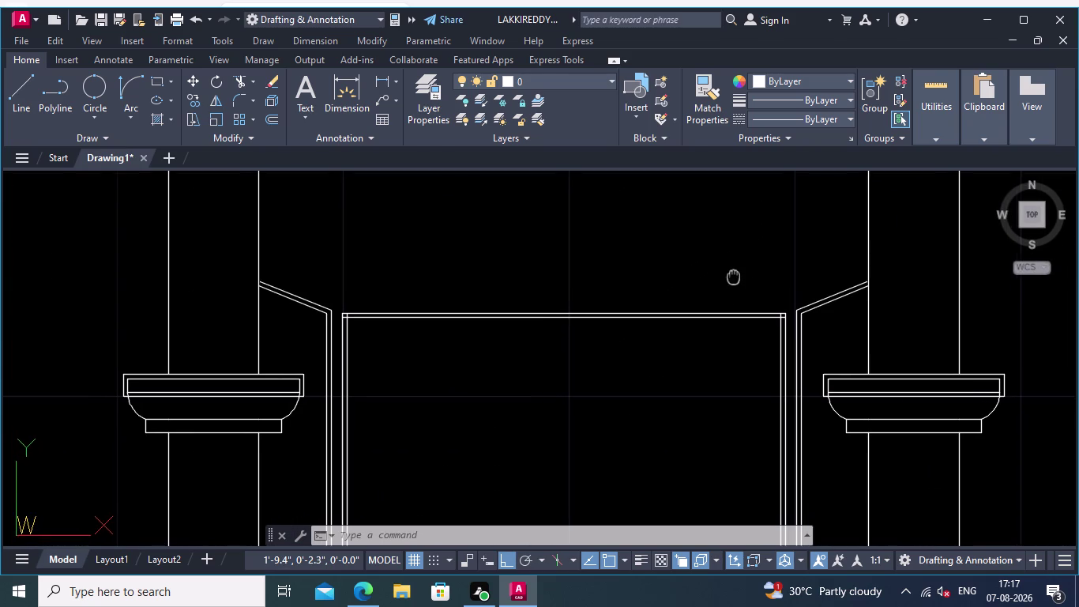
Try a start-end-direction arc between the door head's corners, then cancel it.
scroll(up, 3)
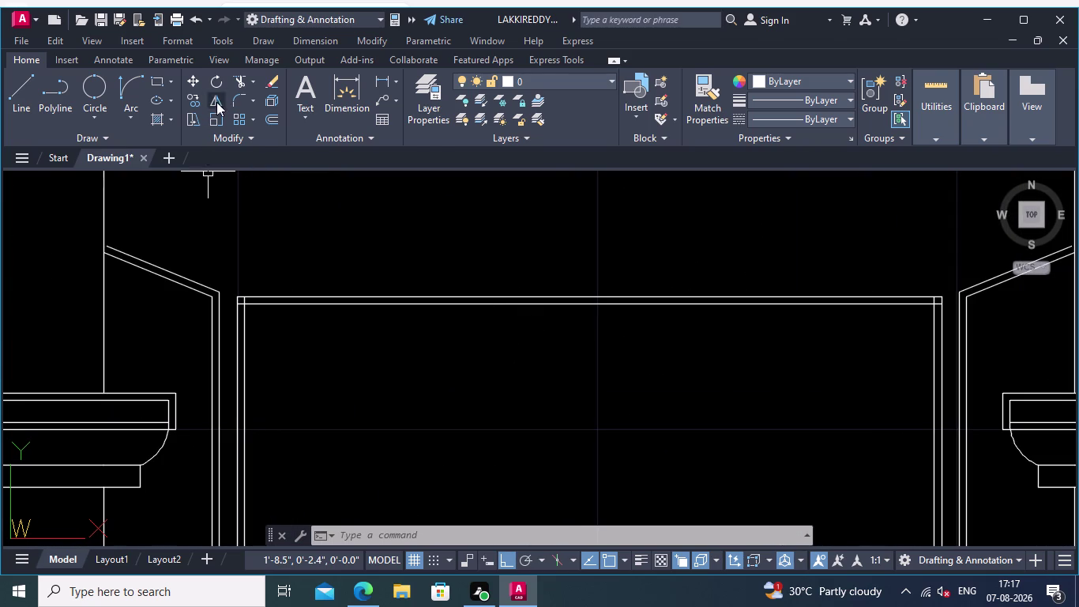
click(131, 119)
click(197, 306)
click(234, 297)
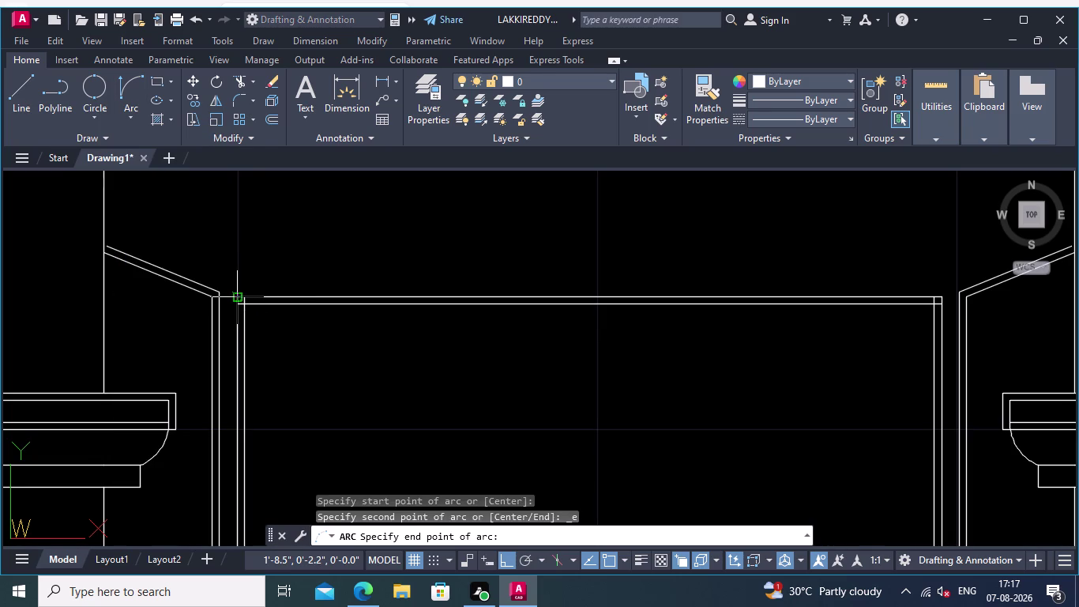
middle_drag(542, 272, 332, 288)
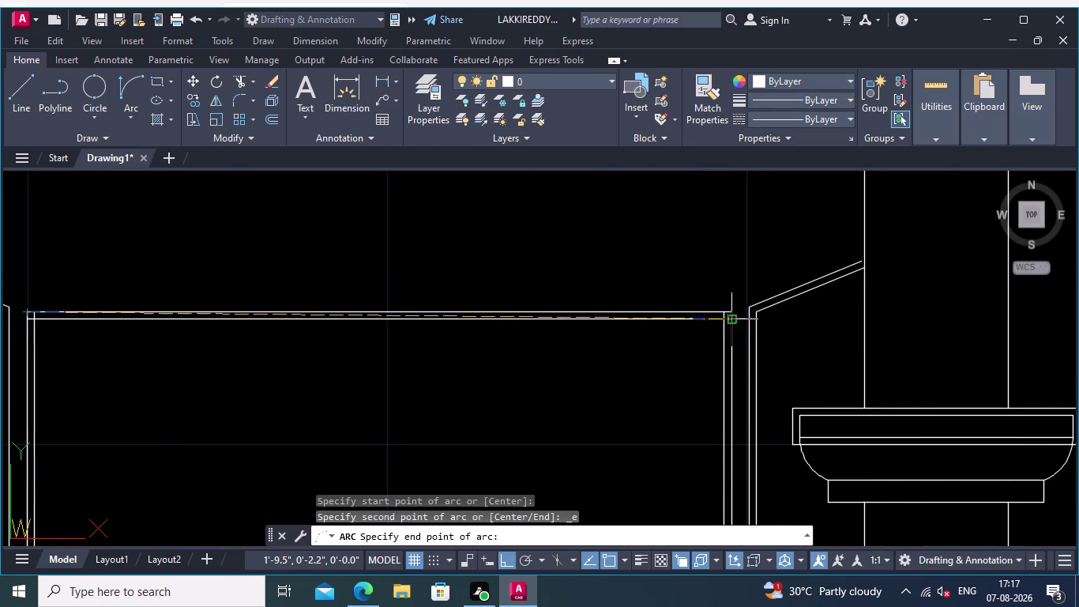
scroll(up, 3)
click(727, 316)
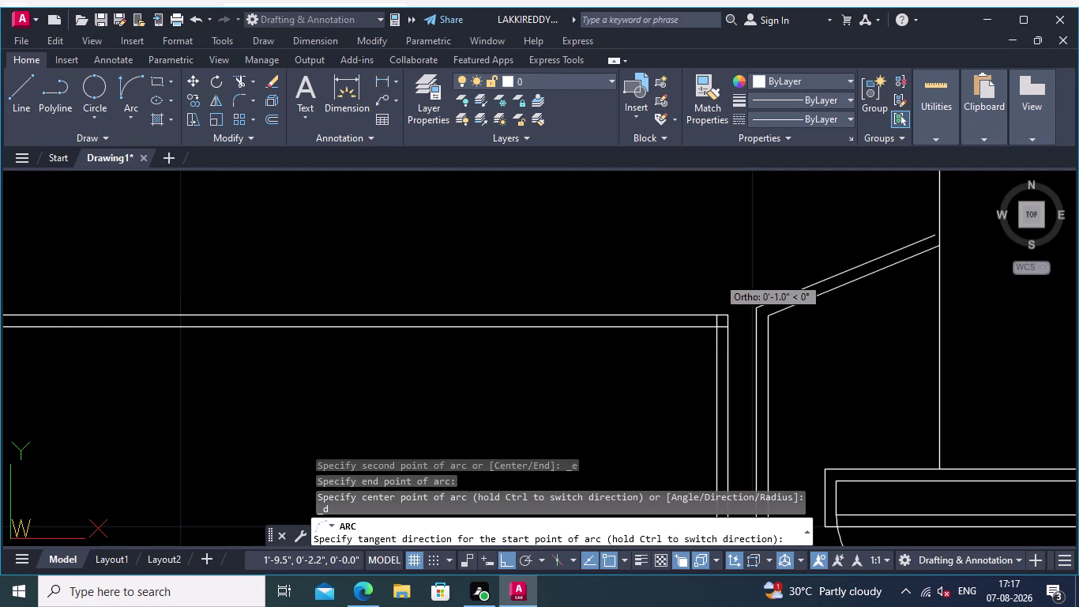
scroll(down, 3)
middle_drag(666, 289, 780, 281)
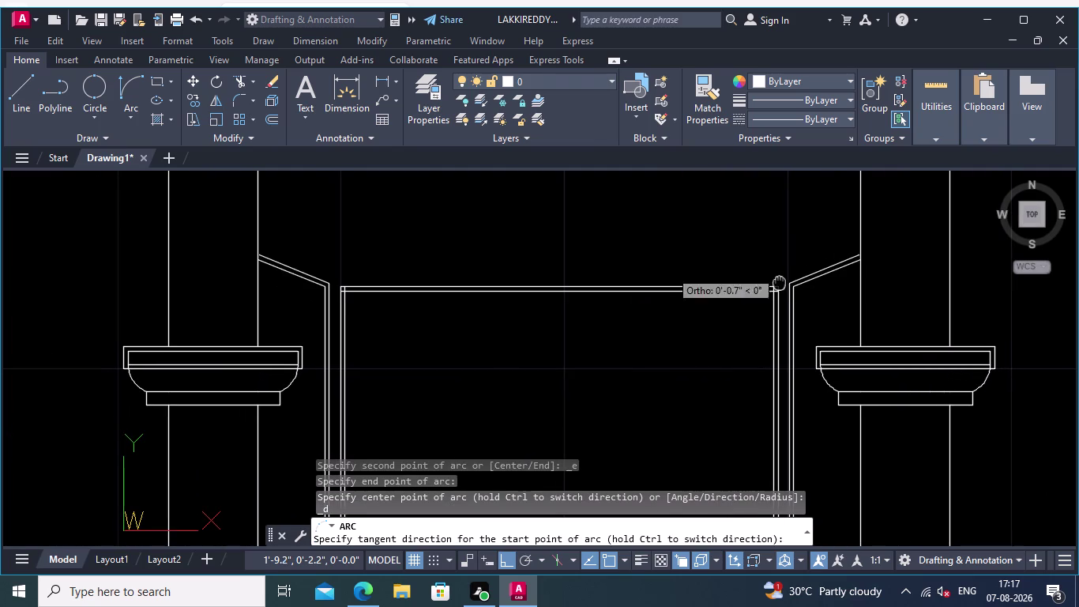
scroll(down, 3)
scroll(down, 3)
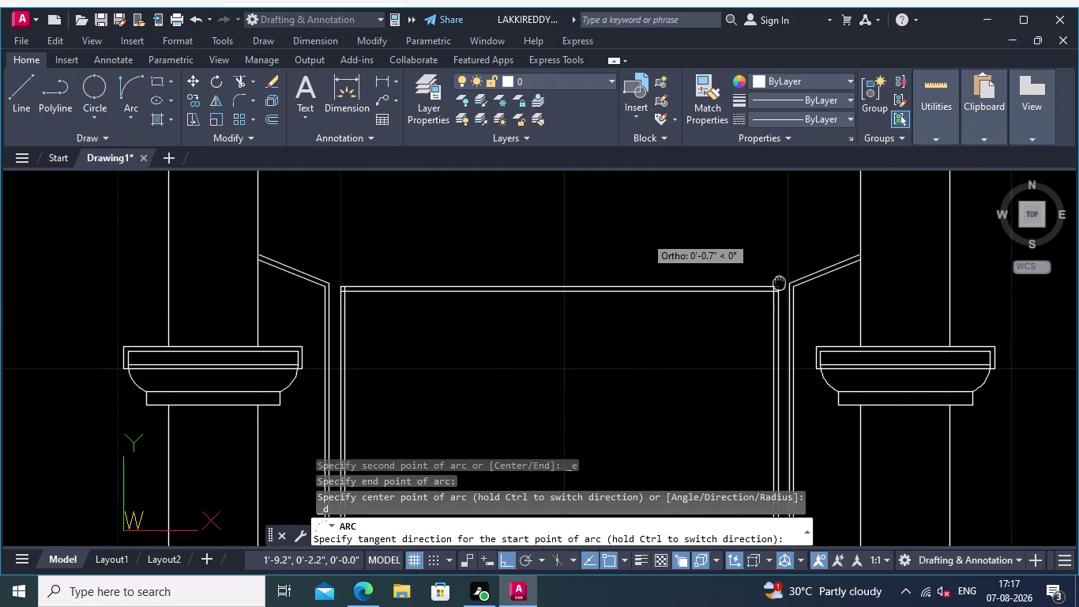
right_click(651, 237)
key(Escape)
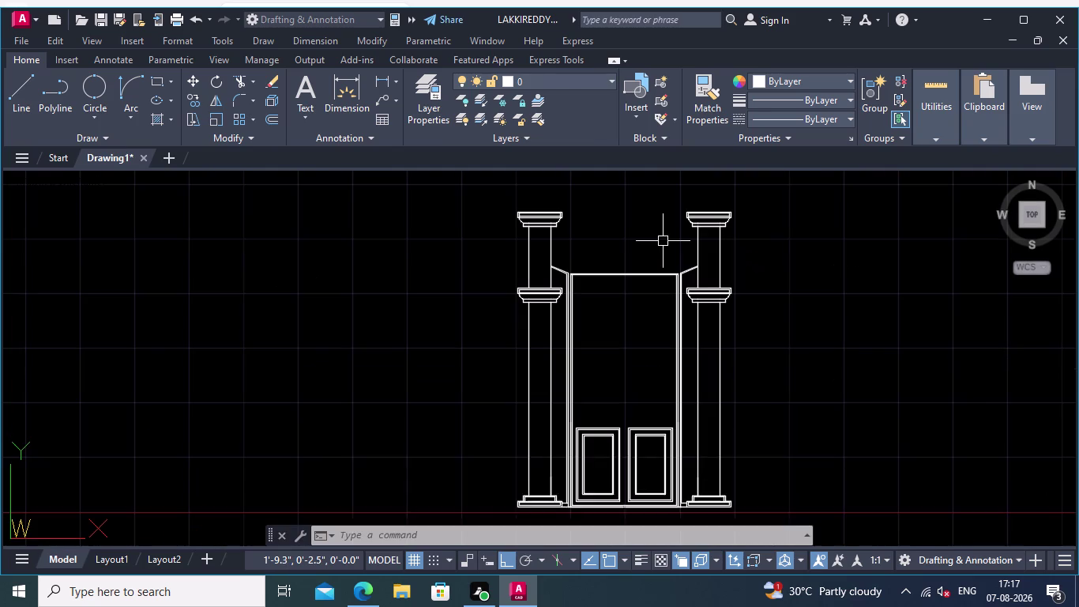
Start another arc over the door, placing its start at the door head's left corner.
scroll(up, 3)
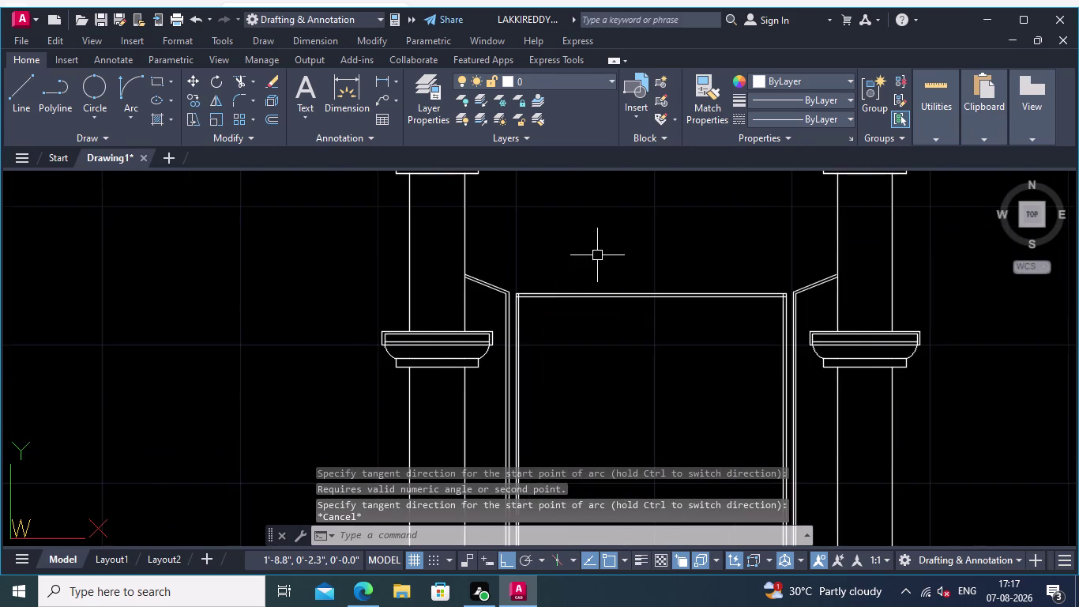
middle_drag(598, 256, 685, 244)
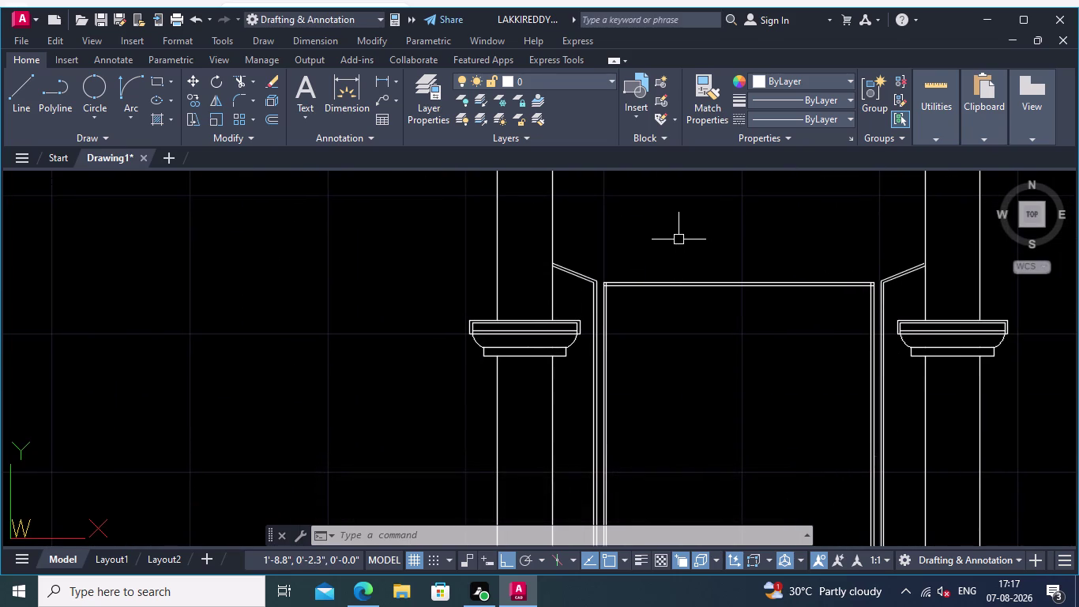
scroll(up, 3)
scroll(up, 3)
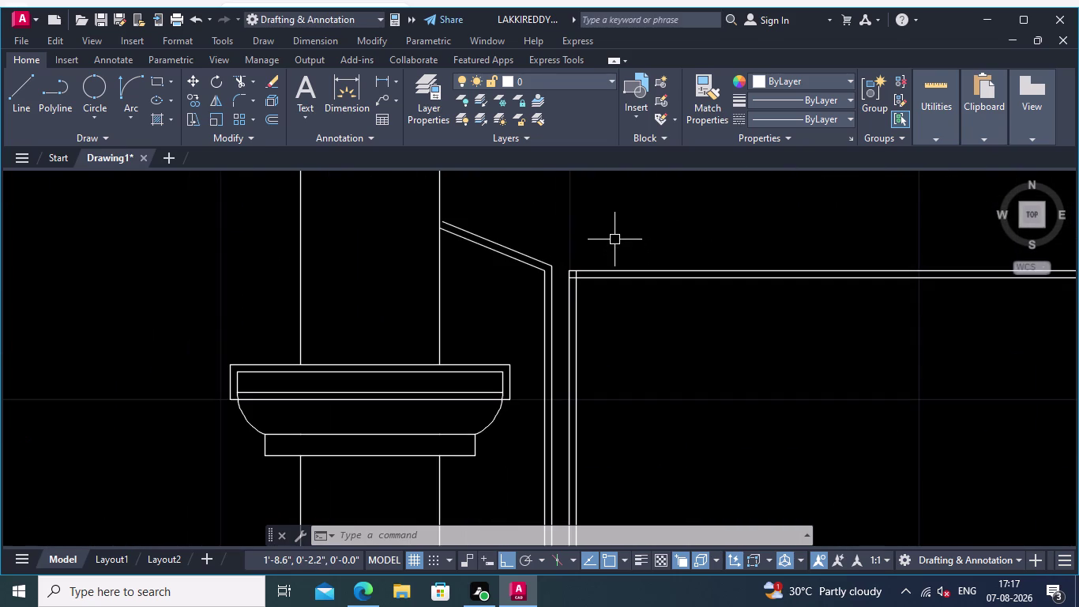
click(129, 114)
click(215, 308)
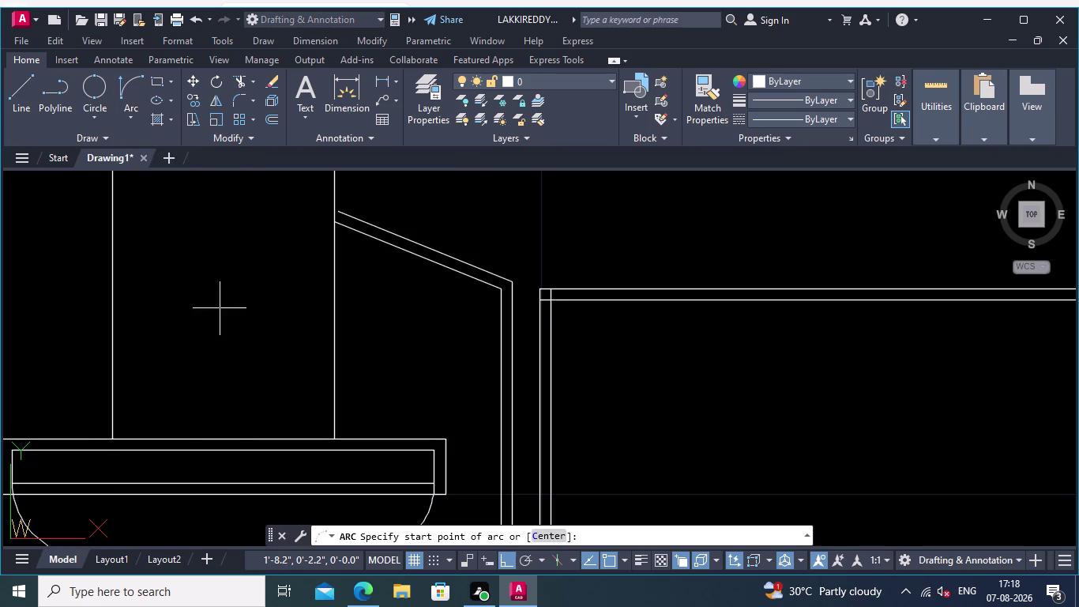
middle_drag(555, 319, 483, 318)
scroll(up, 3)
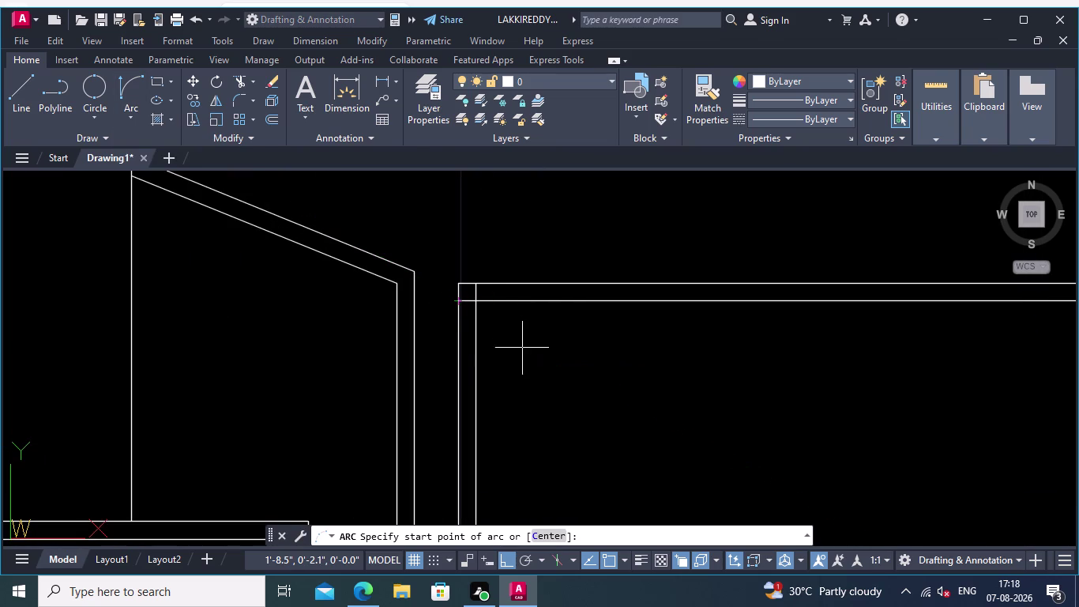
scroll(up, 3)
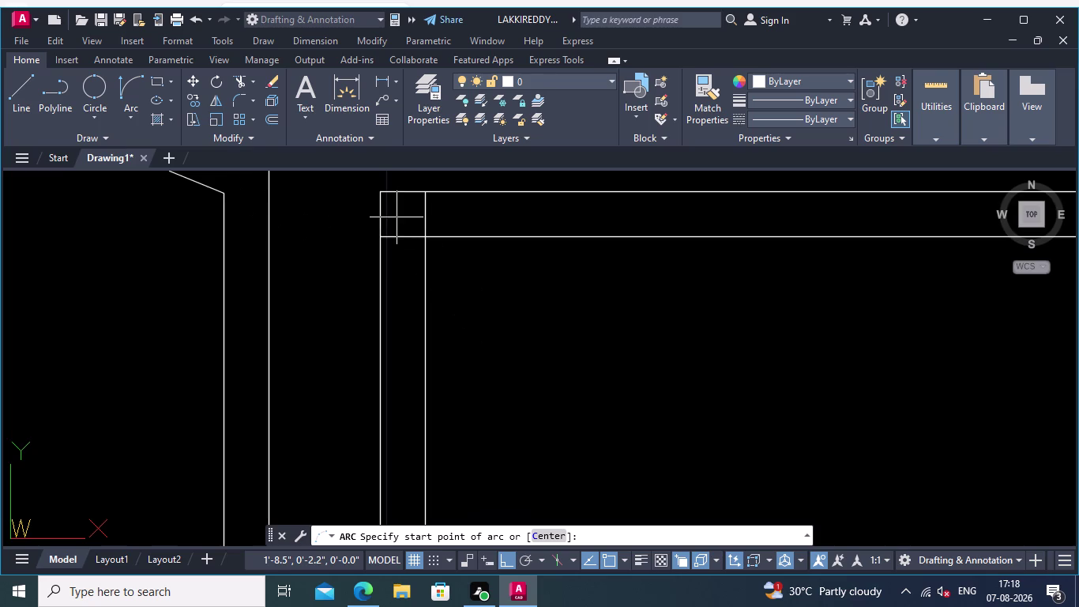
middle_drag(403, 265, 412, 357)
scroll(down, 3)
middle_drag(419, 236, 320, 251)
scroll(down, 3)
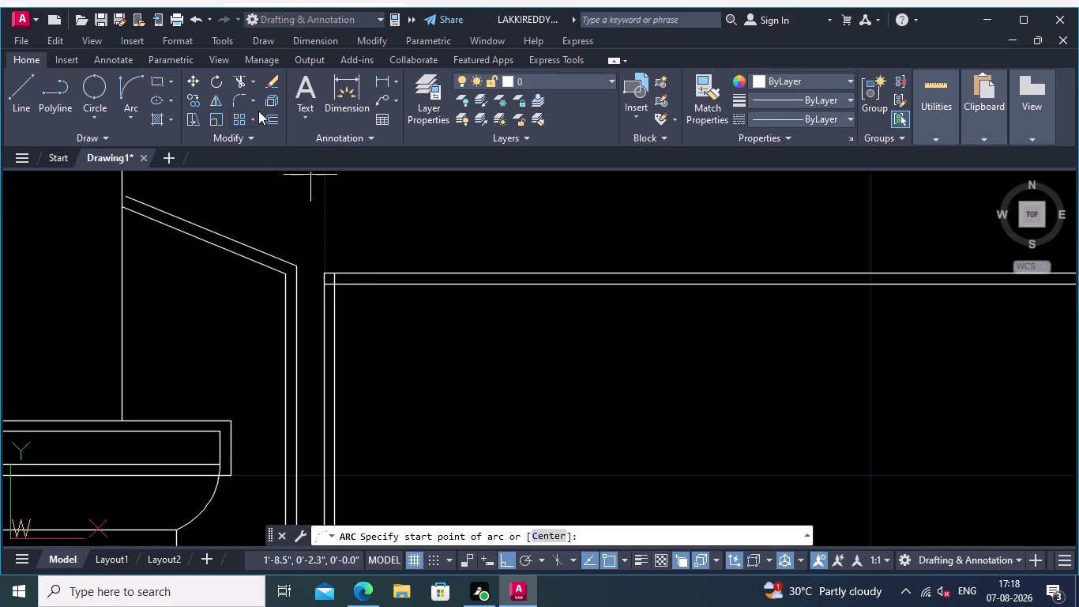
click(325, 272)
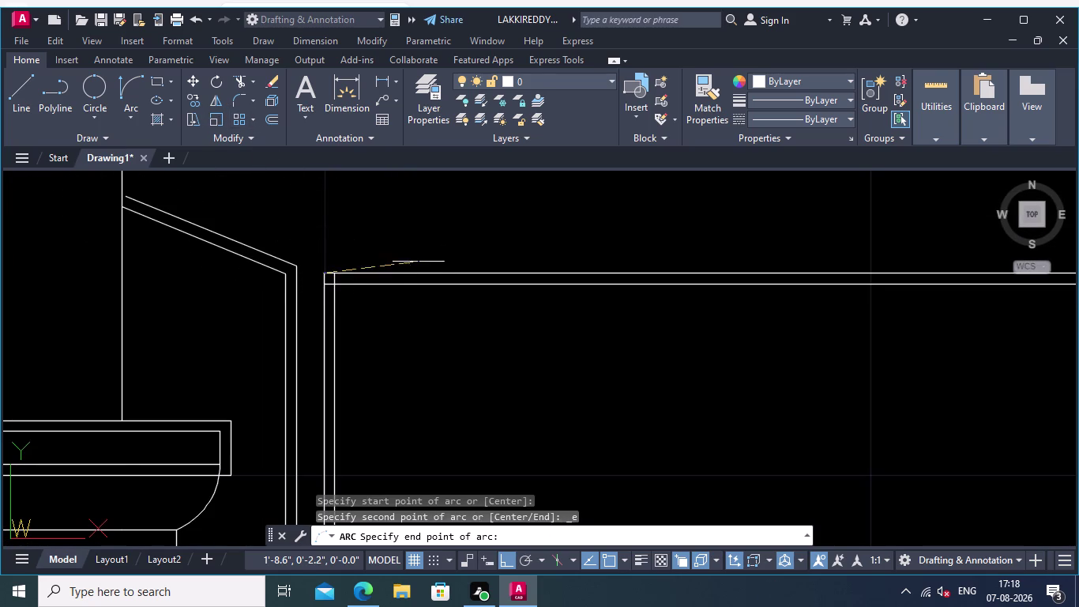
Set that arc's end at the door head's right corner, then cancel the unfinished arc.
middle_drag(437, 259, 246, 248)
scroll(down, 3)
middle_drag(609, 259, 198, 313)
scroll(up, 3)
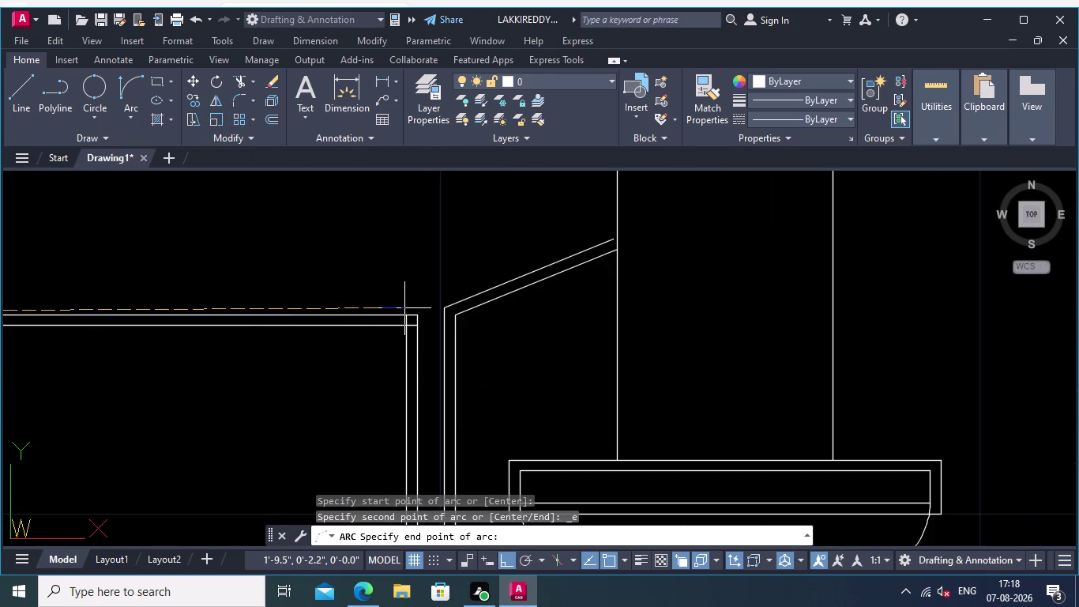
scroll(up, 3)
click(418, 318)
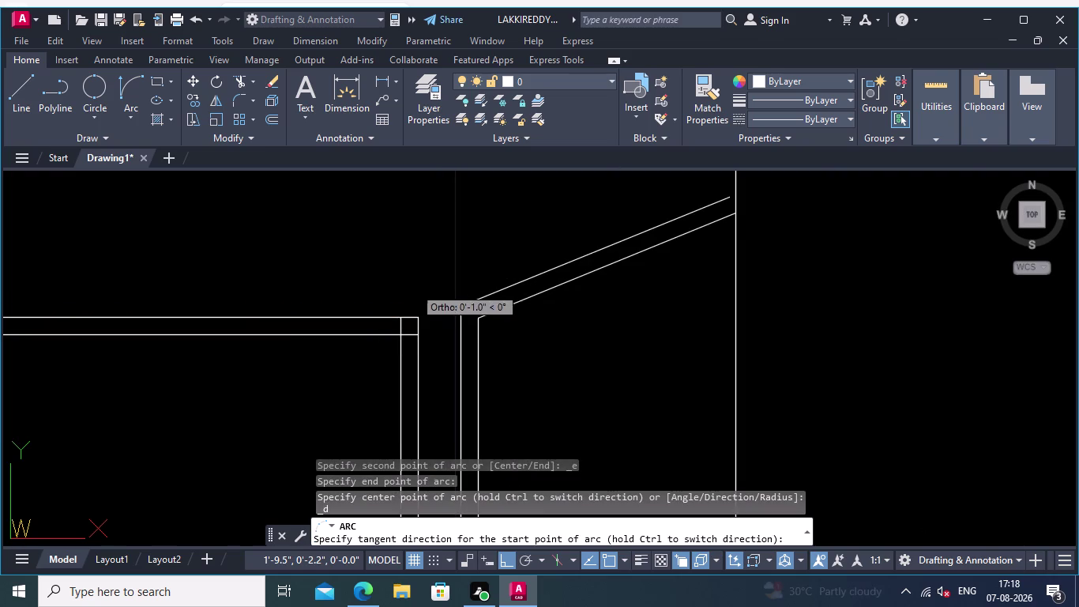
middle_drag(357, 290, 542, 240)
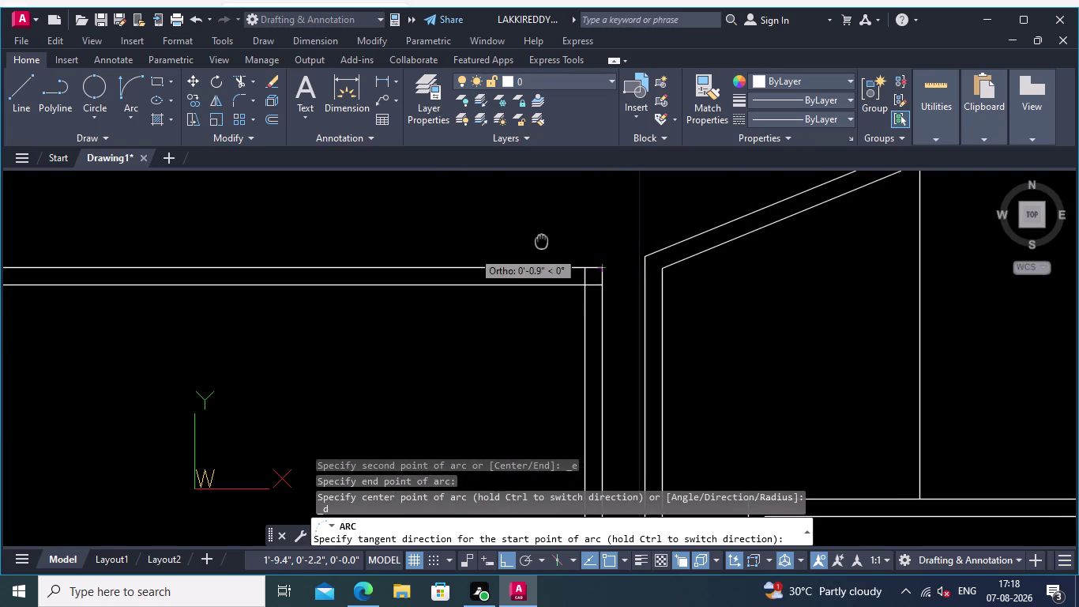
scroll(down, 3)
middle_drag(475, 254, 583, 241)
key(Escape)
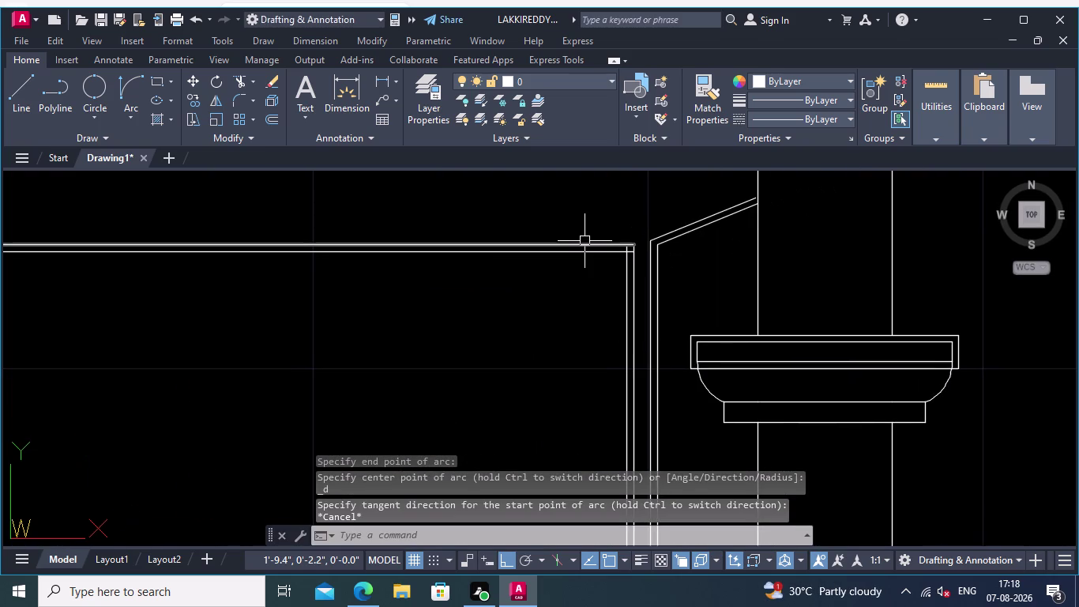
Begin a fillet, picking the door's left jamb line as the first edge.
scroll(down, 3)
middle_drag(496, 314, 591, 307)
scroll(up, 3)
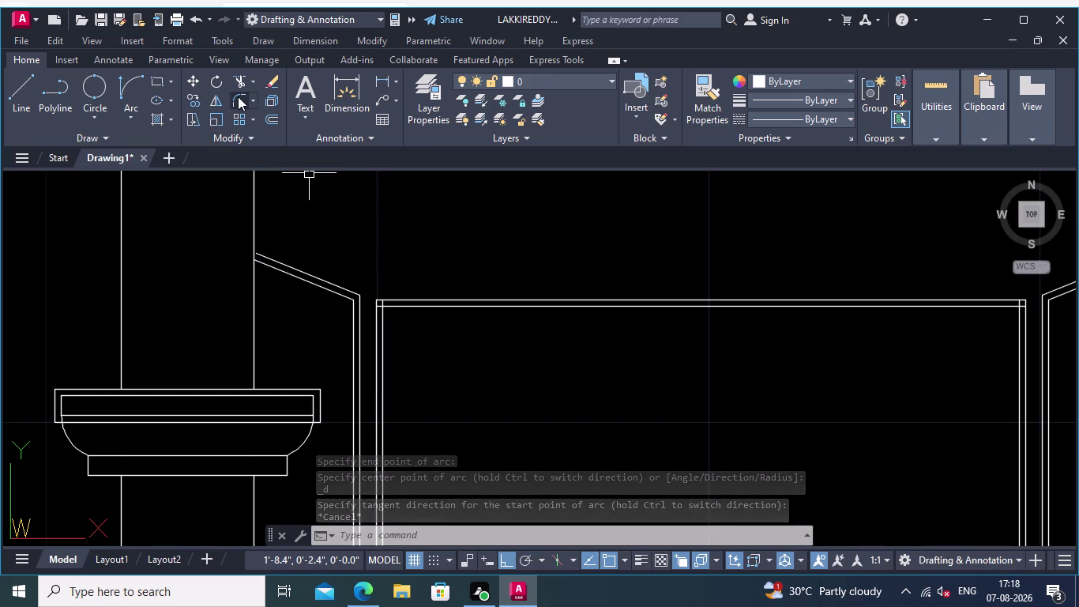
click(235, 92)
scroll(up, 3)
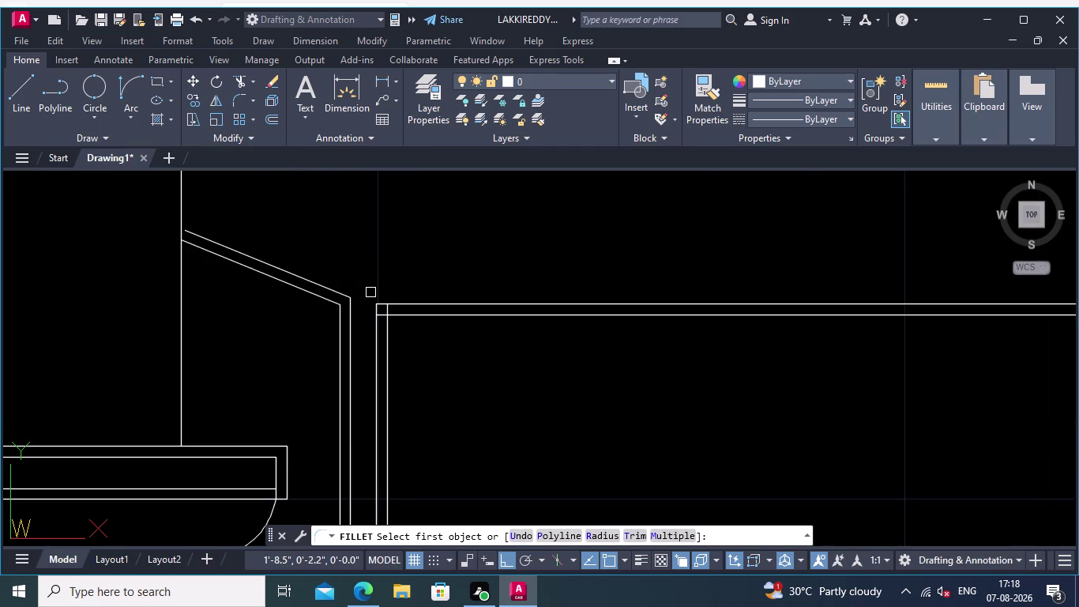
scroll(up, 3)
middle_click(370, 292)
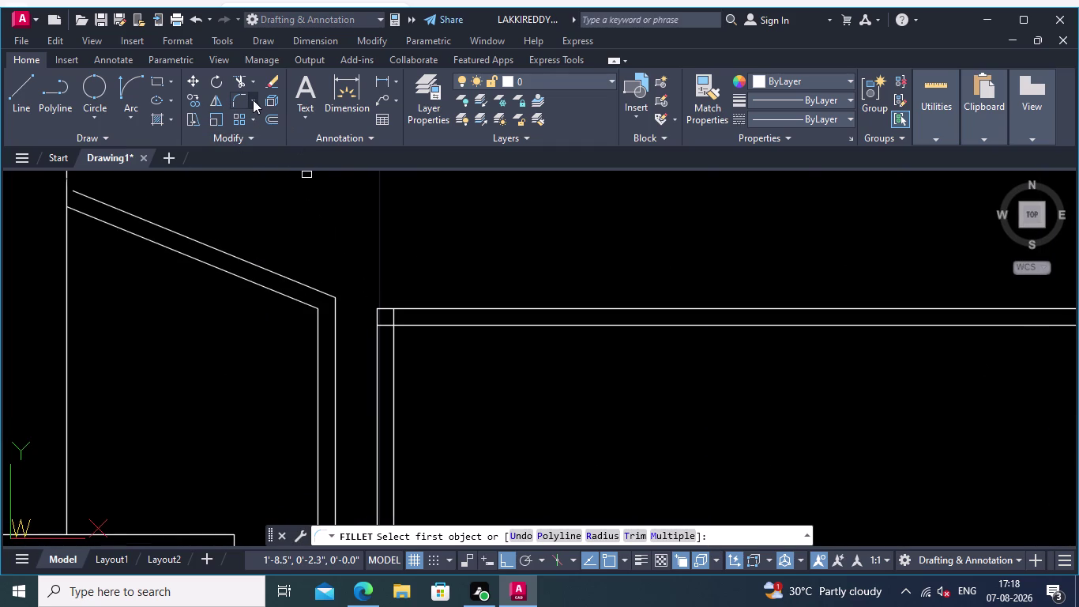
click(252, 96)
click(268, 122)
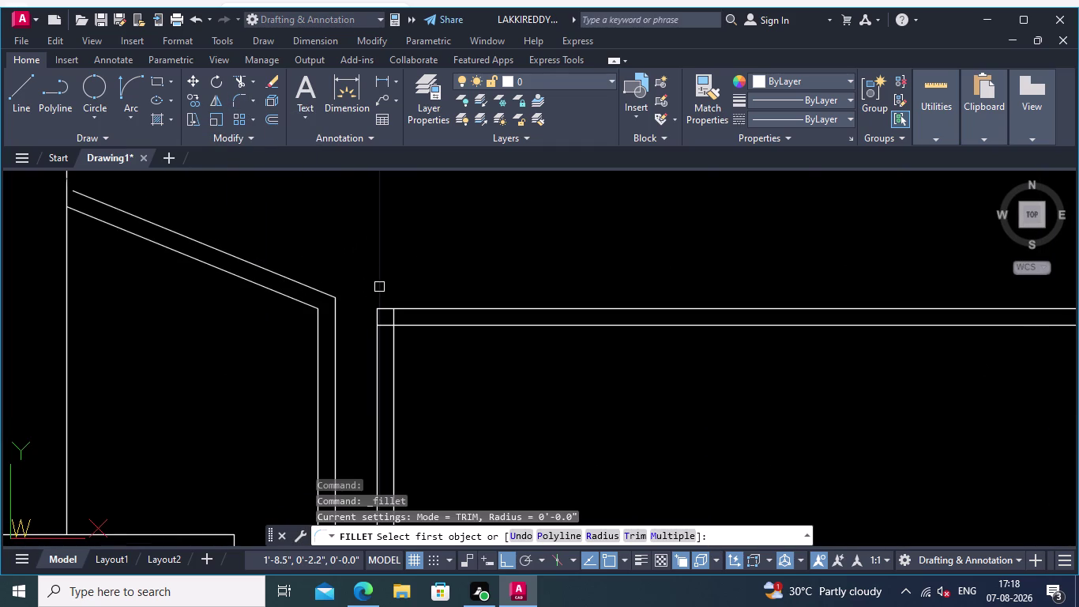
scroll(up, 3)
scroll(up, 3)
middle_drag(368, 269, 268, 223)
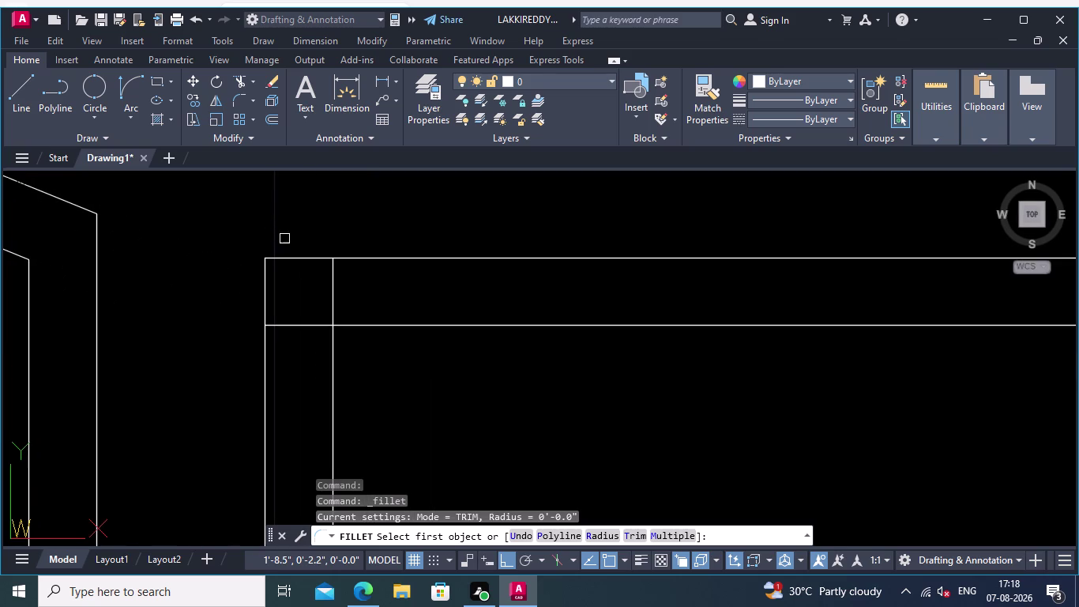
click(266, 281)
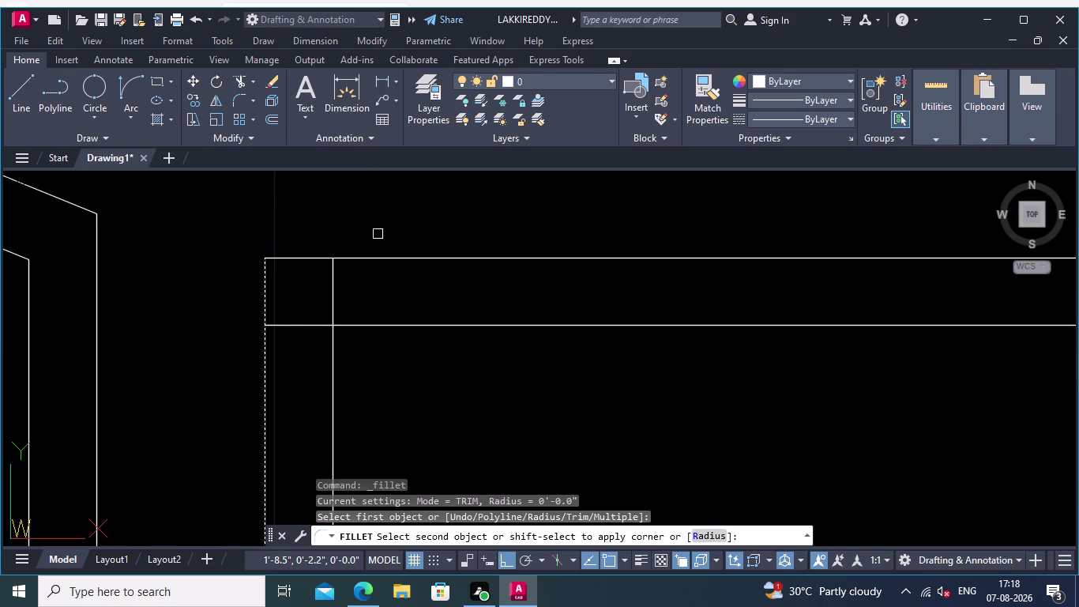
Complete the fillet by picking the second line at the door head's right corner.
middle_drag(378, 234, 238, 244)
scroll(down, 3)
middle_drag(507, 348, 109, 250)
scroll(down, 3)
middle_drag(568, 270, 530, 271)
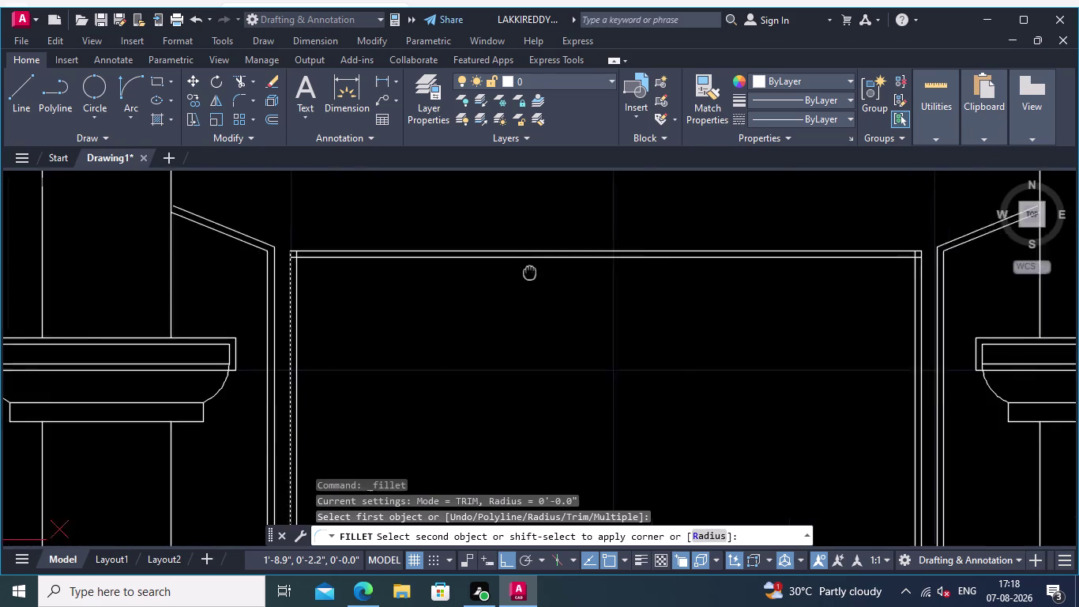
middle_drag(530, 271, 169, 294)
scroll(up, 3)
middle_drag(616, 275, 317, 320)
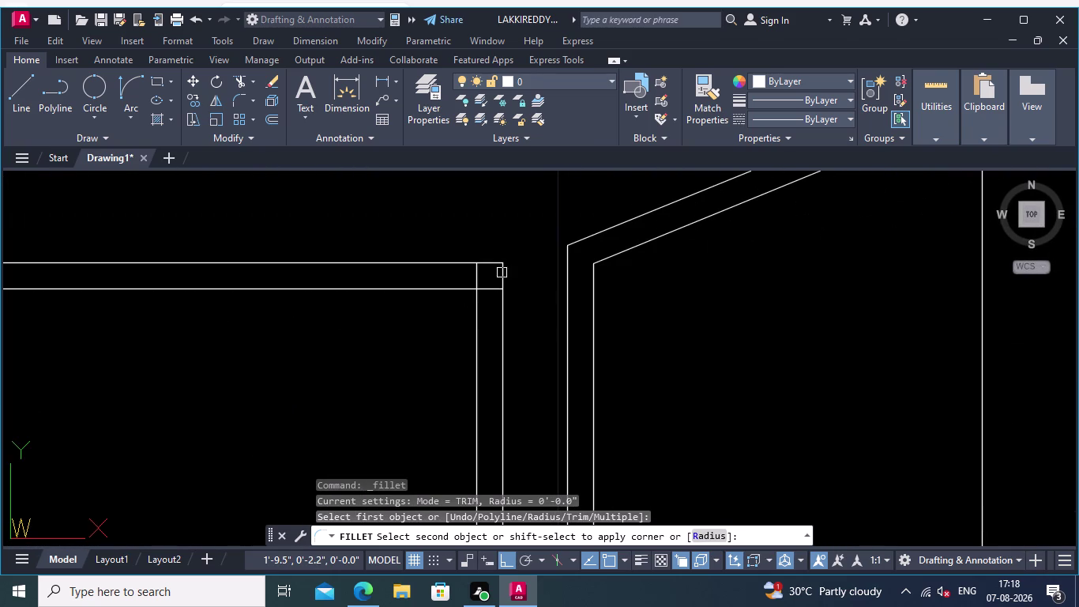
click(500, 276)
scroll(down, 3)
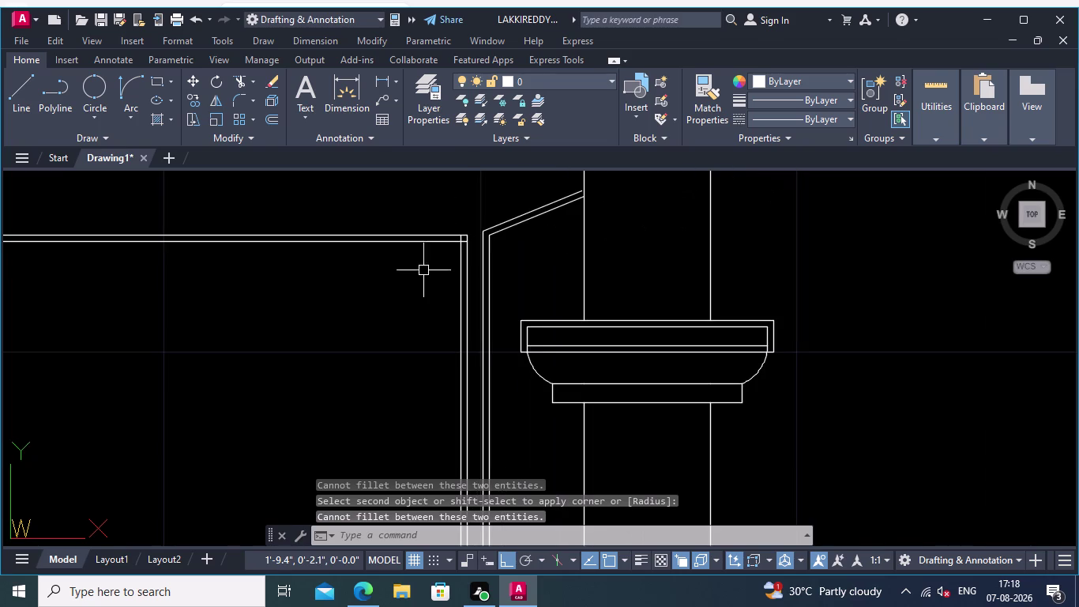
middle_drag(419, 291, 541, 299)
scroll(down, 3)
middle_drag(332, 299, 432, 301)
scroll(up, 3)
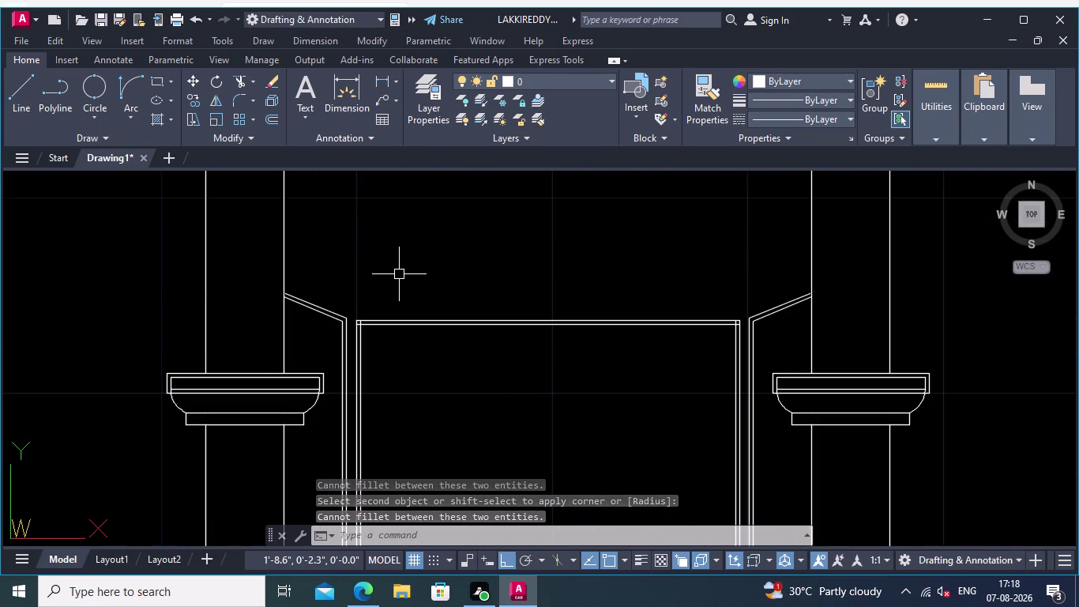
middle_drag(399, 274, 340, 240)
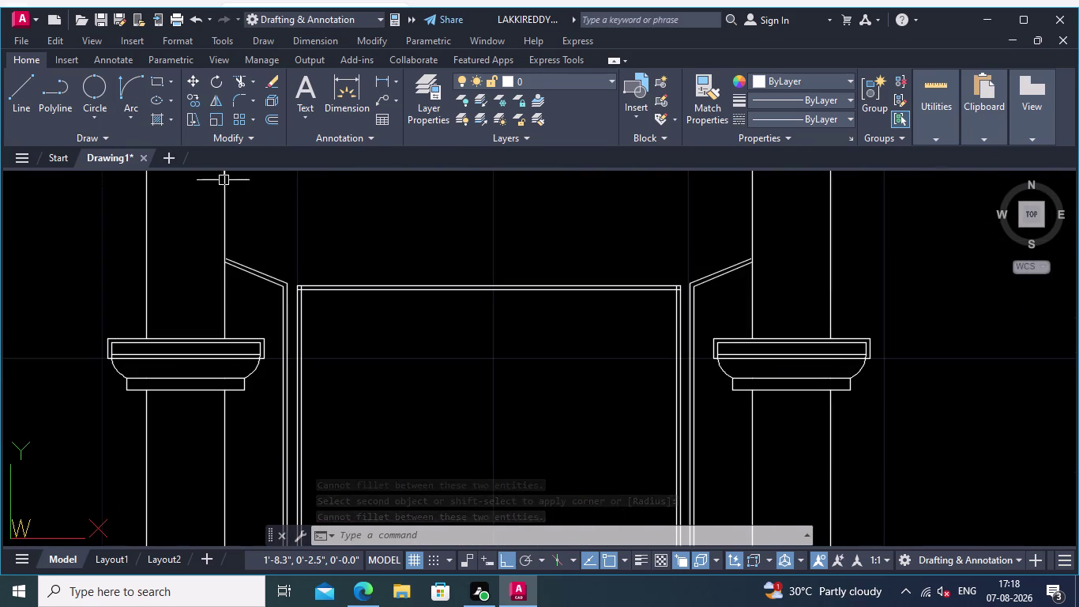
Draw a start-centre-end arc from the opening's upper-left corner to its upper-right corner.
click(130, 113)
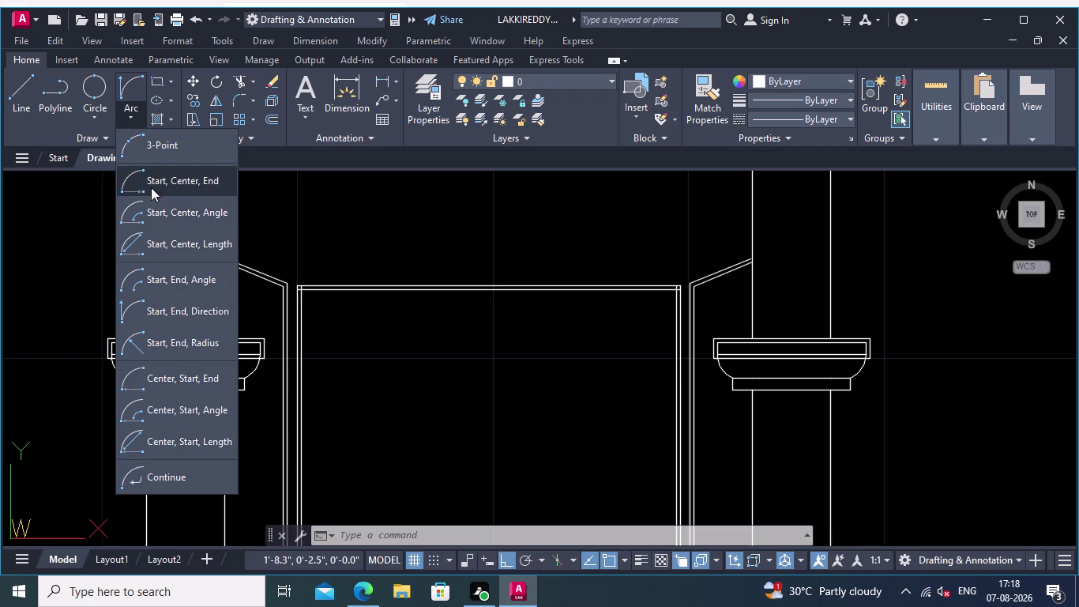
click(192, 175)
scroll(up, 3)
scroll(up, 3)
middle_drag(289, 294, 234, 376)
click(175, 297)
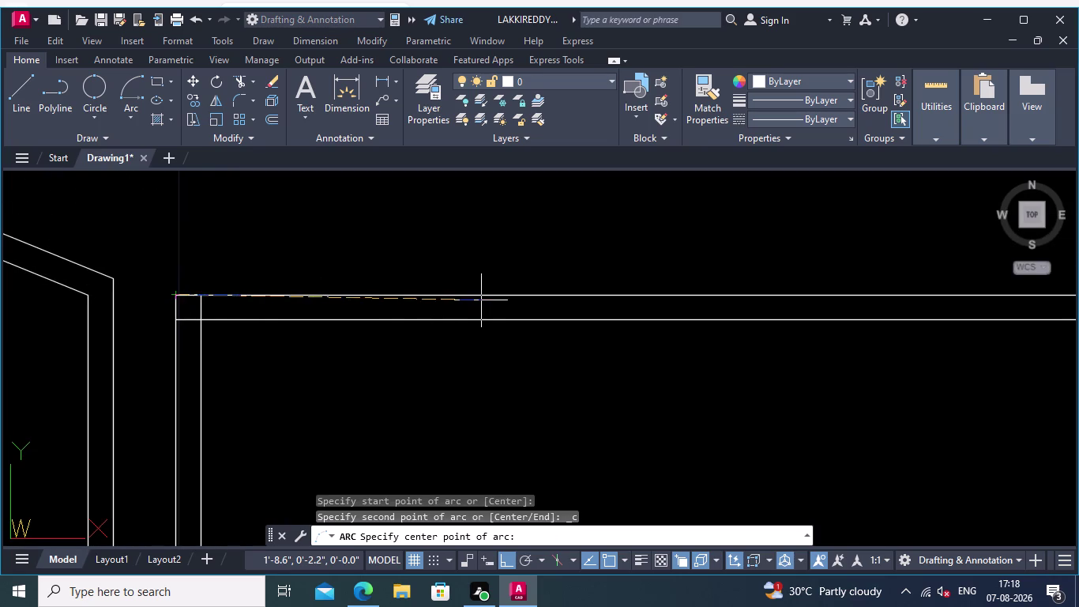
middle_drag(481, 301, 302, 298)
scroll(down, 3)
scroll(down, 3)
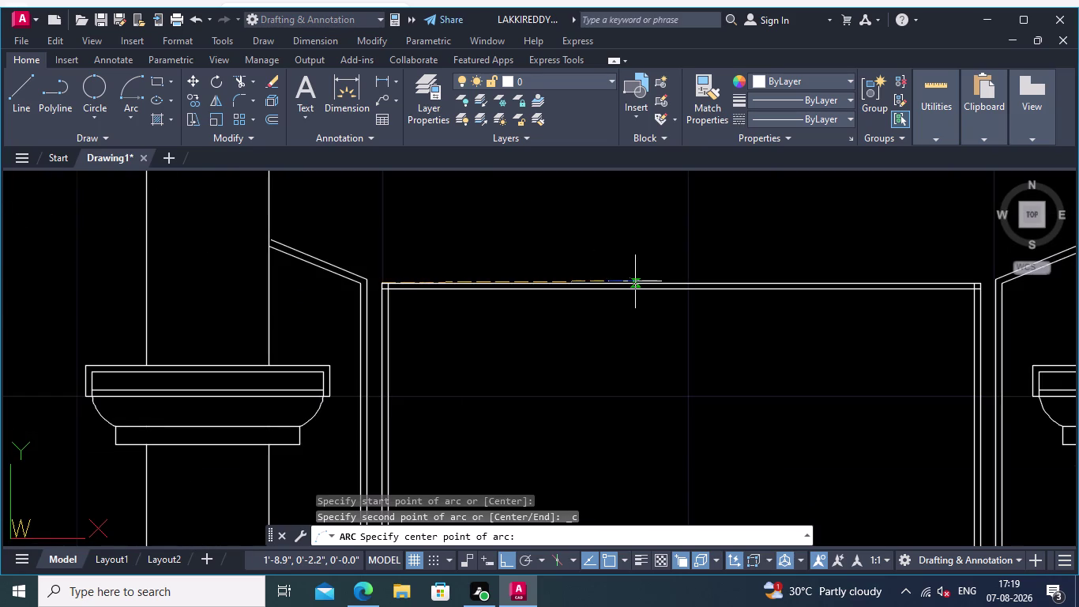
click(681, 284)
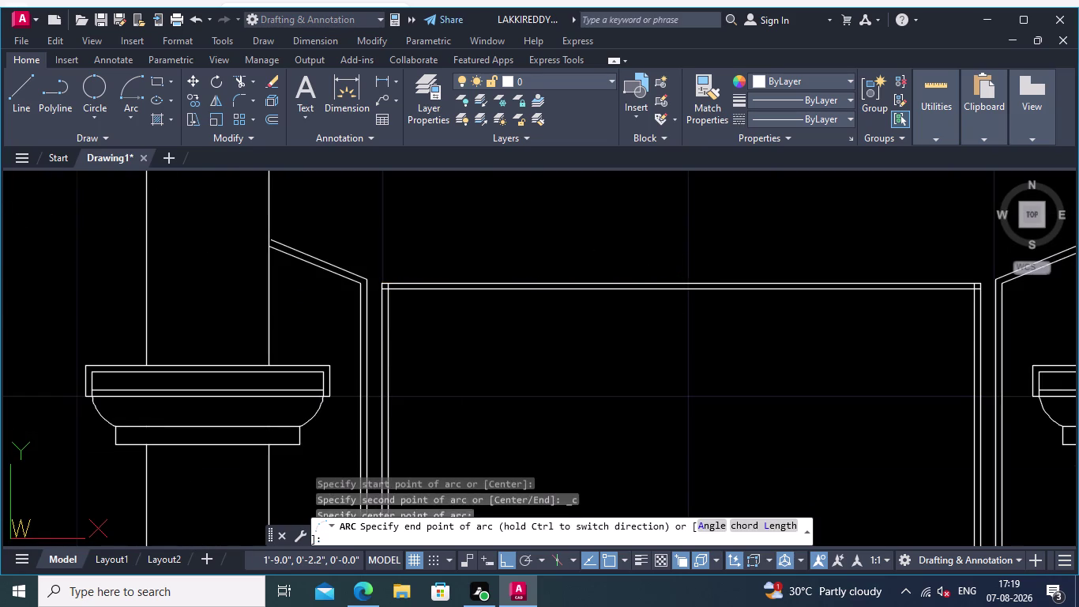
middle_drag(688, 283, 601, 290)
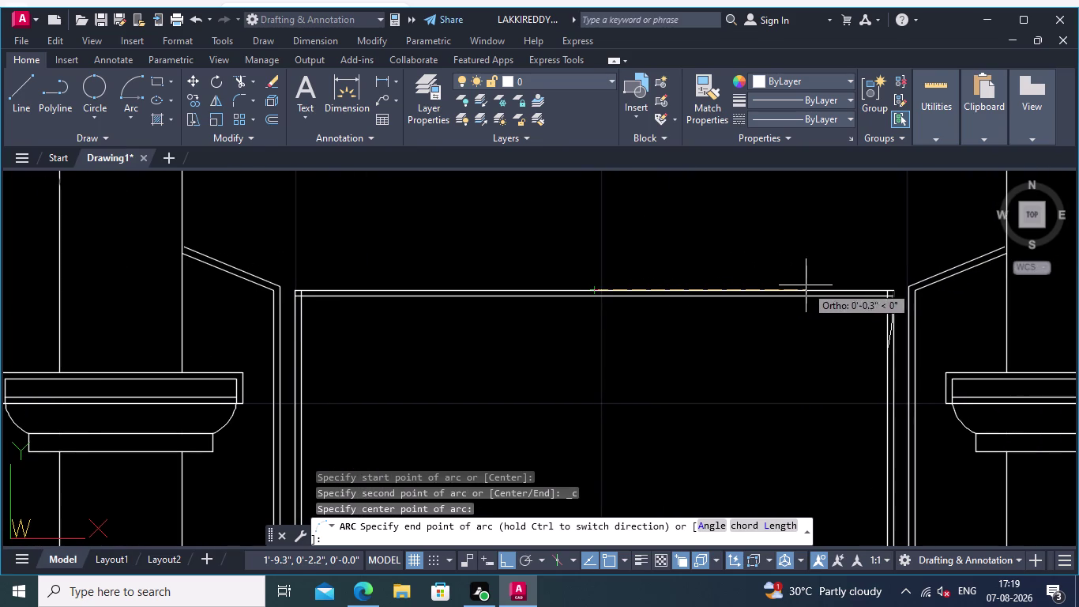
scroll(up, 3)
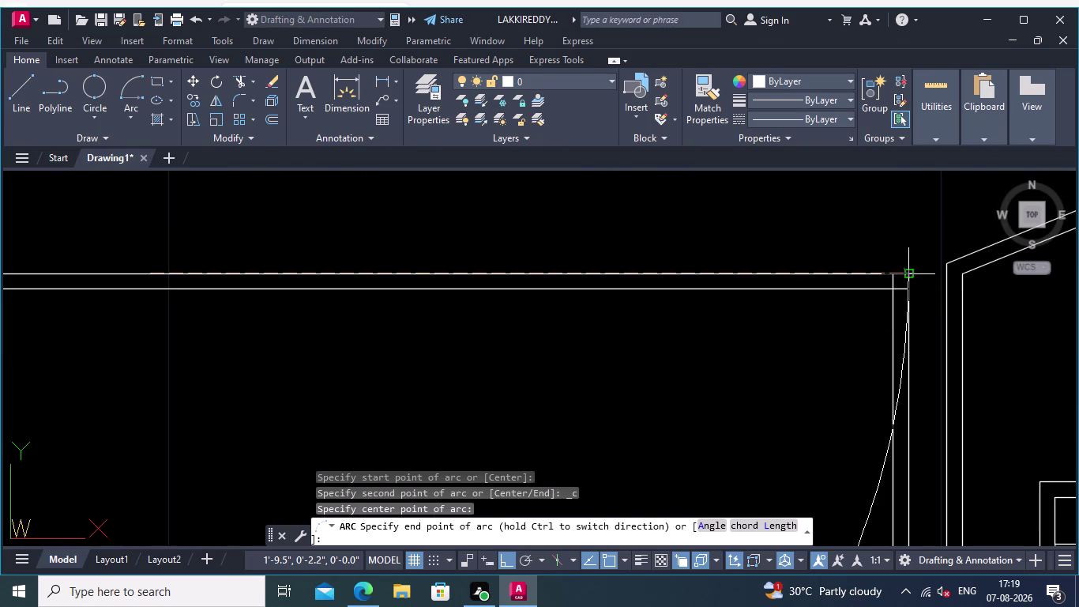
click(910, 275)
Delete the arc that bulged downward.
scroll(down, 3)
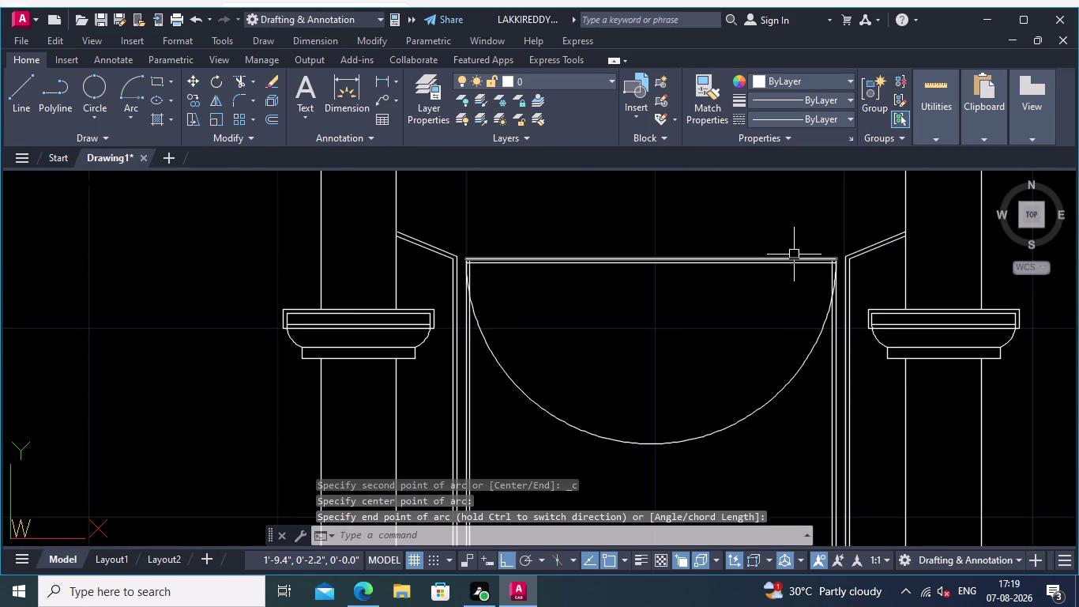
scroll(down, 3)
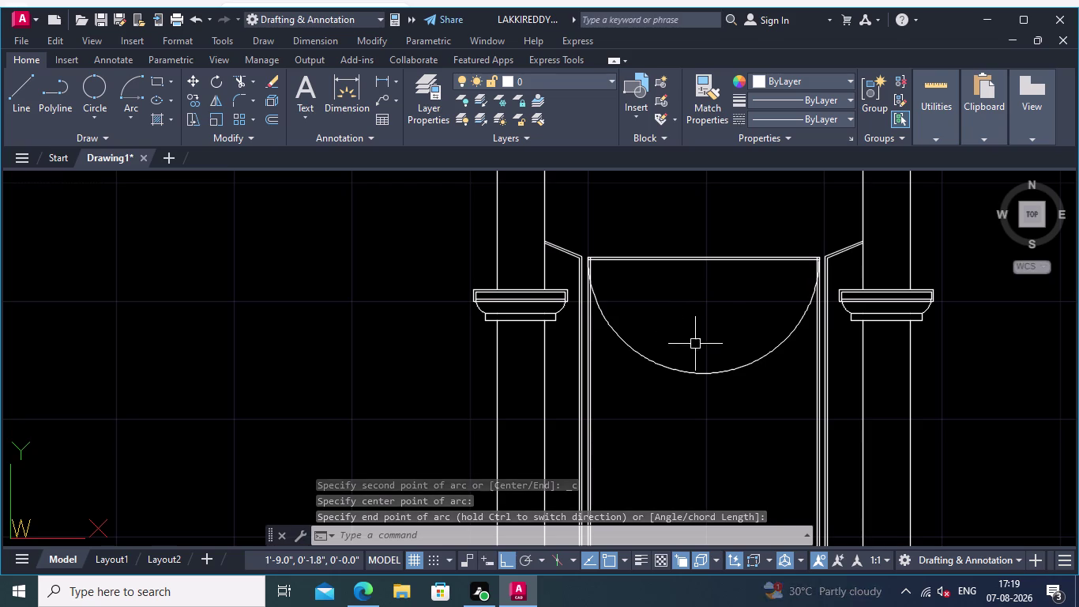
scroll(up, 3)
click(662, 373)
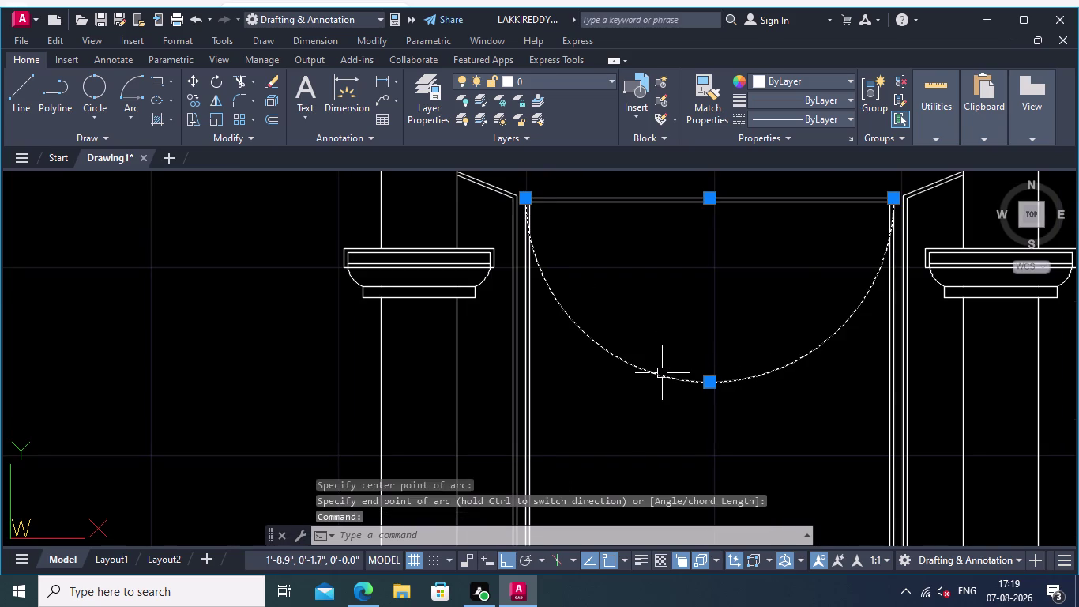
key(Delete)
Start a start-end-direction arc at the opening's upper-left corner.
middle_drag(636, 371, 654, 445)
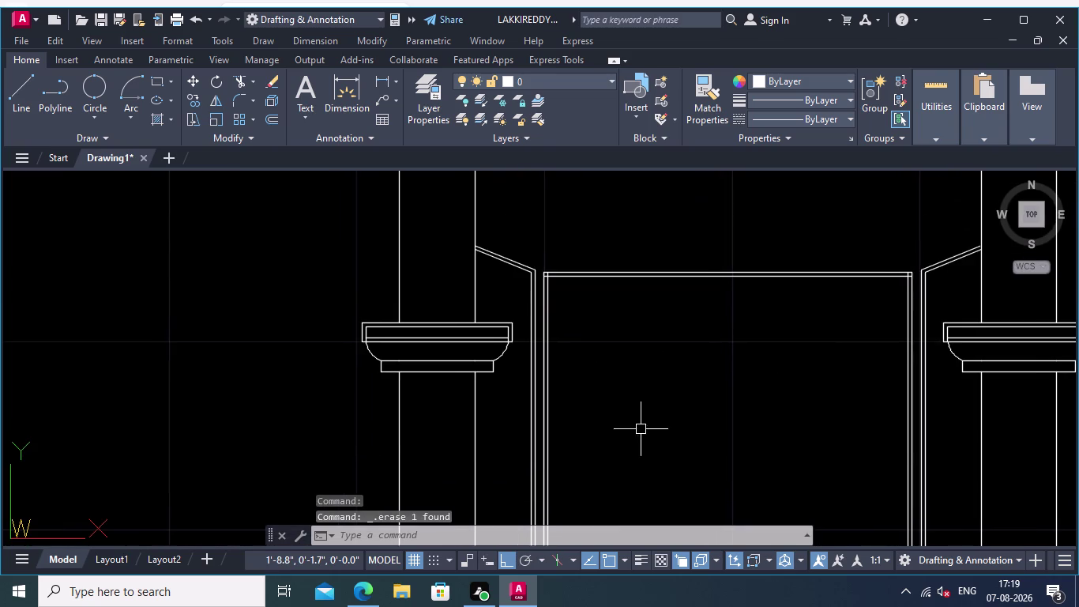
scroll(up, 3)
scroll(up, 3)
middle_drag(564, 313, 604, 396)
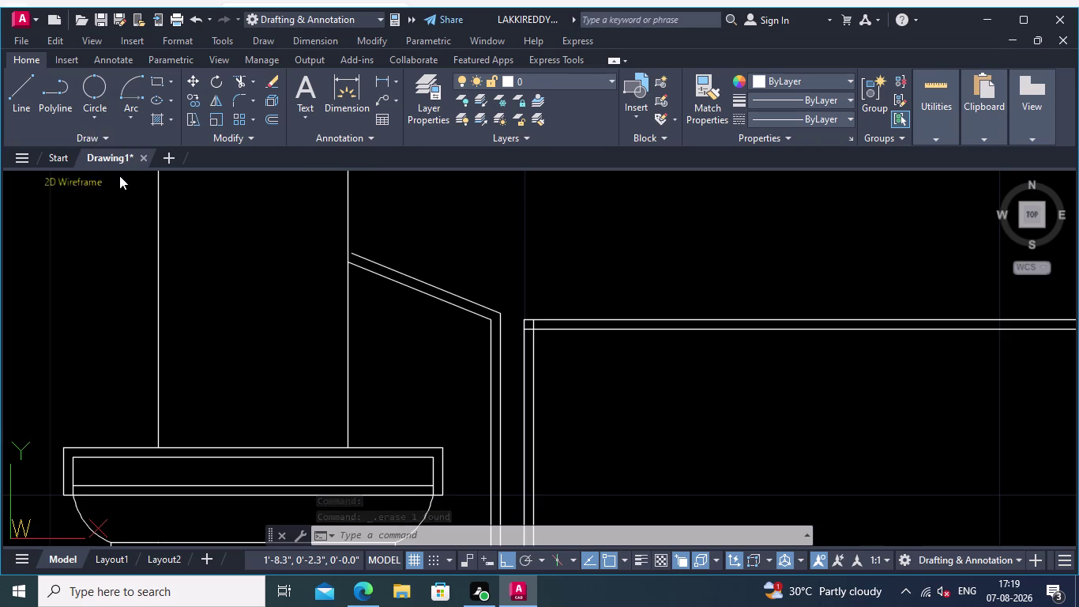
click(133, 117)
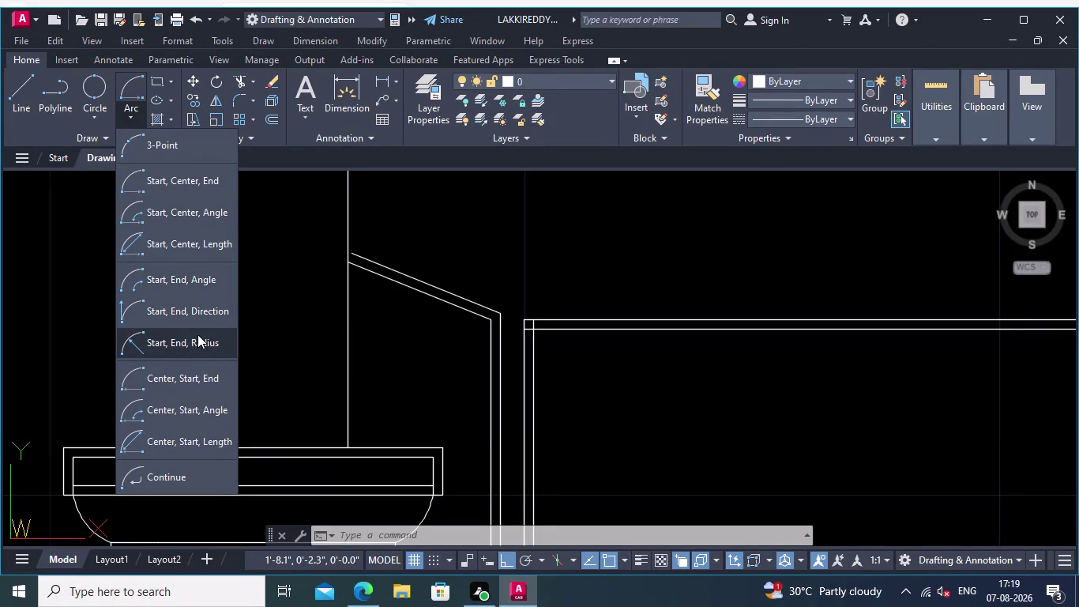
click(195, 308)
scroll(up, 3)
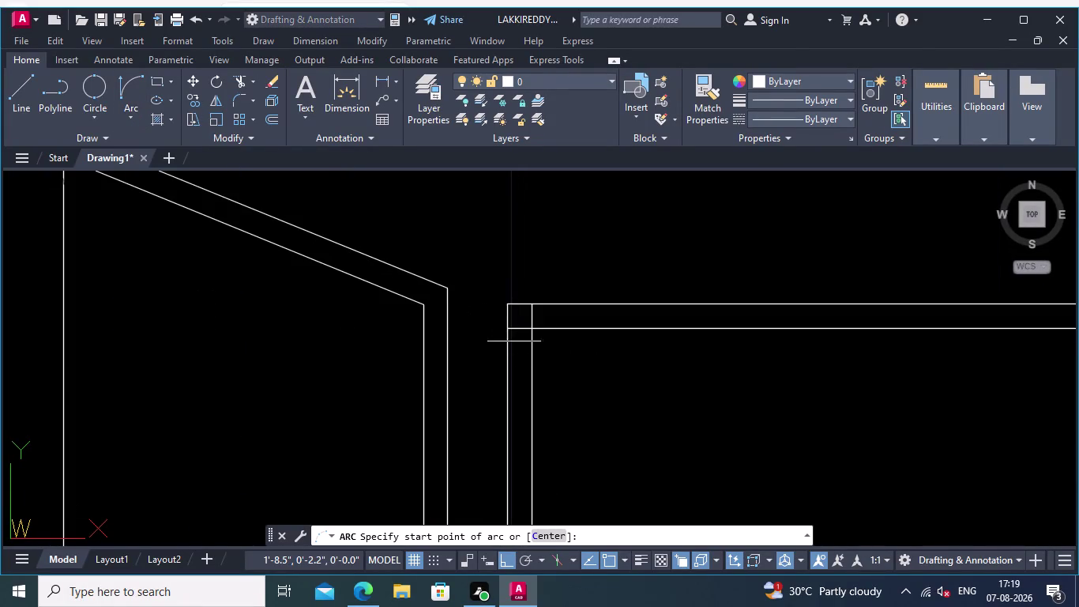
middle_drag(565, 381, 484, 368)
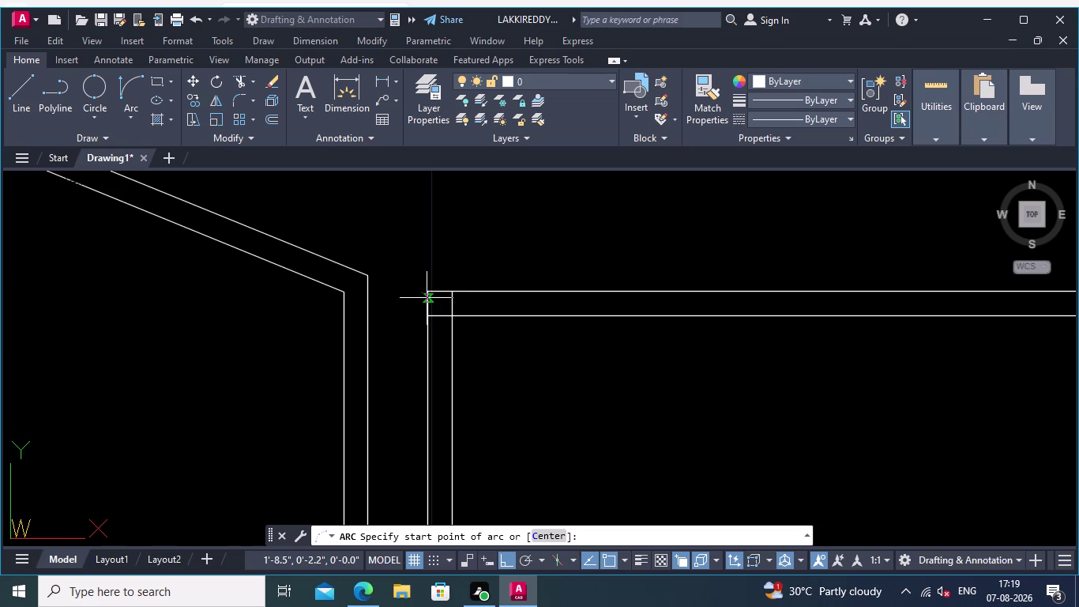
click(427, 294)
Set the arc's end at the opening's upper-right corner, then cancel the unfinished arc.
middle_drag(617, 360, 327, 356)
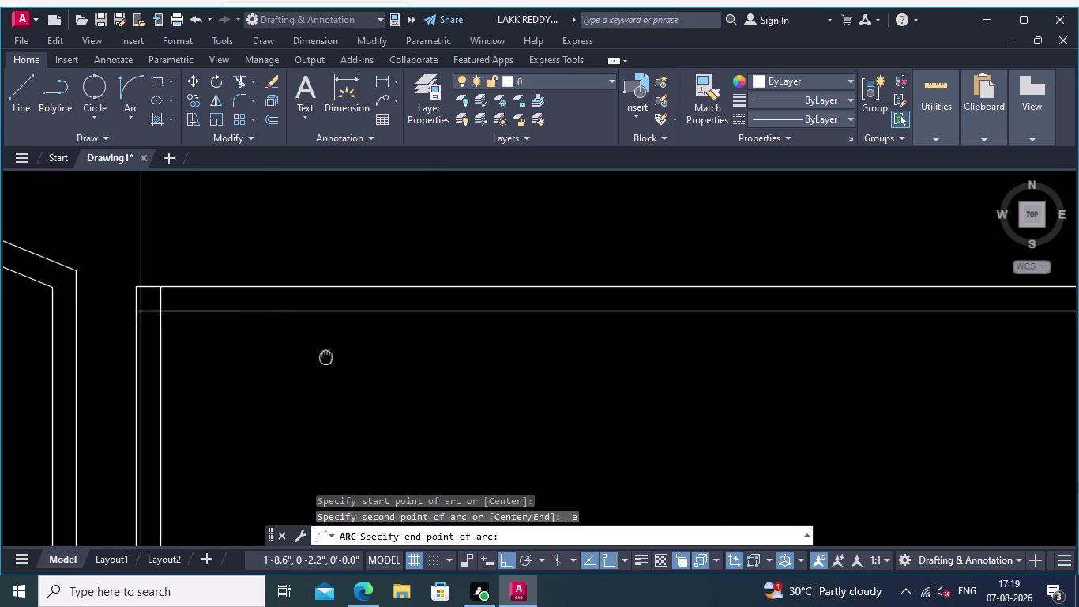
middle_drag(327, 356, 324, 355)
scroll(down, 3)
middle_drag(660, 362, 270, 362)
scroll(up, 3)
scroll(up, 3)
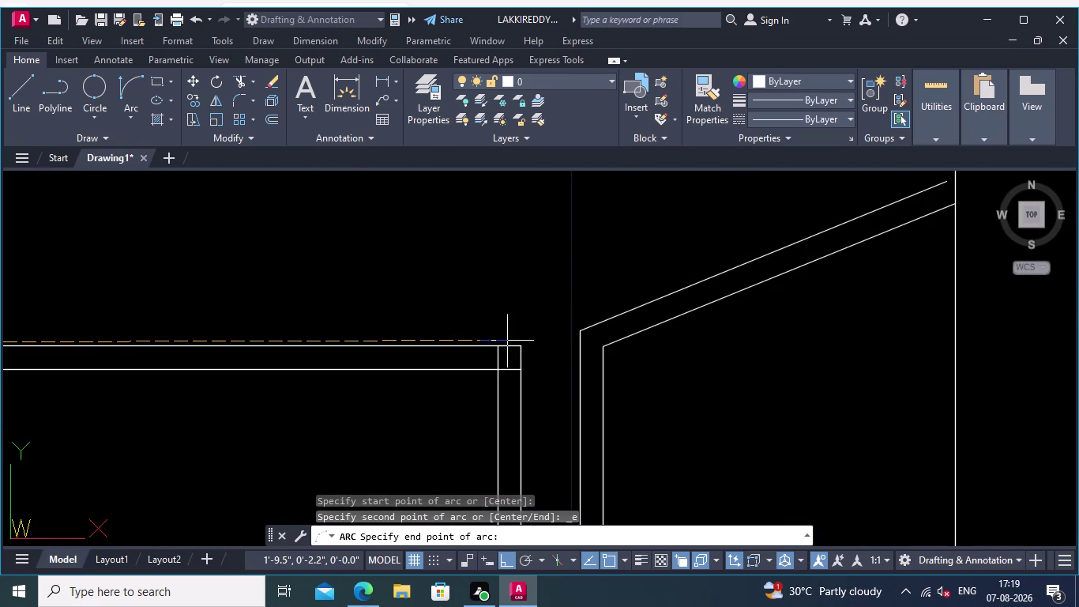
click(519, 347)
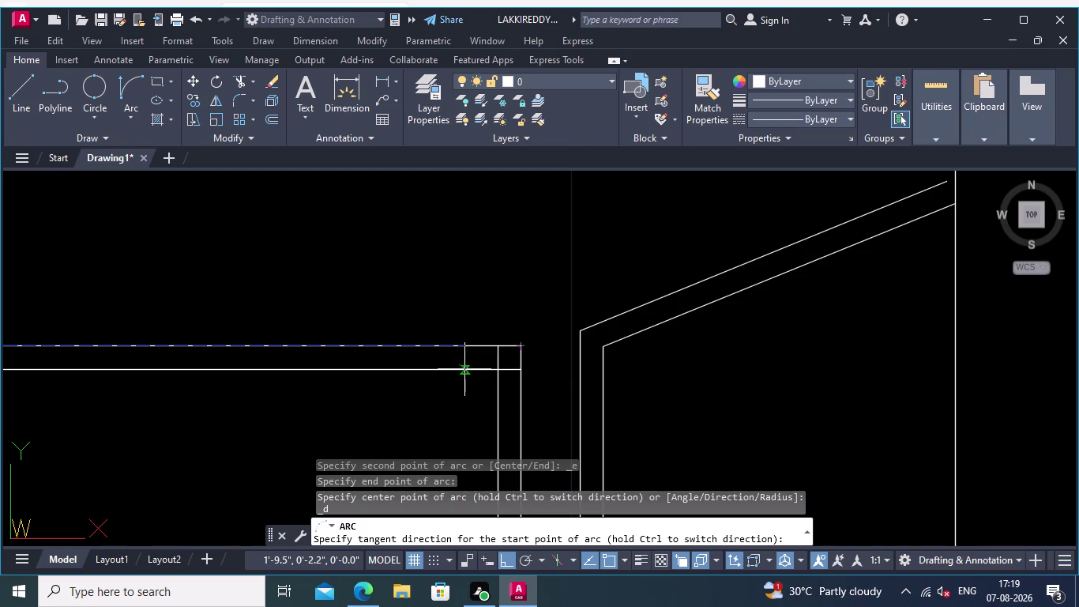
middle_drag(464, 314, 543, 236)
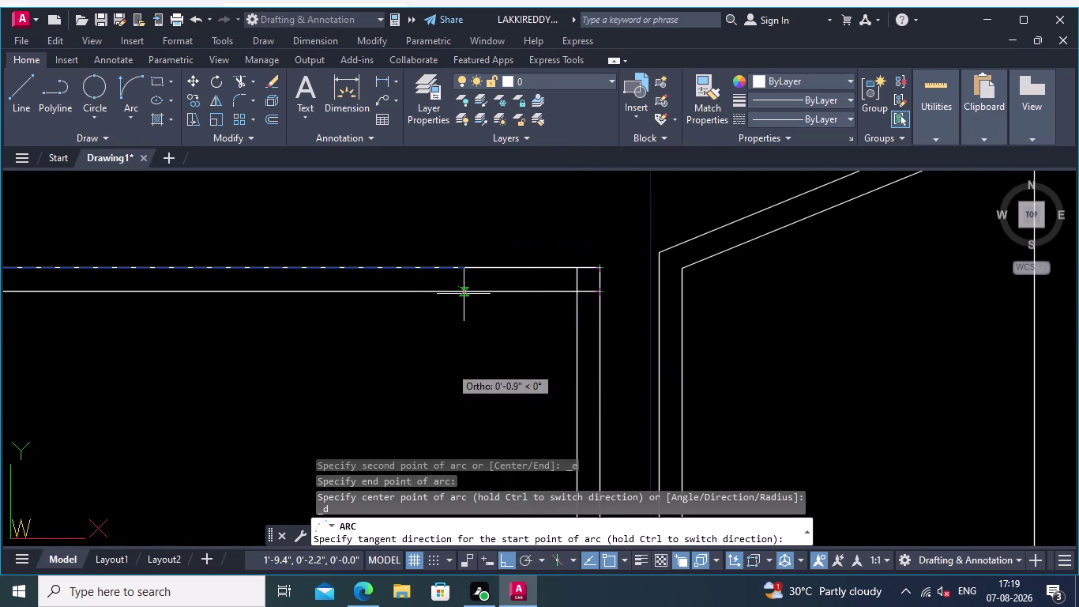
middle_drag(454, 385, 587, 283)
middle_drag(581, 337, 634, 455)
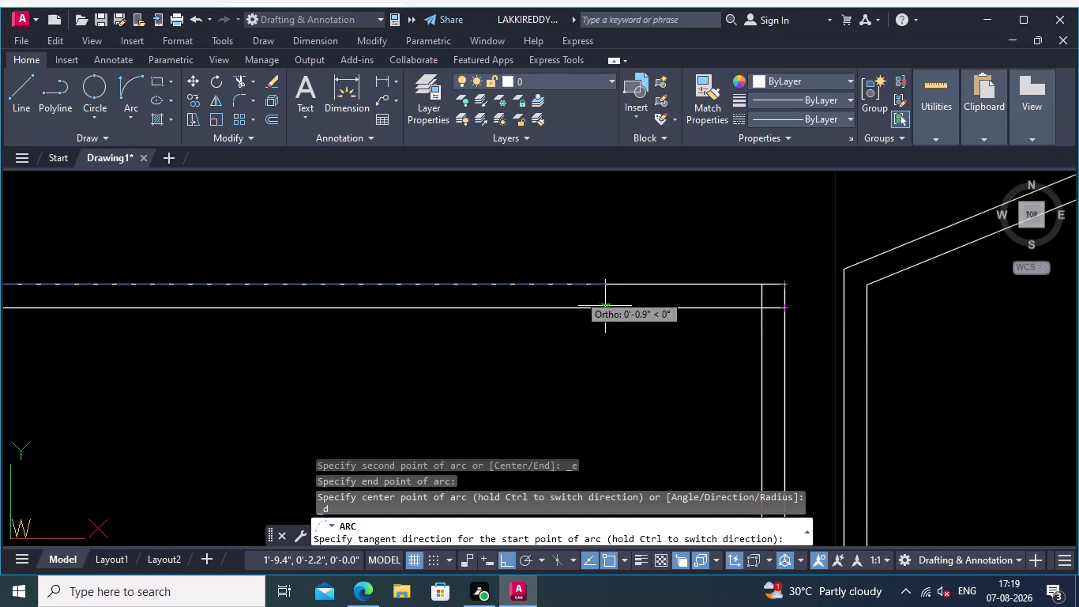
key(Escape)
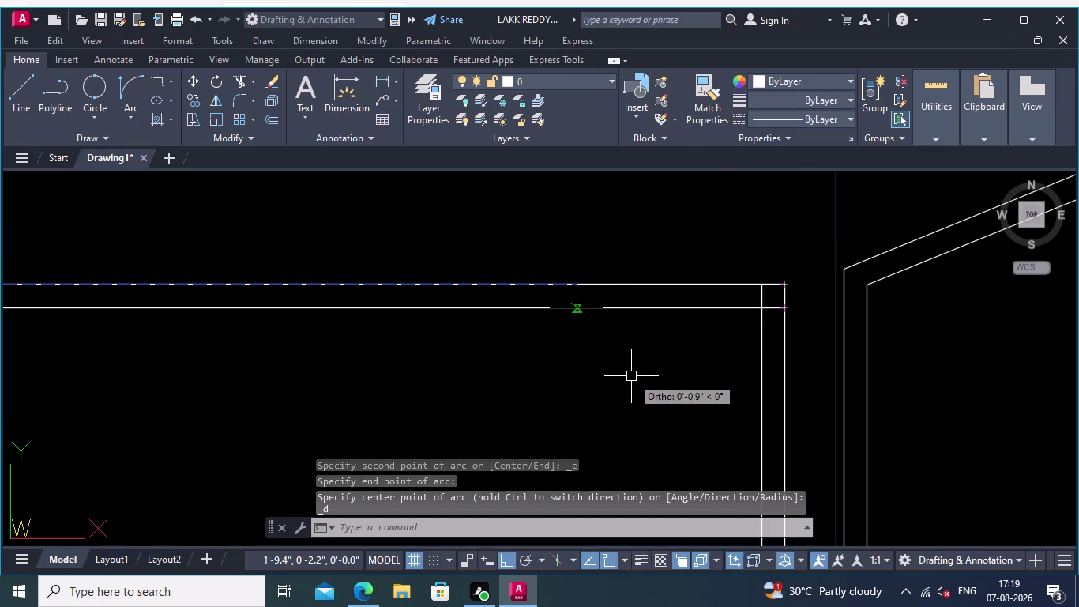
Pan and zoom over the door elevation, from the opening's top down to the leaf bottoms.
scroll(down, 3)
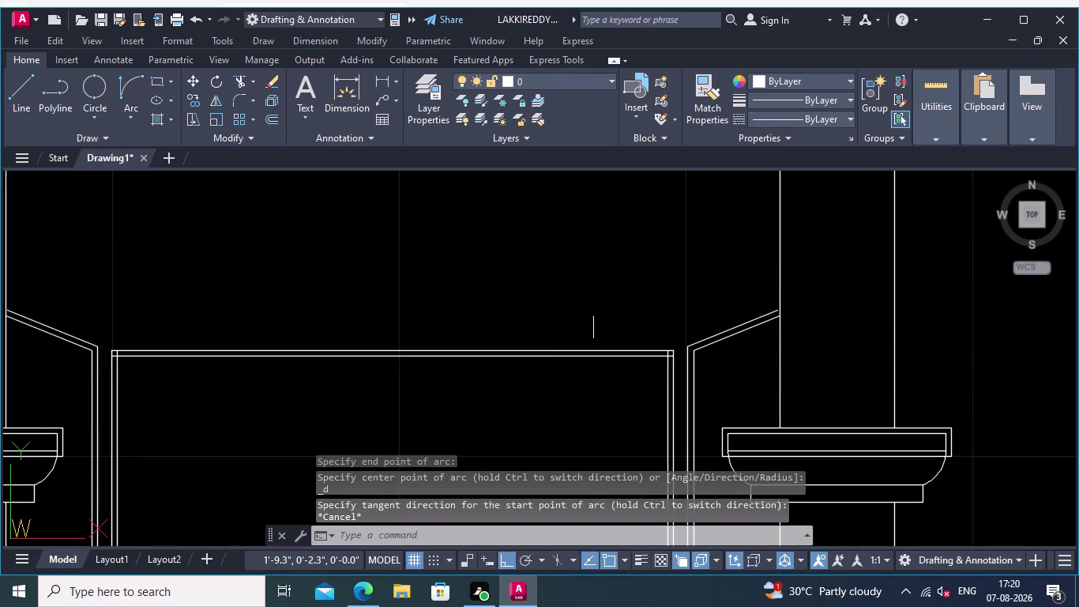
middle_drag(674, 292, 691, 284)
middle_drag(634, 264, 680, 249)
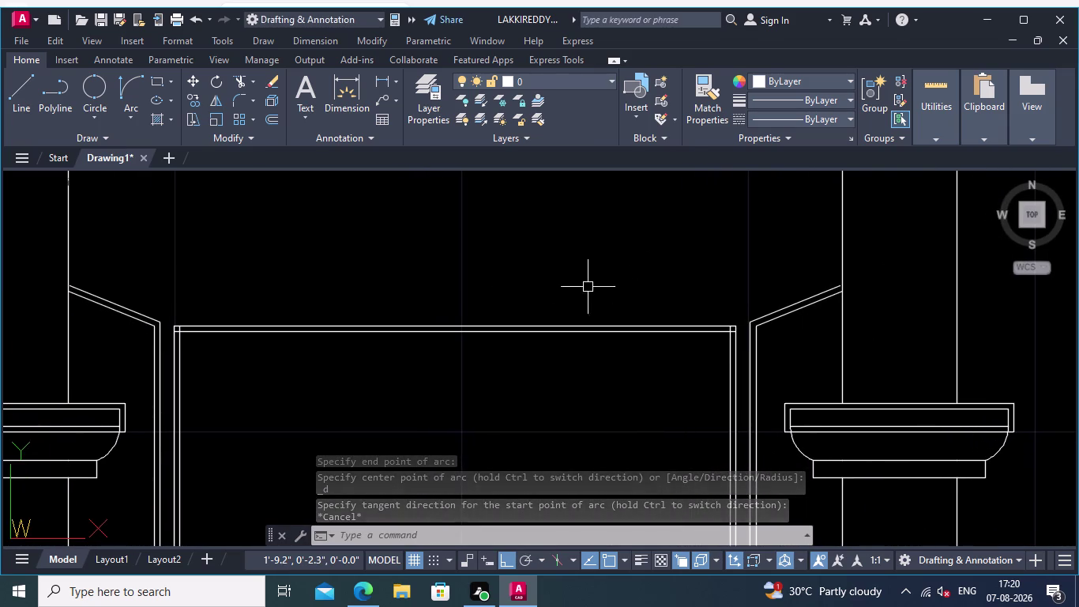
middle_drag(565, 292, 631, 292)
scroll(up, 3)
scroll(down, 3)
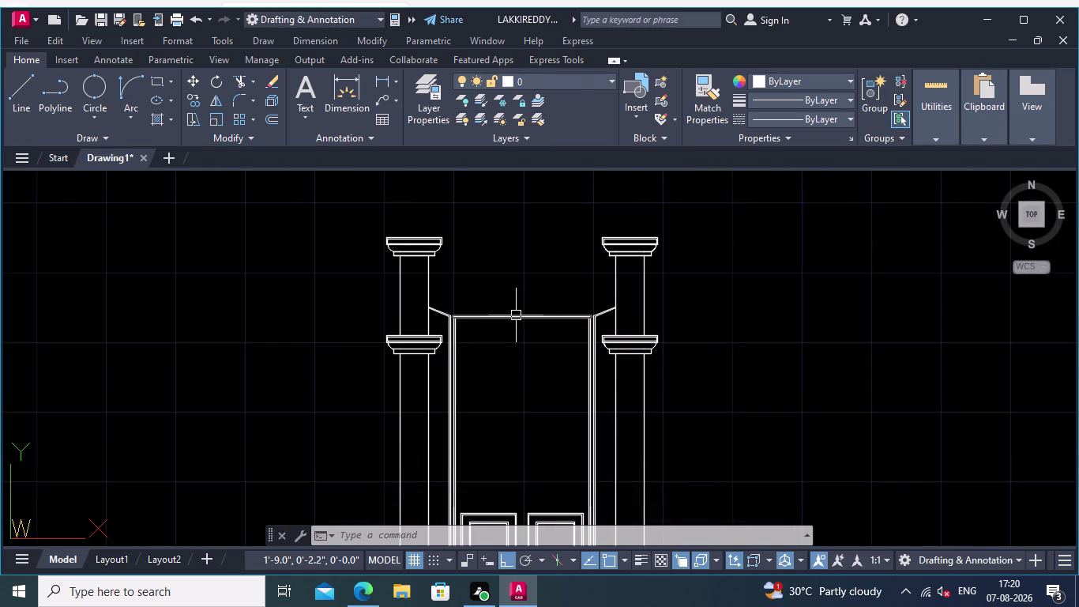
scroll(up, 3)
middle_drag(501, 296, 498, 231)
scroll(down, 3)
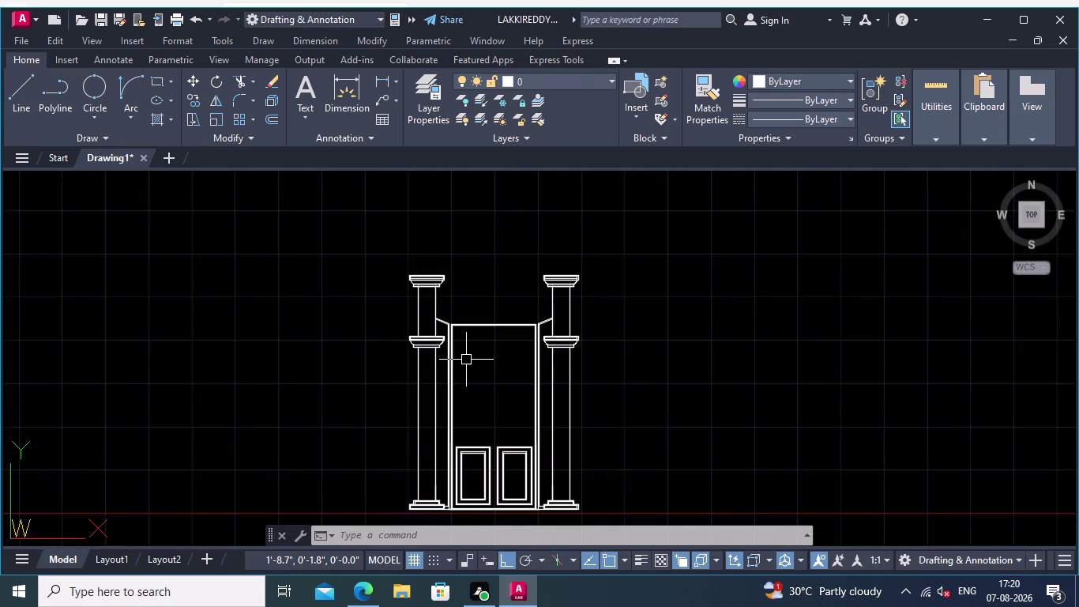
scroll(up, 3)
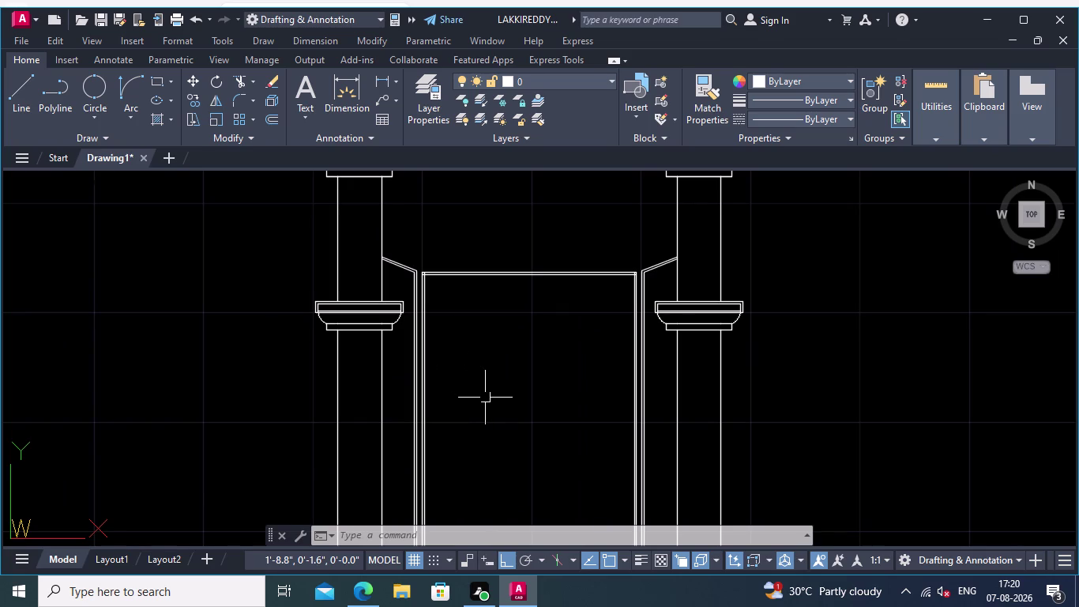
scroll(down, 3)
middle_drag(514, 418, 513, 373)
scroll(up, 3)
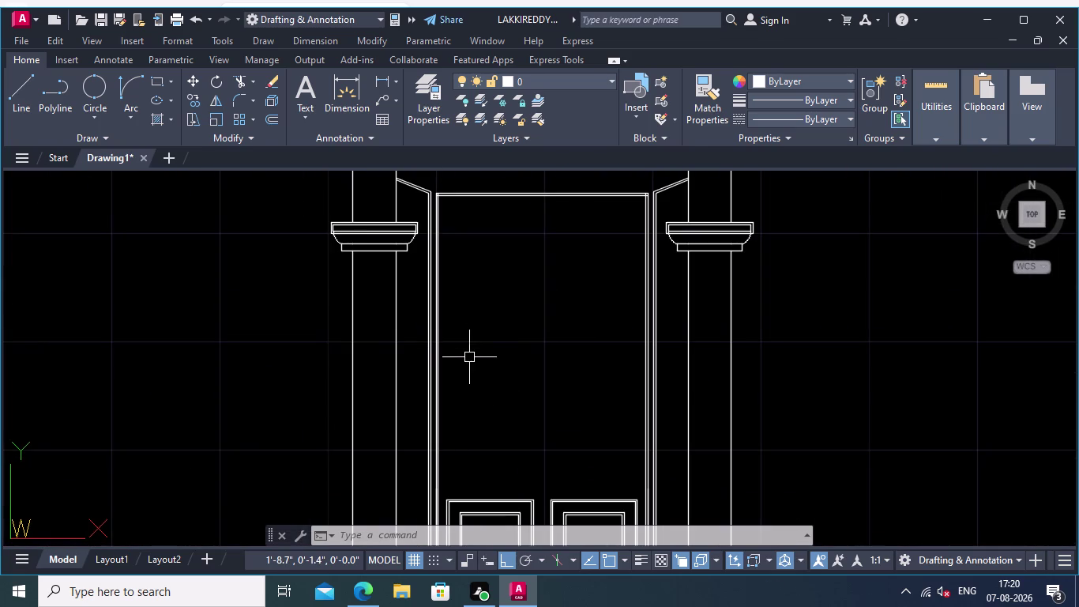
middle_drag(467, 349, 484, 426)
scroll(up, 3)
scroll(down, 3)
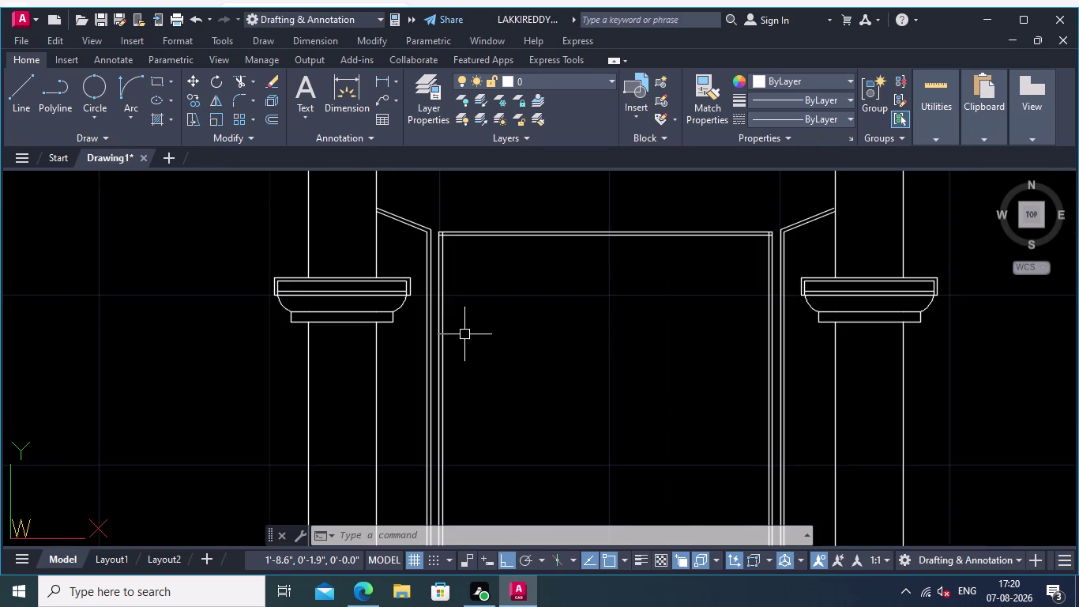
scroll(down, 3)
middle_drag(499, 348, 485, 229)
middle_drag(507, 349, 507, 298)
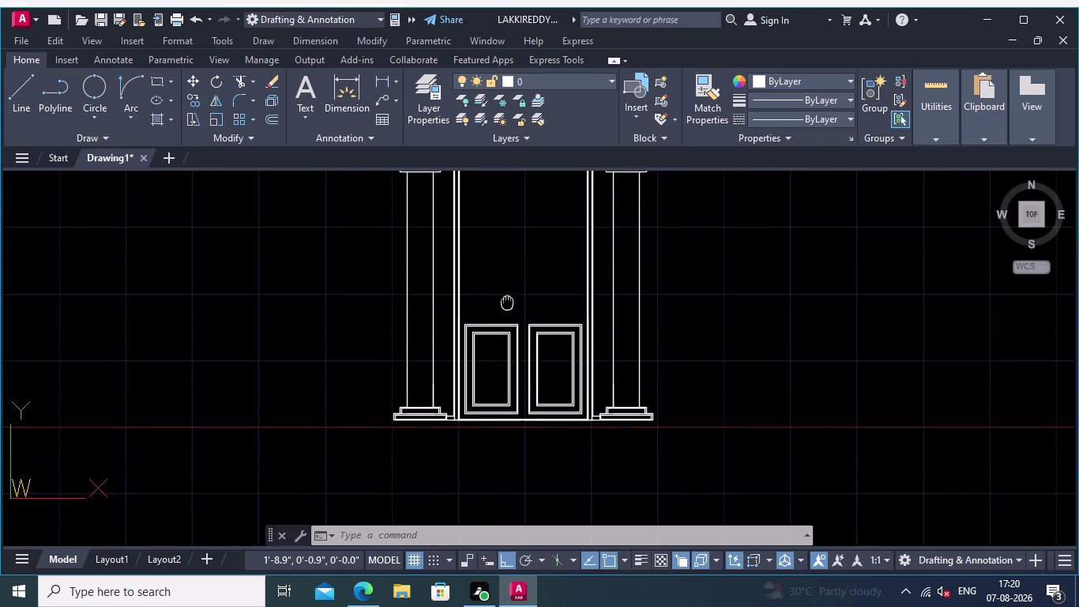
middle_drag(507, 298, 507, 282)
scroll(up, 3)
middle_drag(512, 406, 504, 456)
scroll(up, 3)
scroll(up, 3)
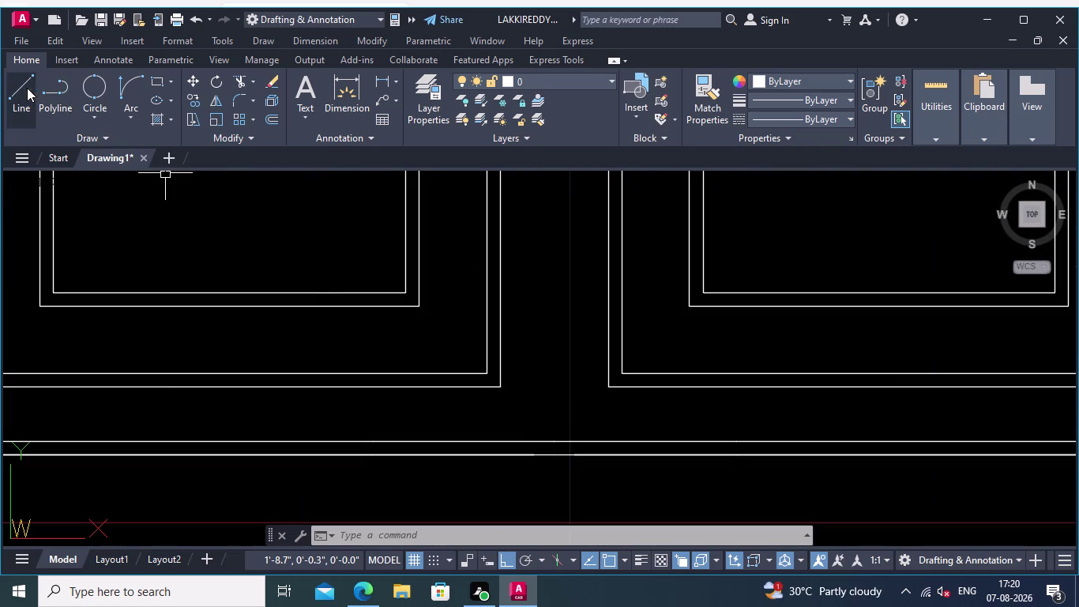
Draw a short line starting where the leaf edge meets the rail.
click(20, 84)
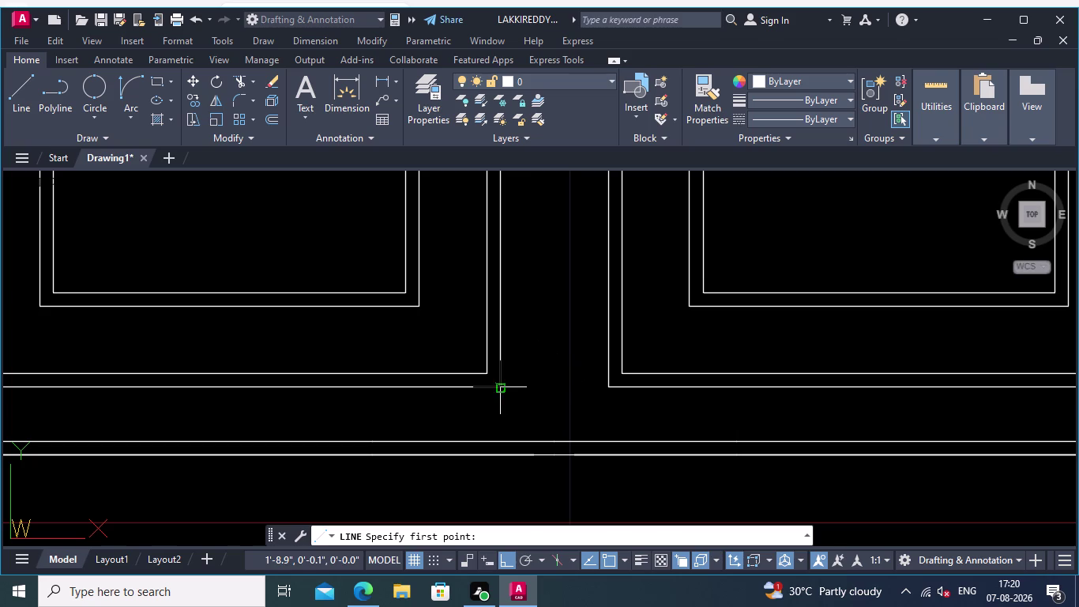
click(503, 391)
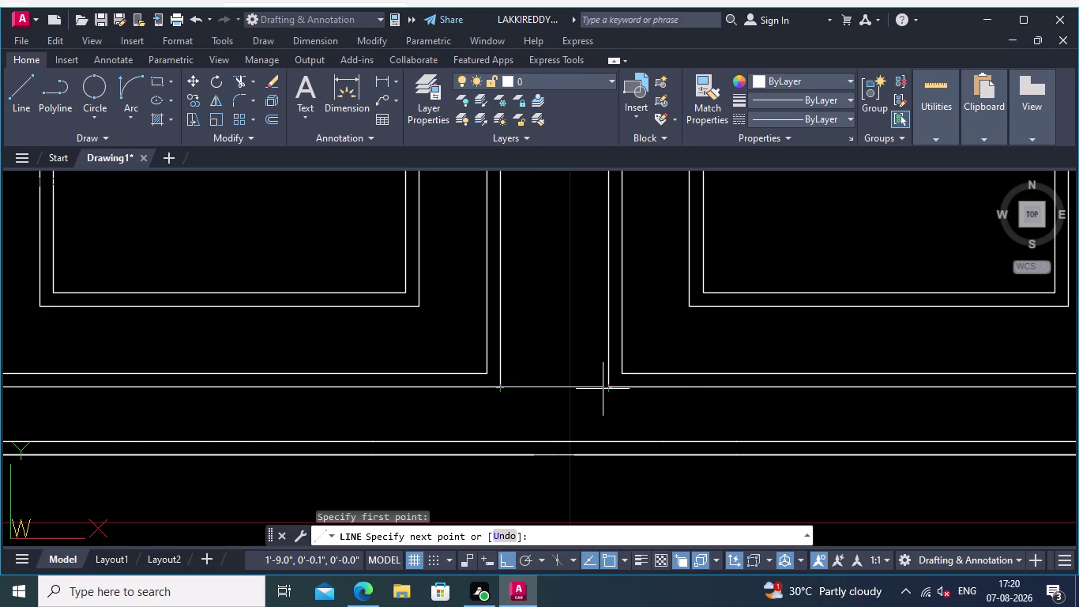
click(607, 389)
key(Return)
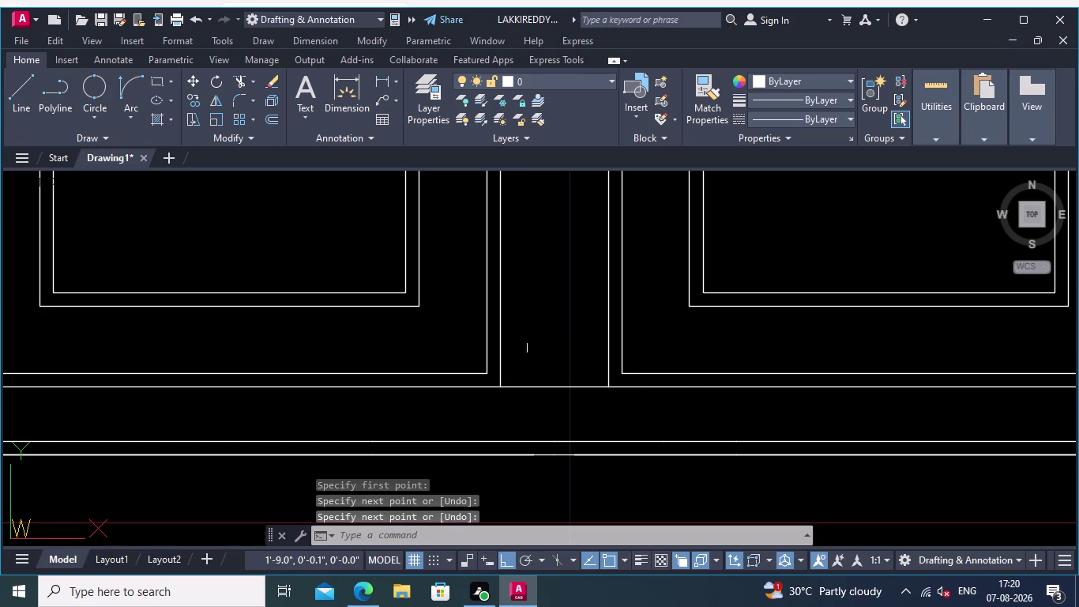
Draw a vertical line from the door's centre up to a point above the frame top.
click(17, 83)
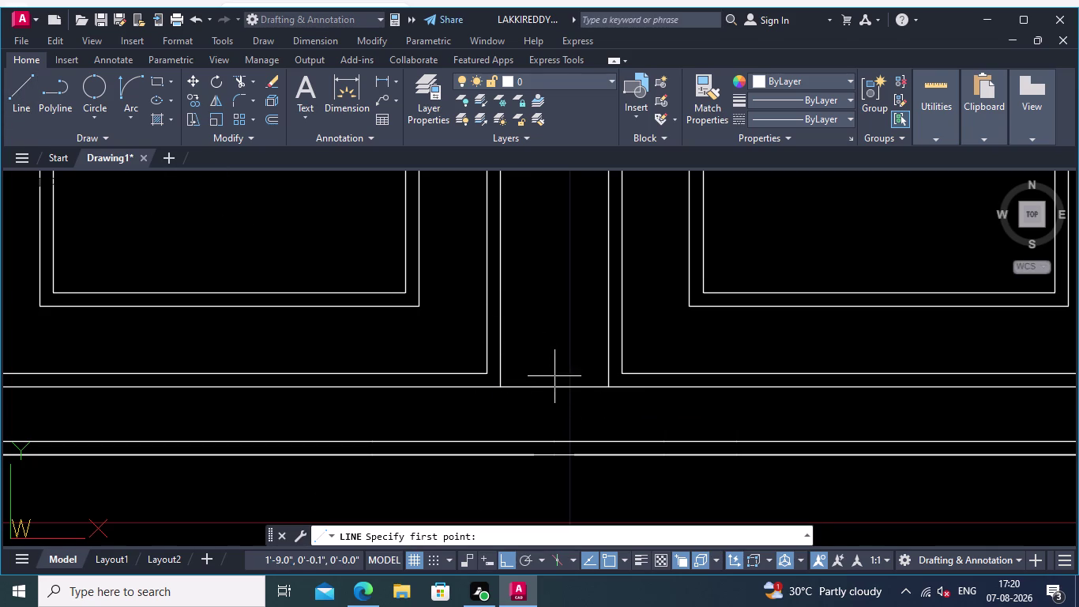
click(553, 388)
middle_drag(555, 283, 578, 490)
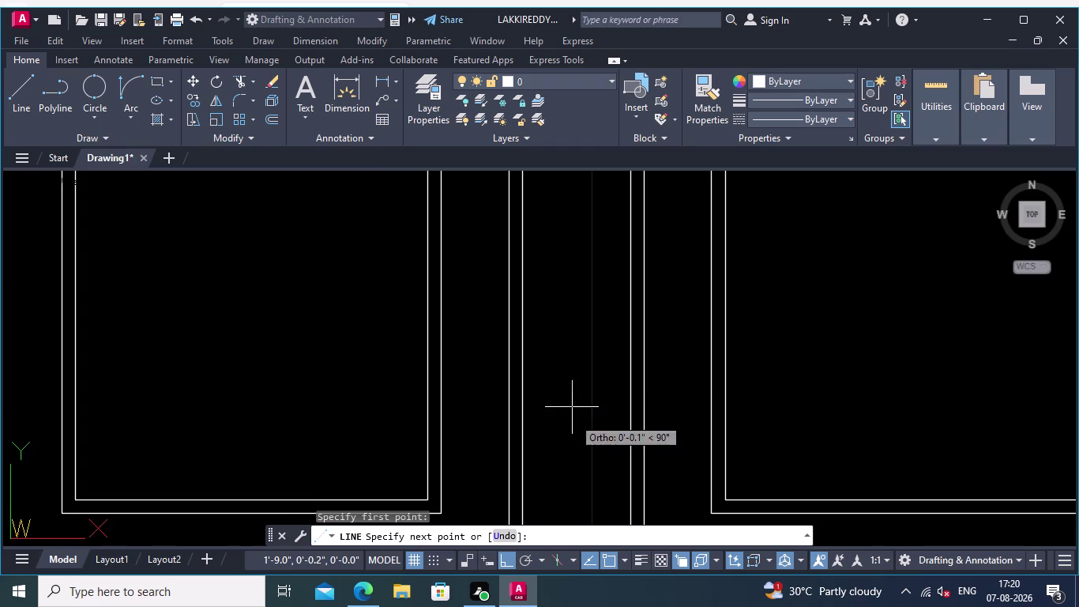
scroll(down, 3)
middle_drag(567, 328, 589, 502)
middle_drag(552, 278, 555, 395)
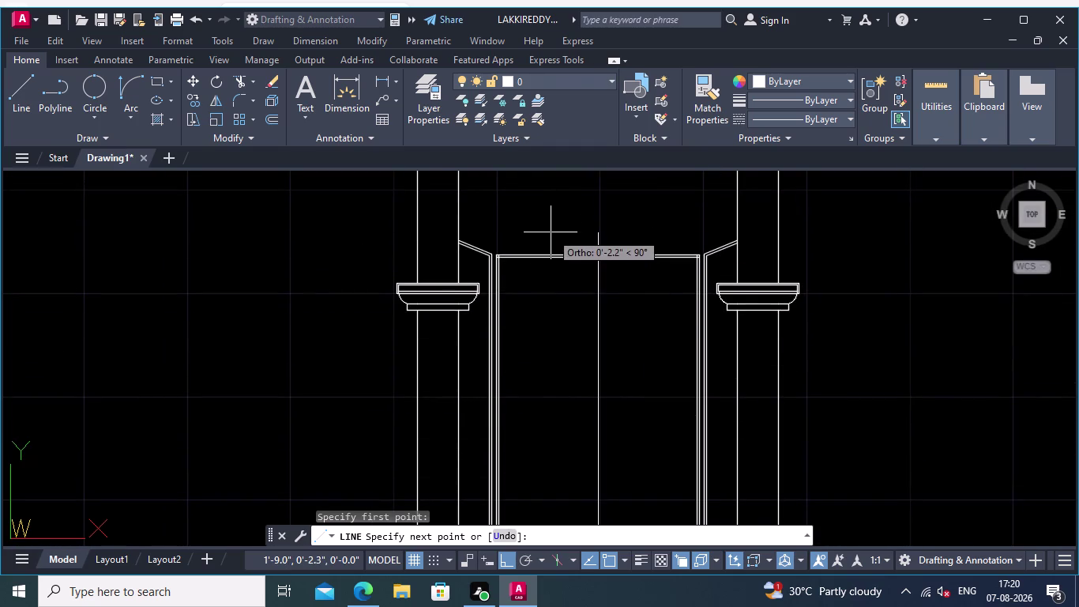
middle_drag(551, 236, 550, 274)
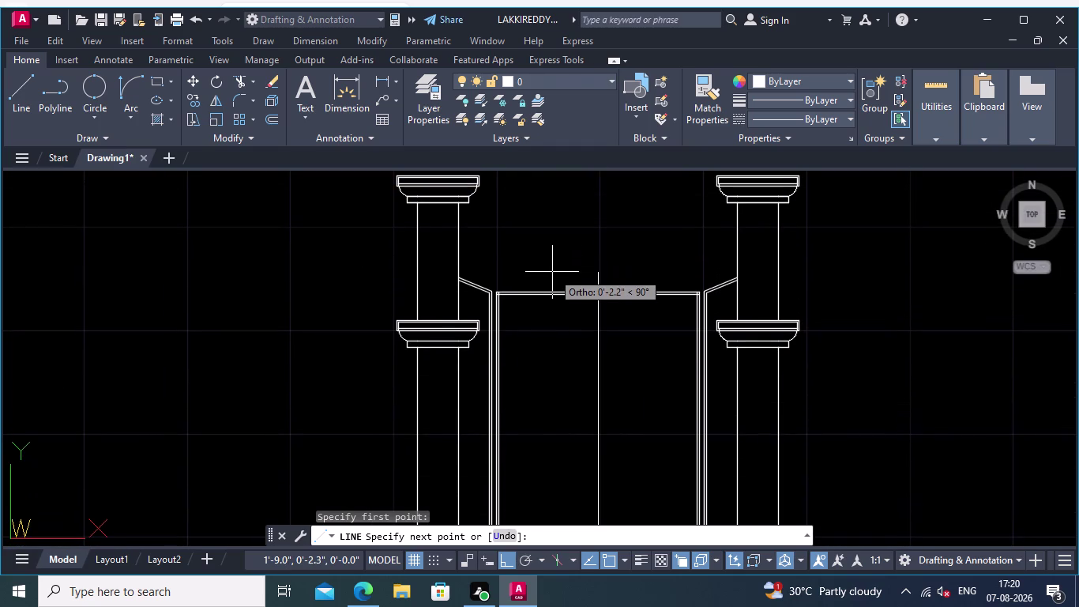
click(553, 269)
key(Return)
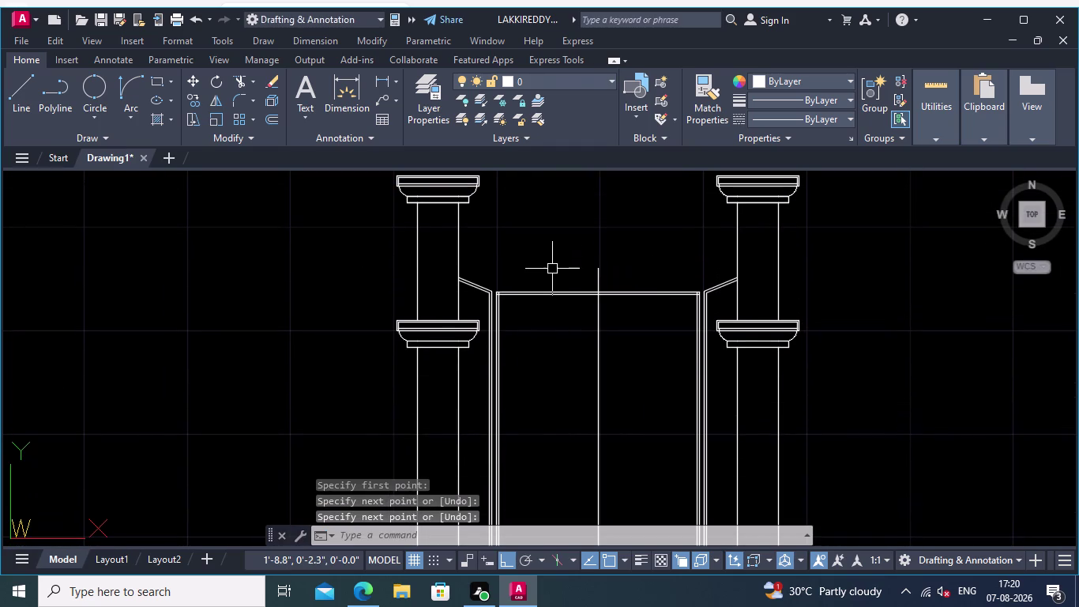
click(130, 117)
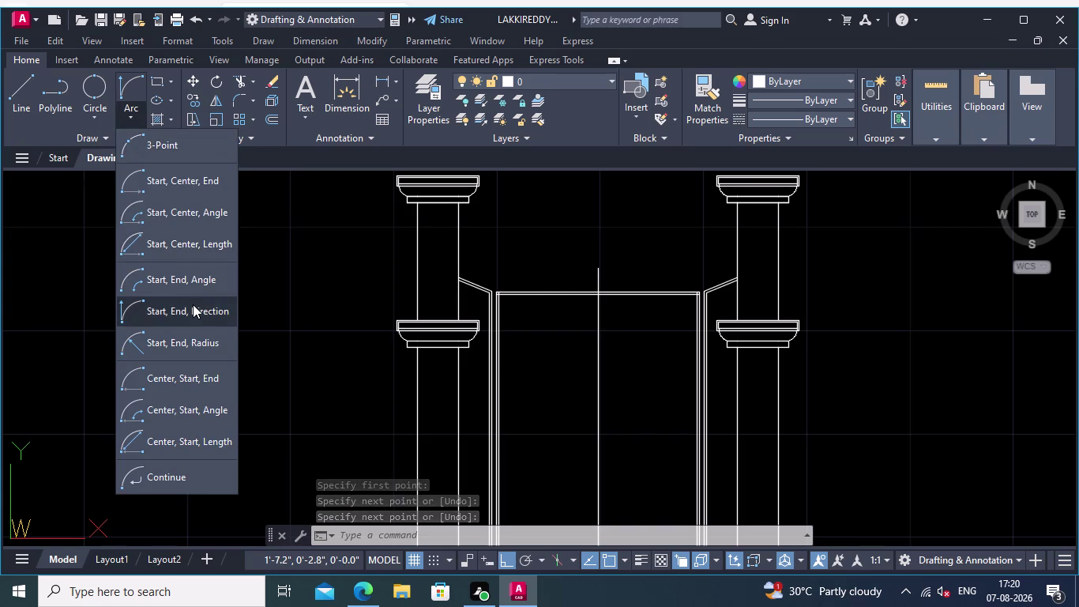
Try an arc from the frame's top-left corner to the centre line top, then cancel it.
click(193, 305)
scroll(up, 3)
middle_drag(503, 286, 427, 277)
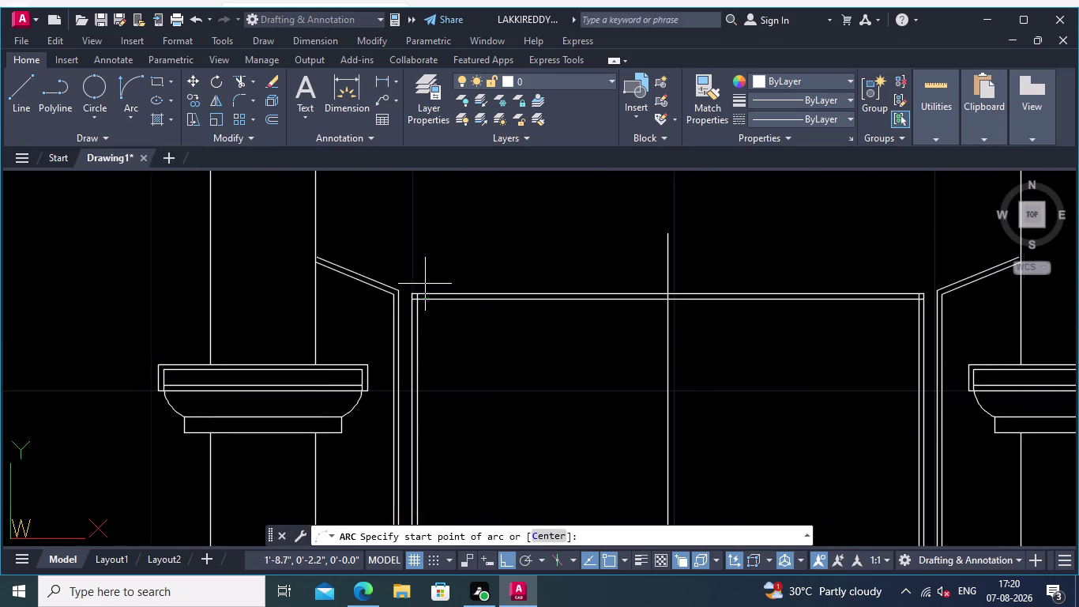
scroll(up, 3)
click(405, 286)
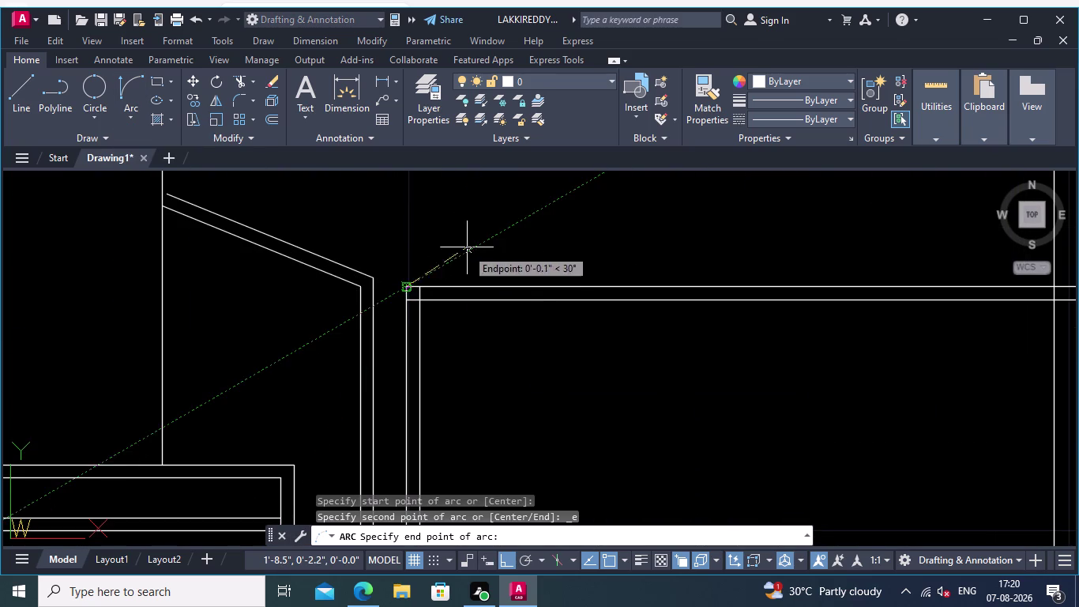
middle_drag(467, 248, 279, 323)
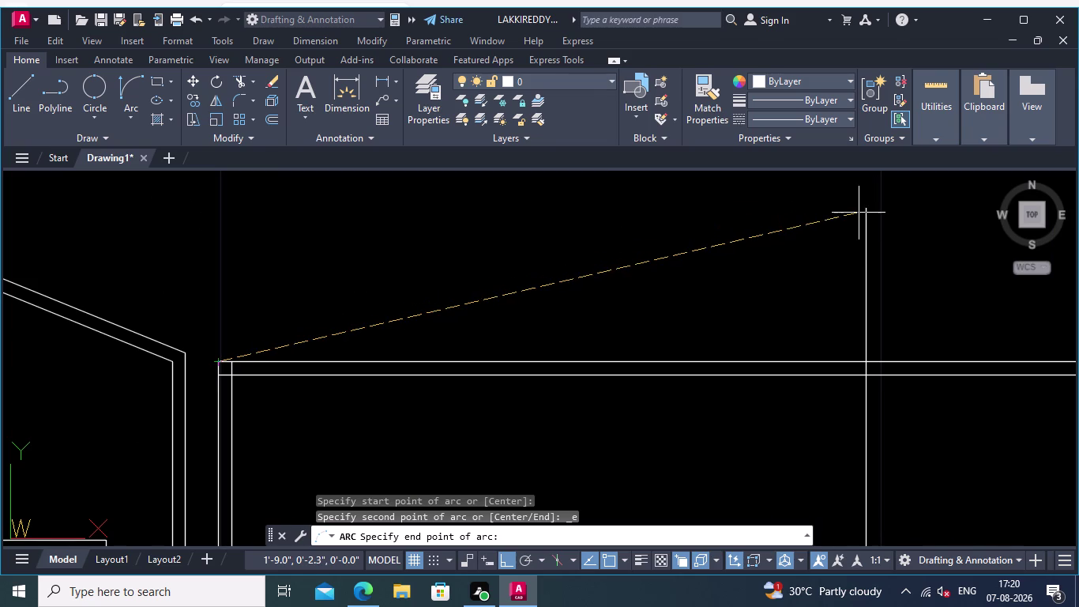
click(865, 210)
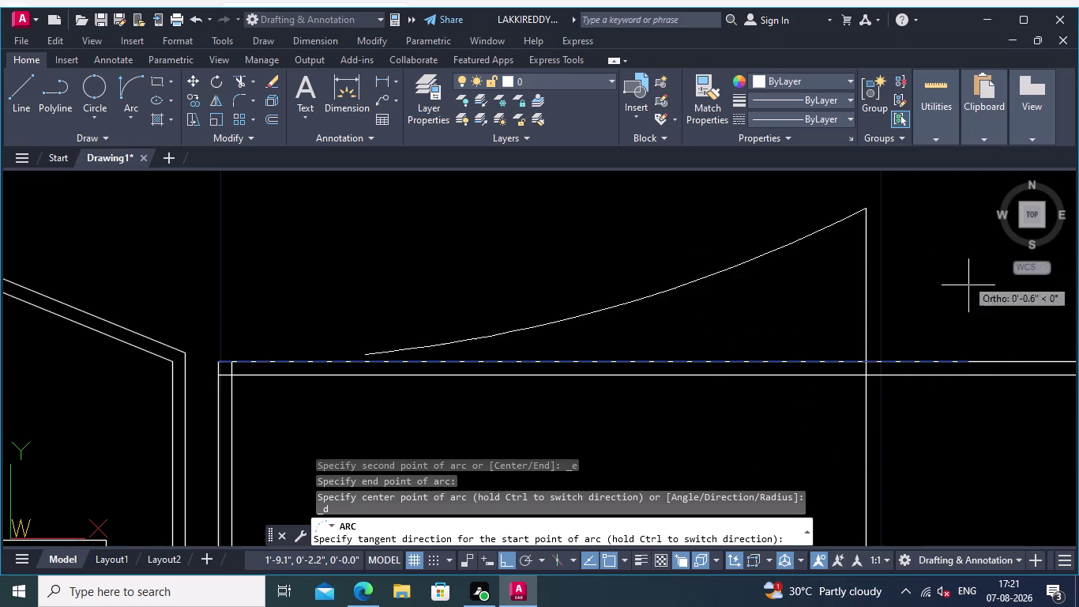
key(Escape)
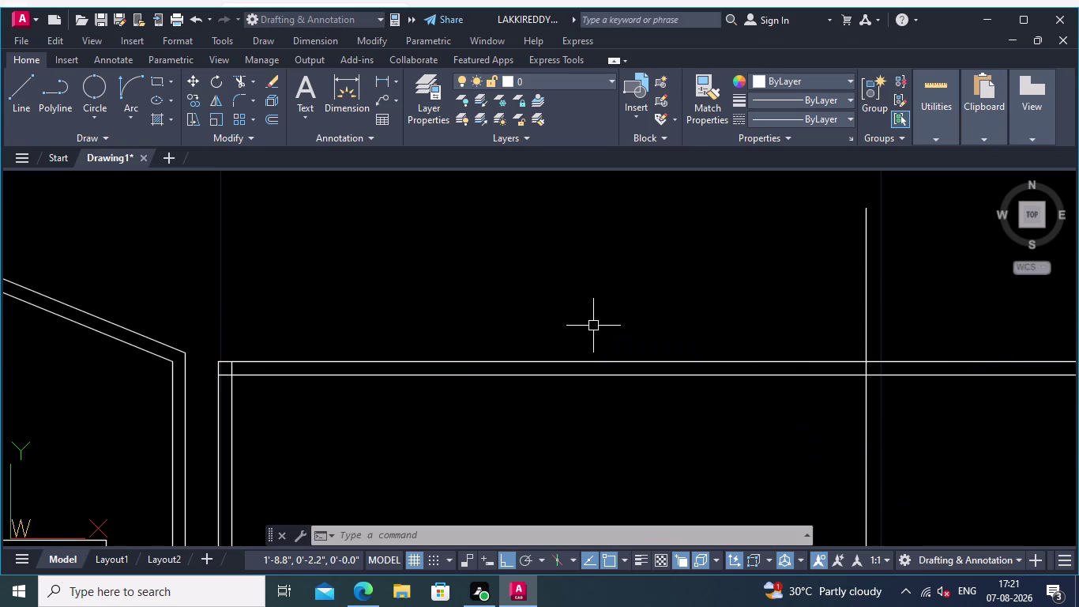
Redraw the arc from the centre line top to the frame's top-left corner, bowing upward.
click(121, 80)
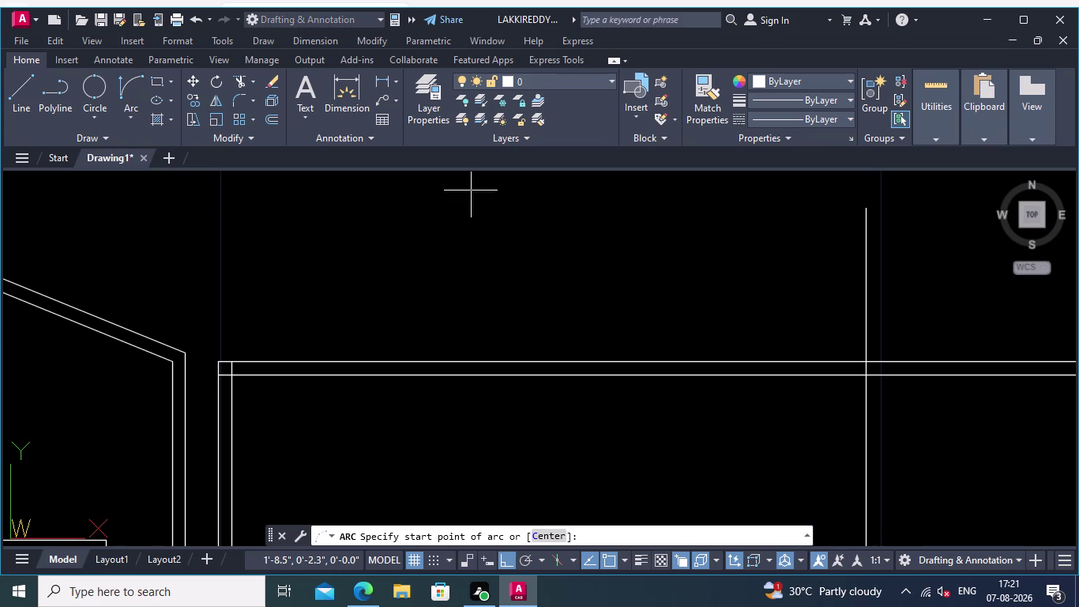
click(867, 206)
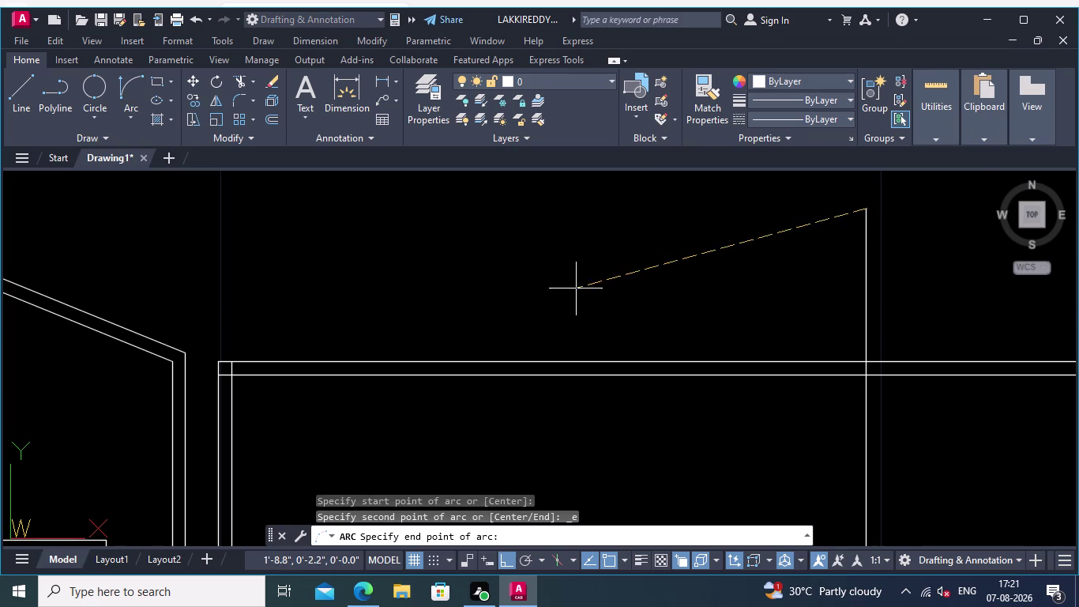
middle_drag(675, 289, 779, 284)
scroll(up, 3)
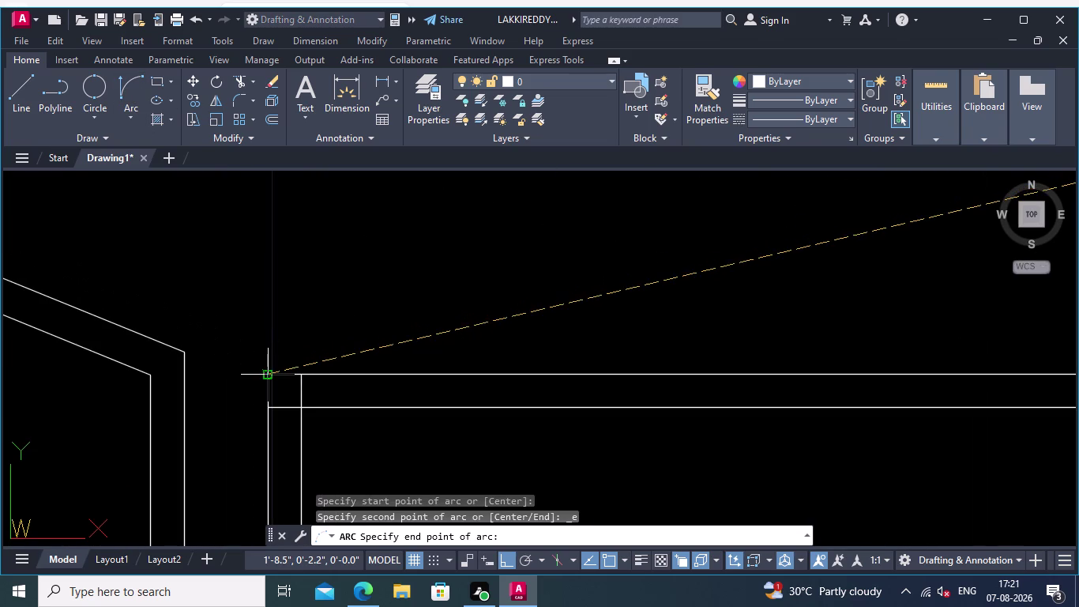
click(269, 372)
click(248, 286)
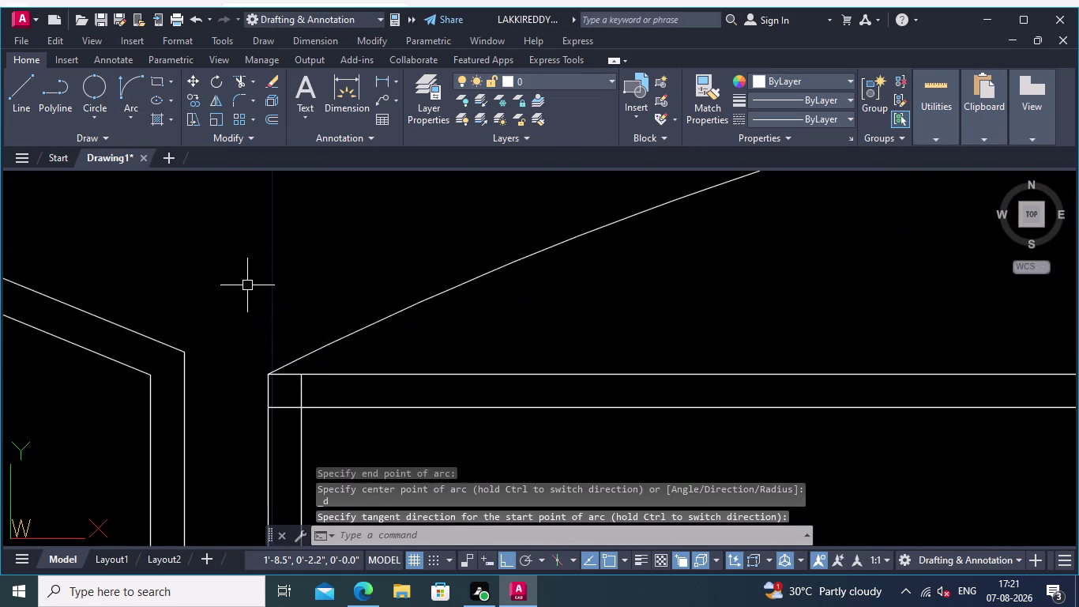
scroll(down, 3)
middle_drag(556, 313, 418, 314)
right_click(652, 266)
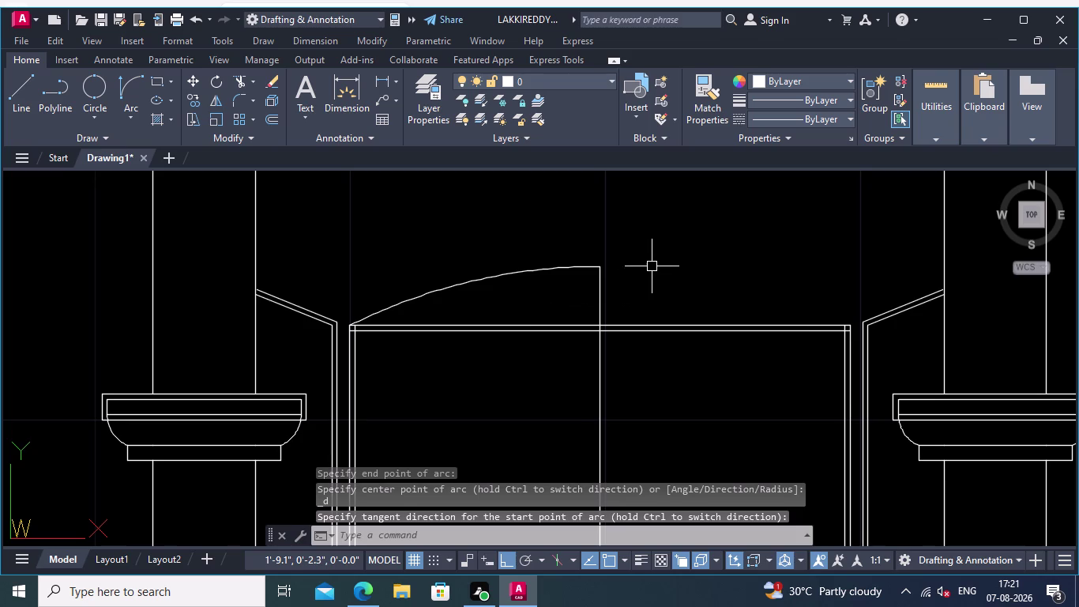
click(123, 80)
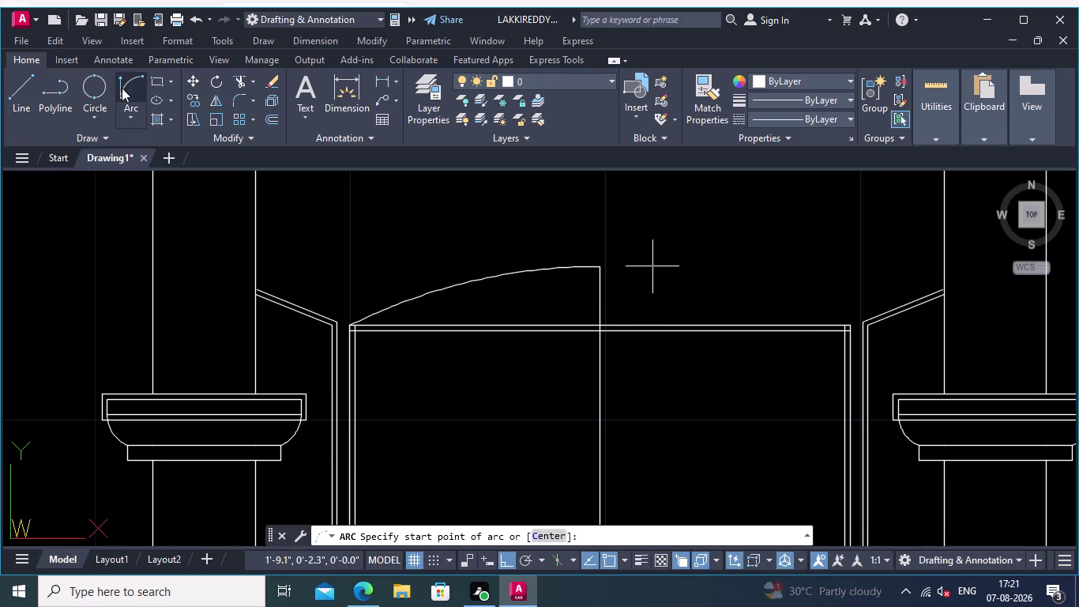
Try an arc from the frame's top-right corner to the centre line top, then cancel it.
scroll(up, 3)
middle_drag(793, 306, 727, 302)
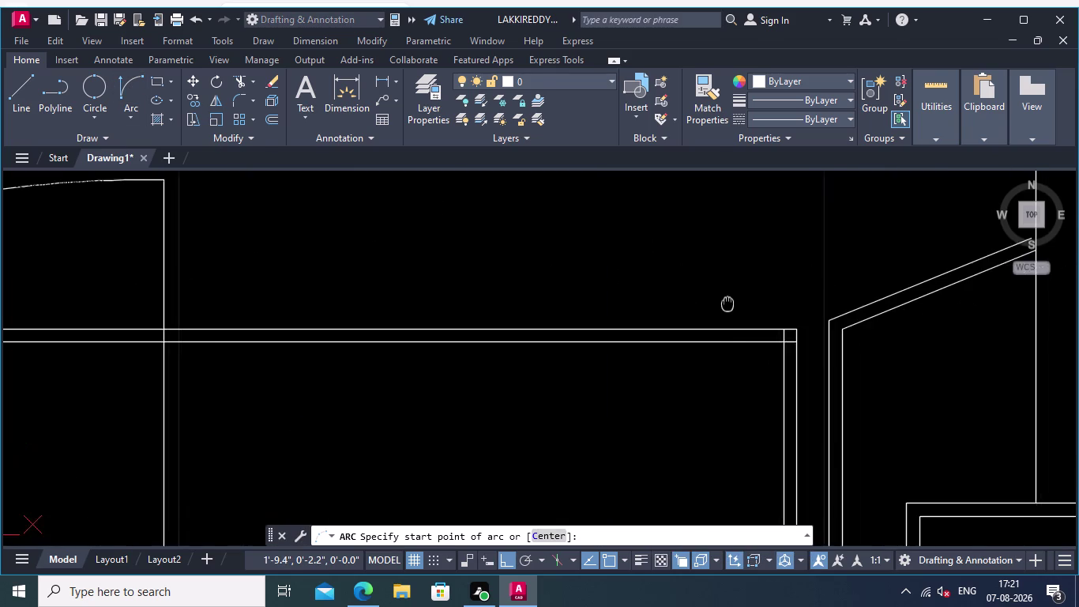
middle_drag(728, 302, 687, 302)
click(757, 332)
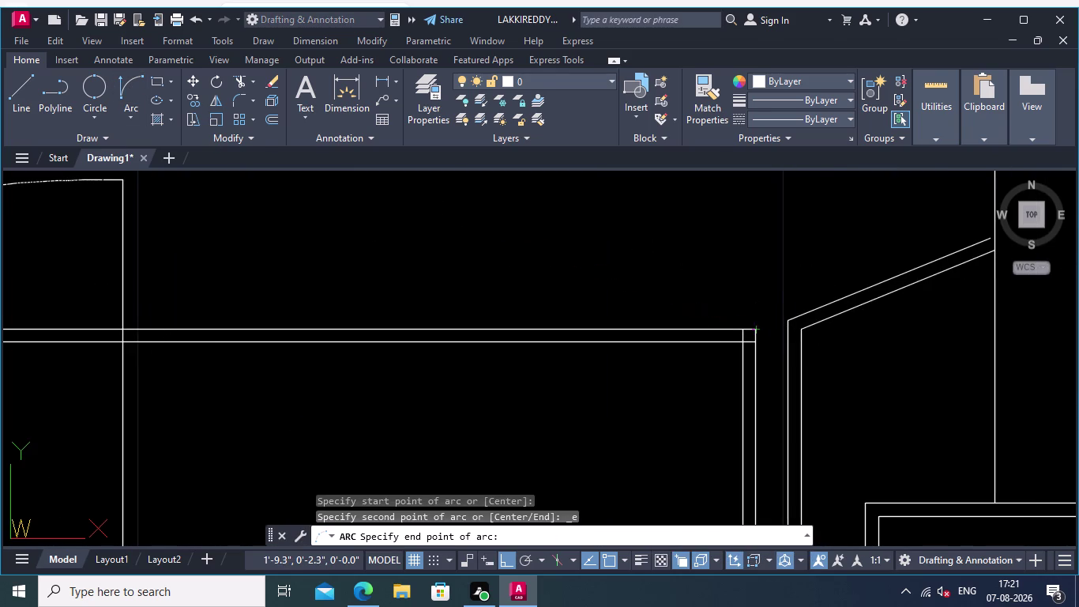
middle_drag(487, 229, 647, 281)
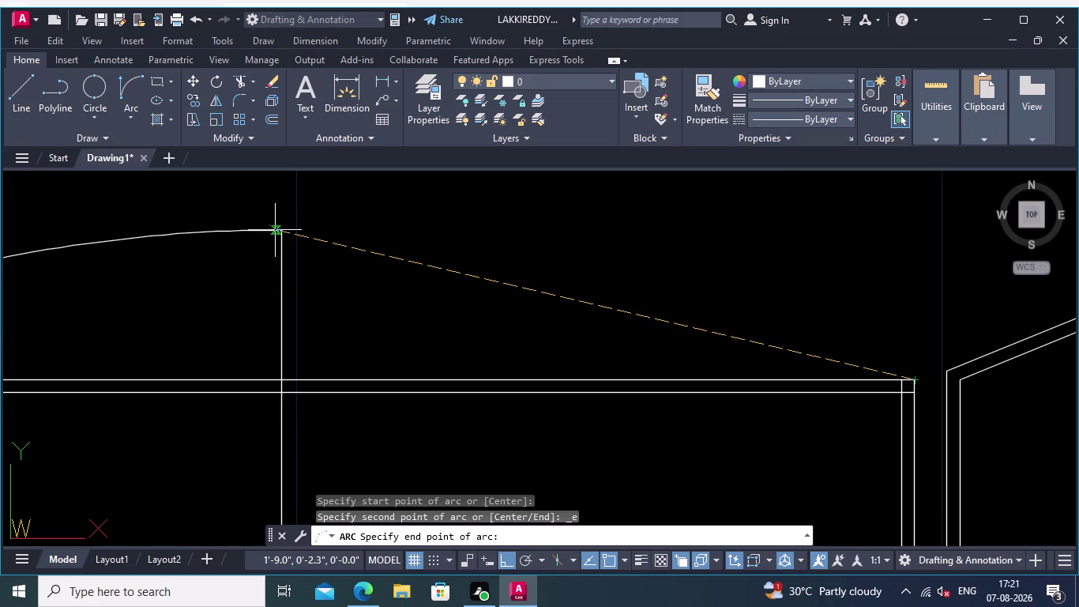
click(281, 229)
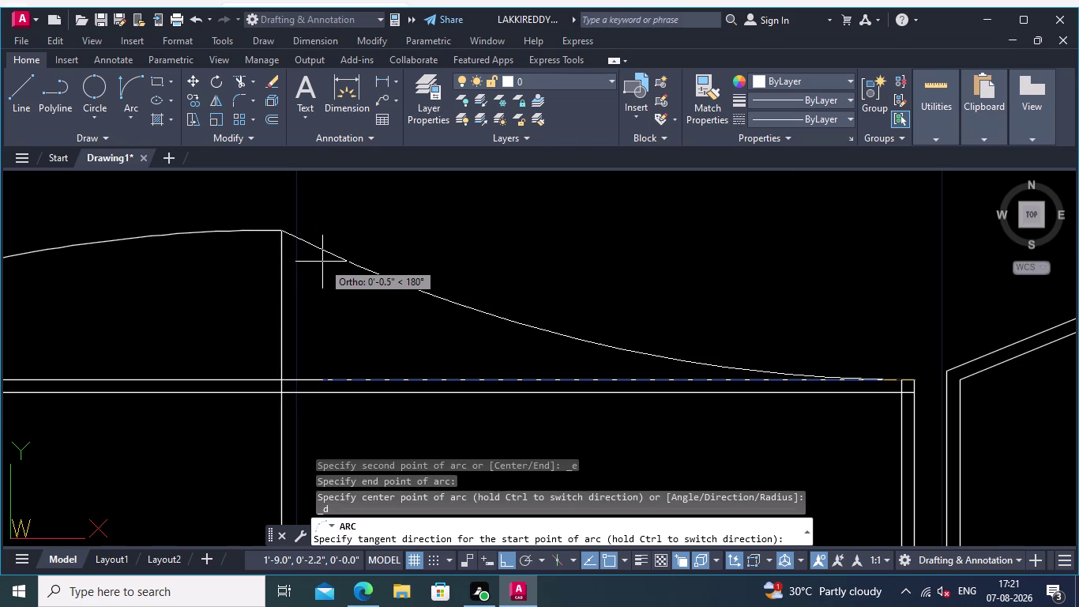
key(ctrl+z)
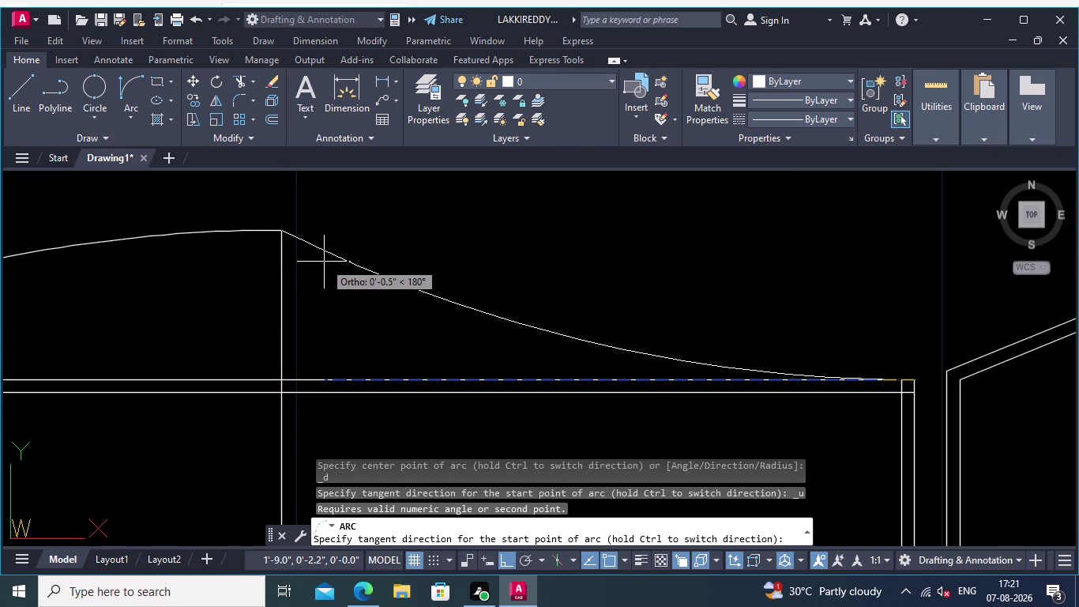
key(Escape)
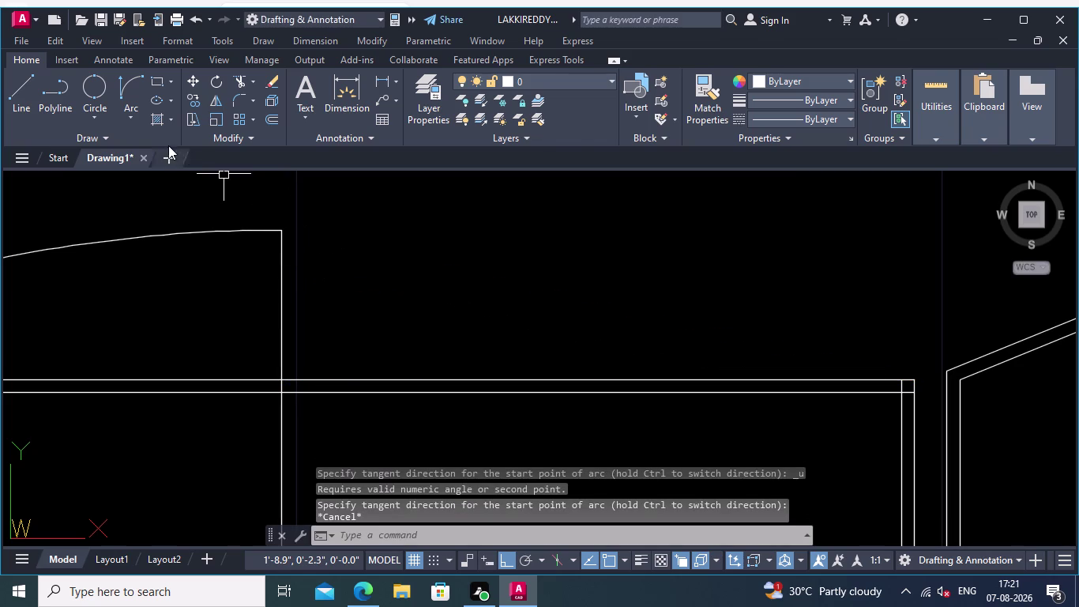
Redraw the arc from the centre line top to the frame's top-right corner, bowing upward.
click(127, 82)
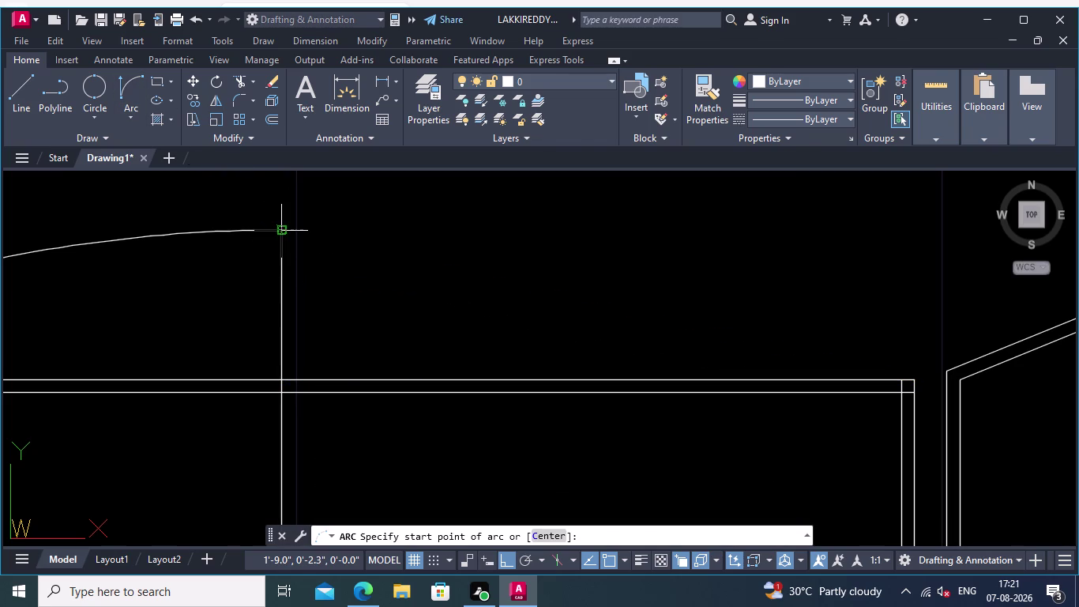
click(280, 228)
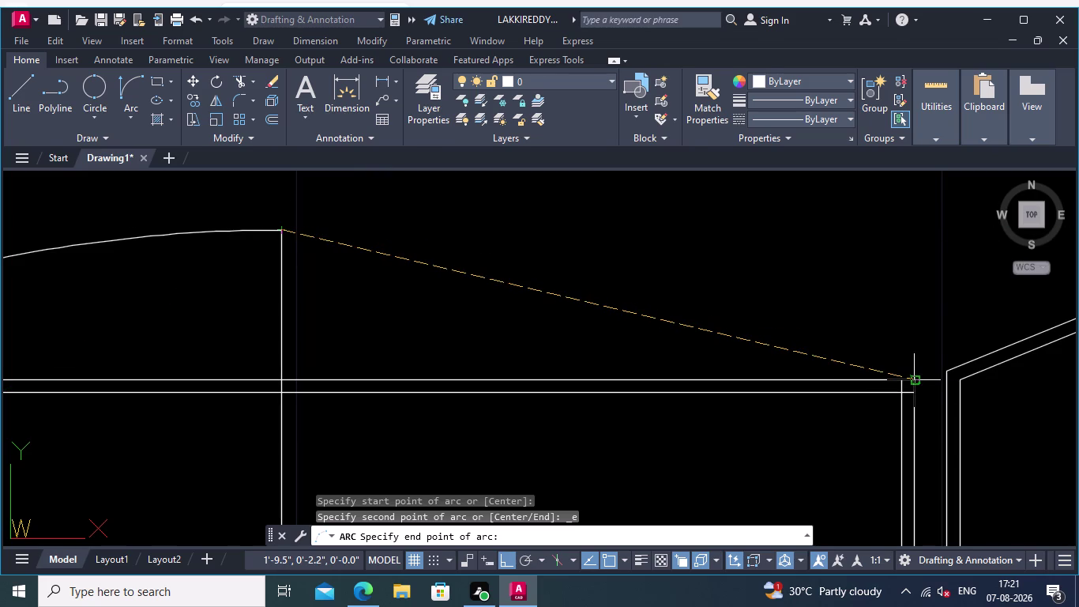
click(915, 382)
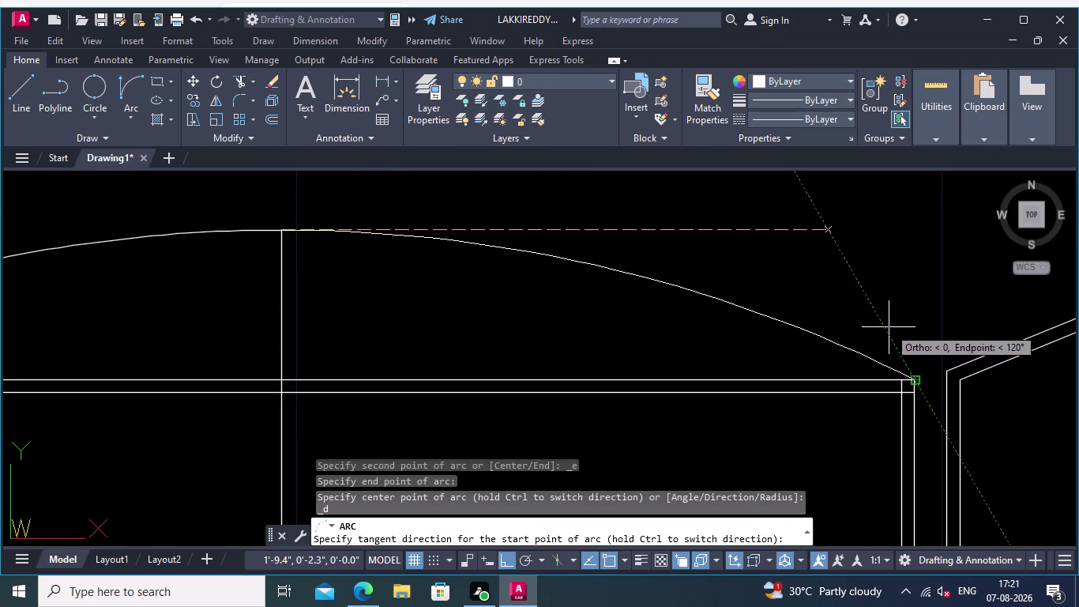
click(889, 328)
scroll(down, 3)
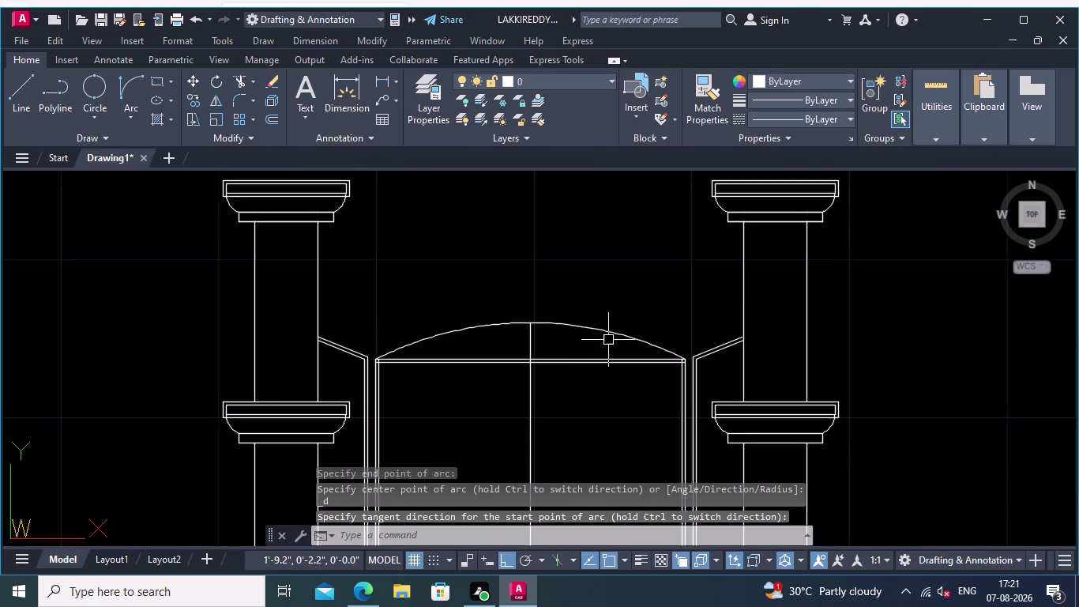
middle_drag(609, 340, 663, 296)
scroll(up, 3)
middle_drag(400, 334, 474, 359)
scroll(up, 3)
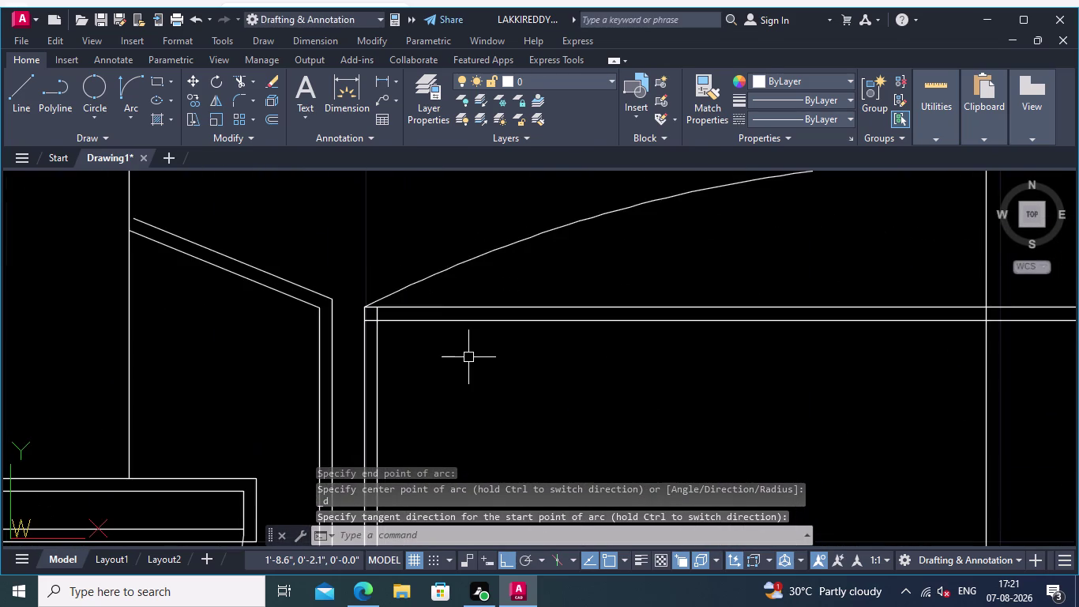
scroll(up, 3)
middle_drag(454, 348, 450, 387)
middle_drag(403, 372, 265, 403)
scroll(down, 3)
middle_drag(576, 361, 490, 390)
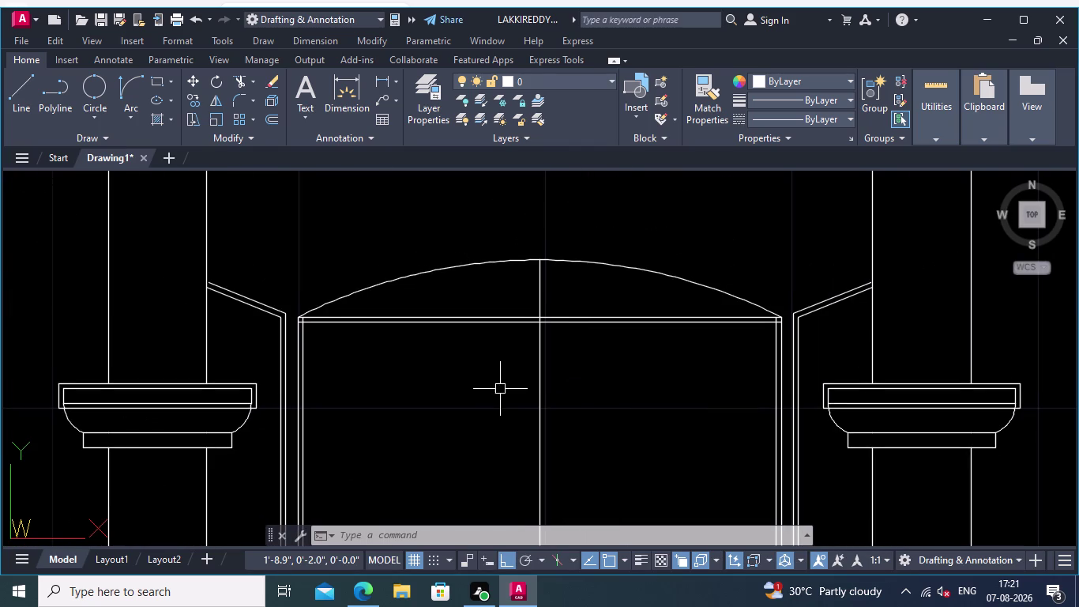
click(271, 114)
click(475, 263)
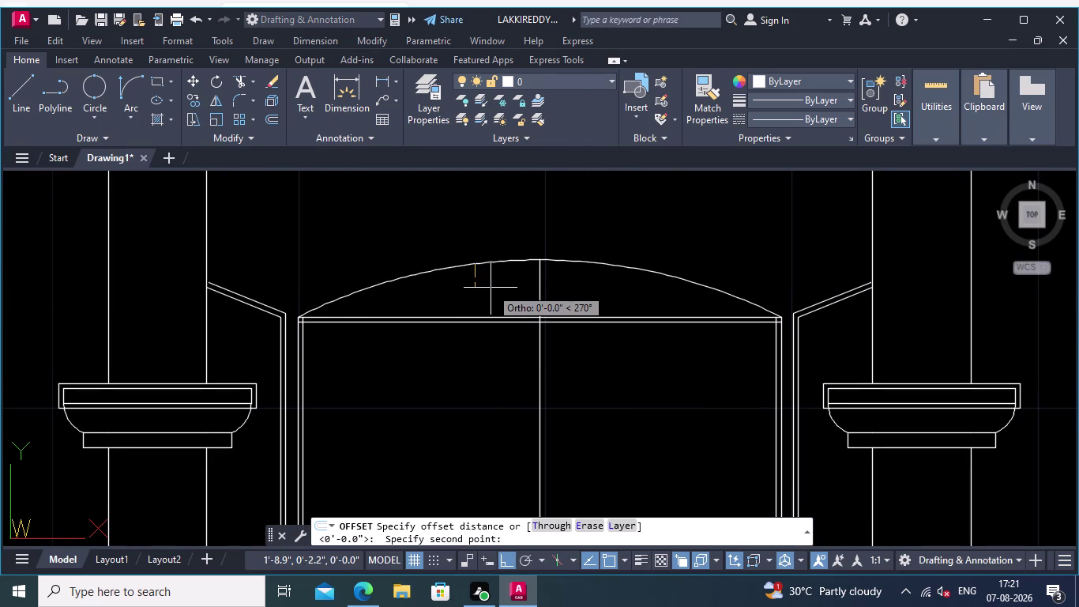
text(0.01)
key(Return)
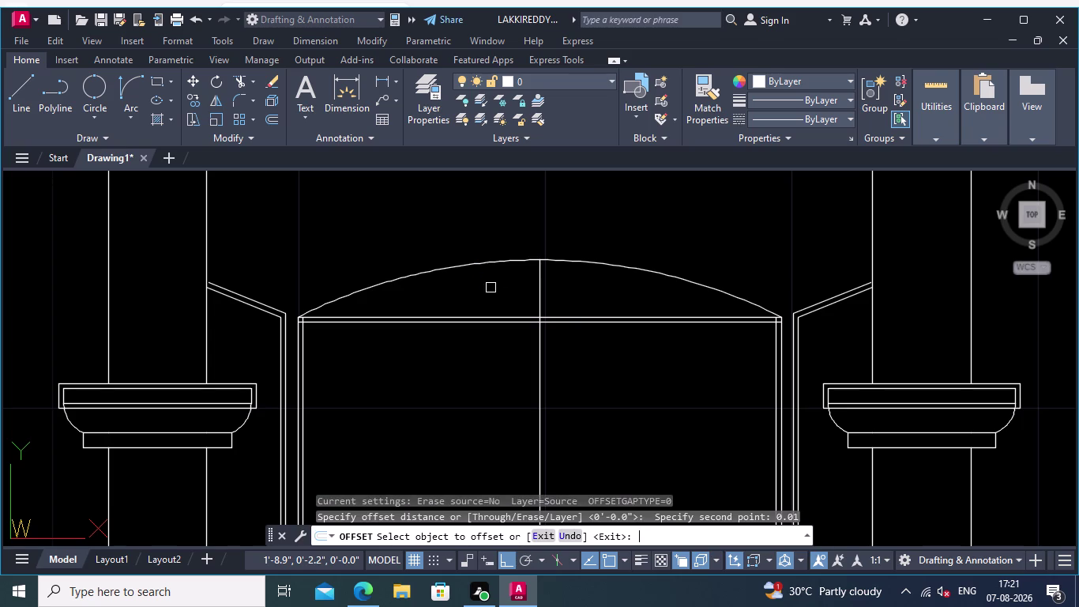
click(490, 260)
click(490, 280)
click(579, 258)
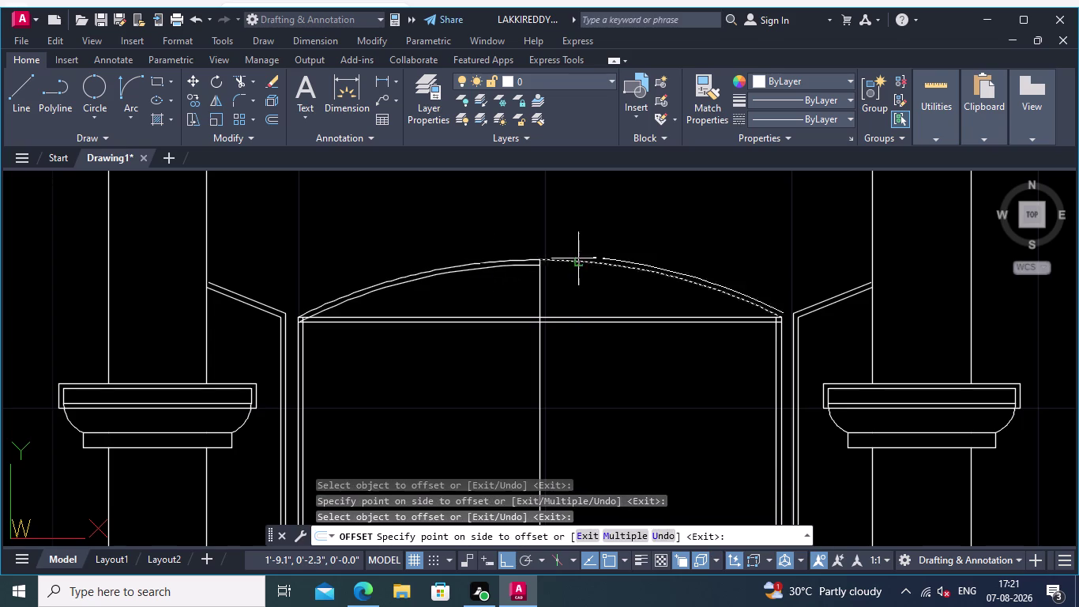
click(574, 275)
scroll(up, 3)
scroll(up, 3)
middle_drag(761, 294, 753, 231)
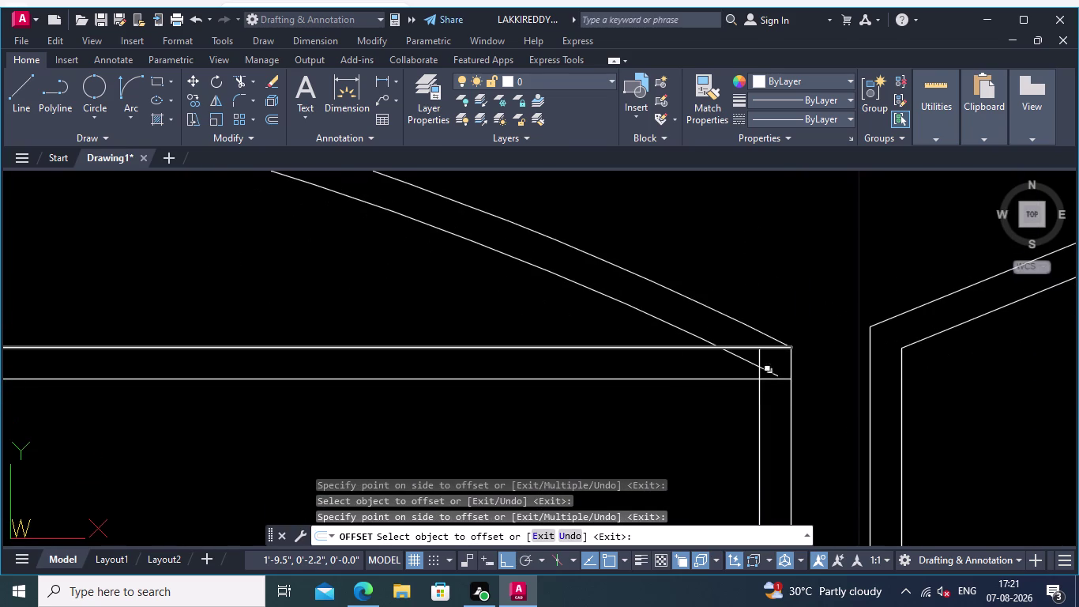
scroll(down, 3)
middle_drag(732, 291, 807, 239)
scroll(down, 3)
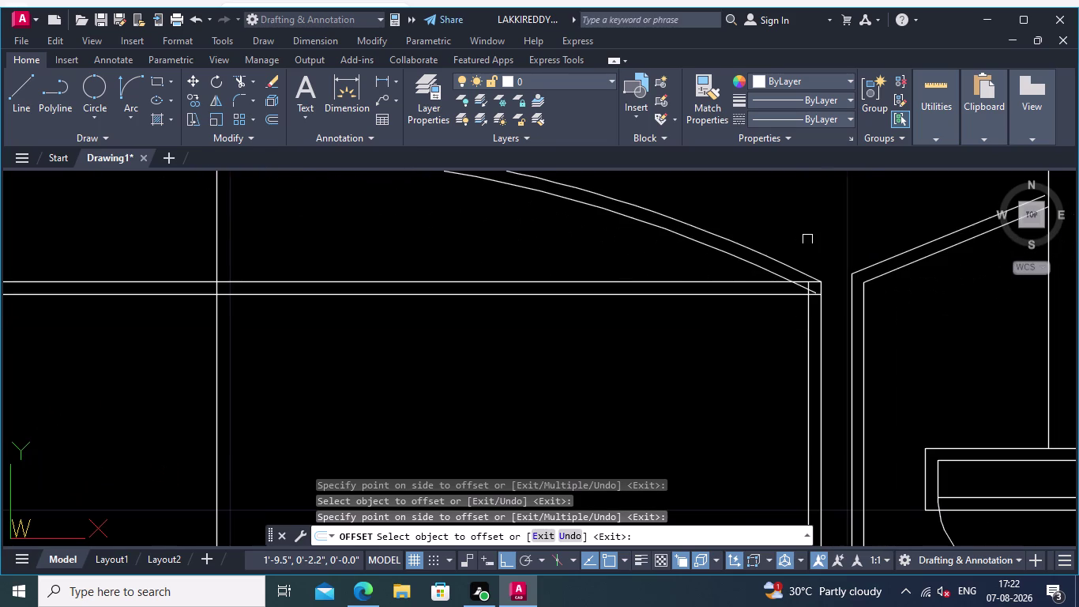
key(Return)
scroll(up, 3)
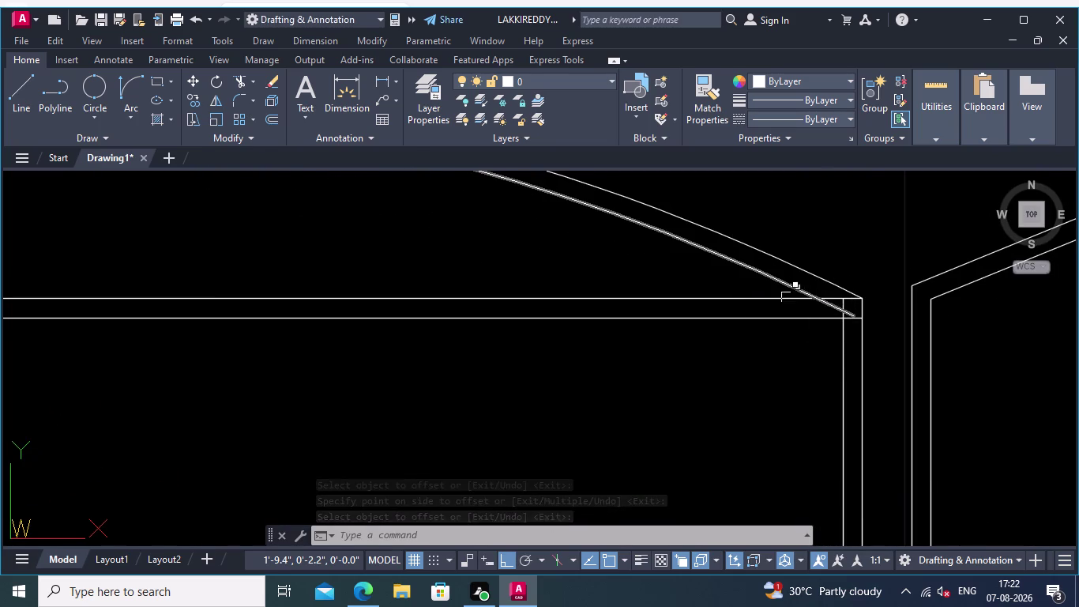
click(739, 264)
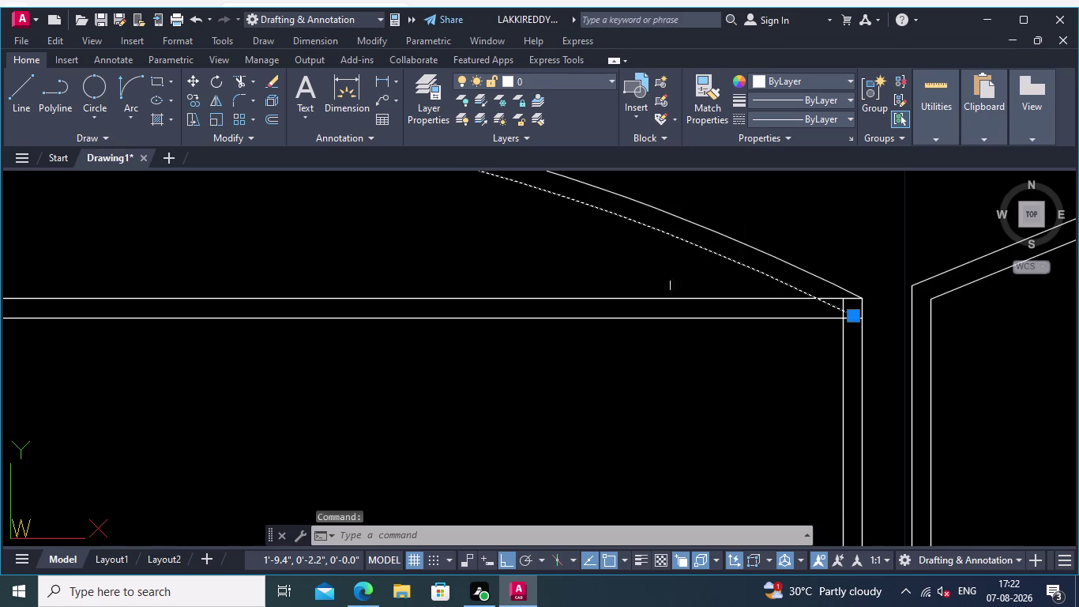
scroll(down, 3)
middle_drag(567, 359, 775, 373)
scroll(up, 3)
middle_drag(499, 270, 656, 429)
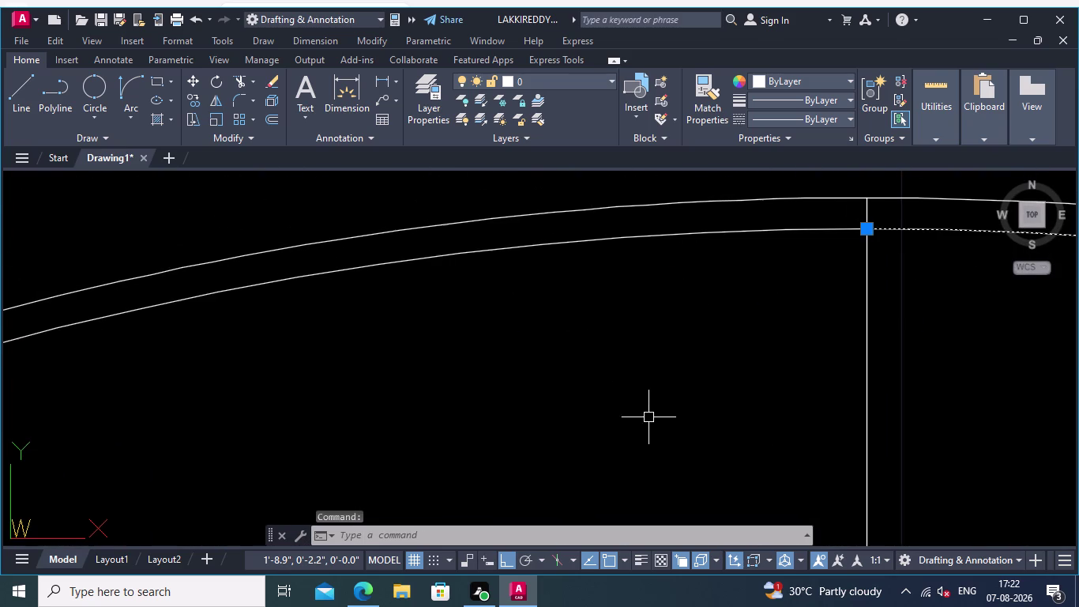
click(570, 243)
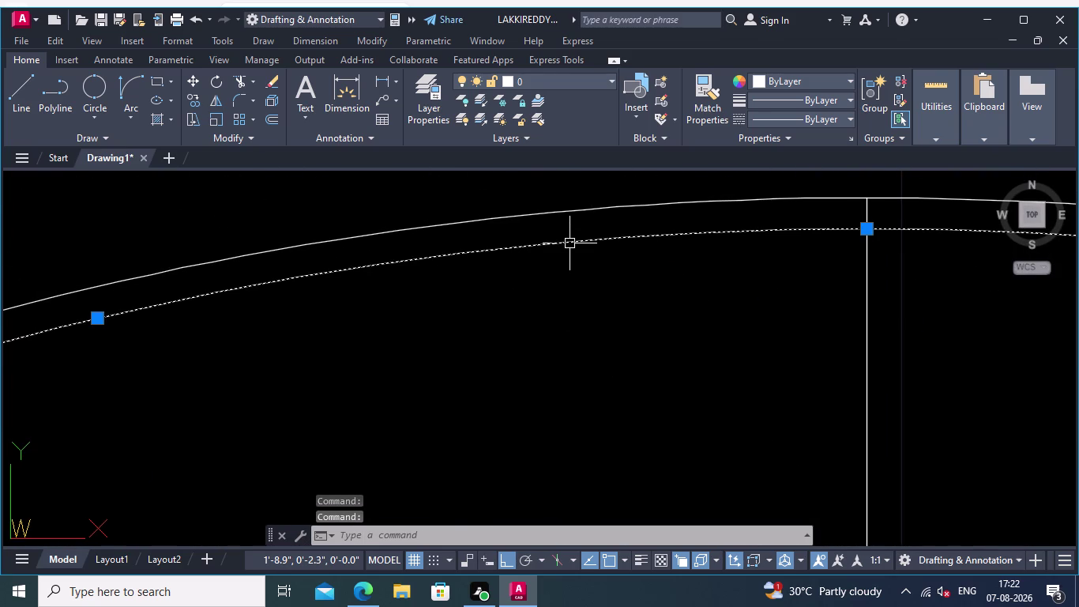
key(Delete)
scroll(down, 3)
middle_drag(726, 298, 843, 285)
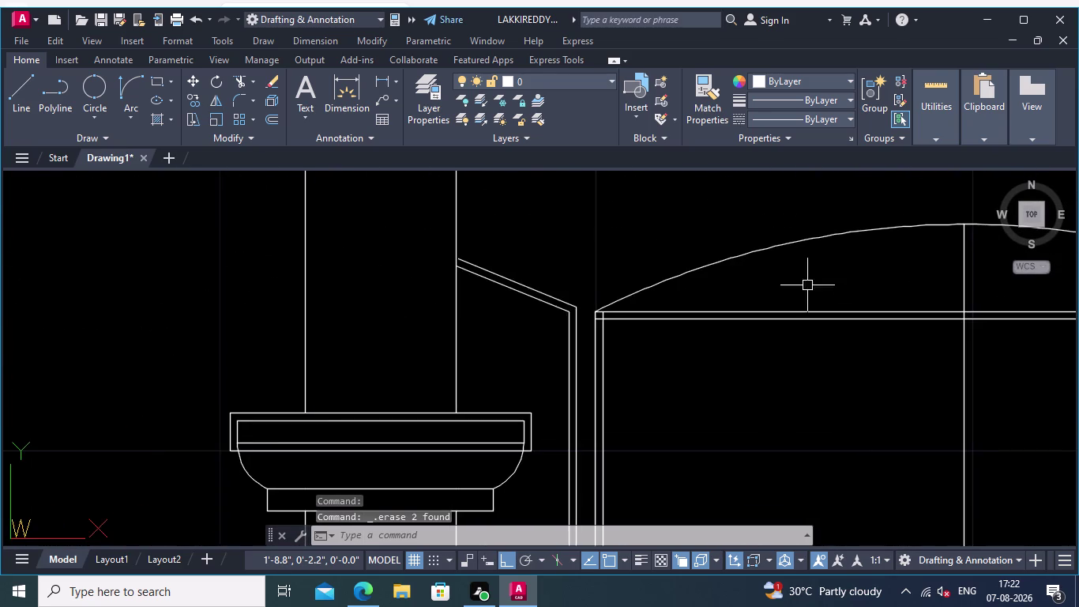
scroll(up, 3)
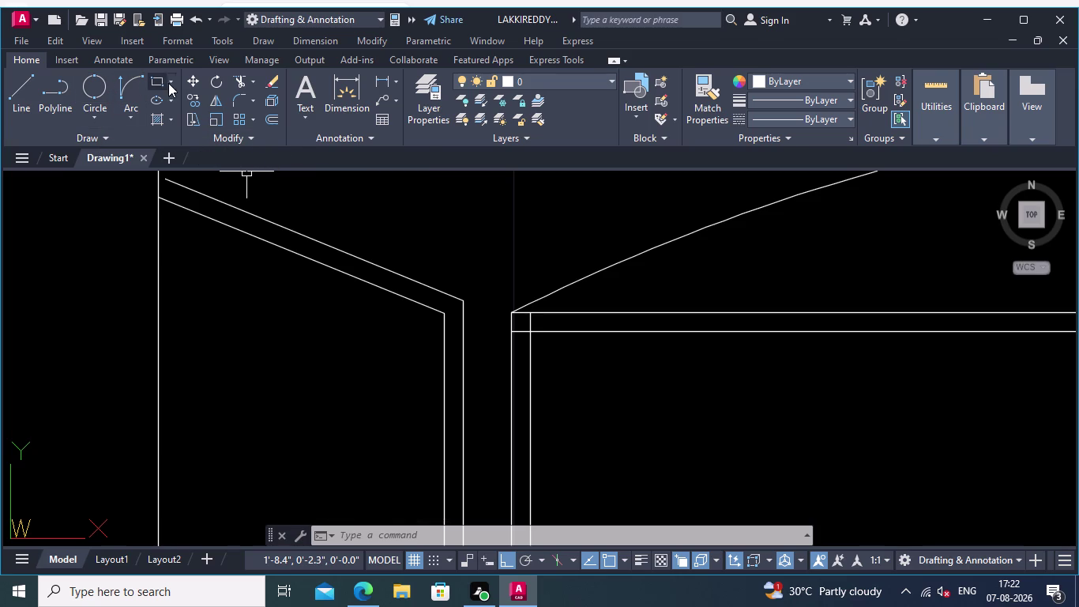
Fence-trim the door head lines and the leftover stubs at the jamb tops.
click(234, 78)
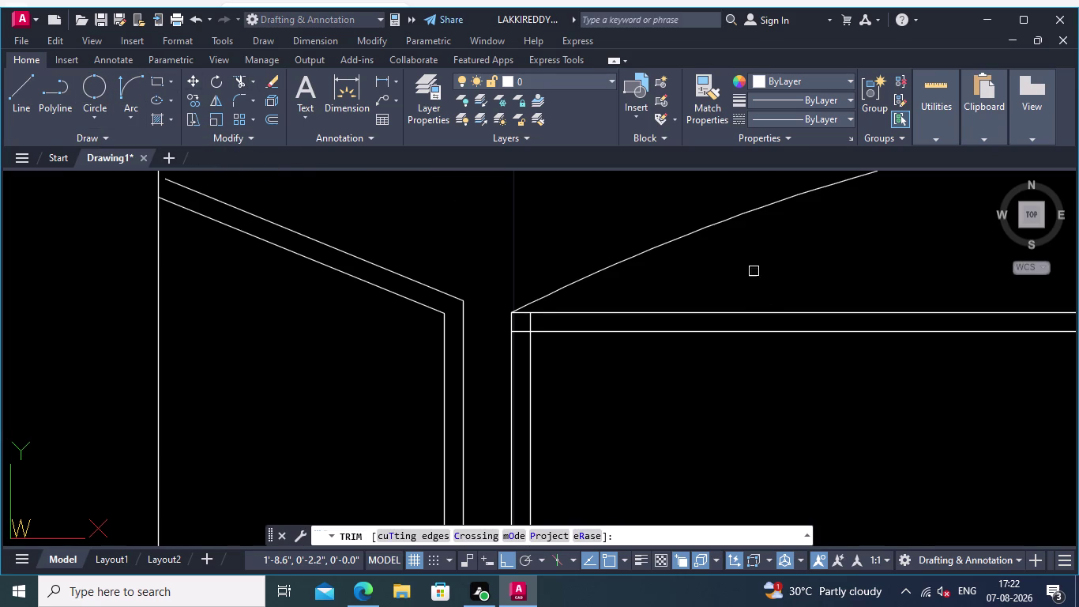
click(754, 270)
click(733, 356)
scroll(up, 3)
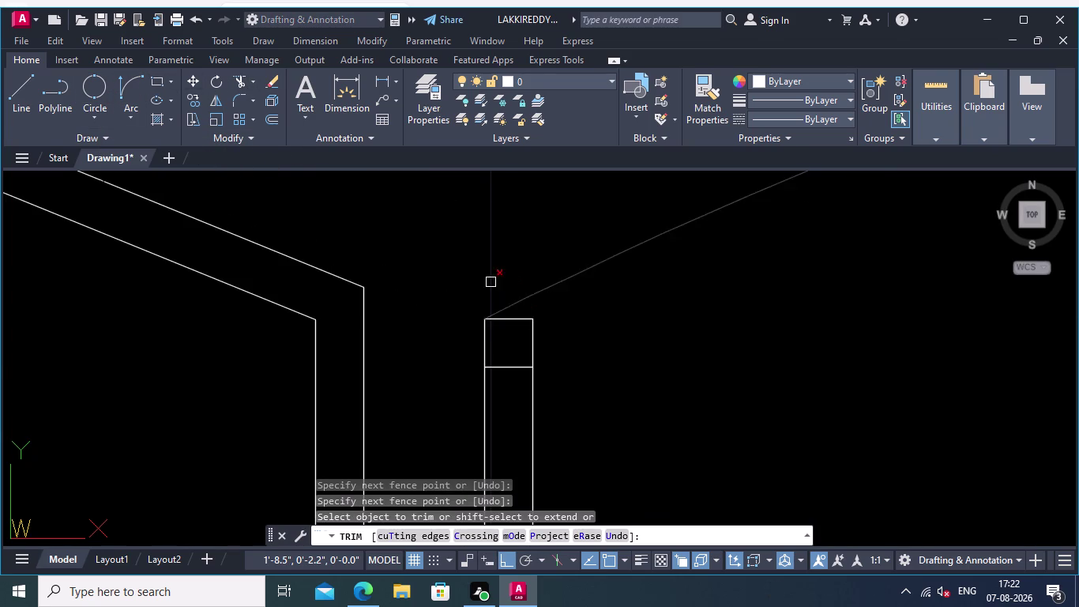
scroll(up, 3)
click(540, 379)
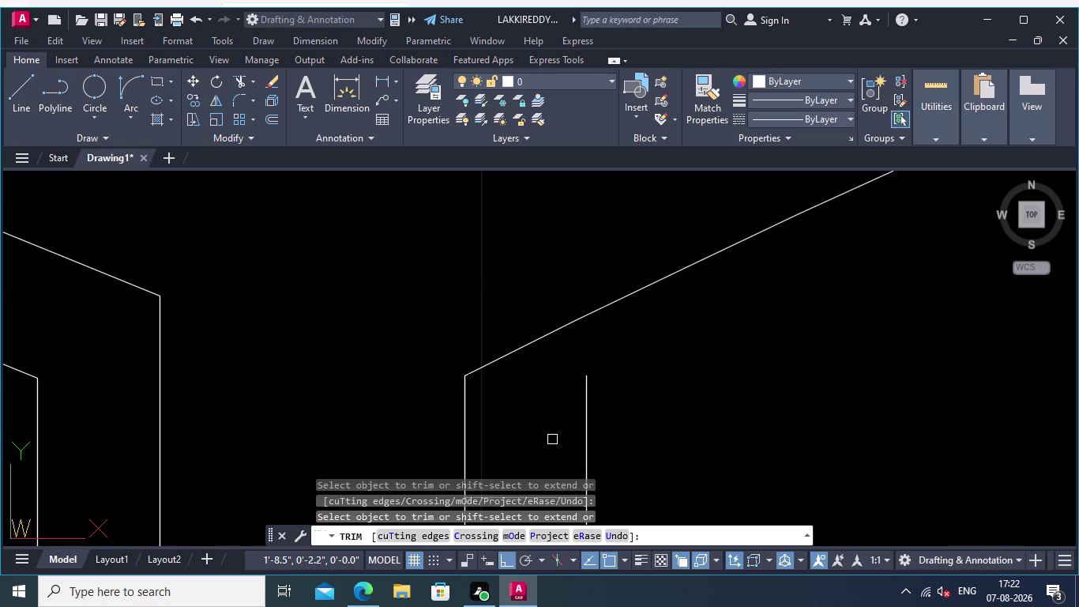
middle_drag(552, 439, 566, 340)
click(559, 397)
scroll(down, 3)
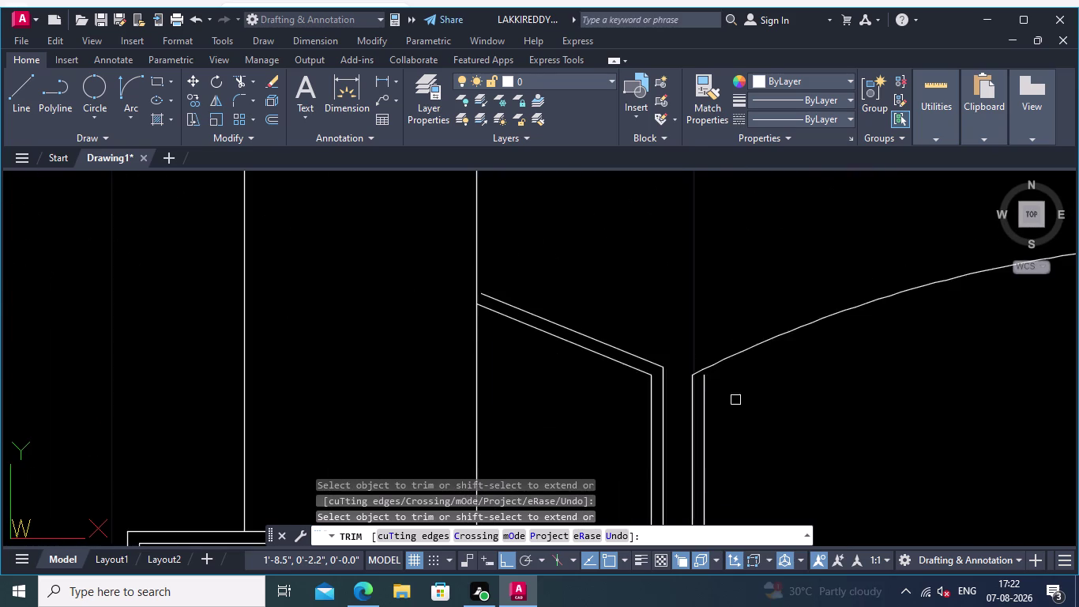
middle_drag(736, 400, 284, 305)
scroll(down, 3)
middle_drag(588, 336, 430, 337)
scroll(up, 3)
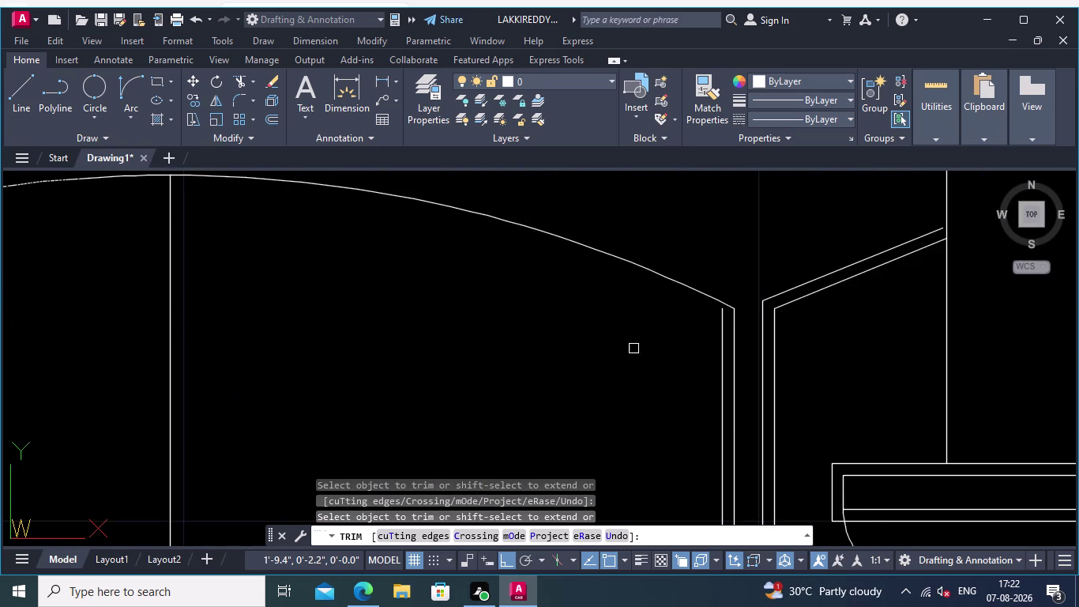
middle_drag(625, 348, 750, 324)
scroll(down, 3)
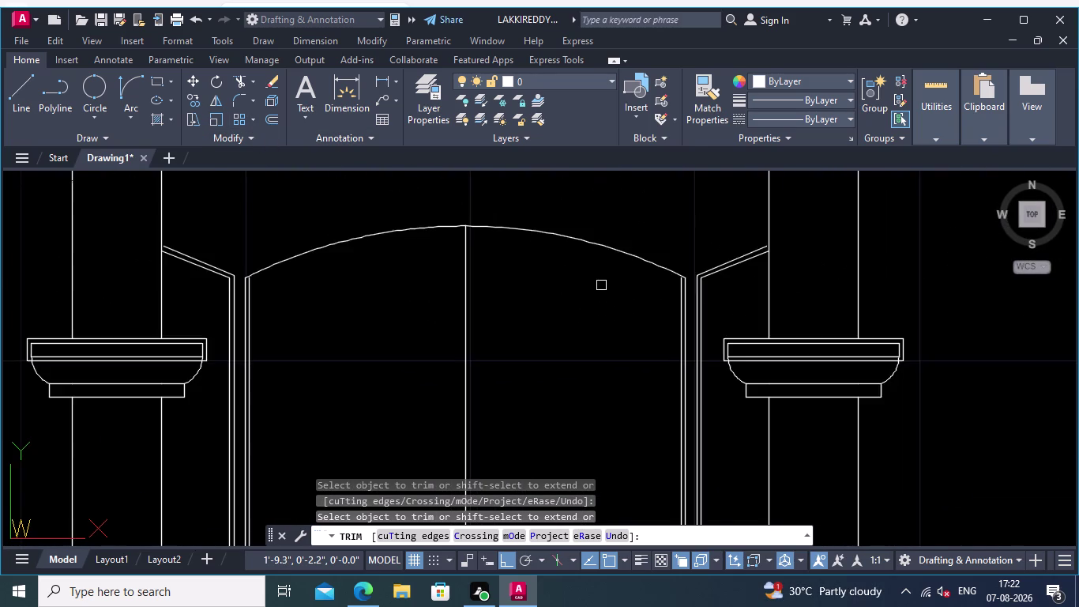
middle_drag(601, 285, 668, 288)
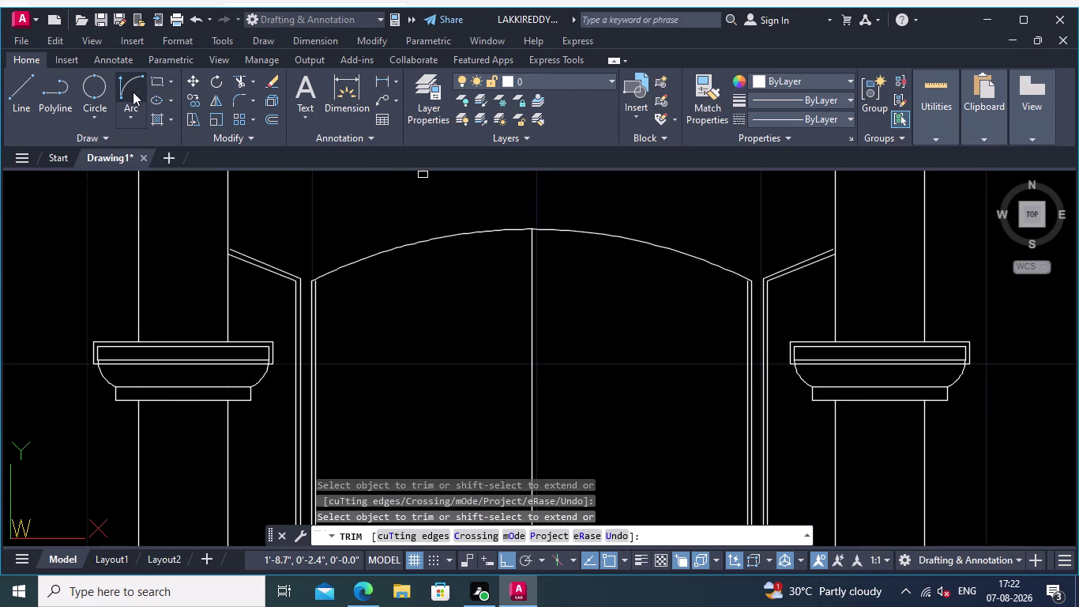
Start a new arc near the top of the left jamb.
click(131, 113)
click(181, 309)
middle_drag(413, 330, 486, 349)
scroll(up, 3)
middle_drag(407, 299, 534, 333)
scroll(up, 3)
scroll(up, 3)
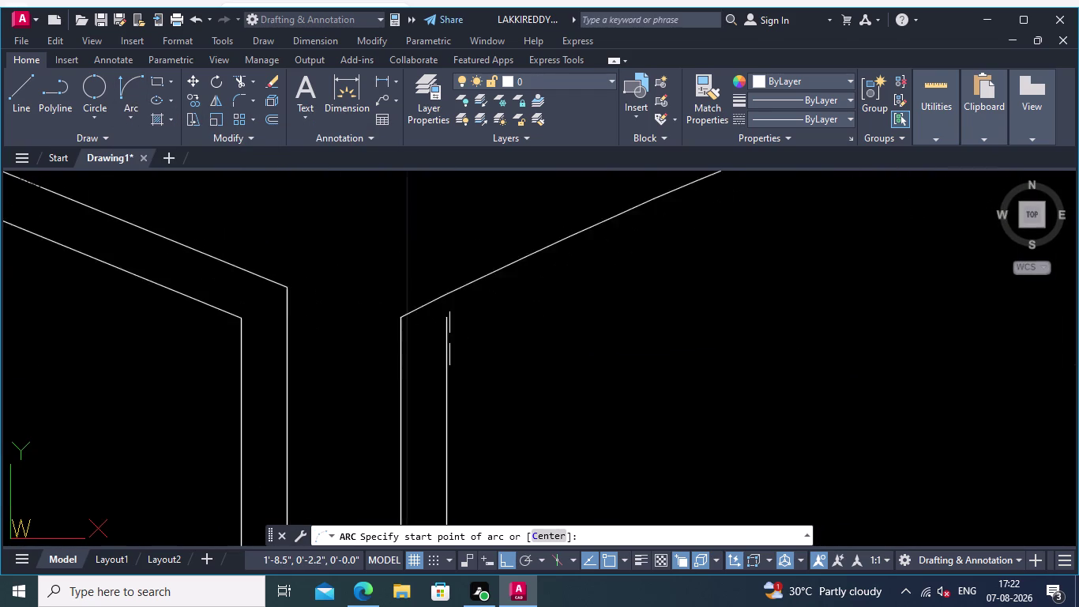
scroll(up, 3)
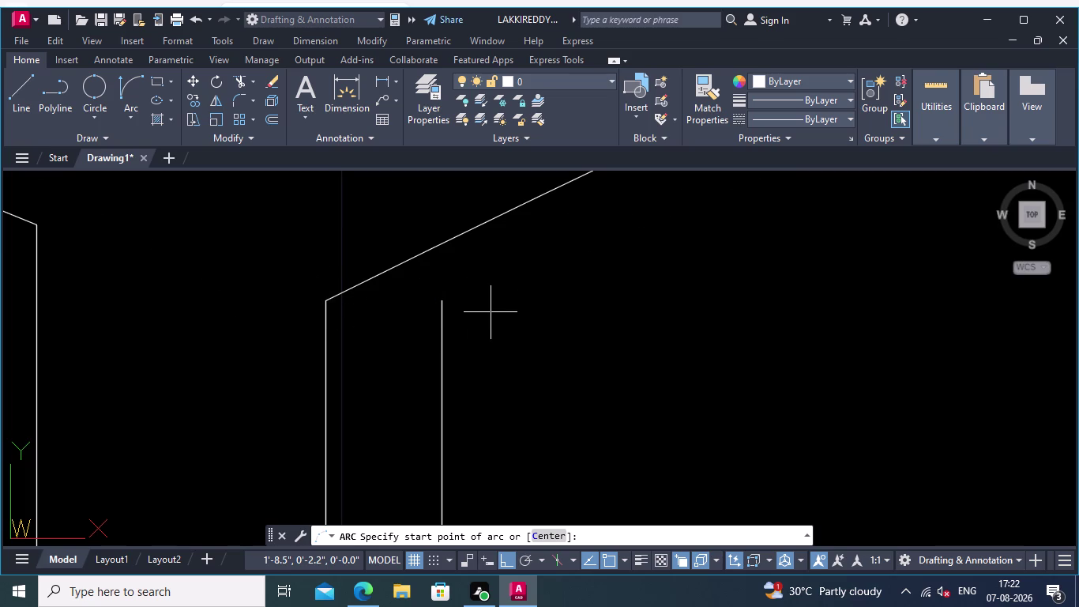
click(440, 302)
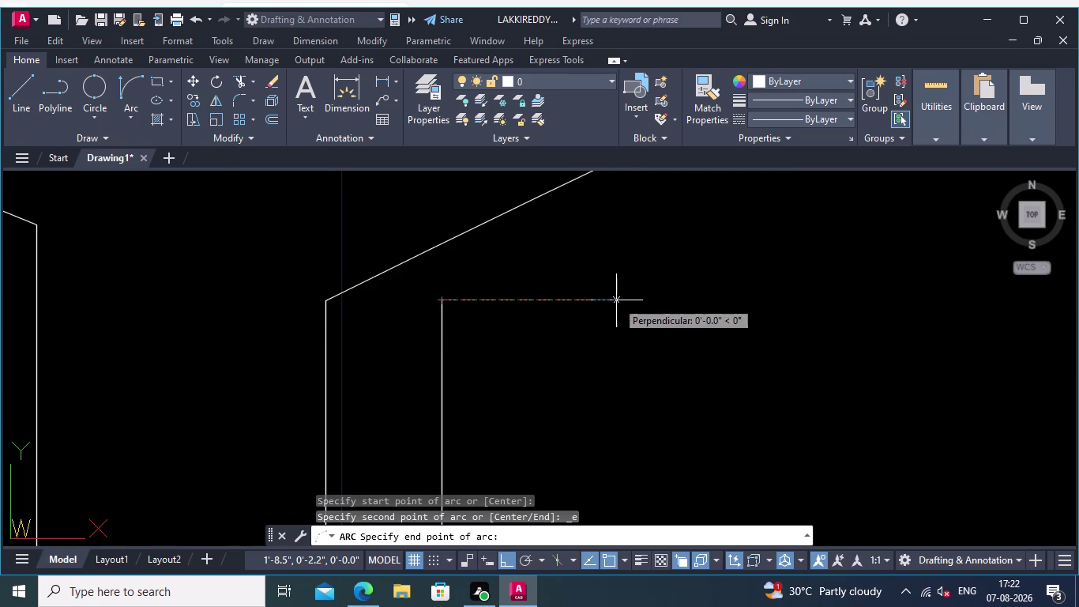
middle_drag(617, 301, 339, 296)
scroll(down, 3)
middle_drag(579, 317, 353, 354)
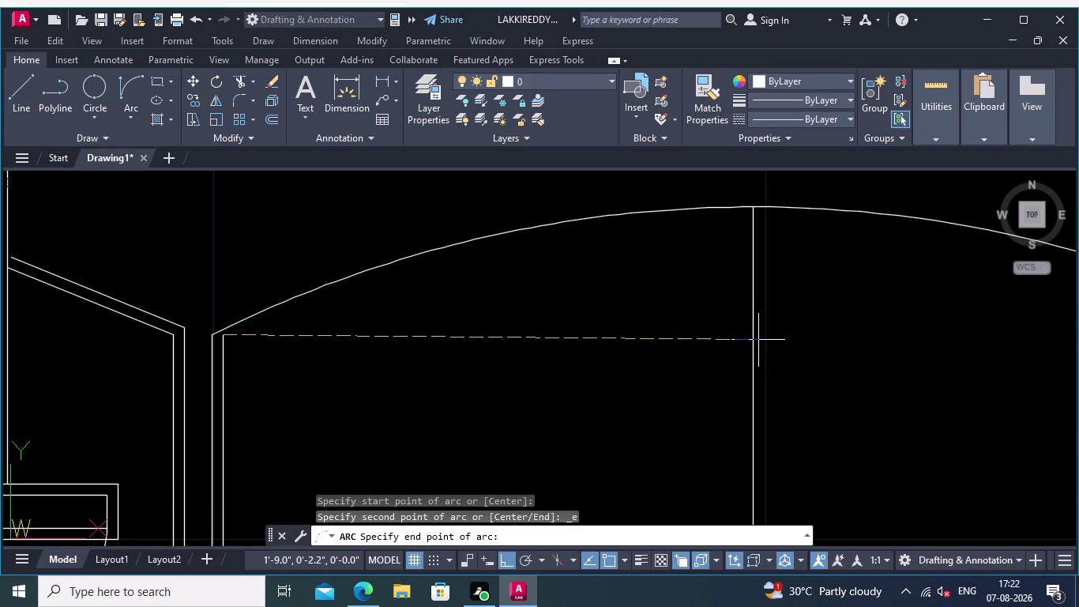
scroll(up, 3)
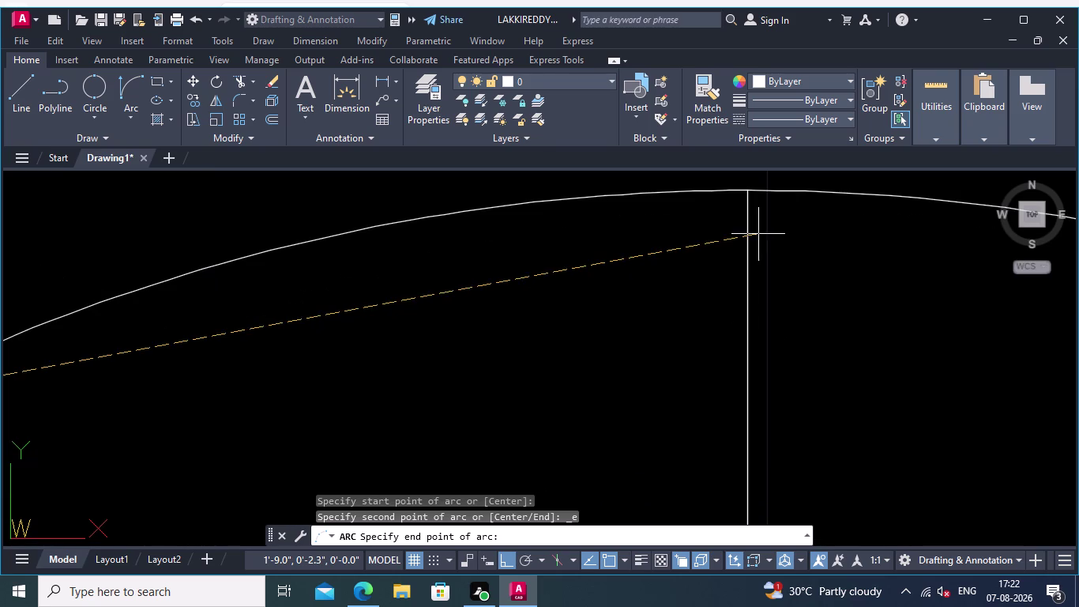
middle_drag(647, 301, 799, 258)
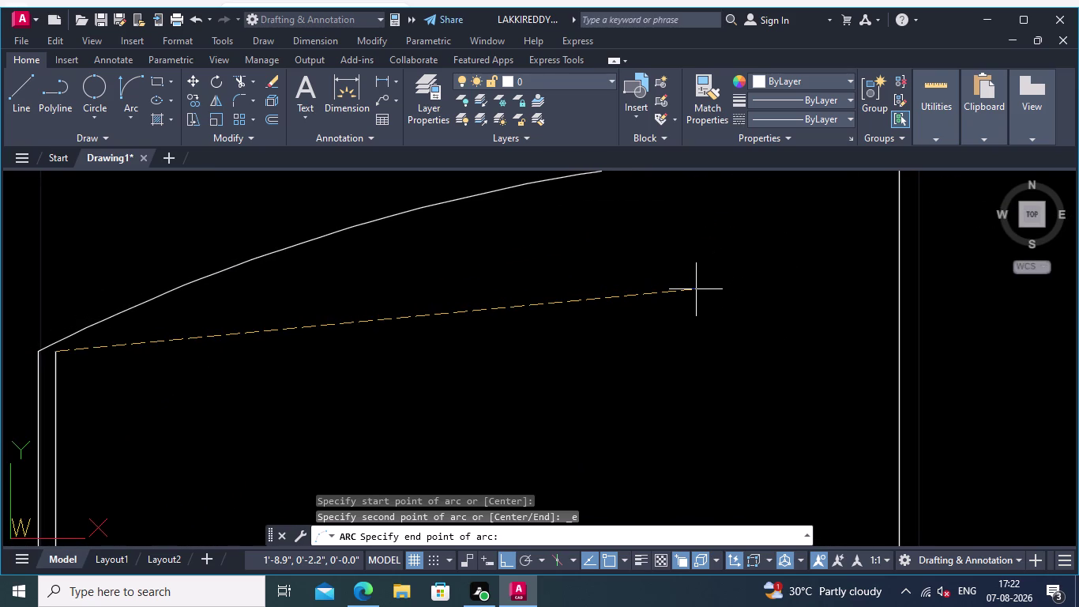
key(Escape)
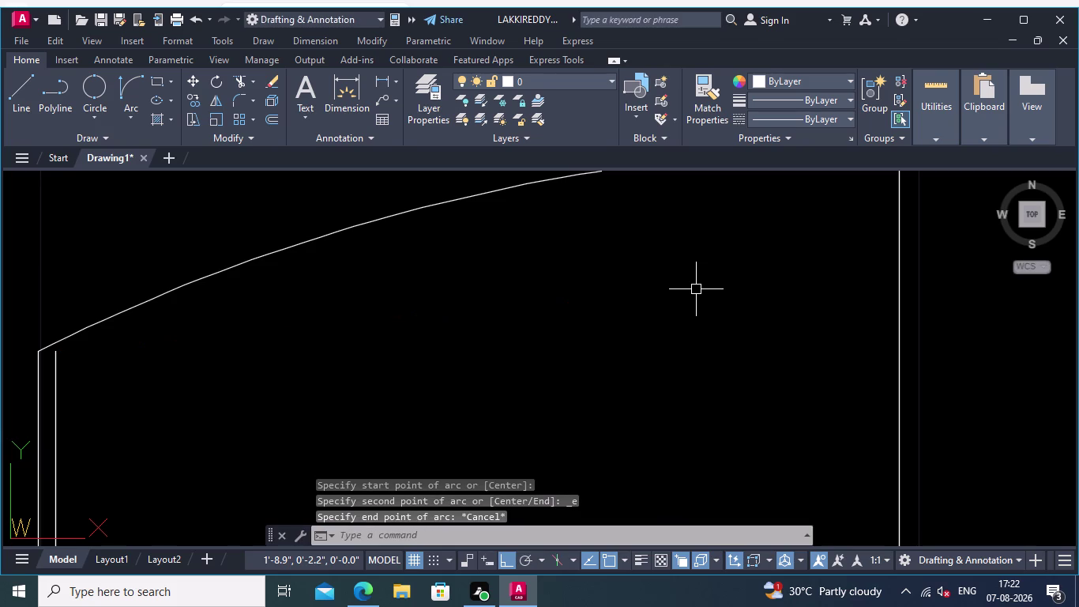
click(271, 116)
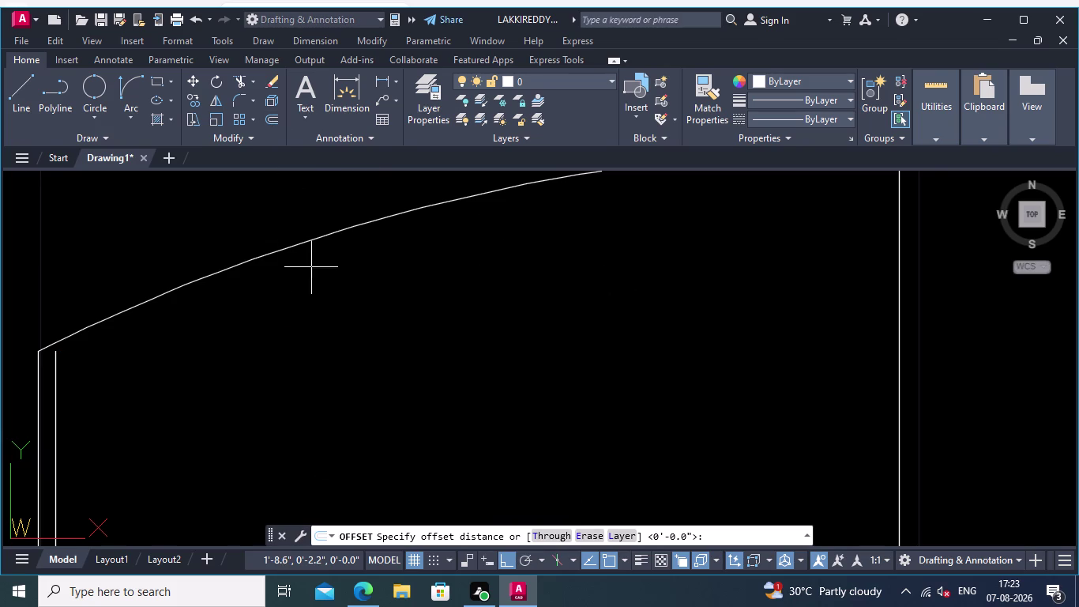
Offset the left half of the arch 0.01 to the inside.
middle_drag(346, 308, 361, 345)
click(344, 270)
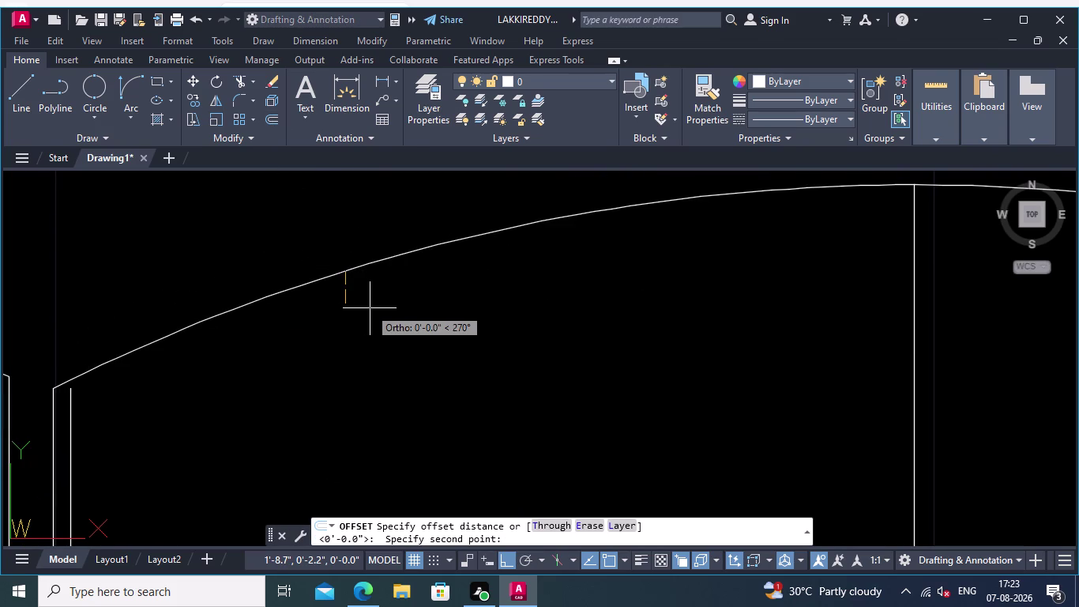
text(0.01)
key(Return)
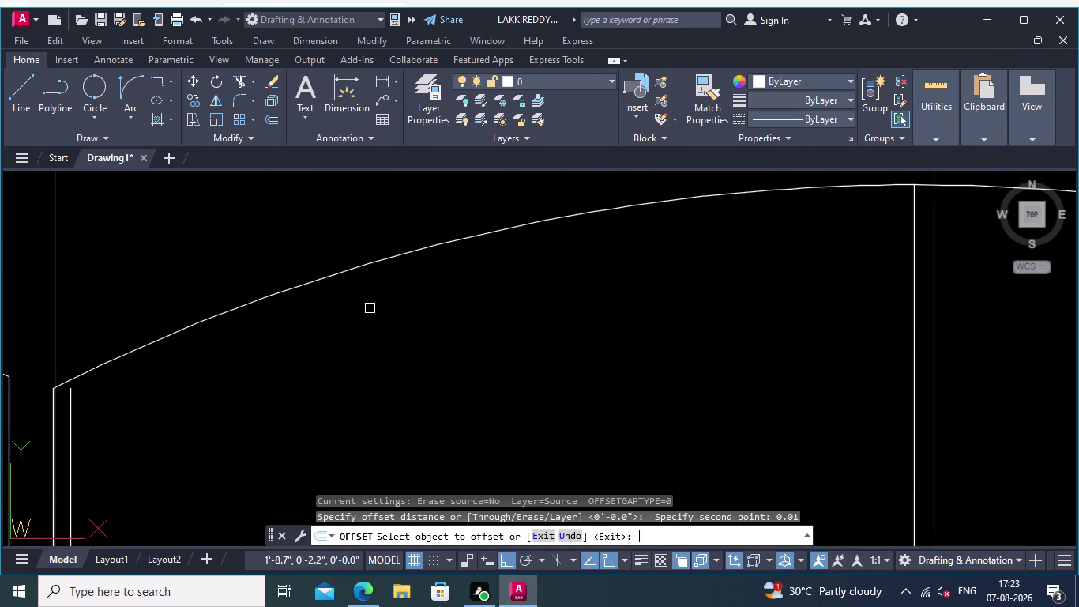
click(335, 275)
click(352, 325)
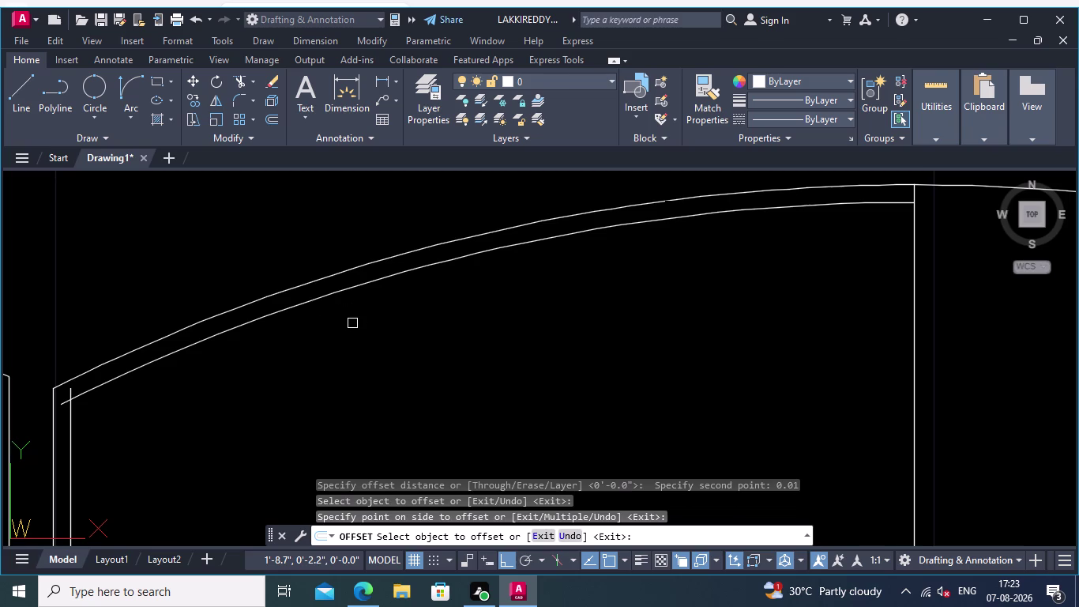
Offset the right half of the arch 0.01 to the inside.
middle_drag(375, 351, 278, 333)
middle_drag(476, 351, 225, 367)
scroll(down, 3)
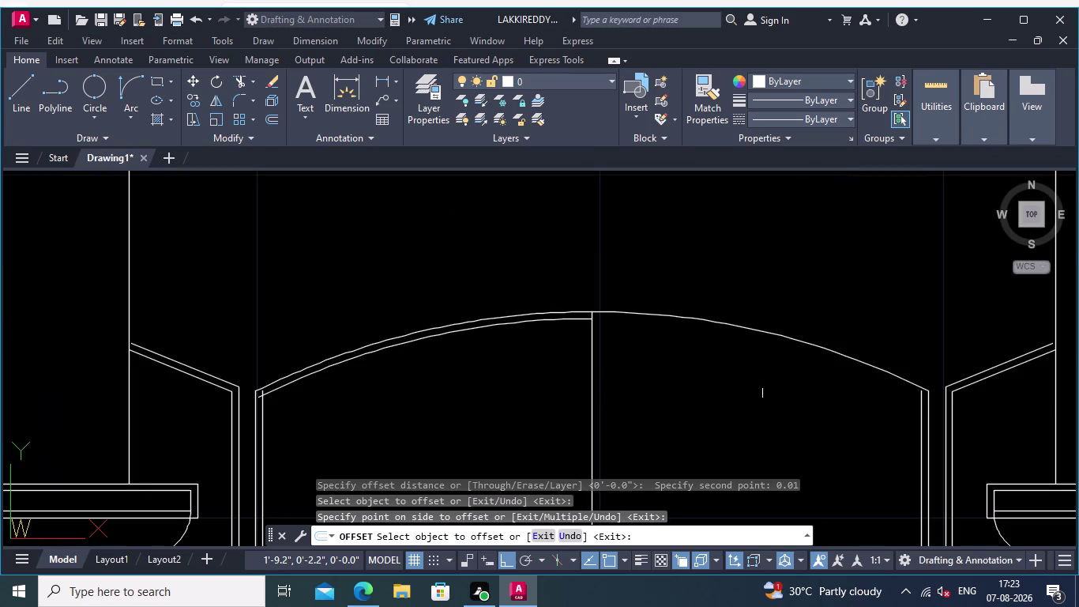
click(831, 355)
click(827, 374)
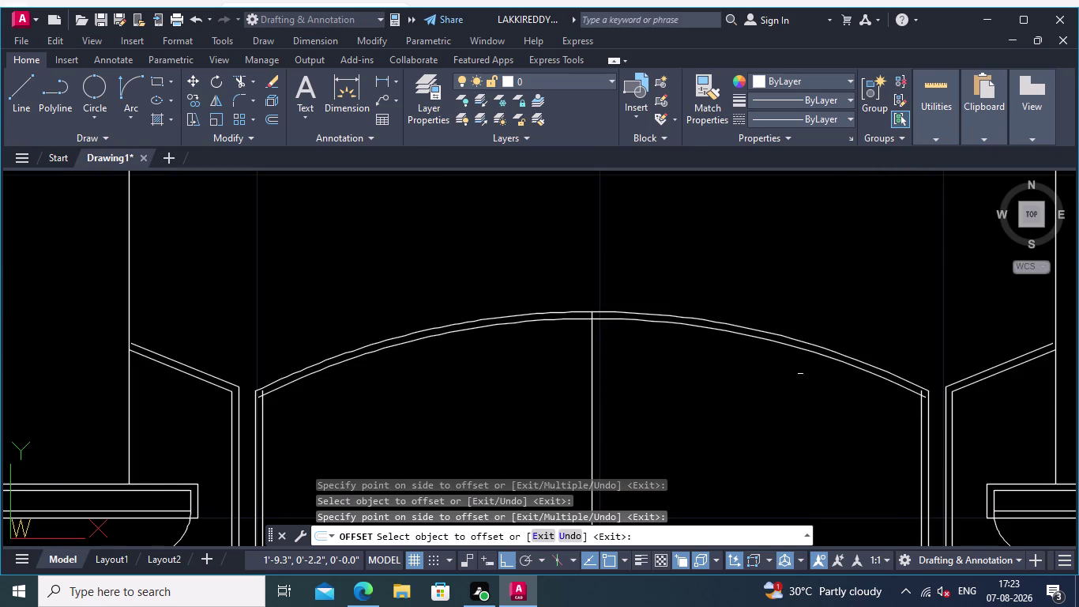
middle_drag(768, 378, 810, 383)
scroll(up, 3)
middle_drag(858, 329, 690, 280)
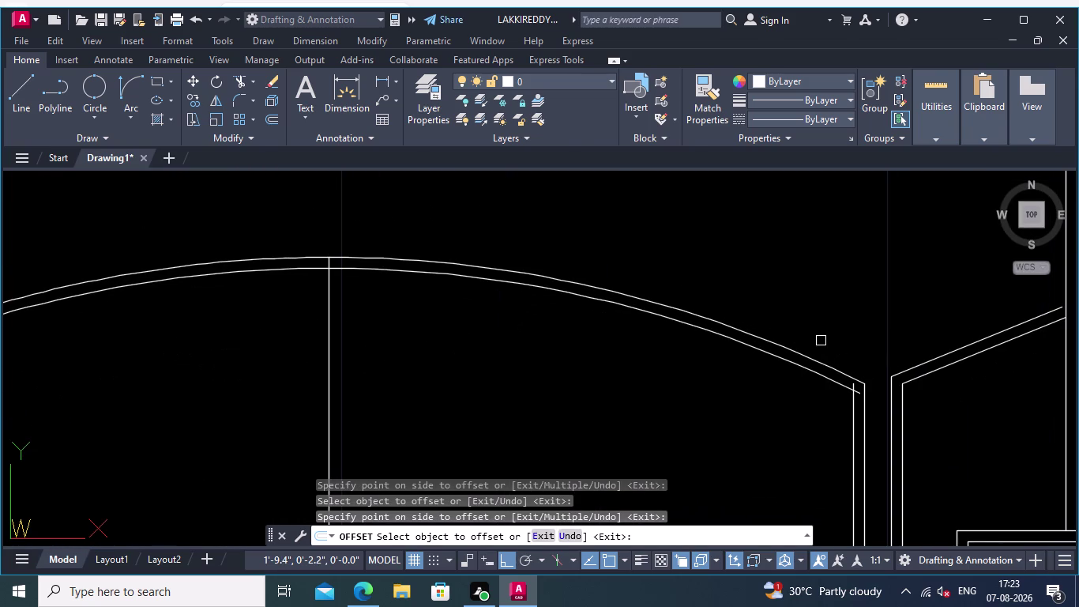
click(236, 77)
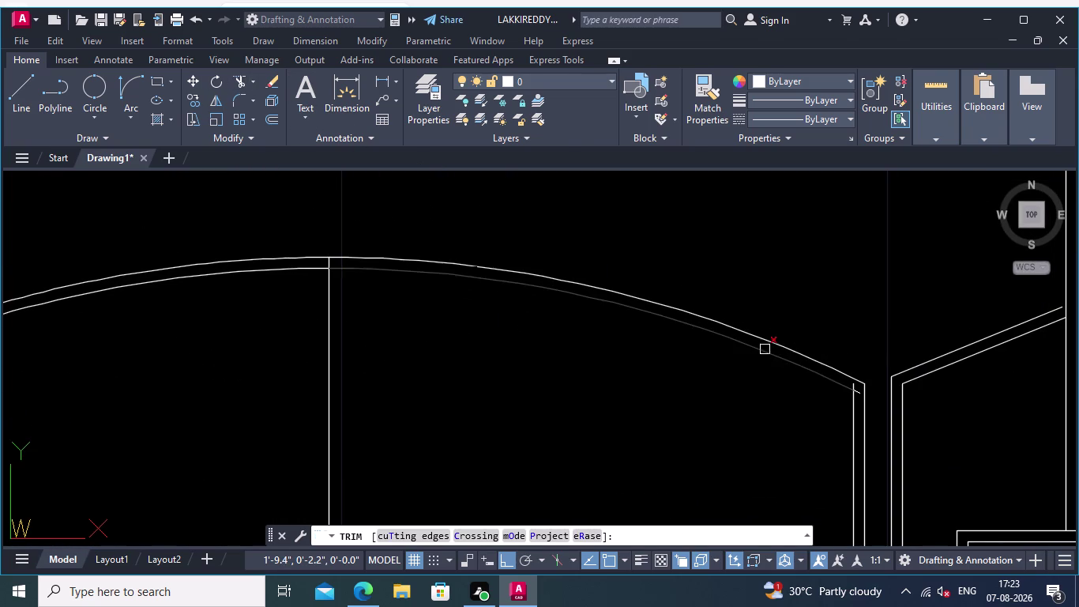
Trim the stray lines past the wall edge and fence-cut the line crossing the arch.
scroll(up, 3)
scroll(up, 3)
scroll(up, 3)
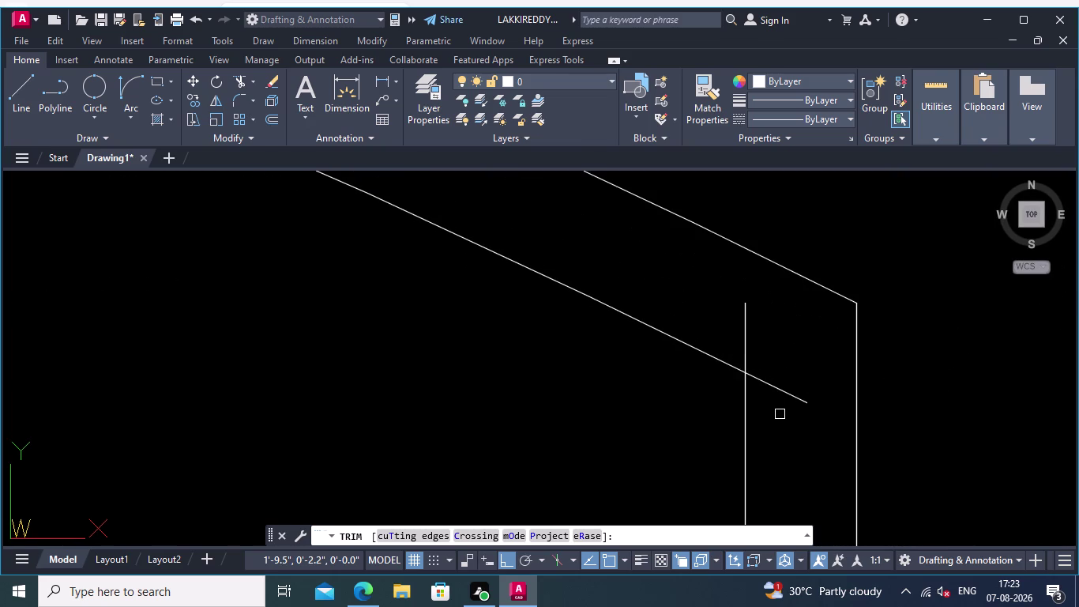
click(780, 414)
click(744, 354)
scroll(down, 3)
middle_drag(497, 389, 837, 390)
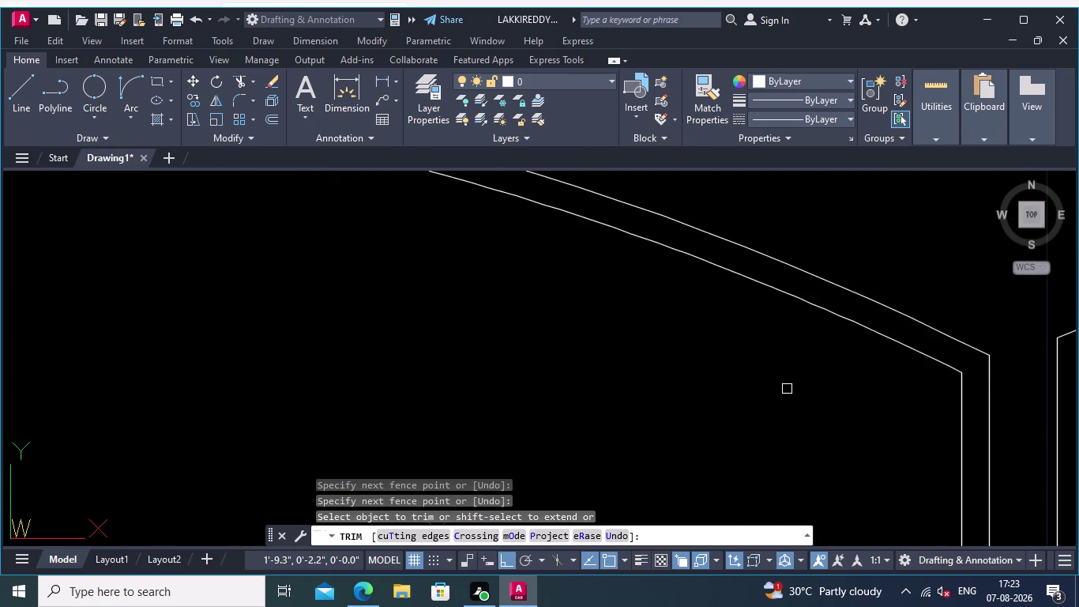
scroll(down, 3)
middle_drag(577, 384, 828, 352)
scroll(up, 3)
click(845, 372)
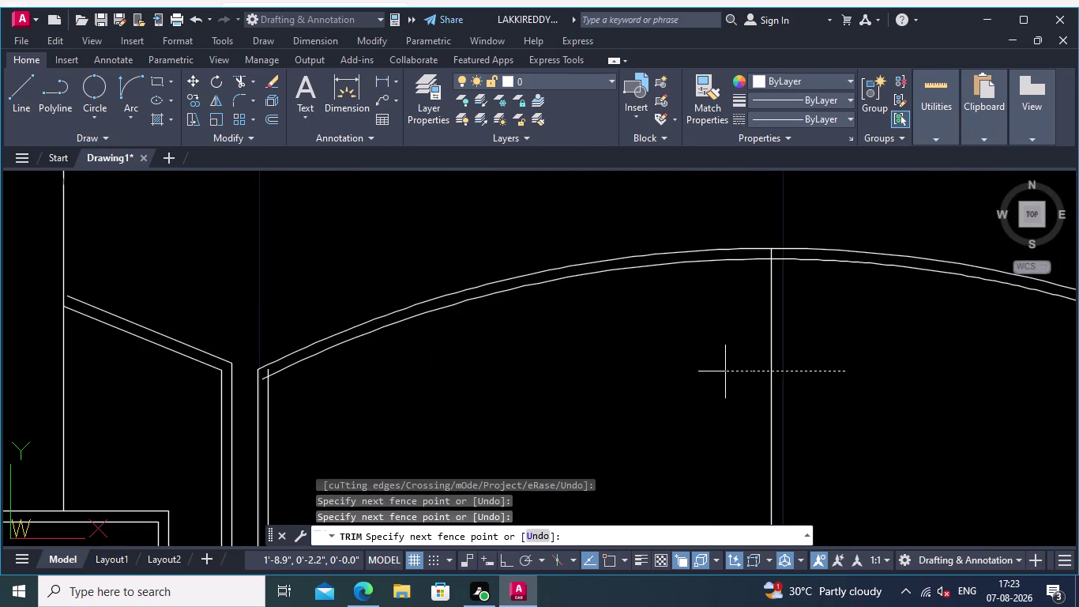
click(708, 371)
Trim the short stub left between the two arch lines.
scroll(down, 3)
middle_drag(777, 334, 769, 328)
scroll(up, 3)
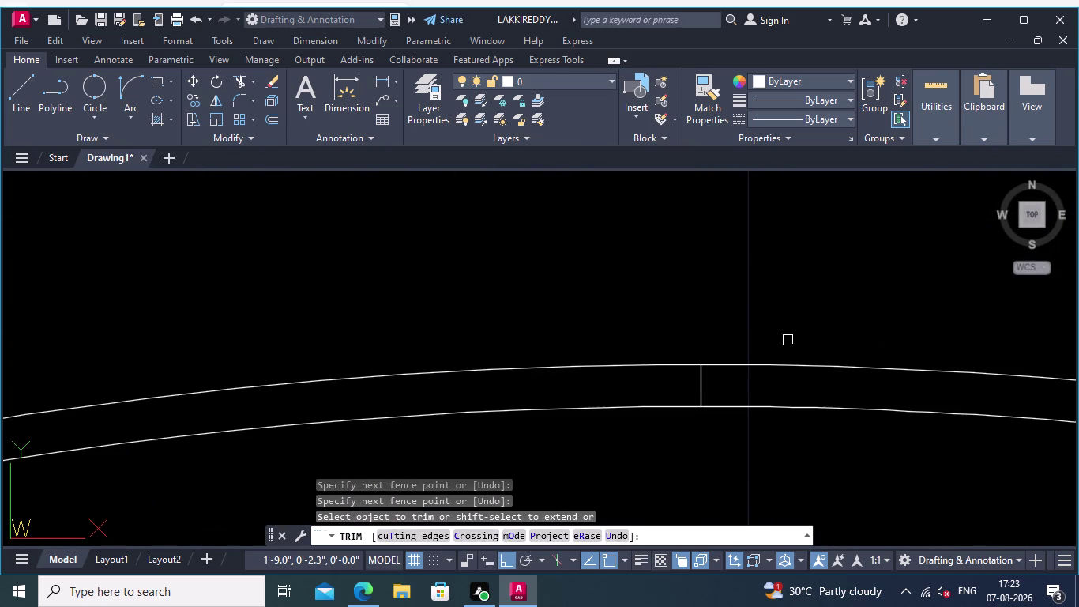
click(745, 393)
click(673, 391)
scroll(down, 3)
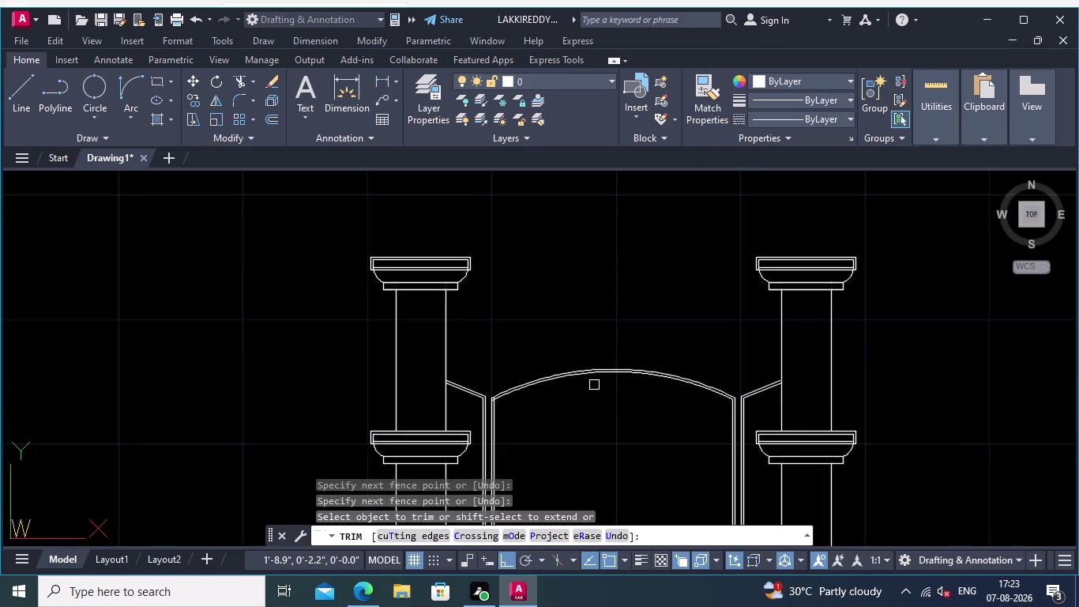
middle_drag(595, 385, 825, 377)
scroll(up, 3)
Trim the overshooting line ends at the left jamb corner and finish trimming.
middle_drag(733, 386, 328, 350)
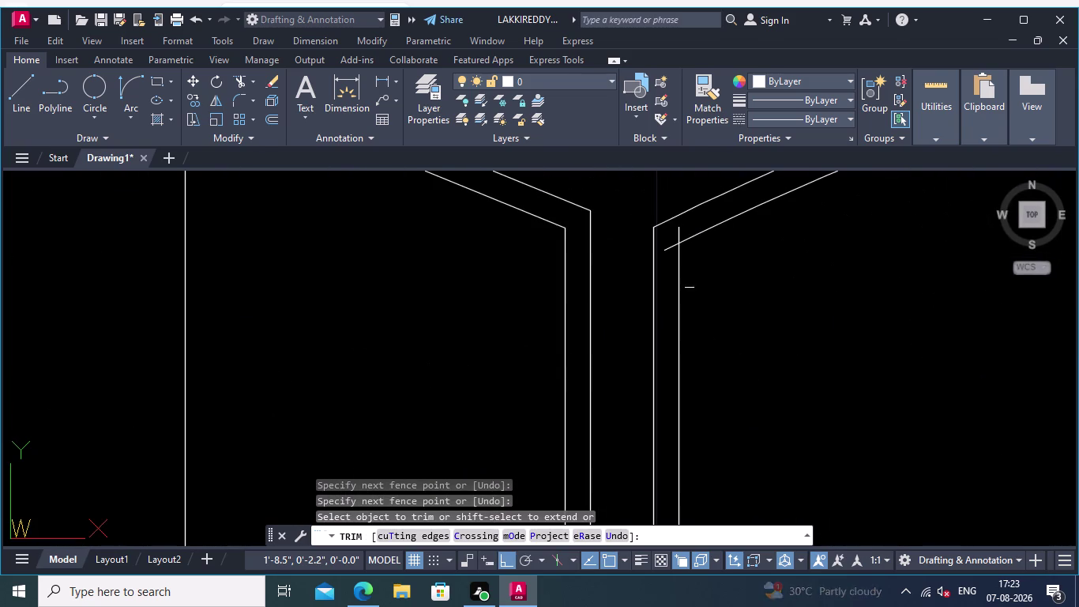
middle_drag(712, 278, 707, 350)
scroll(up, 3)
click(633, 394)
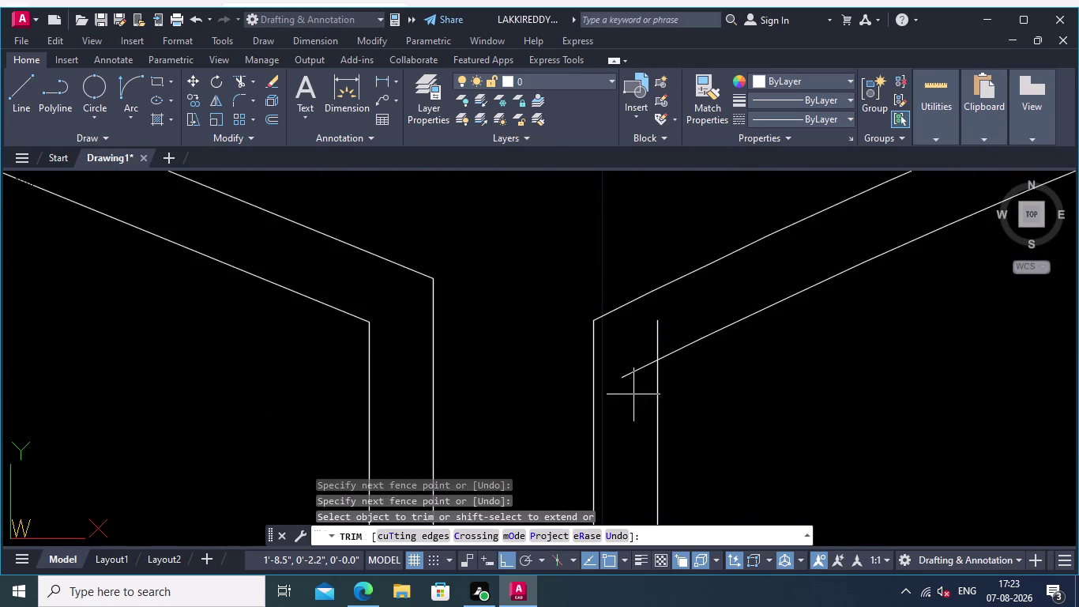
click(634, 346)
click(683, 319)
click(648, 350)
scroll(down, 3)
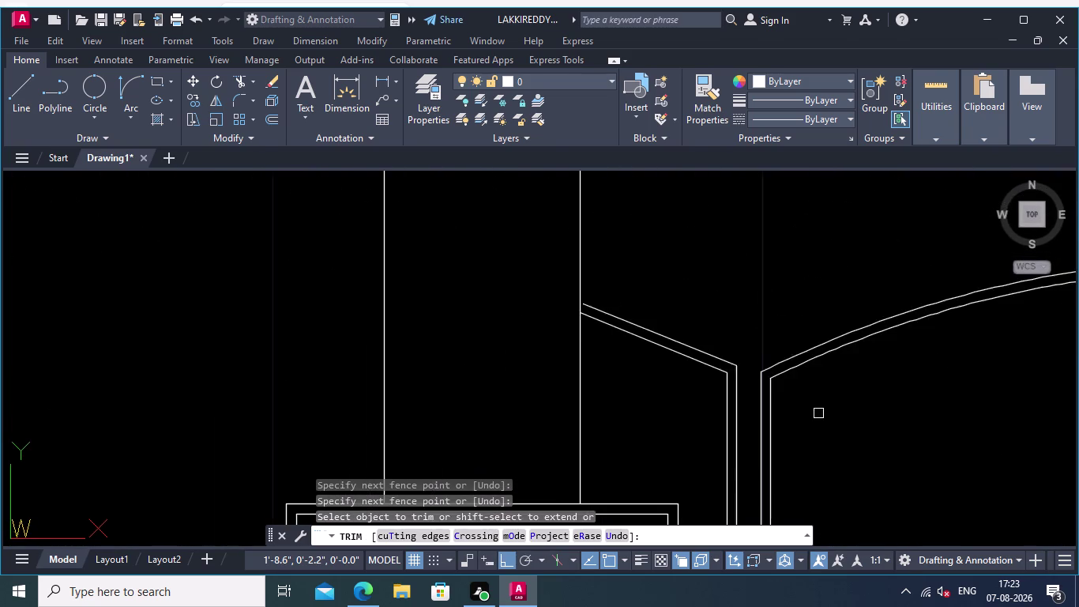
middle_drag(848, 384, 520, 341)
scroll(down, 3)
middle_drag(719, 386, 670, 329)
scroll(up, 3)
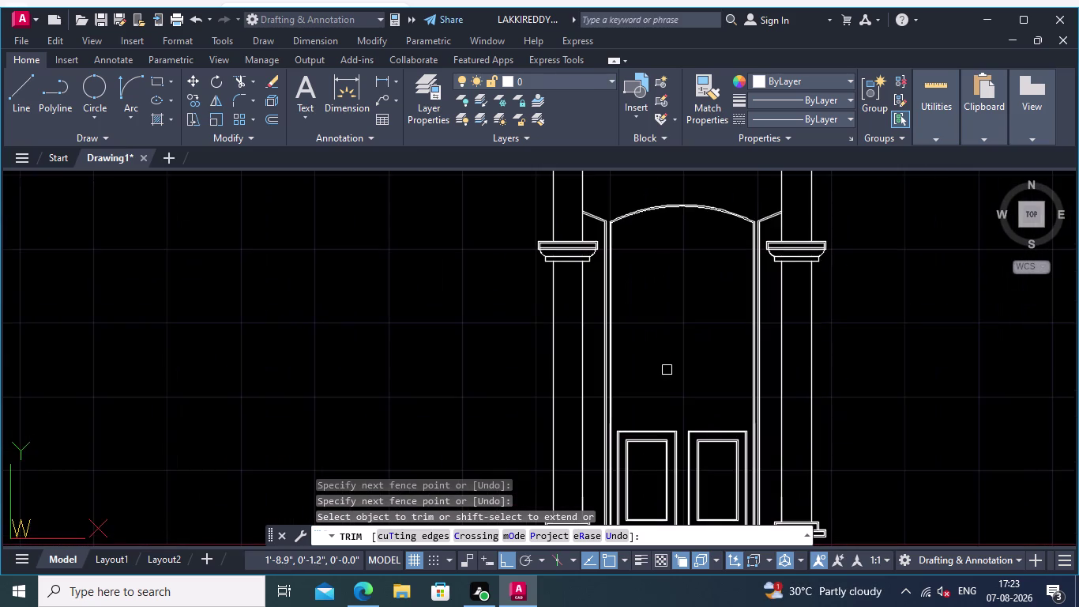
middle_drag(668, 361, 609, 261)
scroll(up, 3)
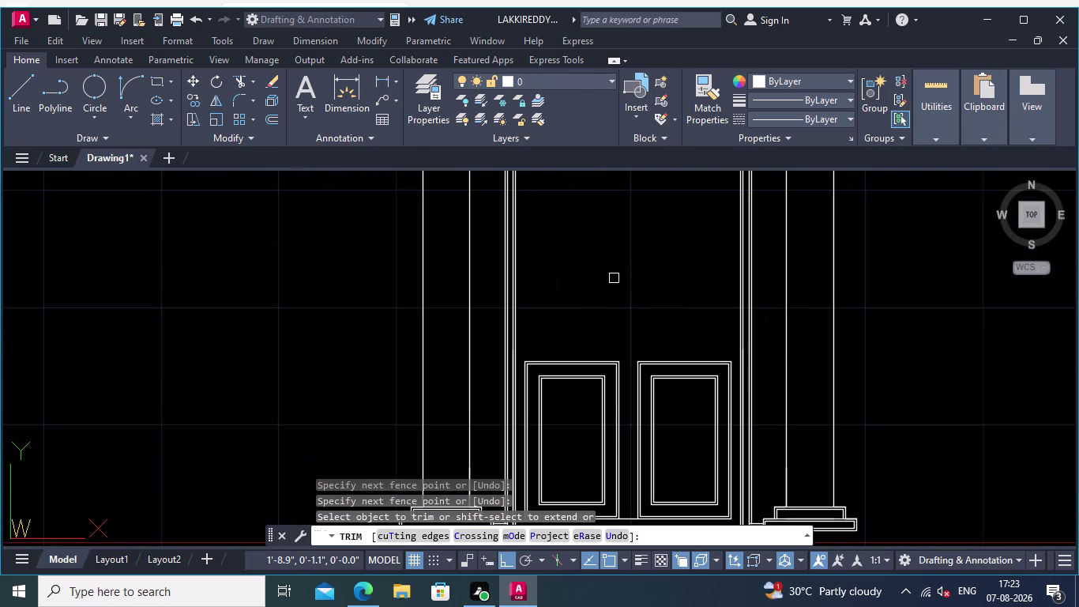
key(Return)
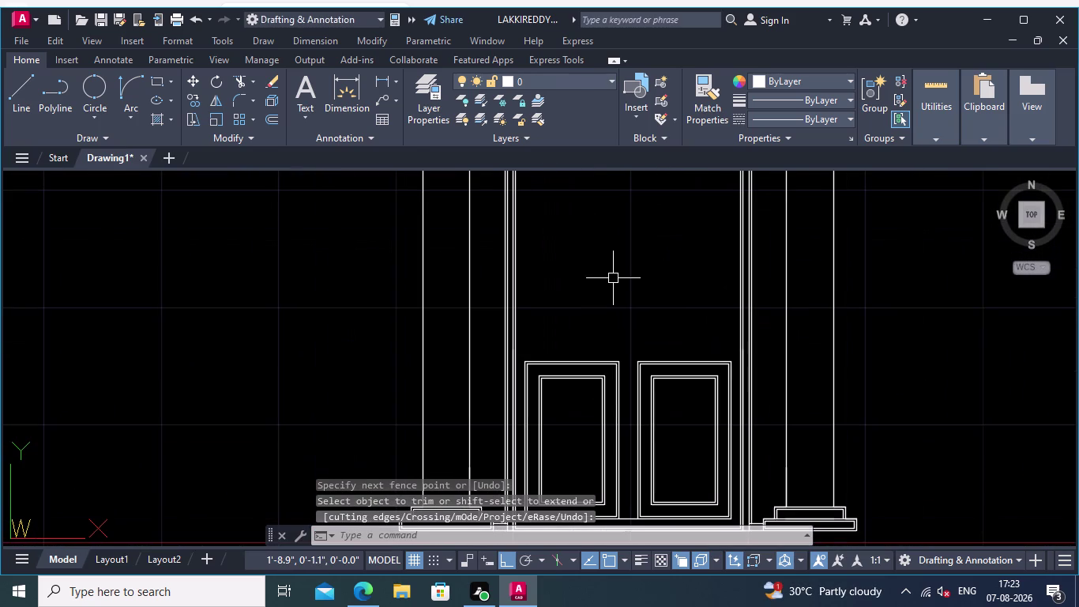
middle_drag(594, 301, 627, 445)
middle_drag(645, 391, 668, 453)
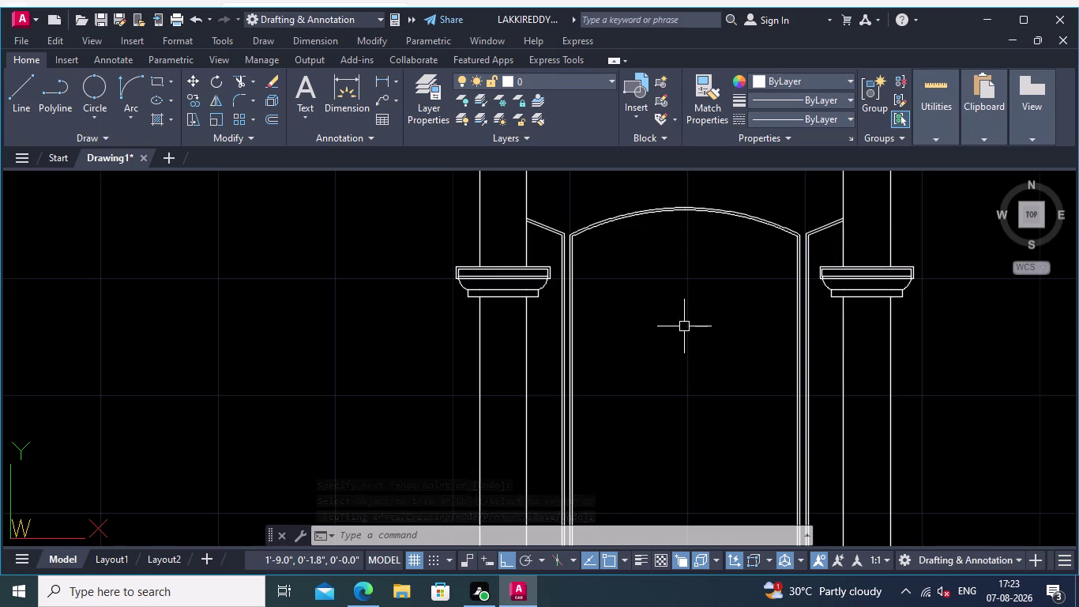
middle_drag(685, 327, 655, 375)
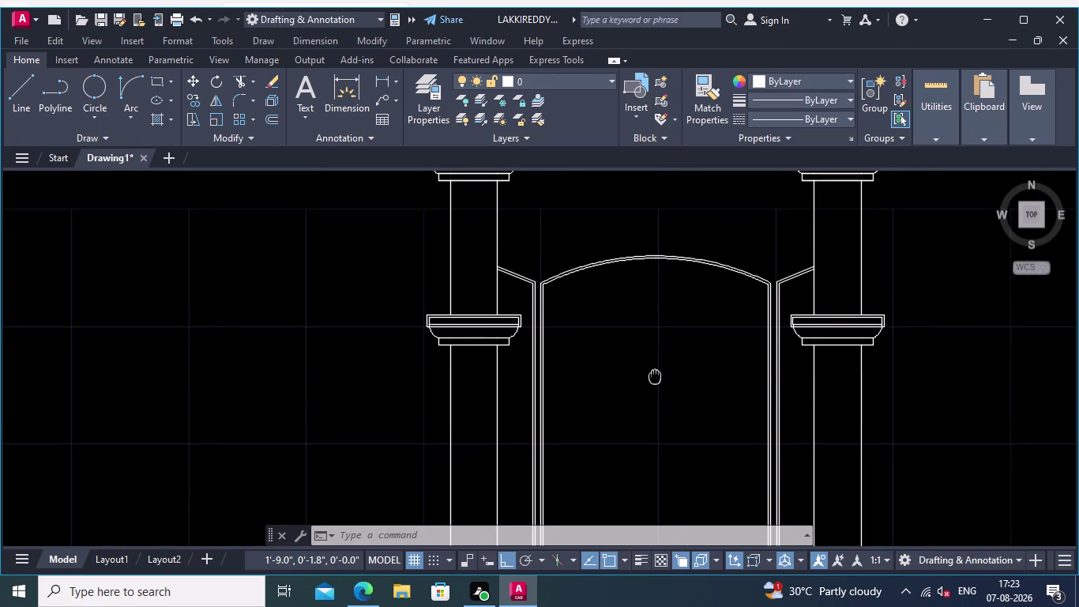
middle_drag(656, 374, 657, 380)
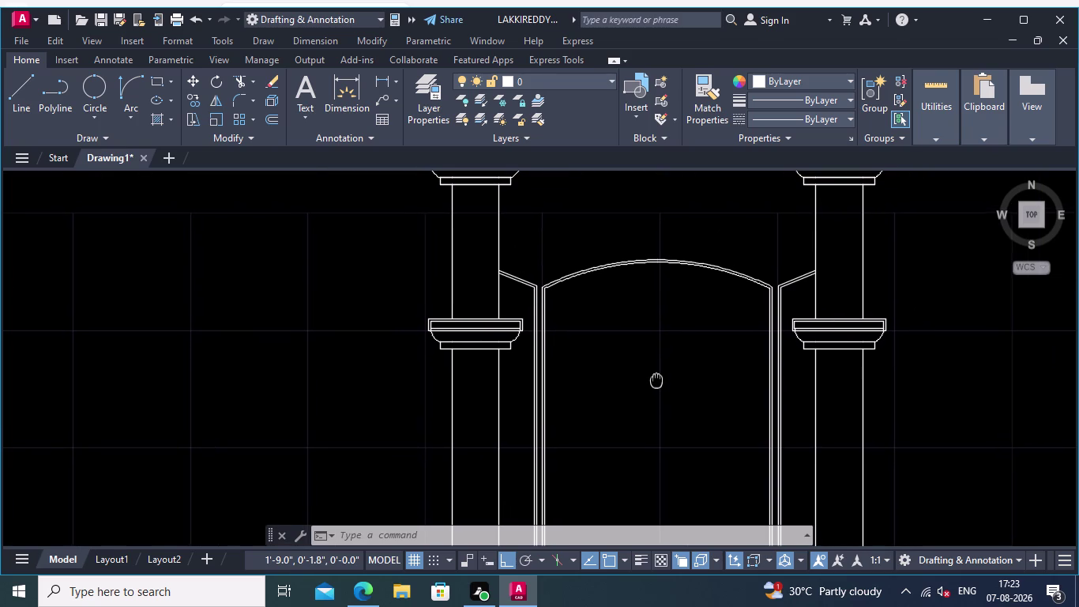
middle_drag(656, 379, 660, 340)
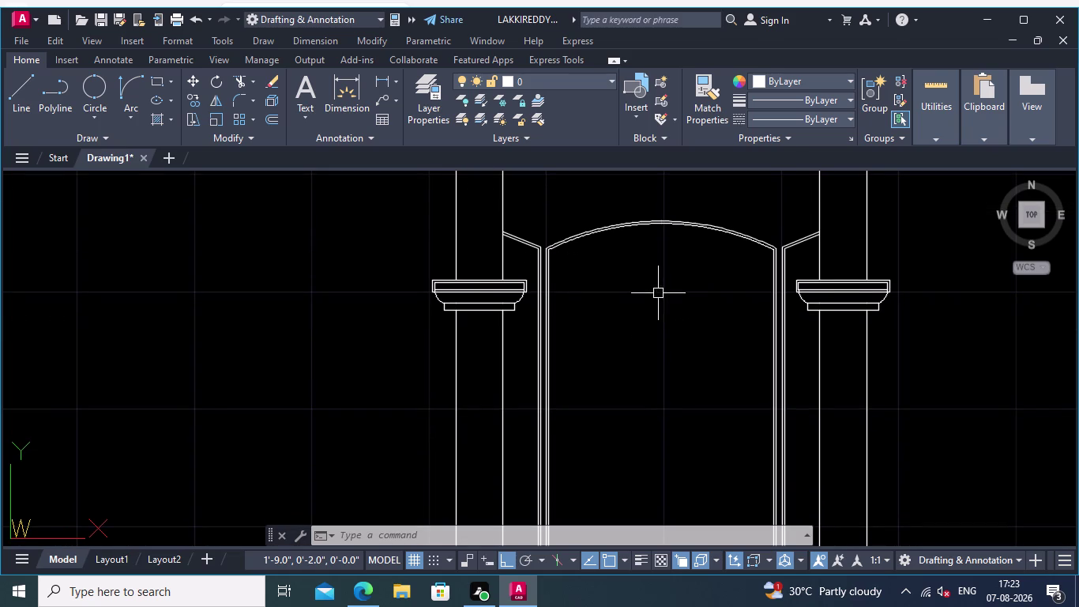
scroll(up, 3)
scroll(down, 3)
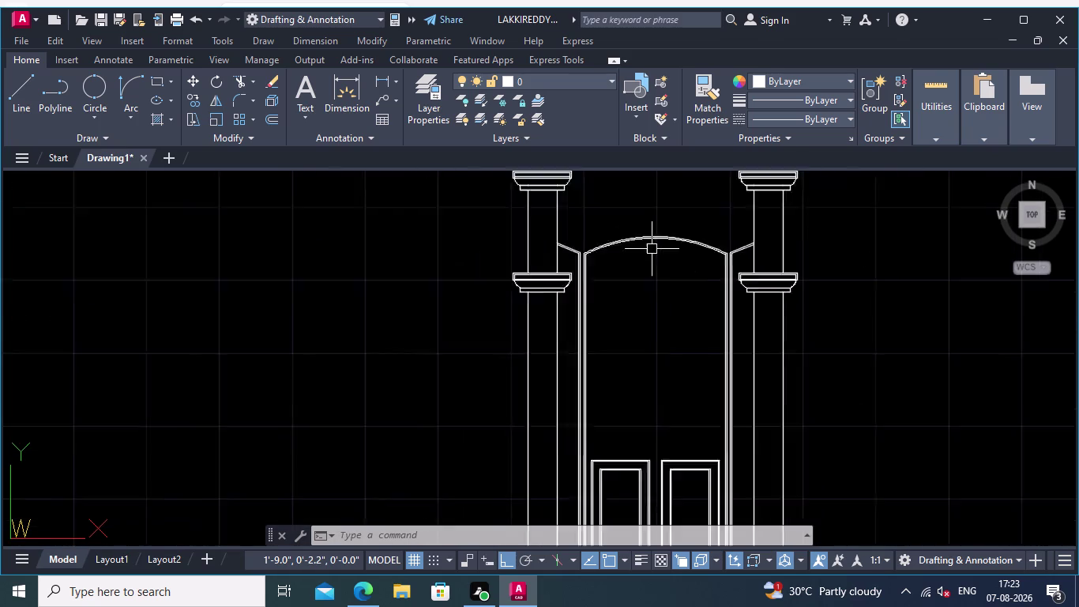
scroll(down, 3)
scroll(up, 3)
middle_drag(658, 253, 677, 208)
scroll(up, 3)
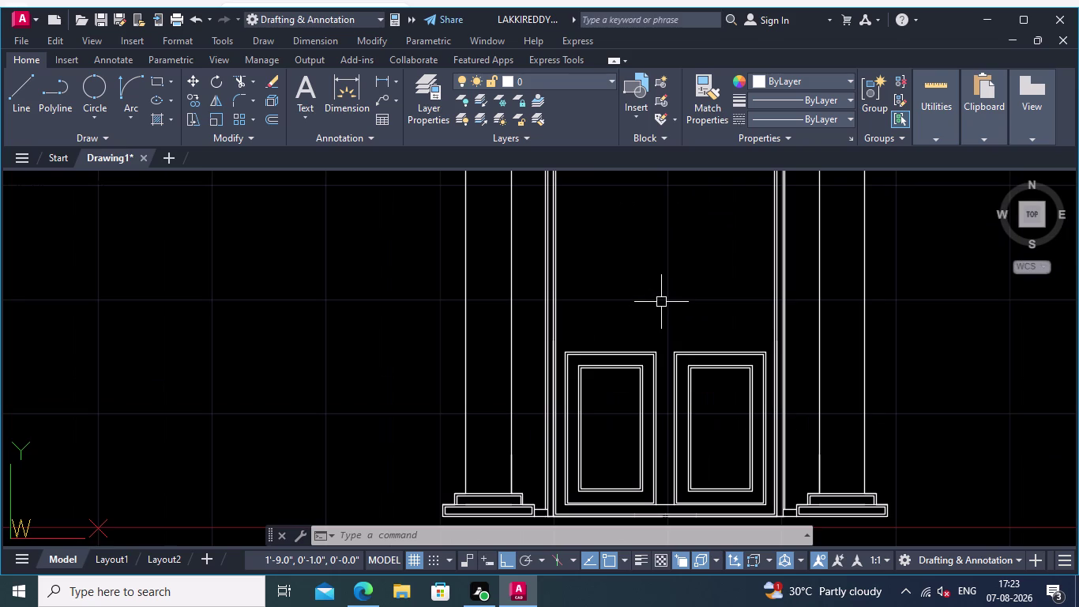
scroll(down, 3)
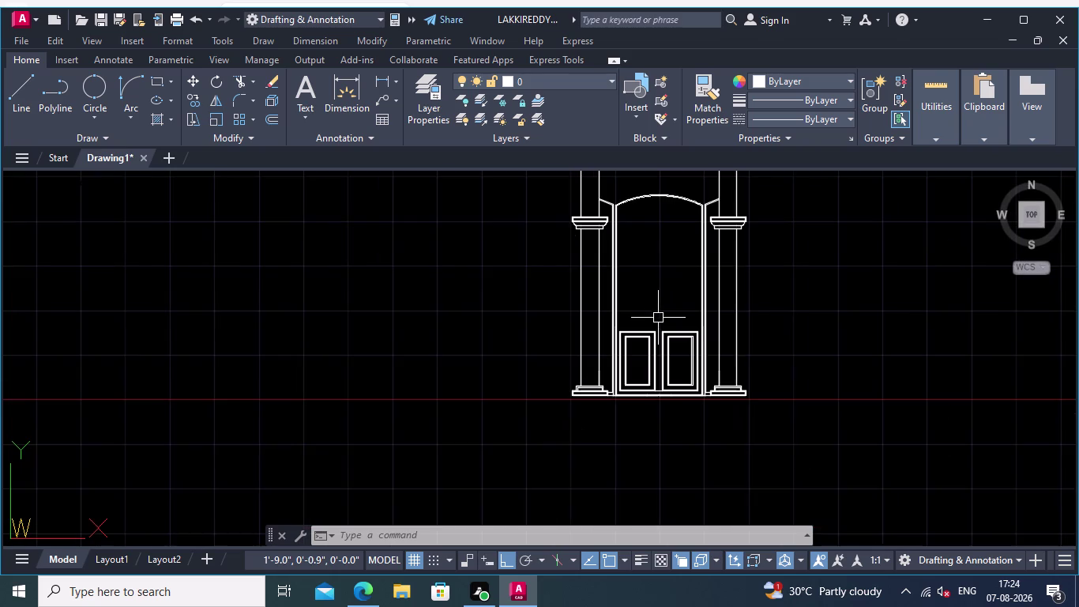
middle_drag(657, 305, 664, 345)
scroll(up, 3)
scroll(up, 3)
middle_drag(624, 361, 646, 473)
scroll(up, 3)
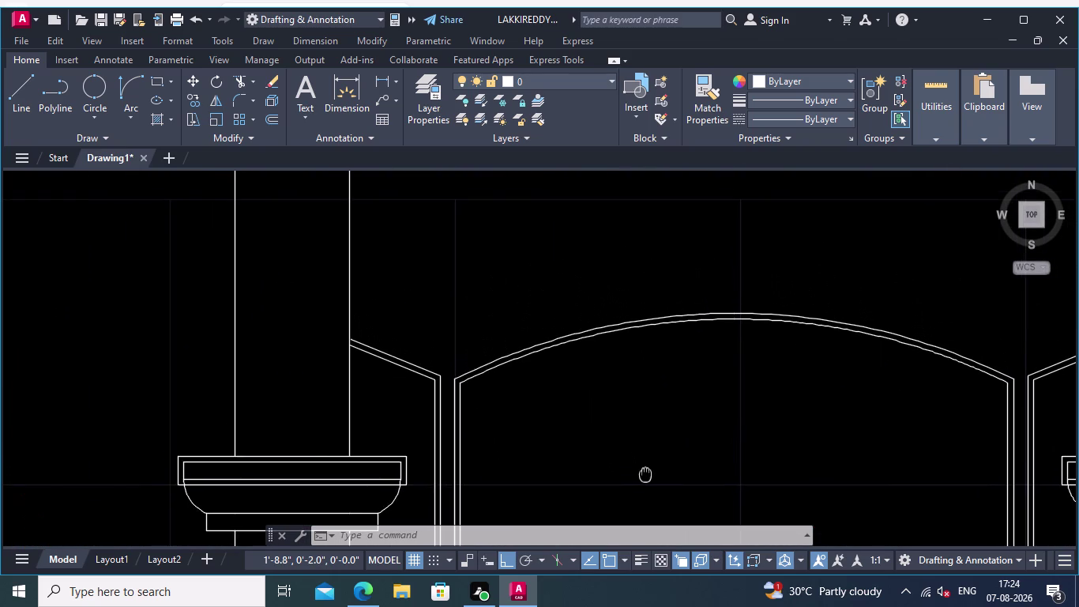
middle_drag(645, 473, 647, 491)
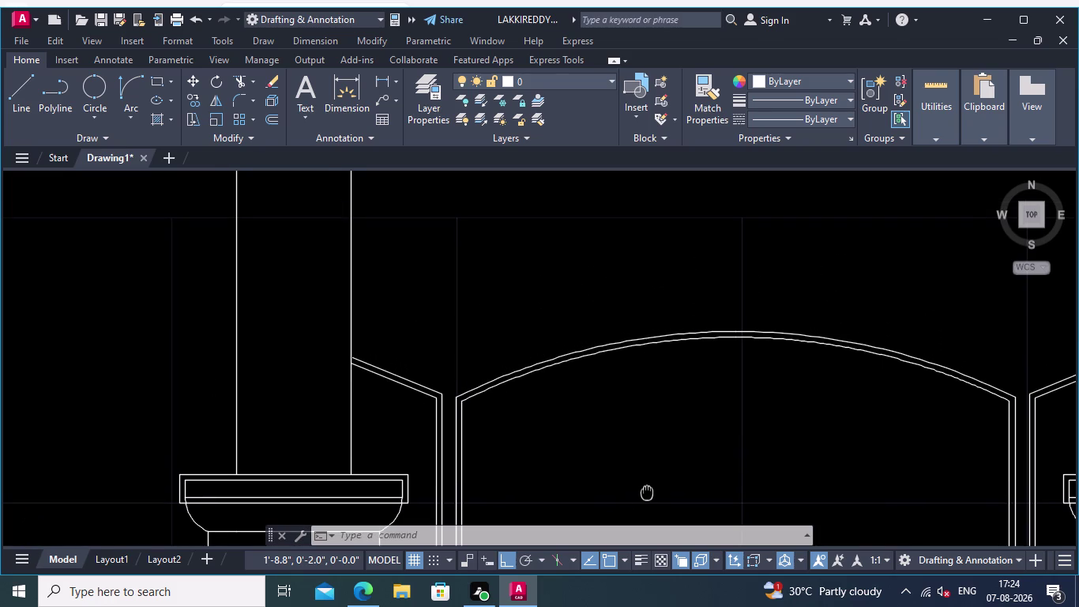
middle_drag(647, 491, 652, 490)
scroll(up, 3)
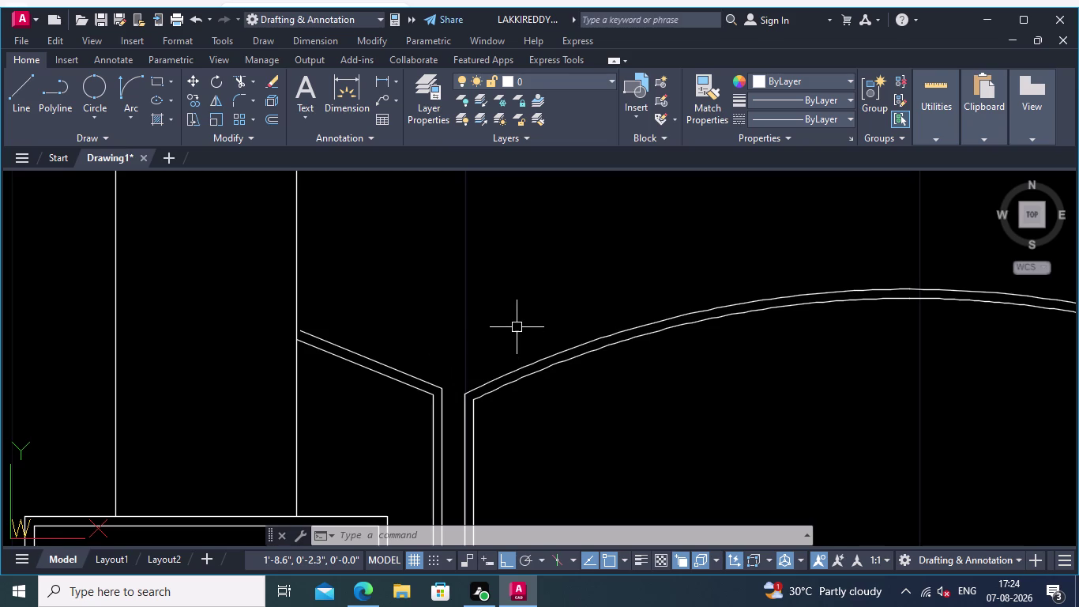
scroll(down, 3)
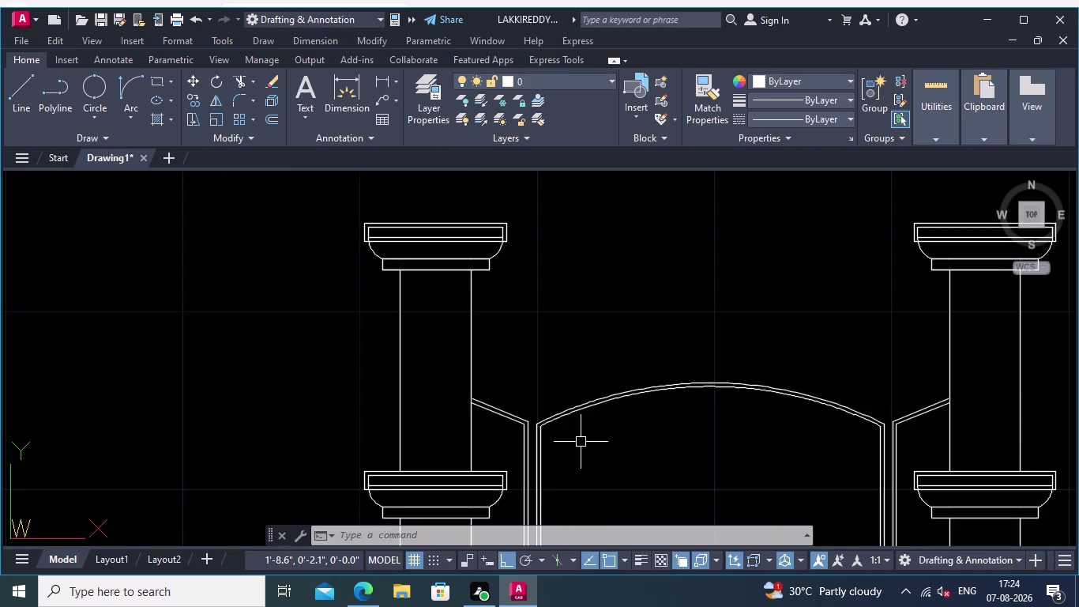
middle_drag(581, 442, 478, 292)
scroll(down, 3)
middle_drag(507, 378, 409, 231)
scroll(down, 3)
middle_drag(430, 334, 438, 297)
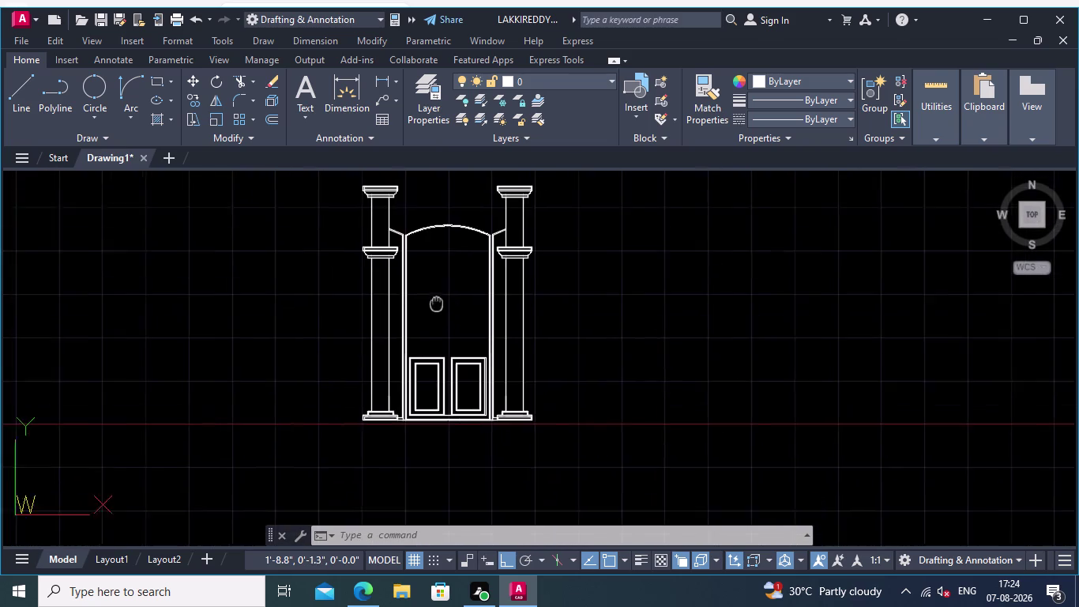
middle_drag(438, 297, 443, 272)
scroll(up, 3)
middle_drag(405, 403, 410, 487)
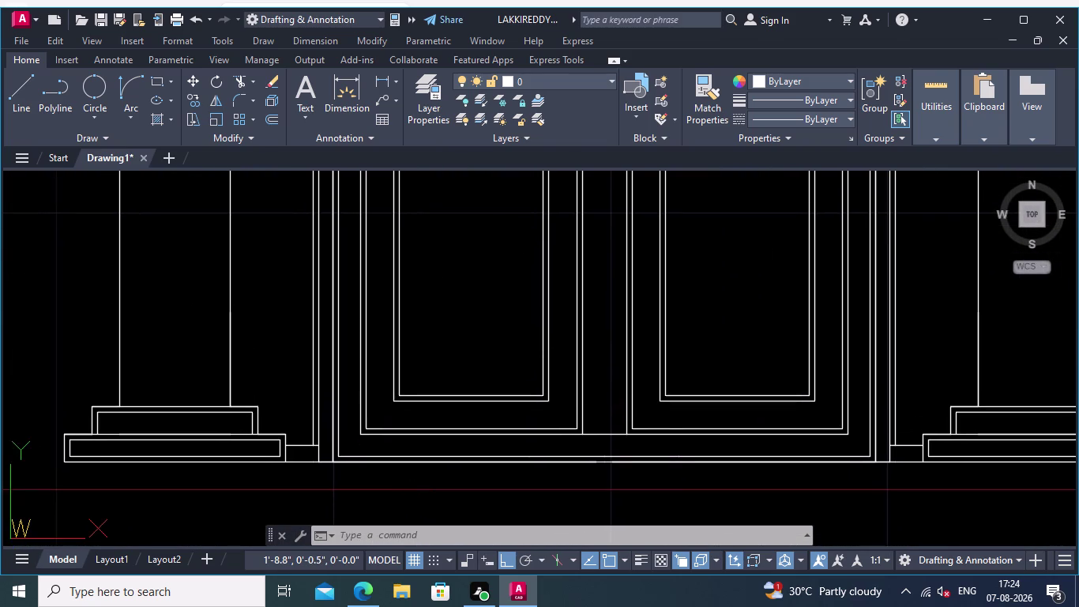
middle_drag(529, 215, 531, 431)
middle_drag(530, 196, 570, 488)
middle_drag(551, 360, 570, 481)
middle_drag(558, 333, 605, 593)
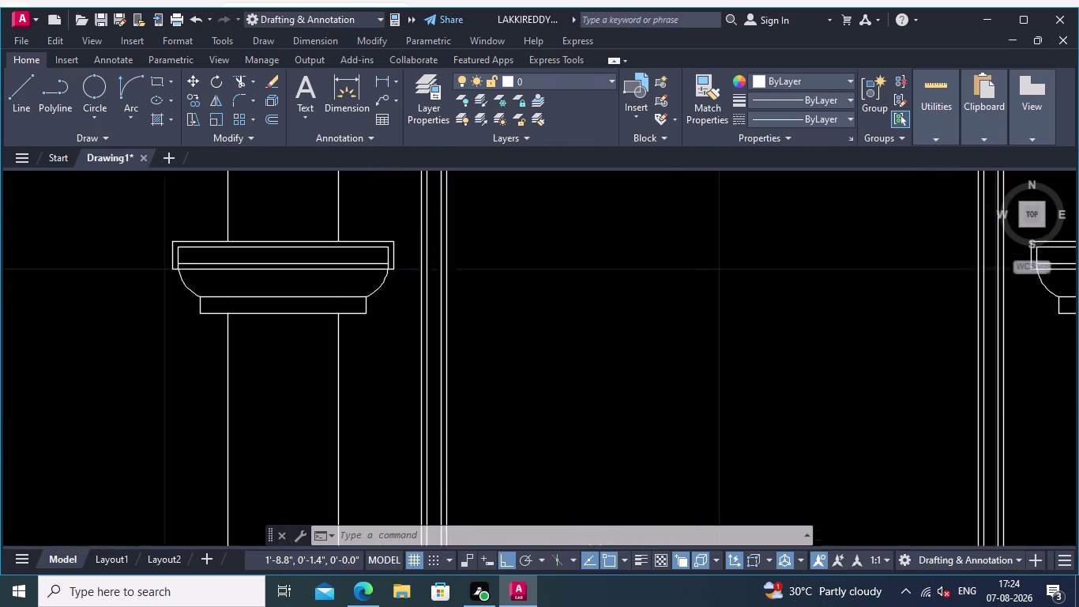
middle_drag(606, 592, 599, 567)
scroll(down, 3)
middle_drag(605, 341, 632, 547)
scroll(up, 3)
middle_drag(588, 419, 523, 299)
scroll(up, 3)
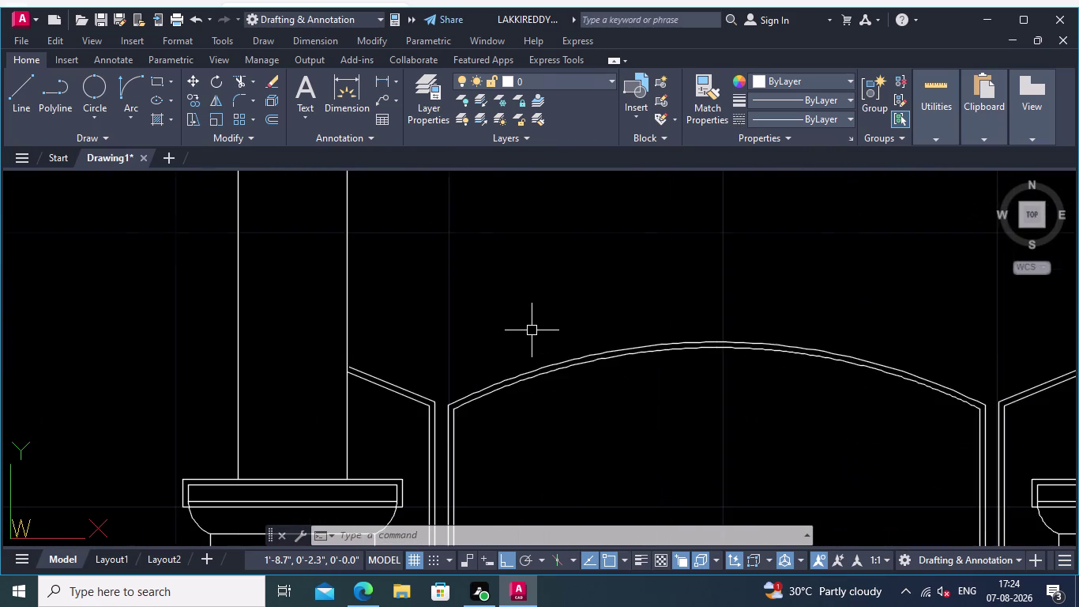
middle_drag(547, 321, 492, 279)
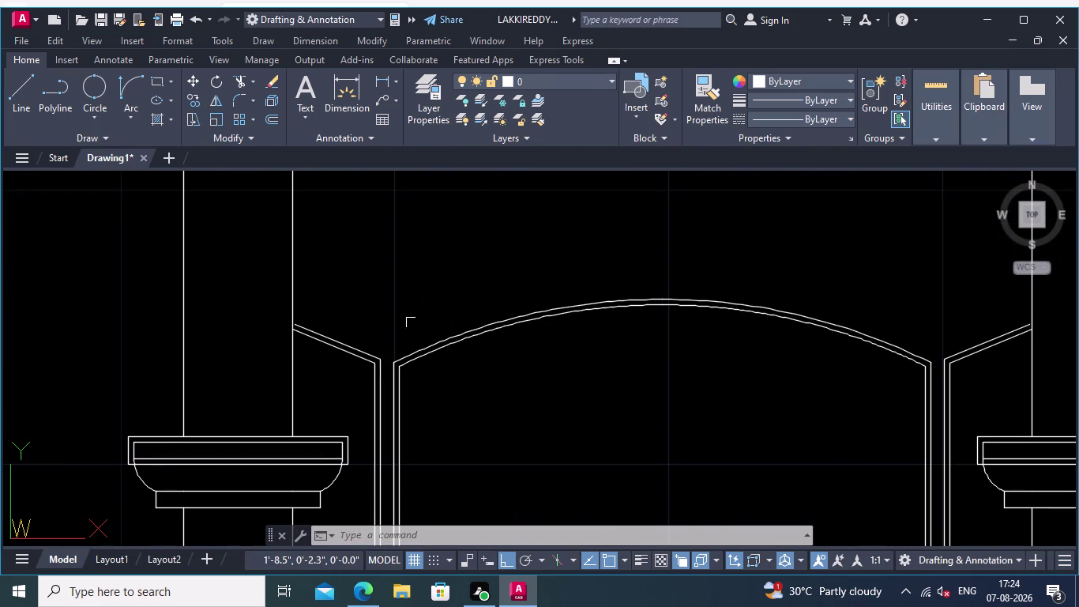
scroll(up, 3)
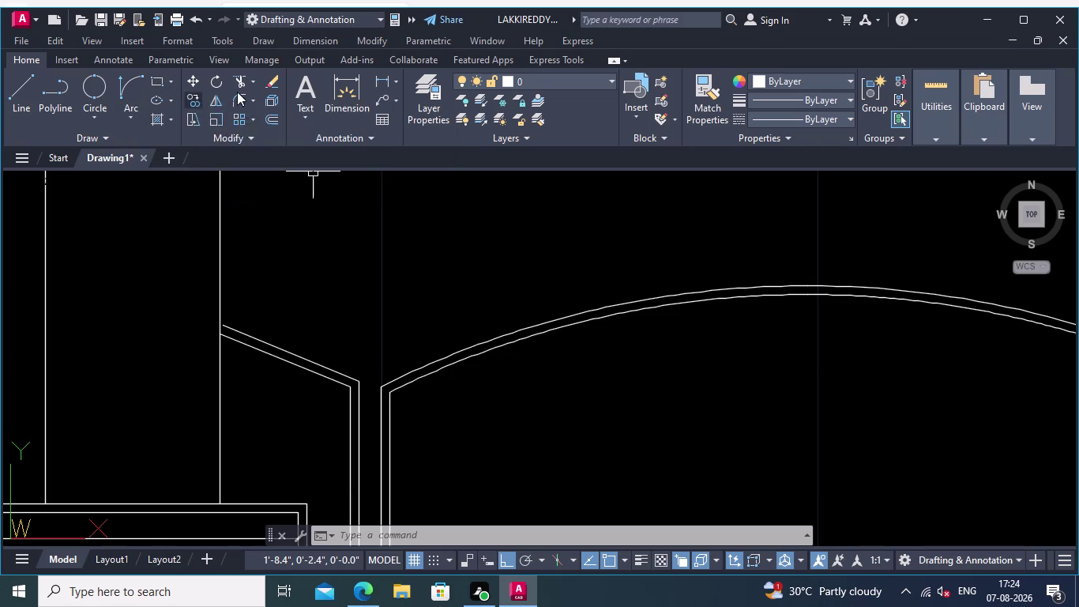
click(121, 82)
scroll(up, 3)
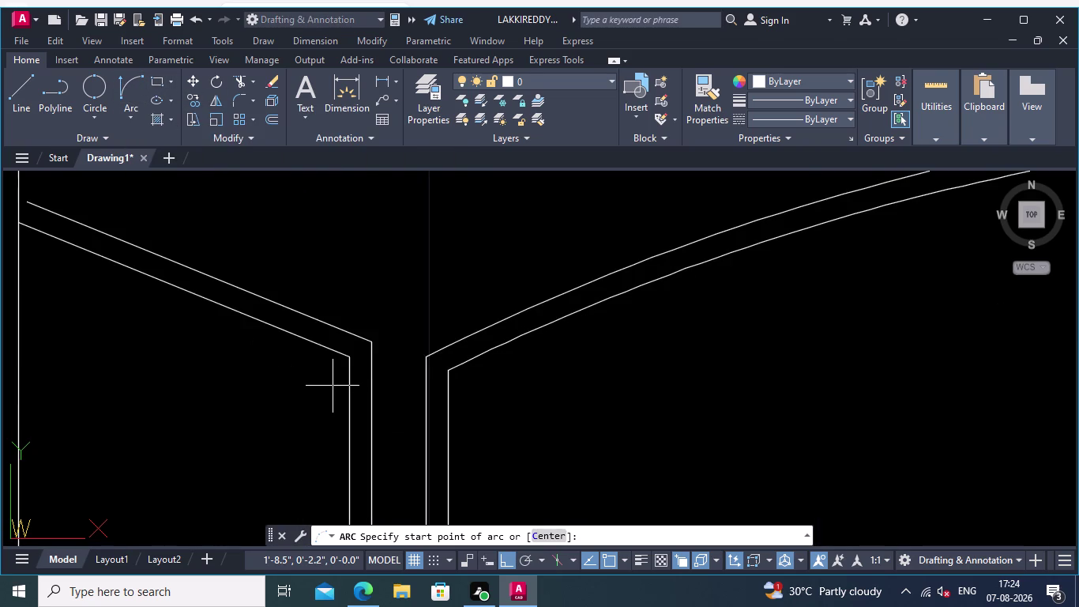
scroll(up, 3)
click(351, 348)
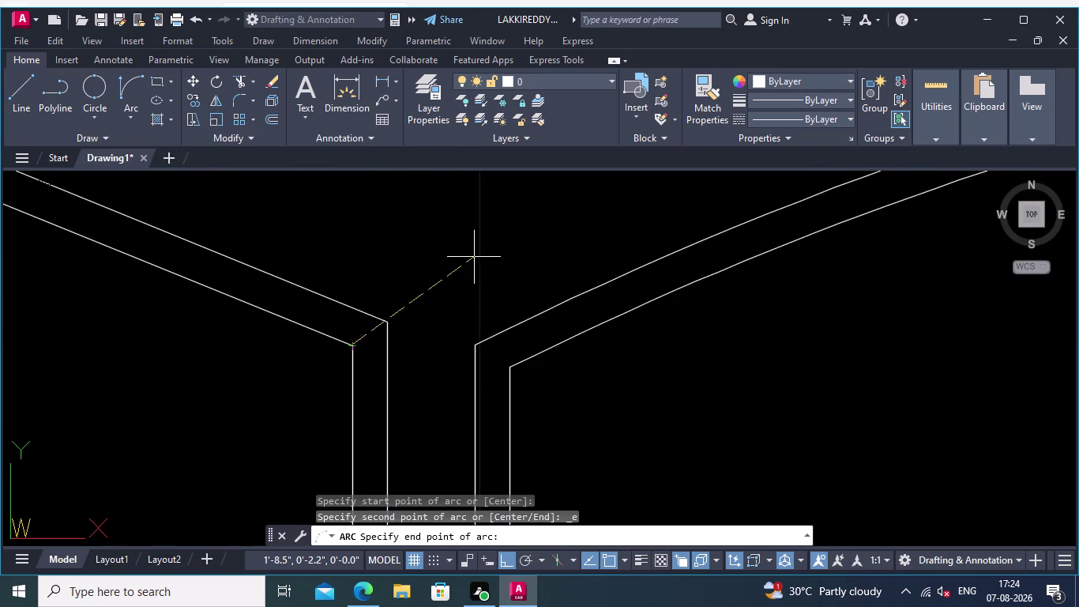
scroll(down, 3)
middle_drag(478, 262, 188, 478)
scroll(down, 3)
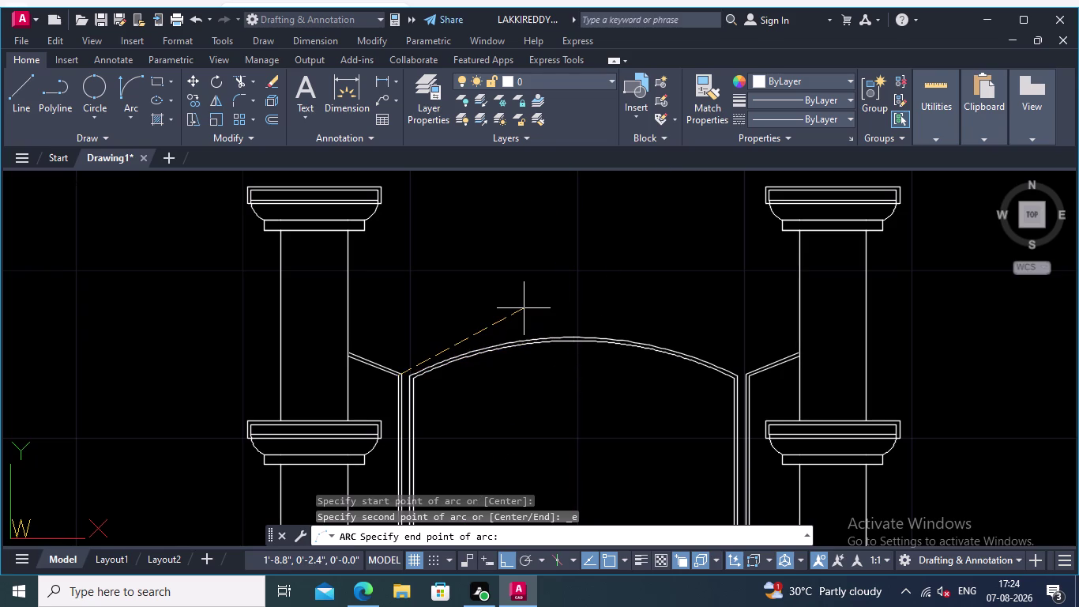
key(Escape)
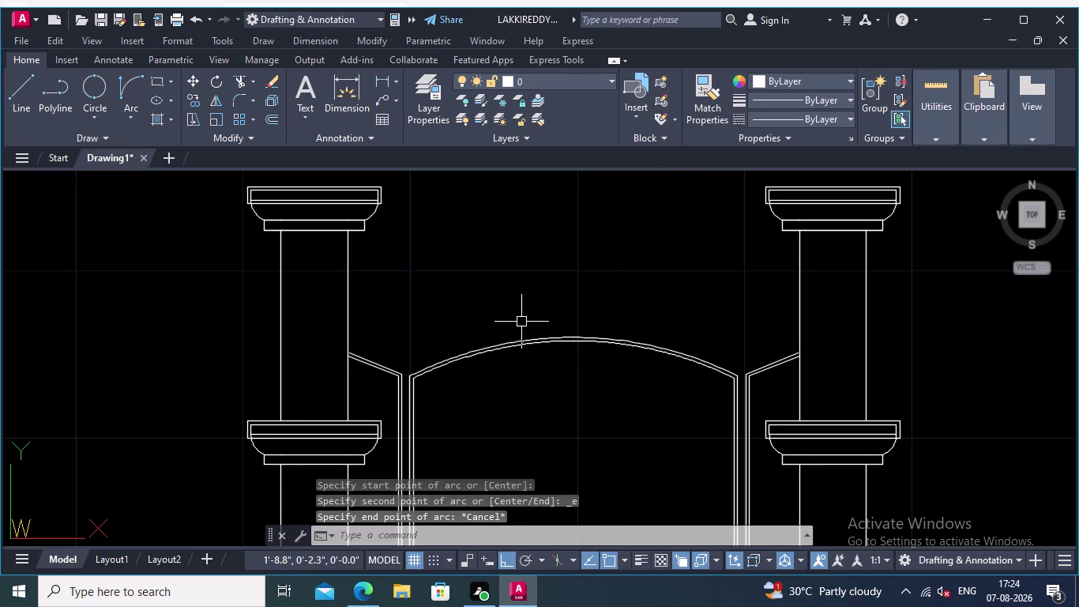
scroll(down, 3)
middle_drag(557, 382, 438, 162)
scroll(down, 3)
middle_drag(438, 240, 484, 225)
scroll(up, 3)
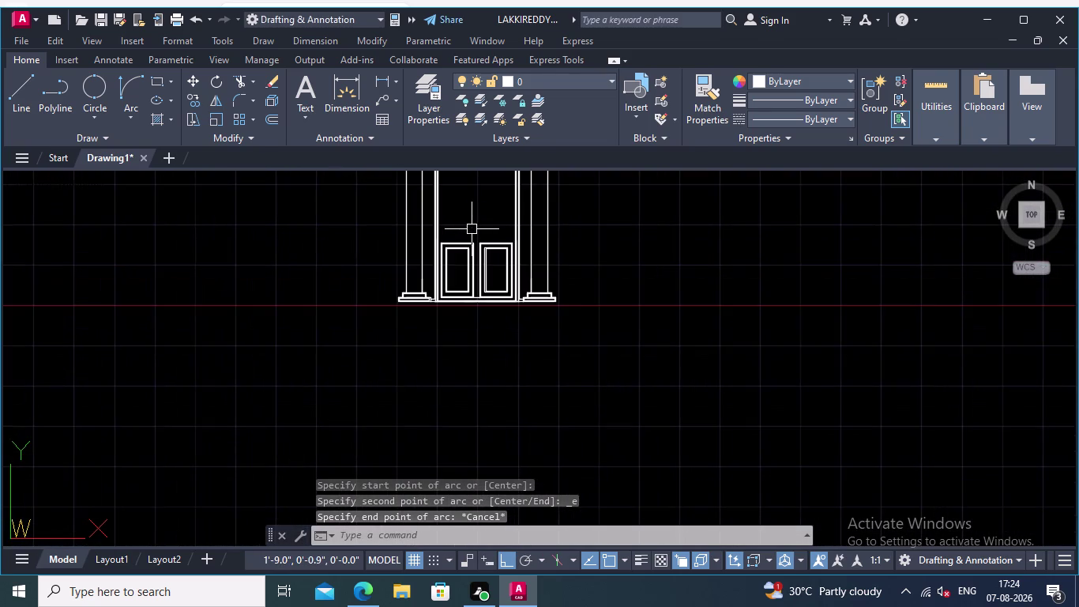
scroll(up, 3)
scroll(up, 3)
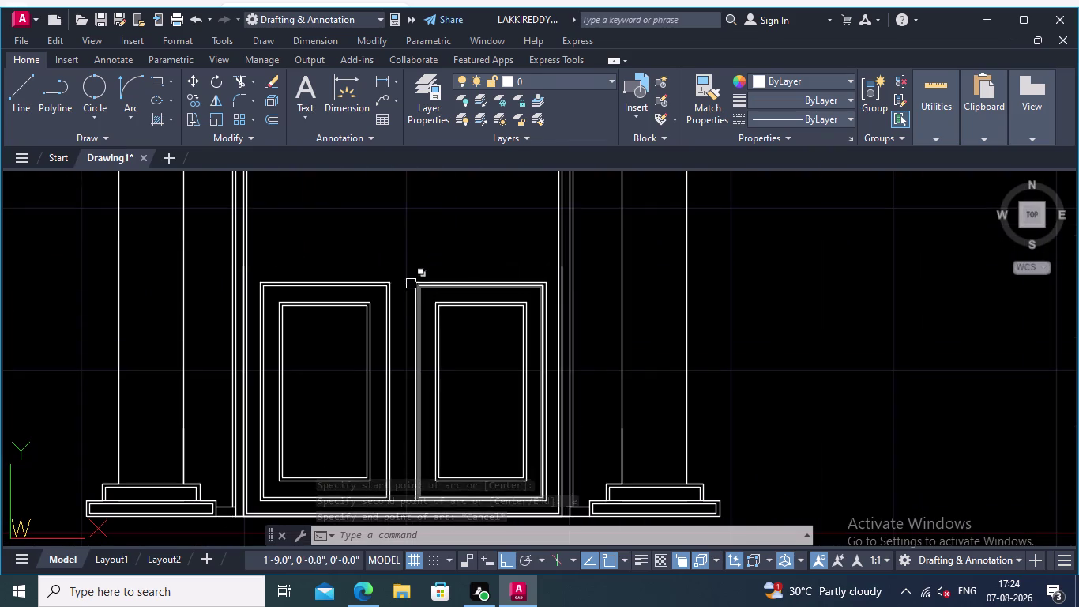
scroll(up, 3)
middle_drag(406, 318, 471, 289)
scroll(up, 3)
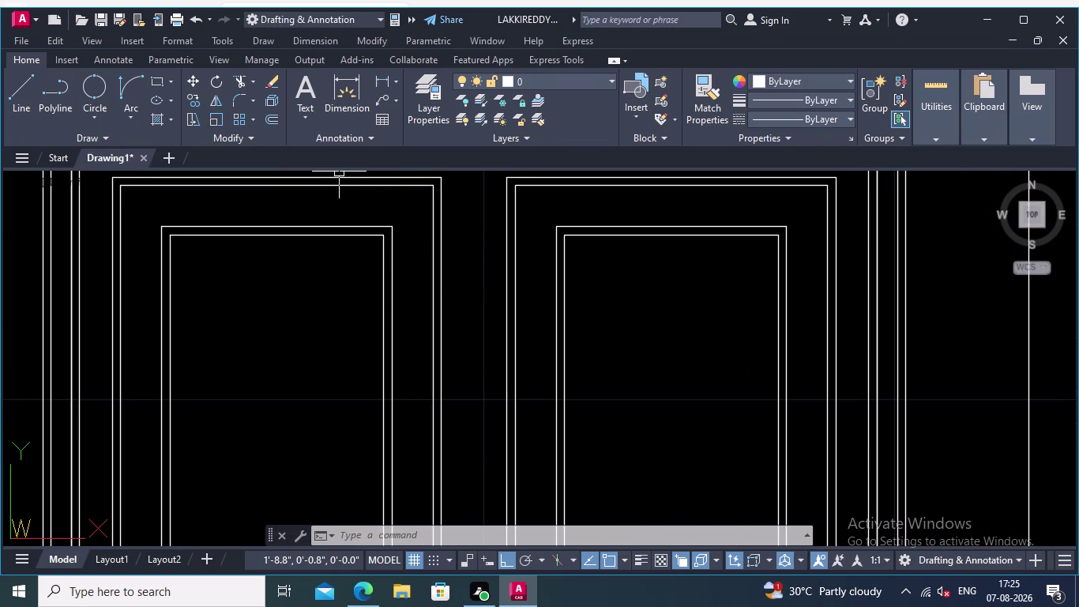
scroll(up, 3)
scroll(down, 3)
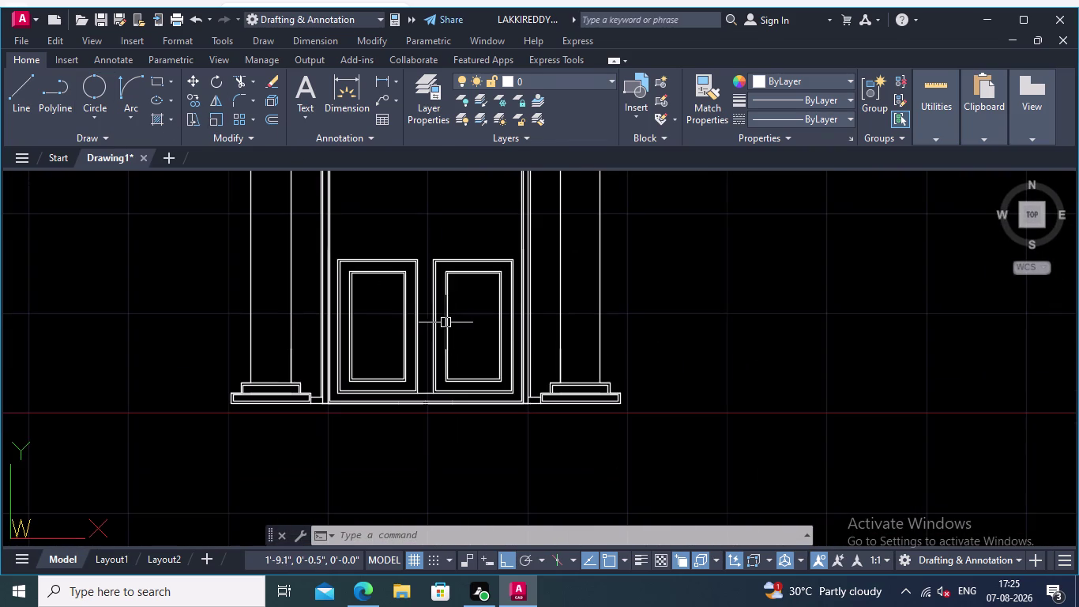
scroll(up, 3)
Copy the dashed vertical line from a base point on it, with an M2P snap.
click(384, 324)
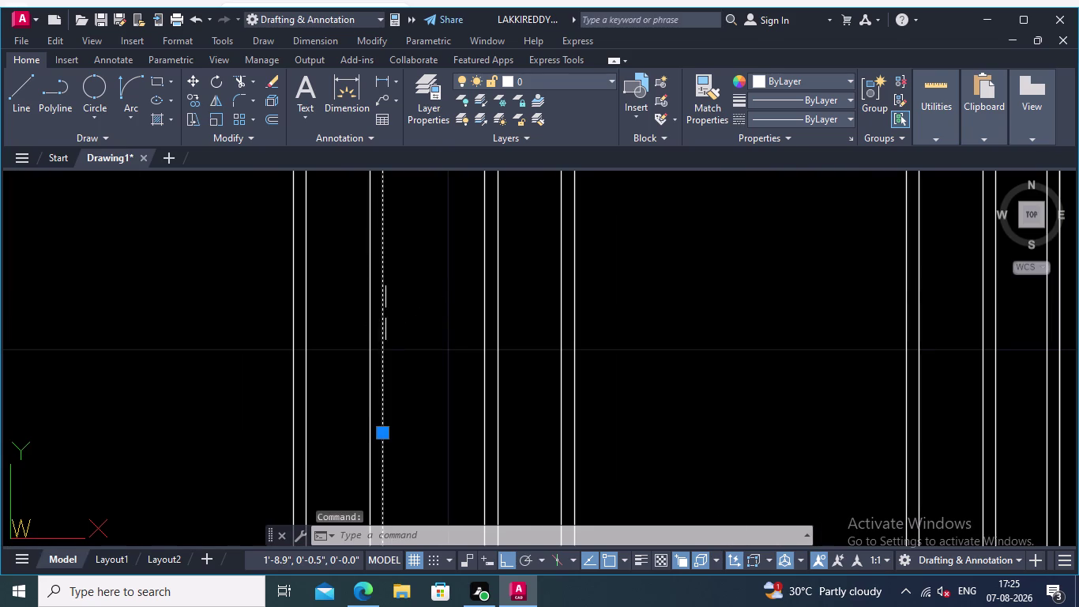
right_drag(415, 304, 412, 314)
click(450, 321)
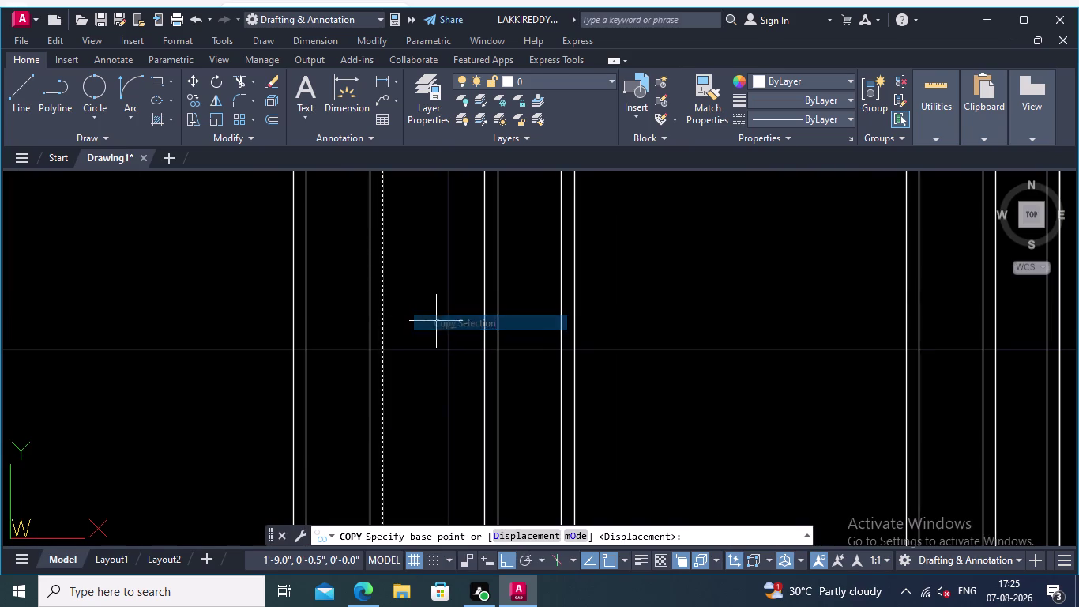
click(386, 352)
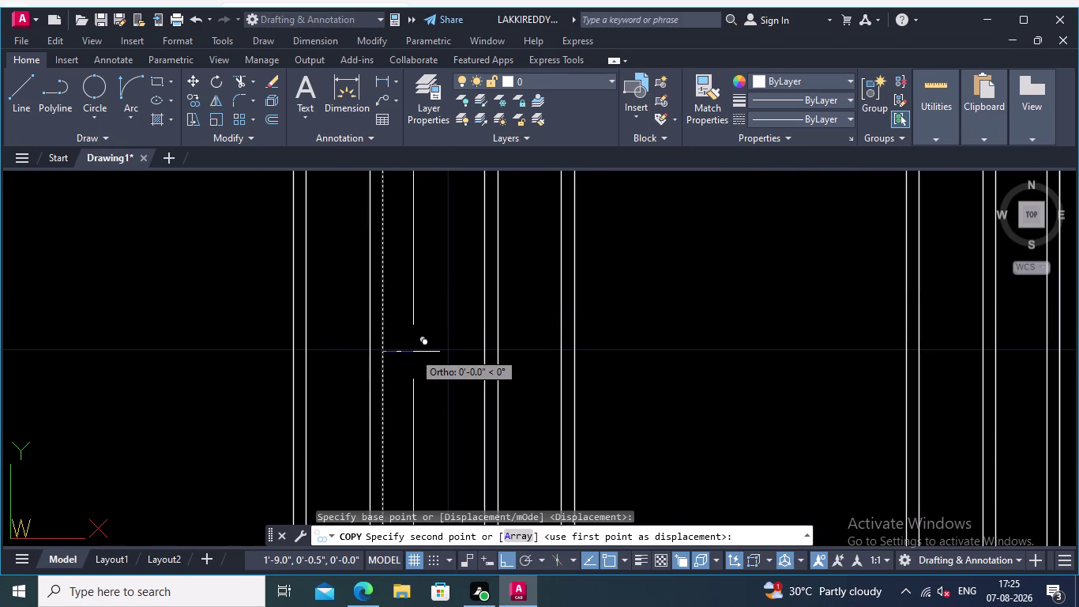
key(m)
text(2p)
key(Return)
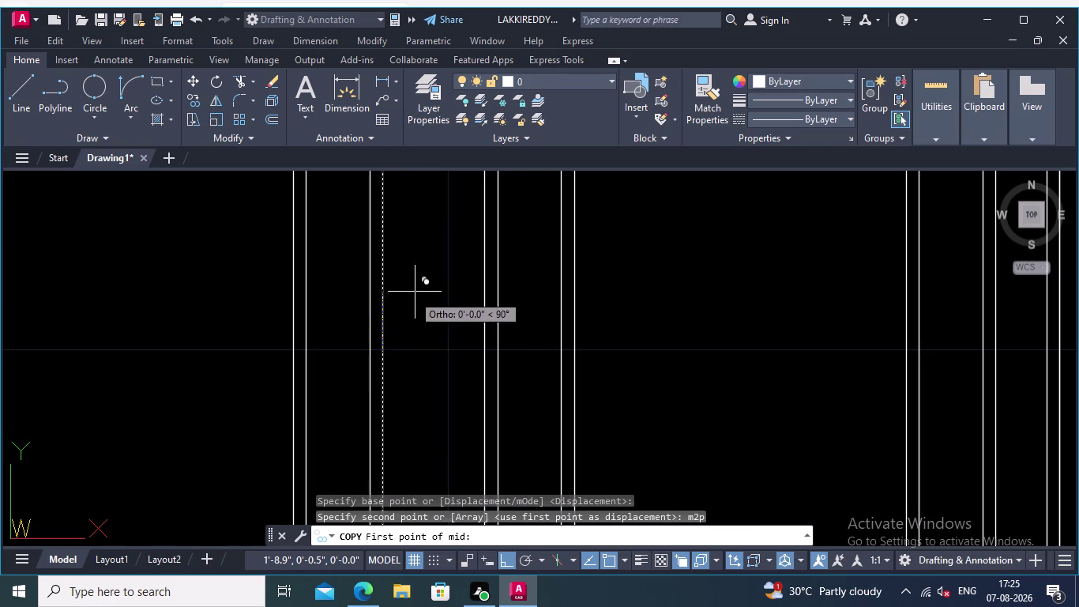
Place the copy midway between the bottom corners of the gap between the leaves.
middle_drag(419, 342, 449, 235)
scroll(down, 3)
middle_drag(419, 398, 455, 276)
scroll(up, 3)
middle_drag(453, 399, 471, 321)
click(463, 388)
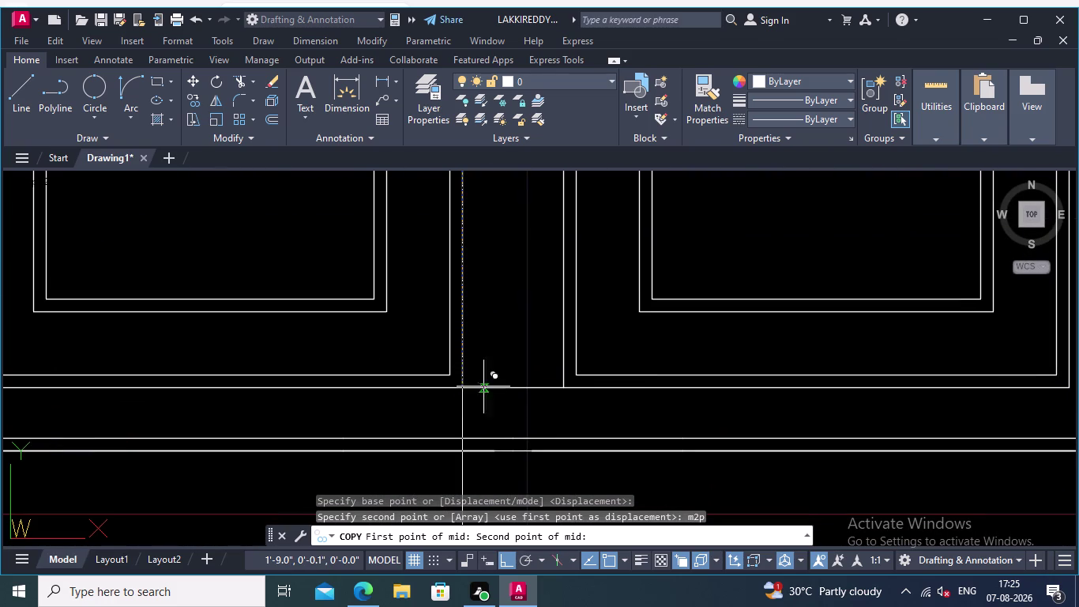
click(566, 389)
key(Return)
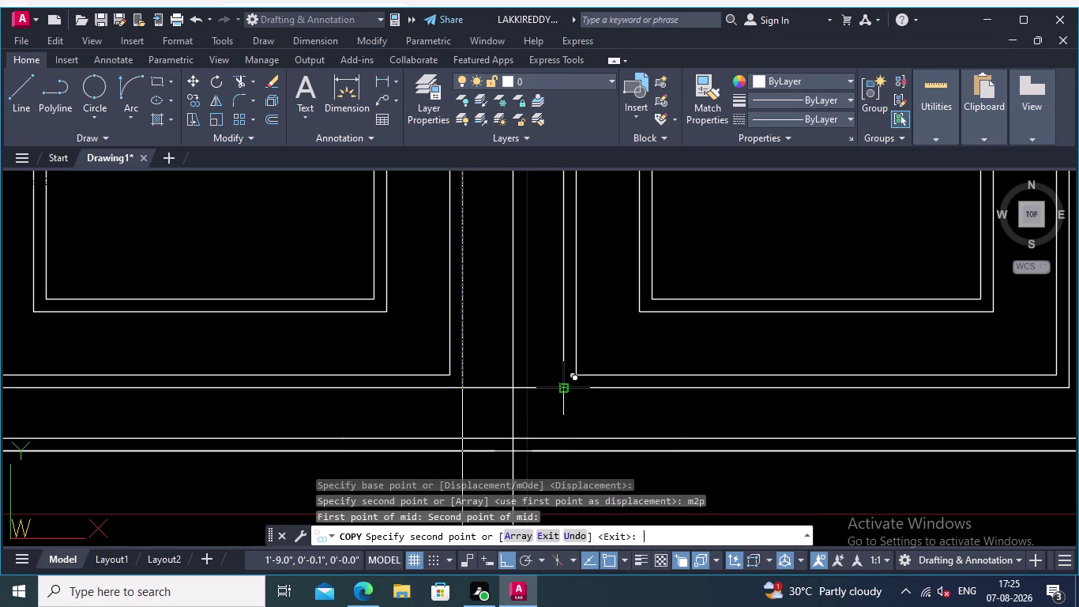
scroll(down, 3)
middle_drag(515, 342, 530, 522)
middle_drag(586, 406, 549, 304)
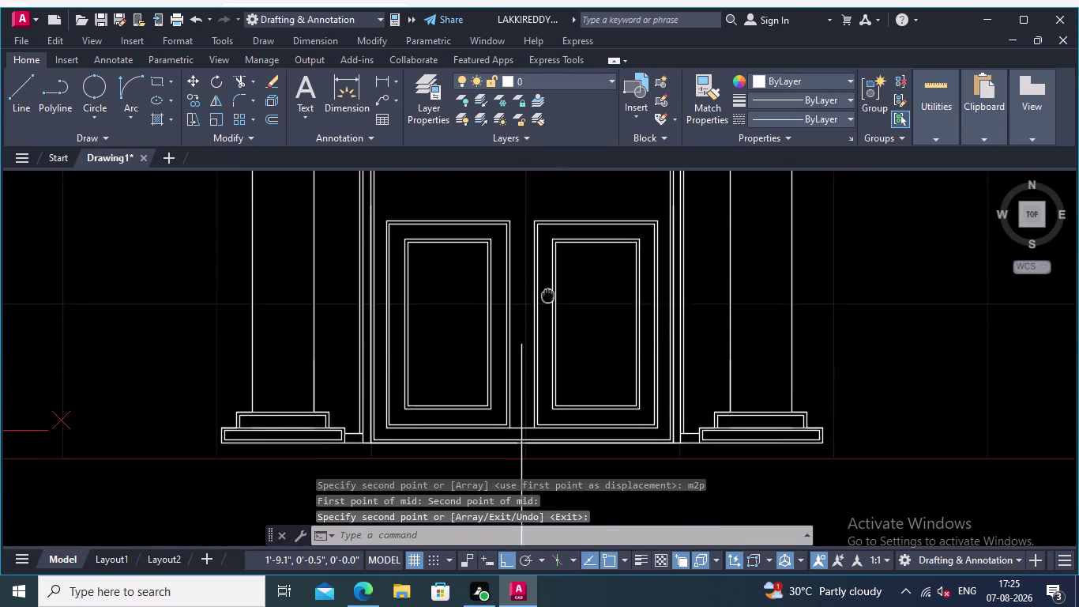
middle_drag(550, 305, 546, 281)
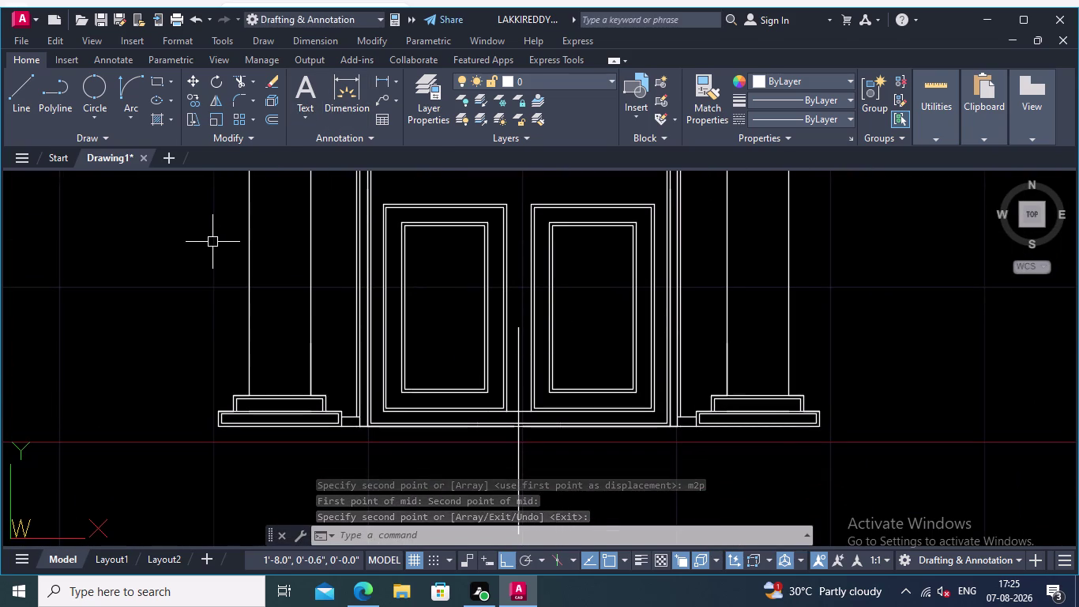
Place a vertical XL construction line between the two door leaves, reaching the arch crown.
text(xl)
key(Return)
key(v)
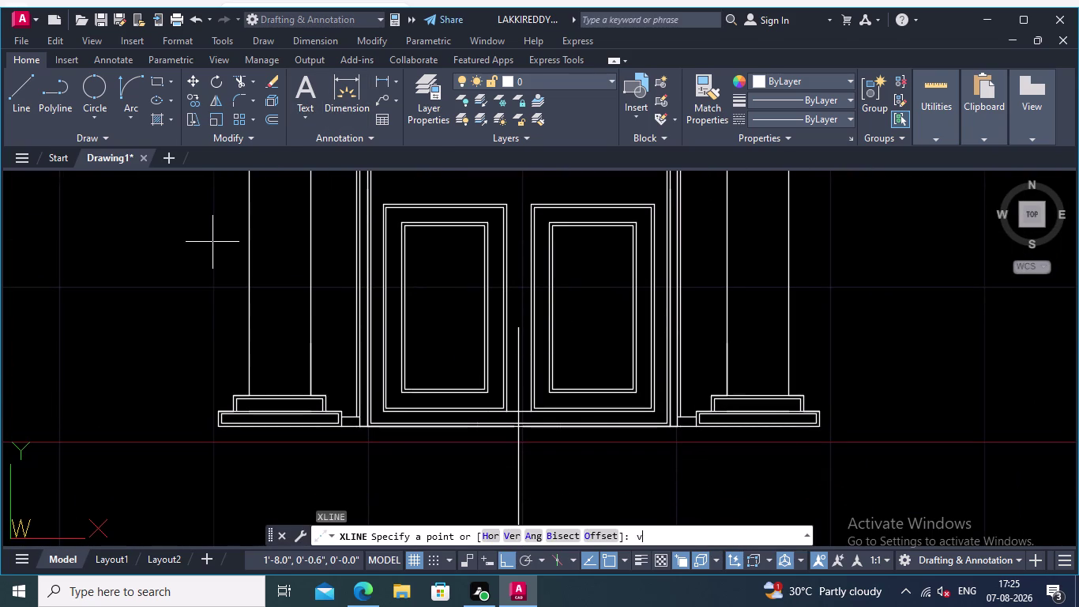
key(Return)
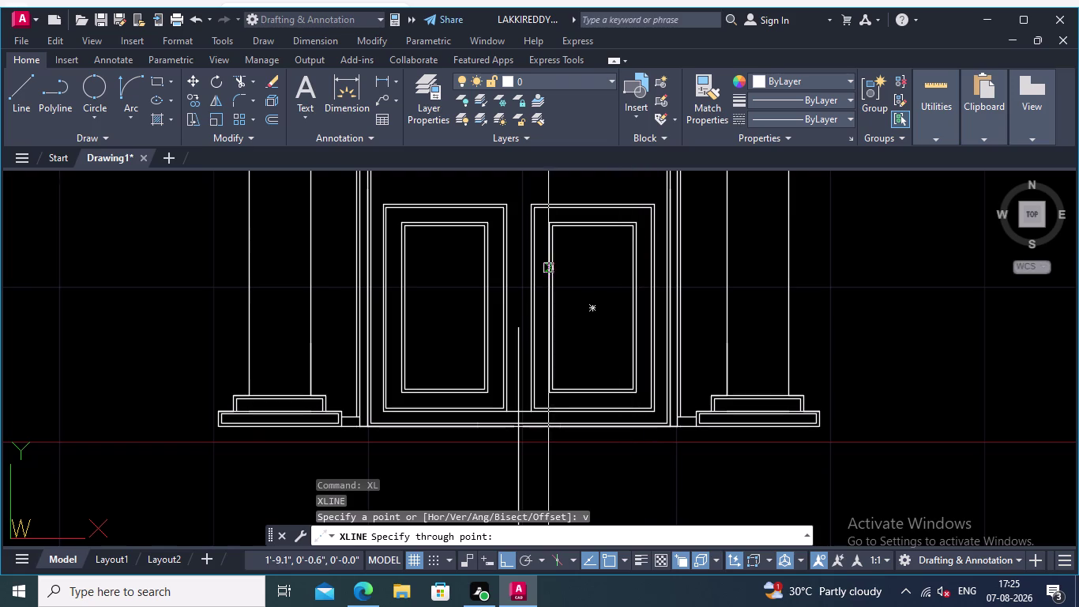
click(516, 329)
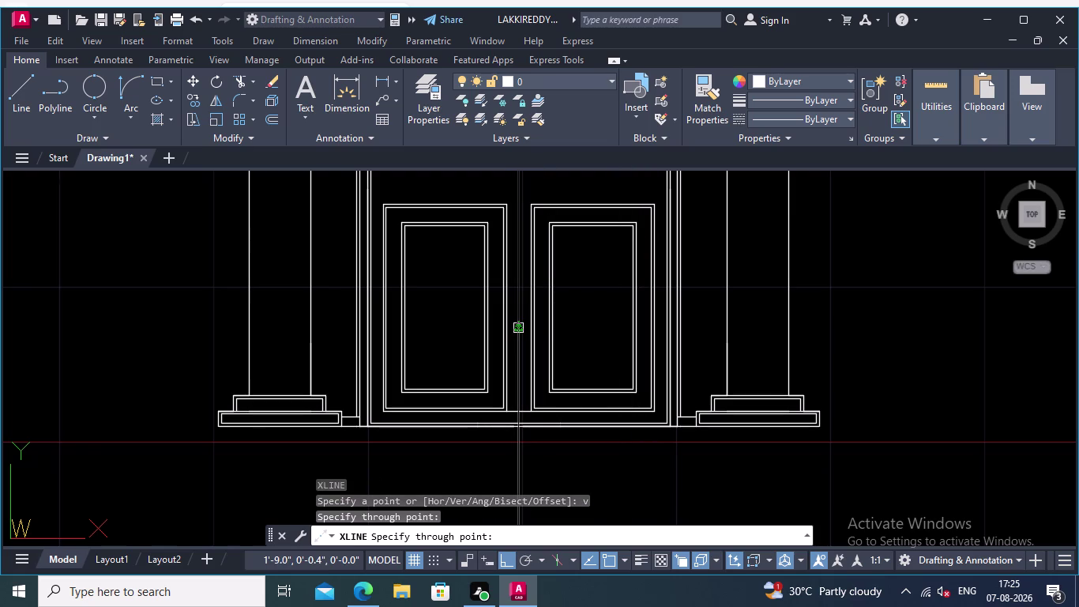
key(Return)
scroll(down, 3)
middle_drag(933, 264, 905, 437)
scroll(up, 3)
middle_drag(856, 301, 802, 166)
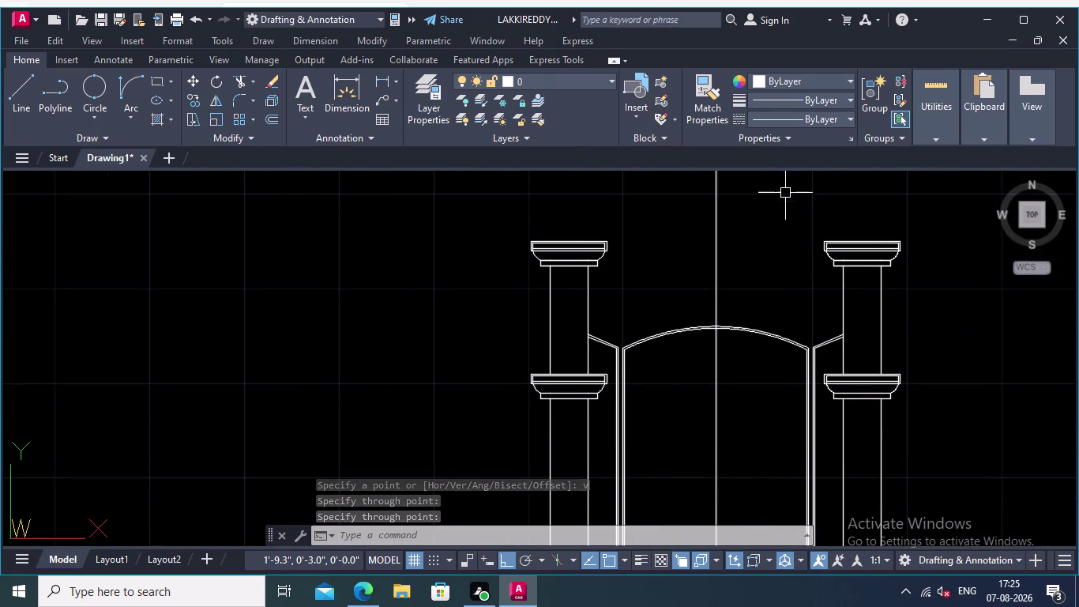
scroll(up, 3)
middle_drag(783, 251, 771, 250)
middle_drag(607, 271, 557, 241)
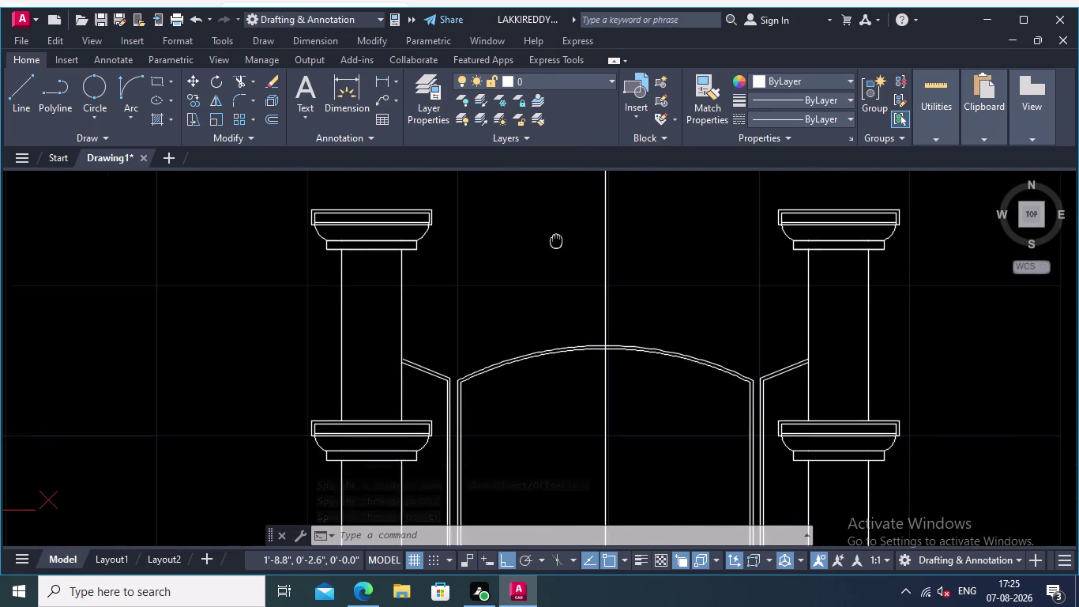
middle_drag(556, 241, 555, 237)
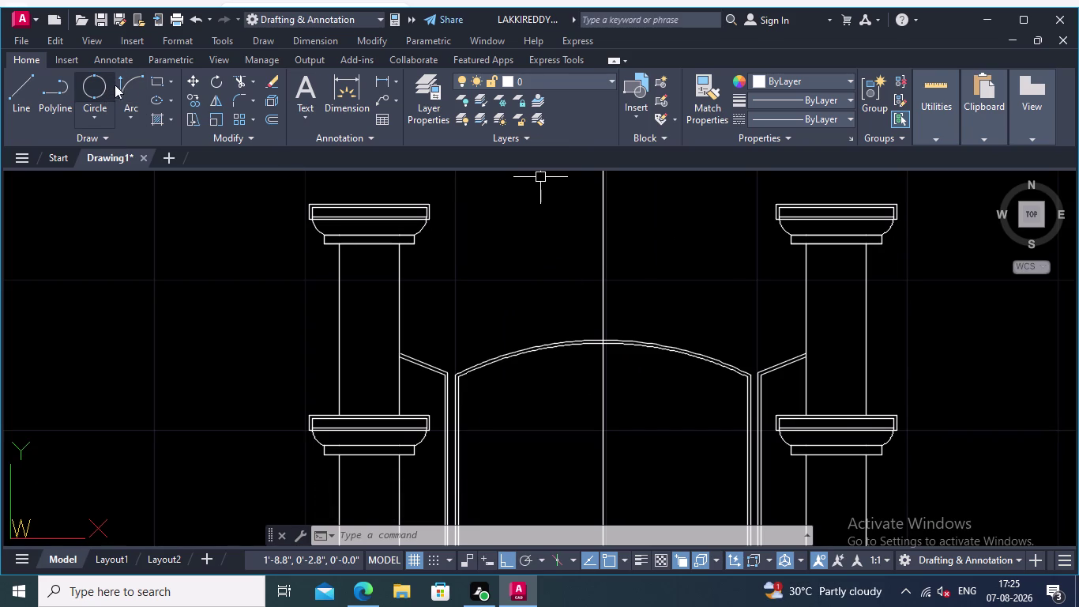
click(123, 80)
scroll(up, 3)
middle_drag(418, 320, 342, 187)
scroll(up, 3)
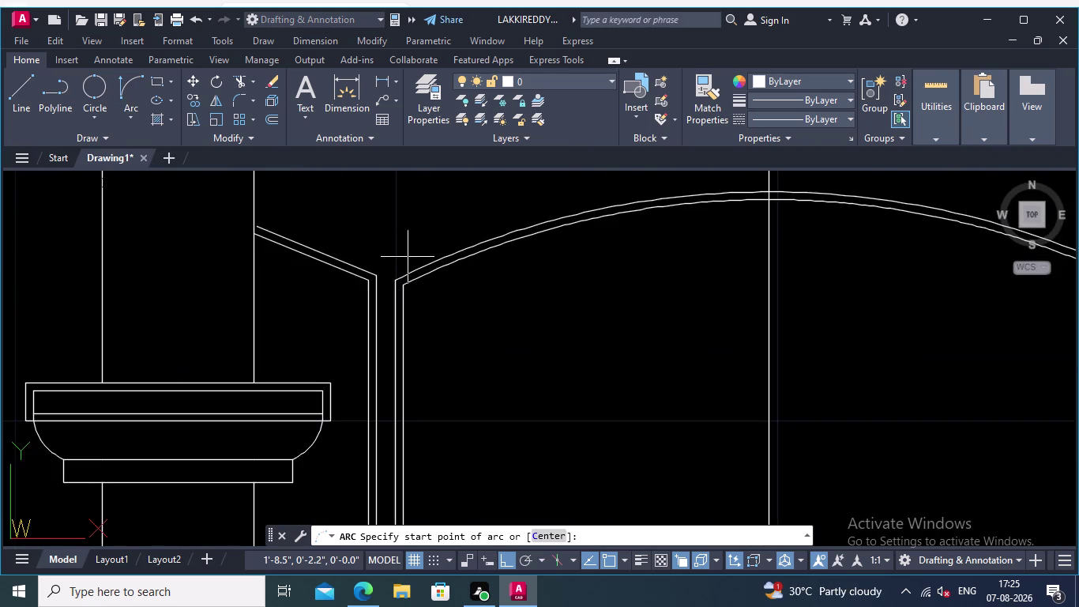
middle_drag(407, 256, 405, 356)
scroll(up, 3)
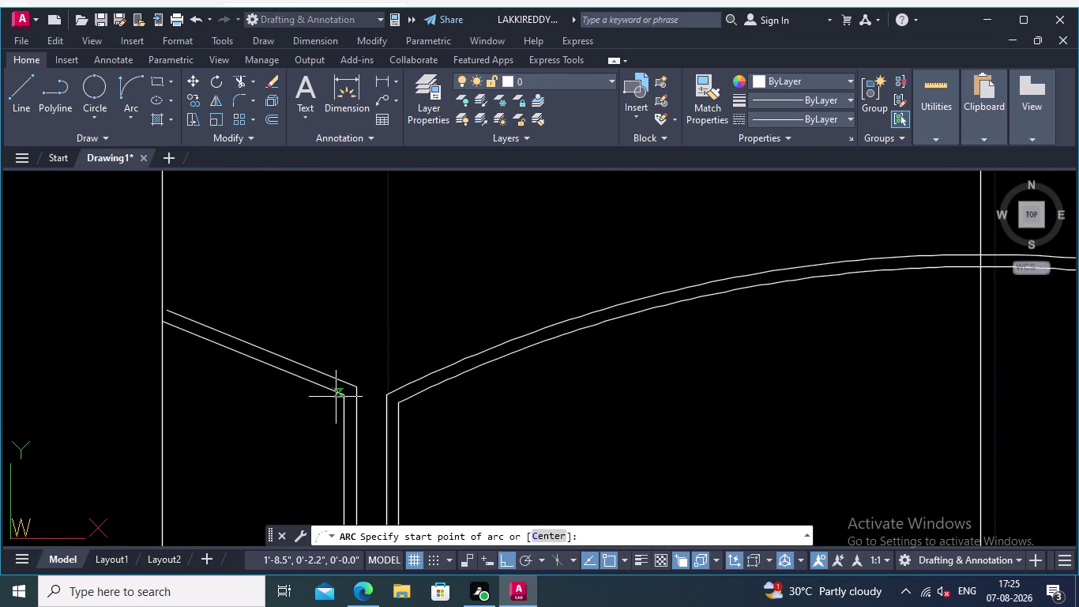
click(343, 393)
middle_drag(482, 267, 279, 336)
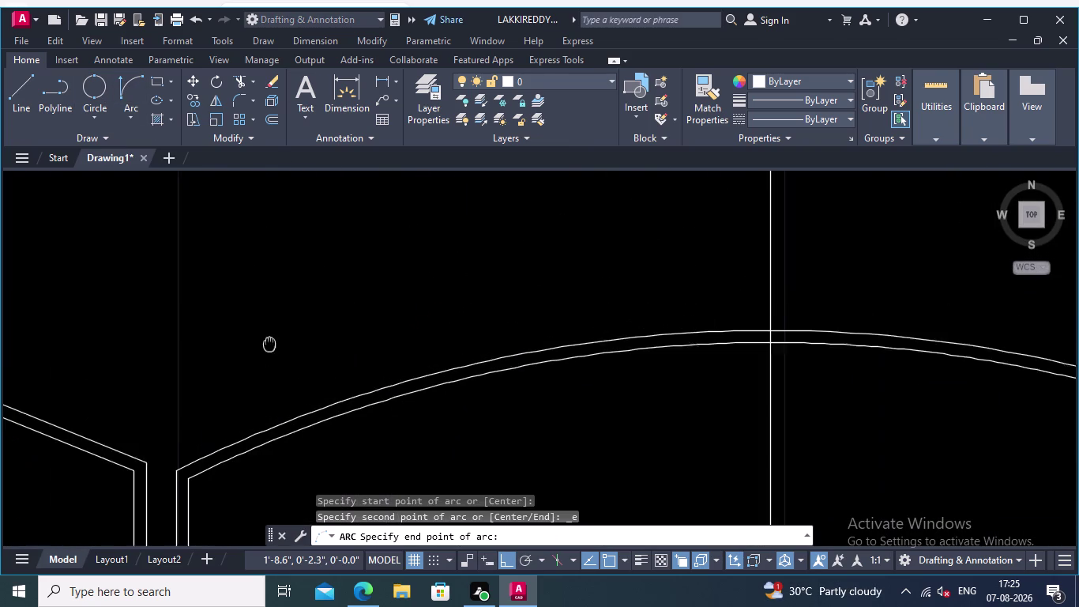
middle_drag(280, 337, 264, 346)
middle_drag(452, 239, 421, 323)
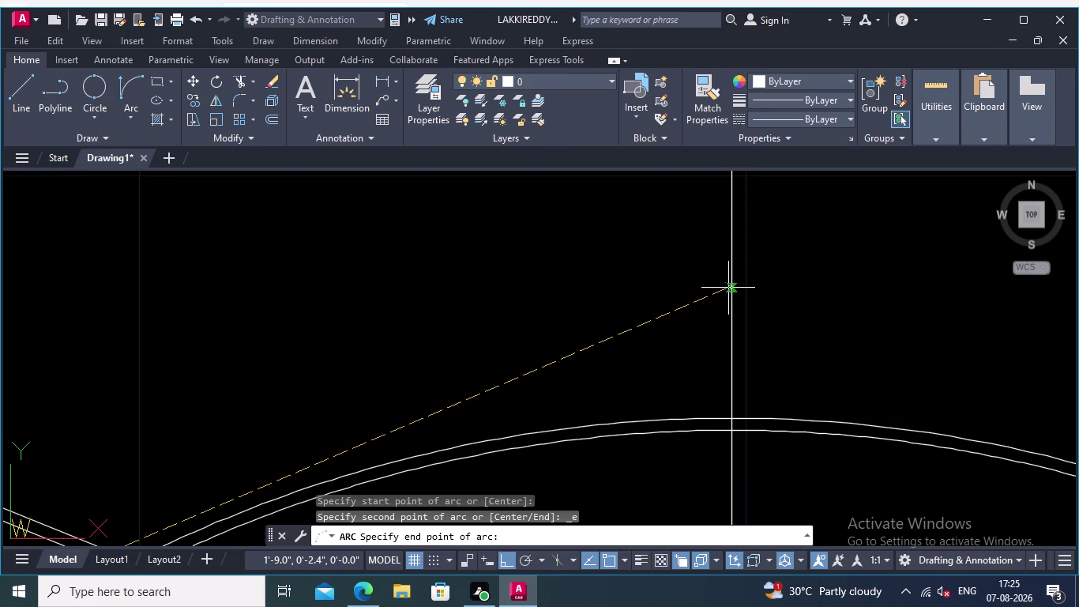
click(730, 283)
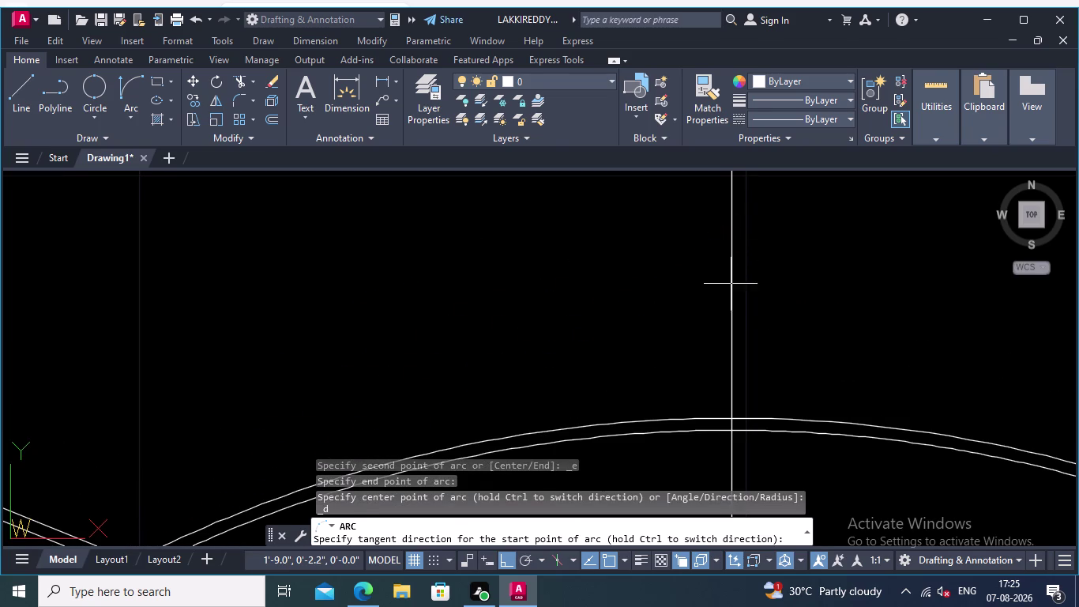
key(Escape)
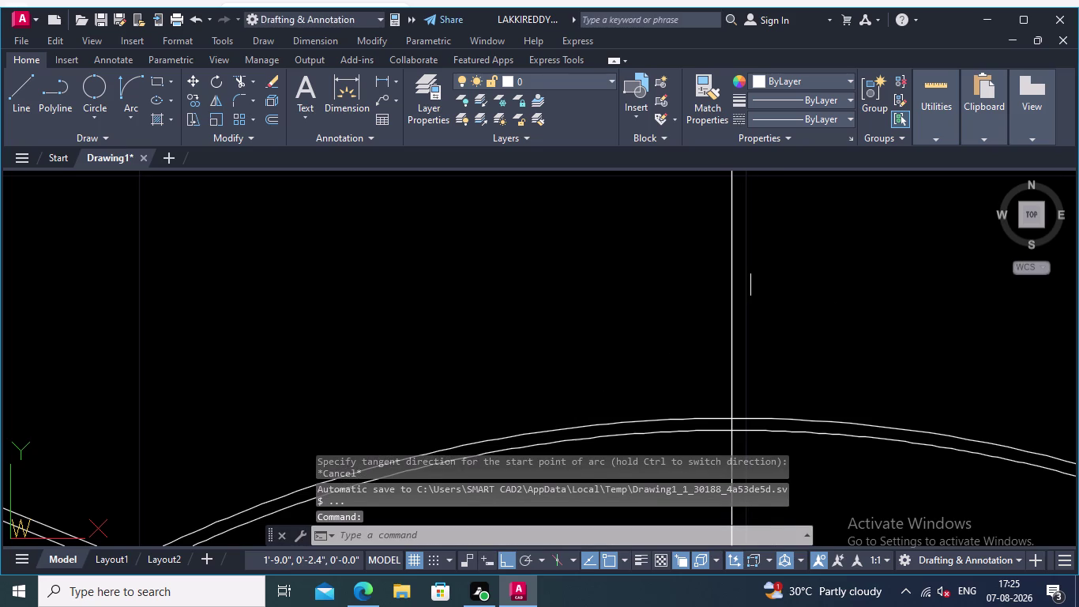
scroll(down, 3)
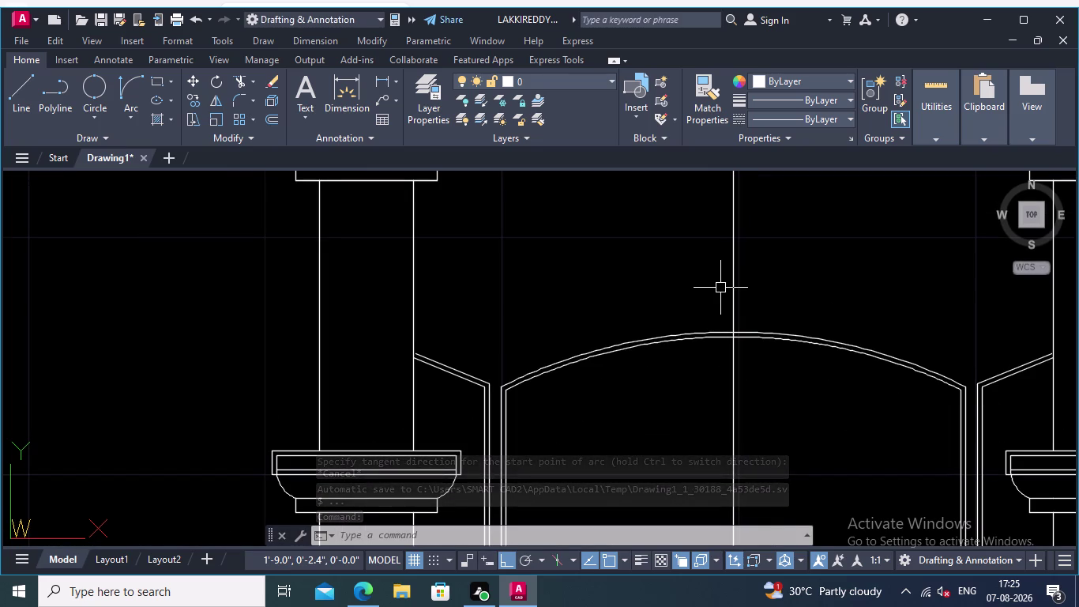
middle_drag(801, 311, 779, 301)
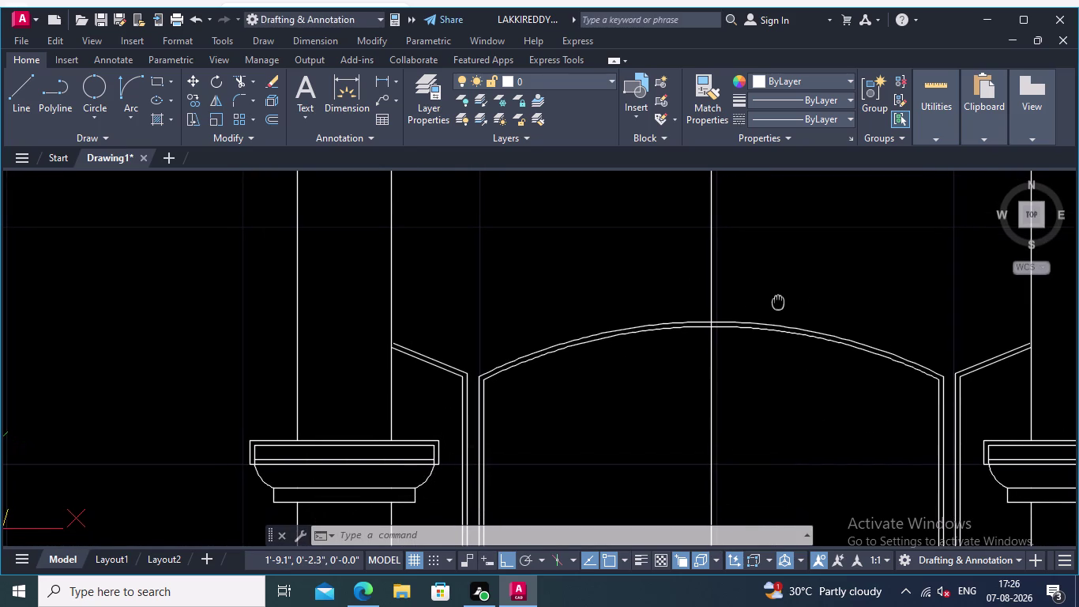
middle_drag(779, 301, 778, 299)
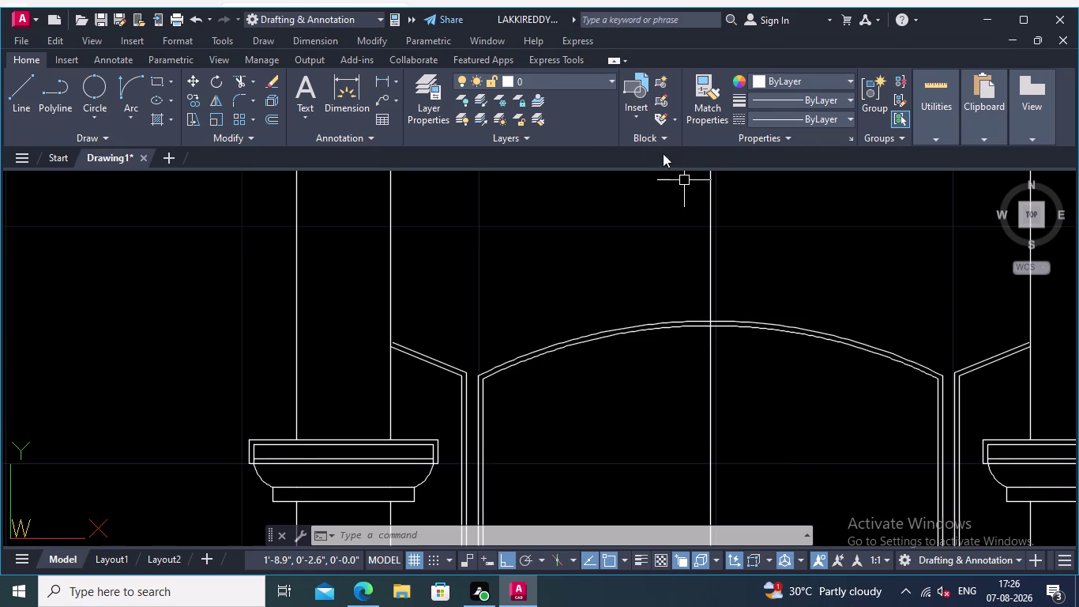
middle_drag(607, 246, 549, 205)
scroll(down, 3)
scroll(up, 3)
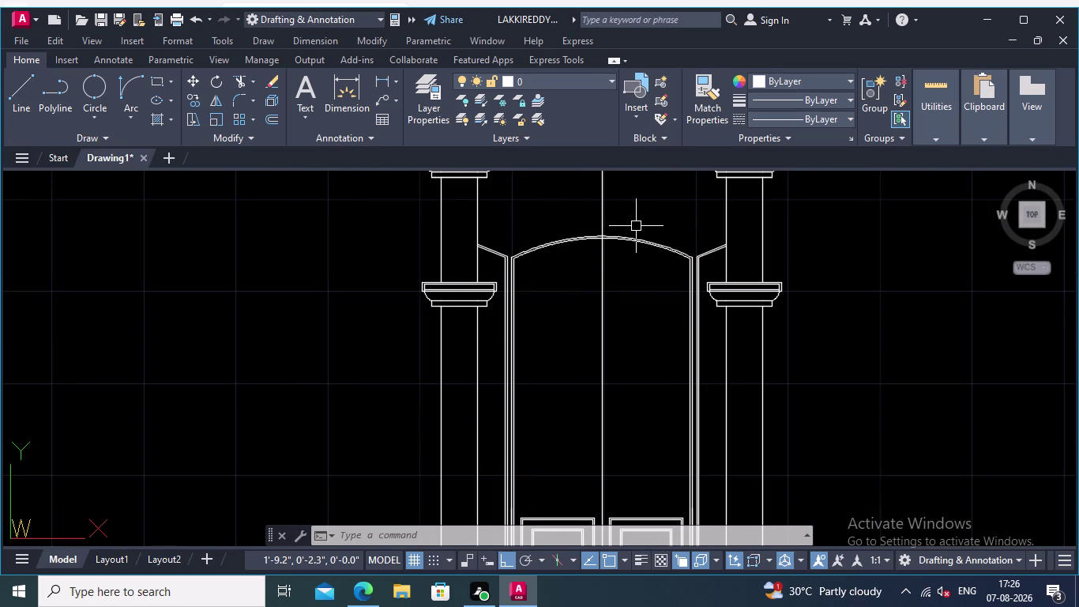
scroll(up, 3)
middle_drag(540, 229, 563, 267)
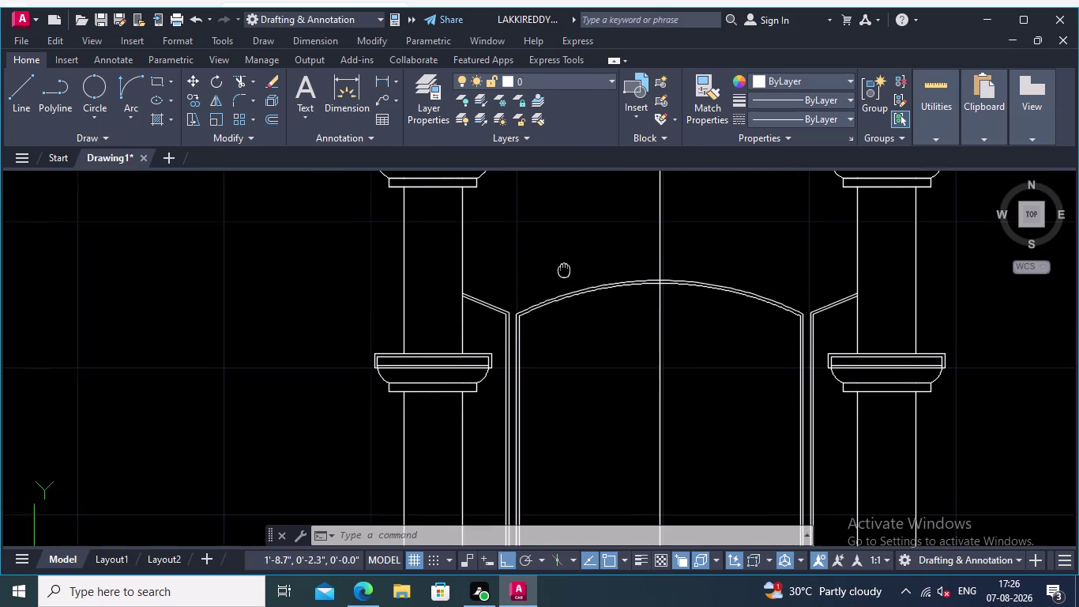
middle_drag(563, 267, 576, 320)
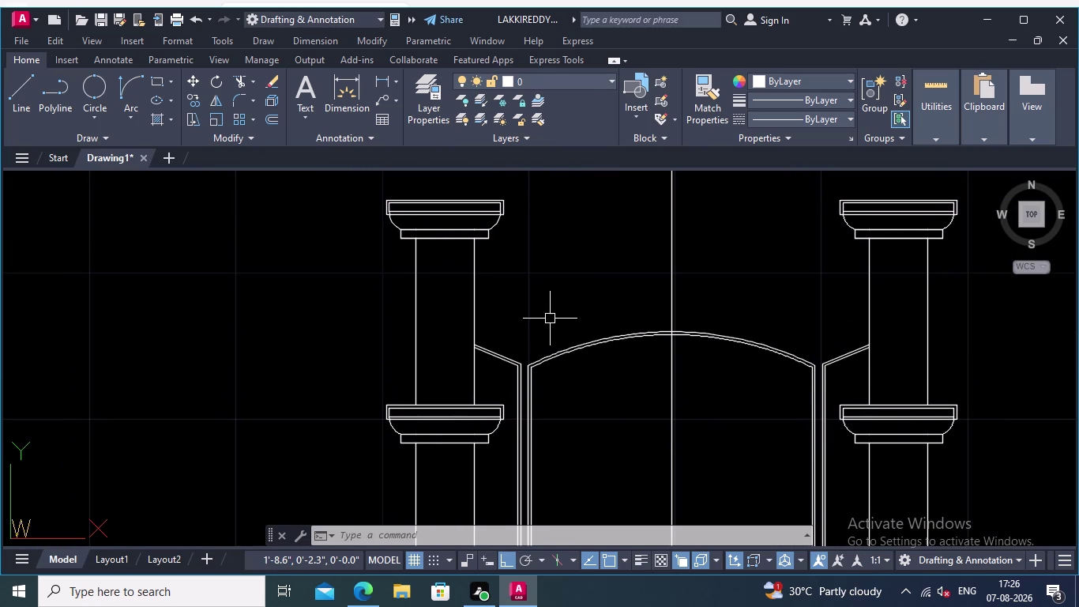
scroll(up, 3)
middle_drag(546, 315, 520, 296)
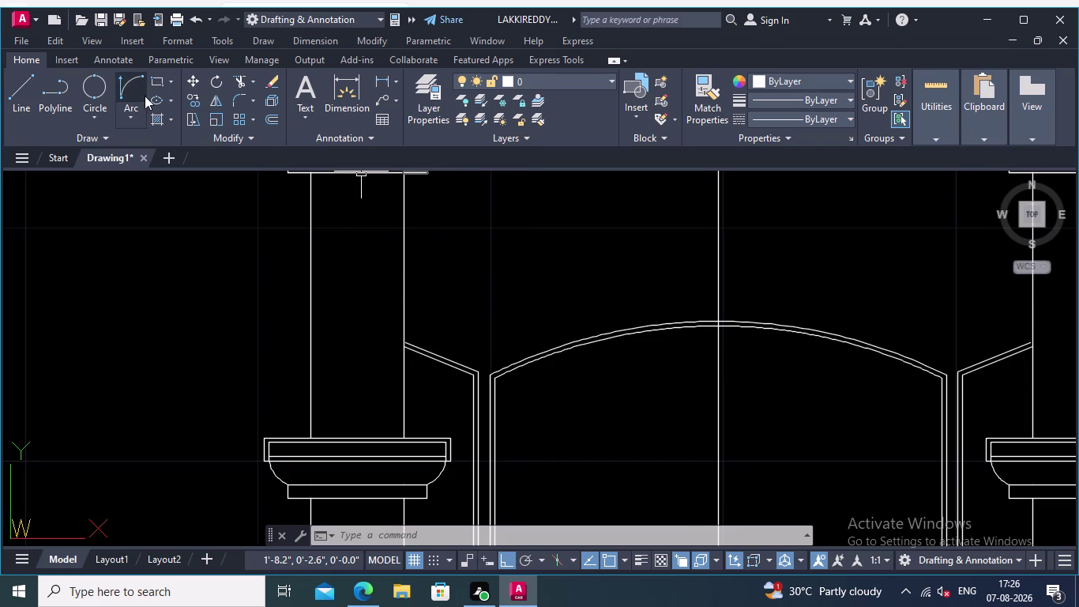
click(123, 80)
scroll(up, 3)
scroll(up, 3)
middle_drag(467, 337, 407, 264)
click(374, 334)
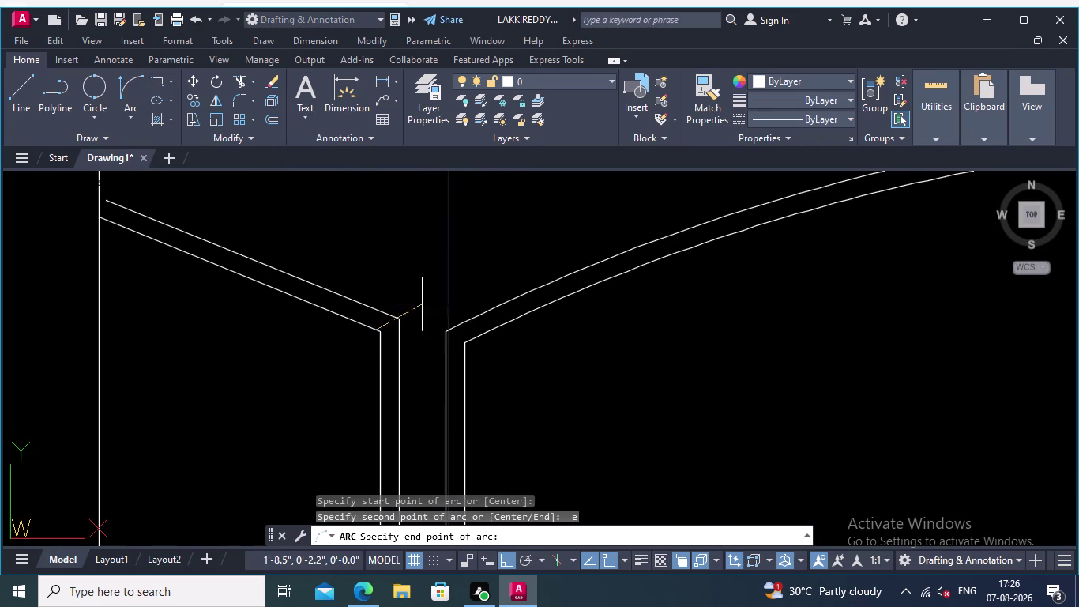
key(Escape)
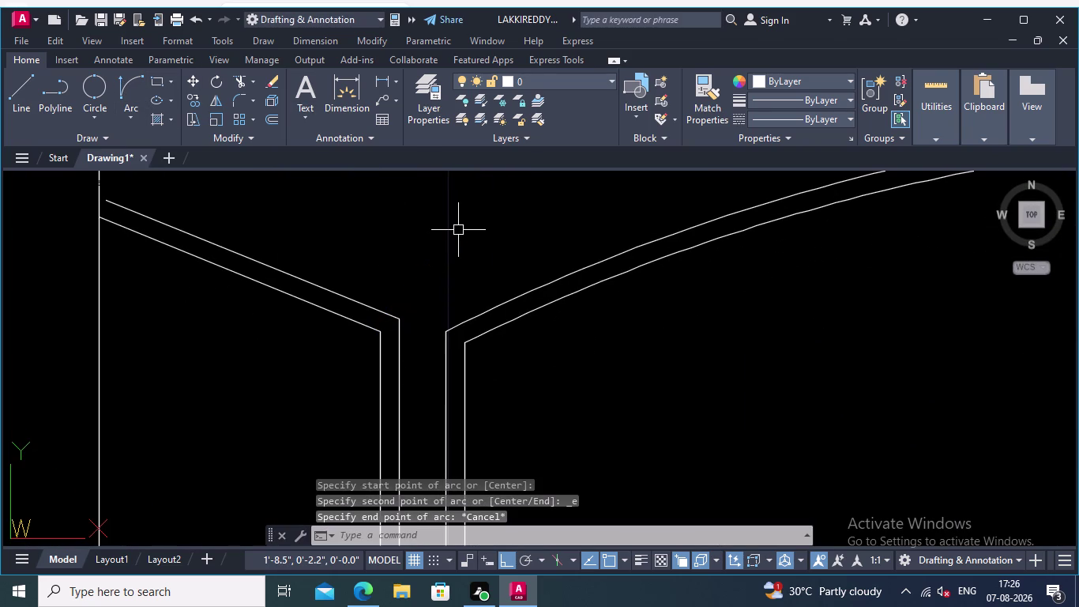
click(121, 81)
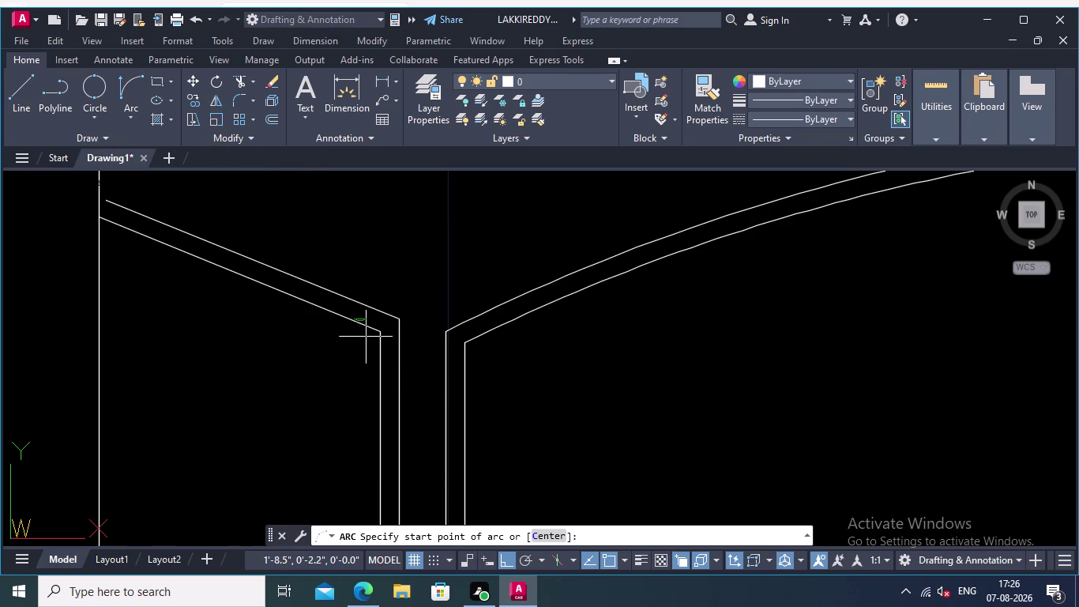
click(377, 332)
middle_drag(439, 277, 356, 314)
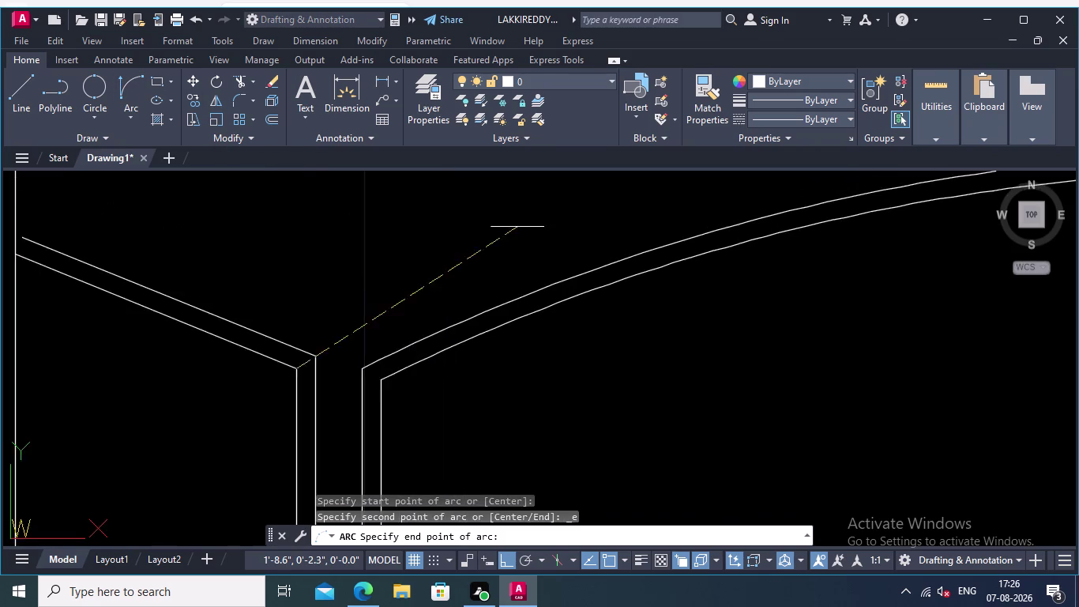
scroll(down, 3)
middle_drag(544, 206, 352, 335)
scroll(up, 3)
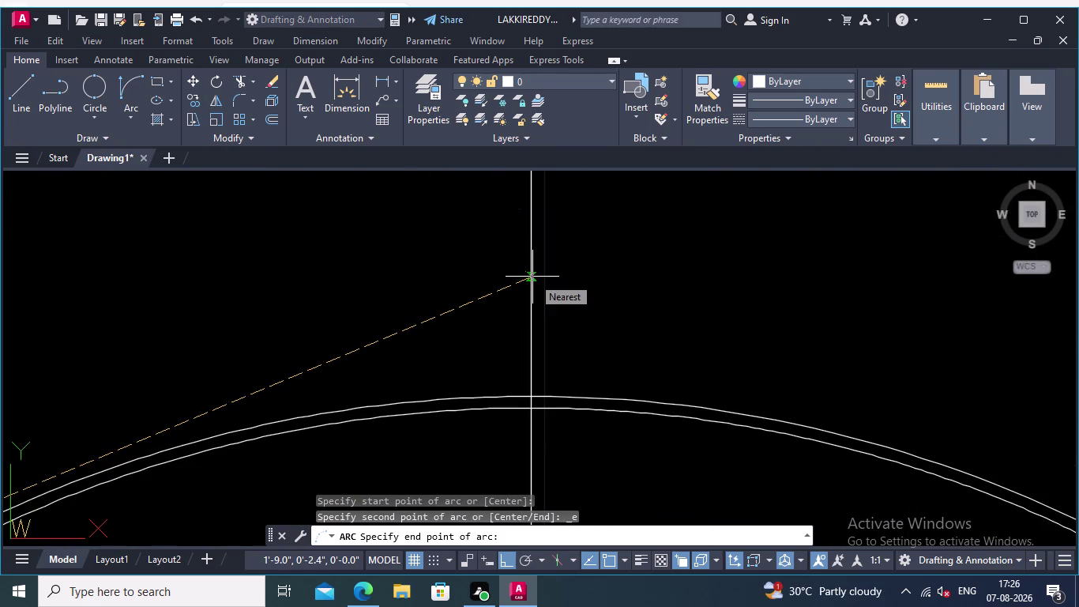
click(532, 276)
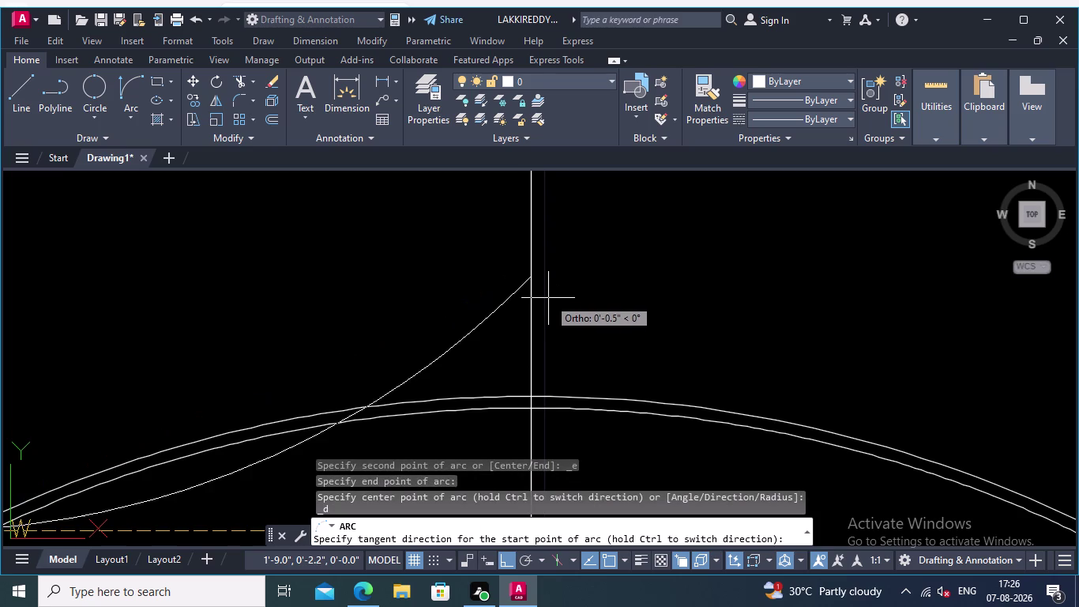
key(Escape)
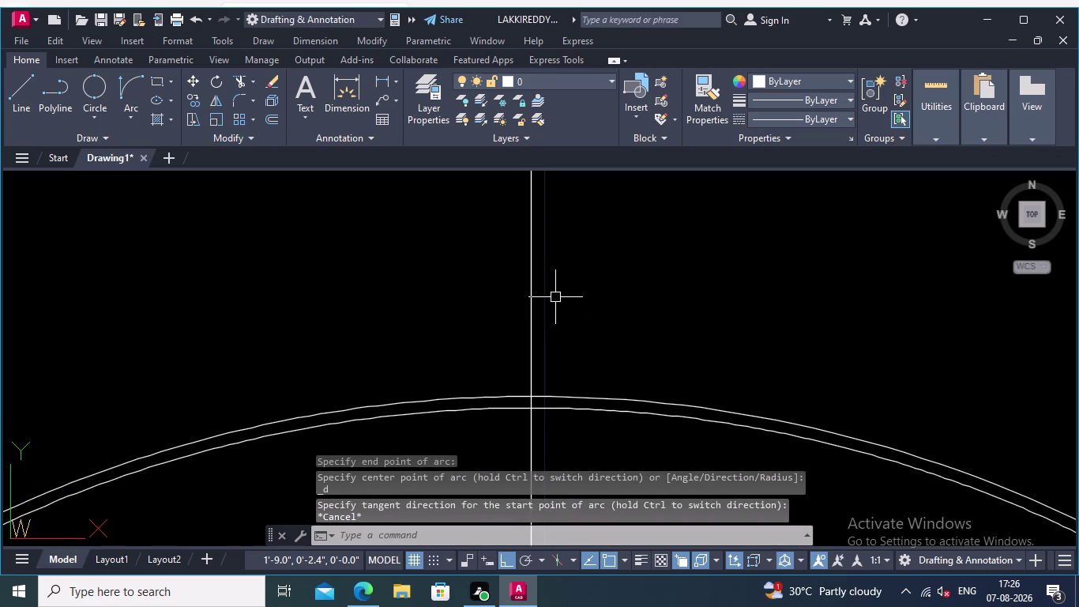
middle_drag(550, 289, 523, 239)
scroll(down, 3)
middle_drag(555, 285, 582, 272)
scroll(up, 3)
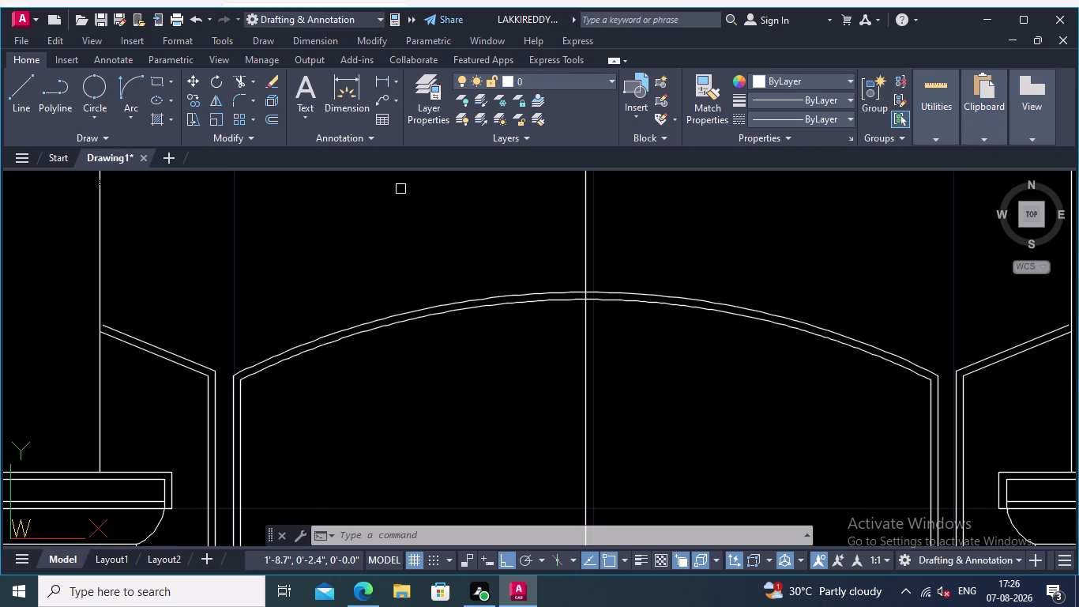
click(274, 112)
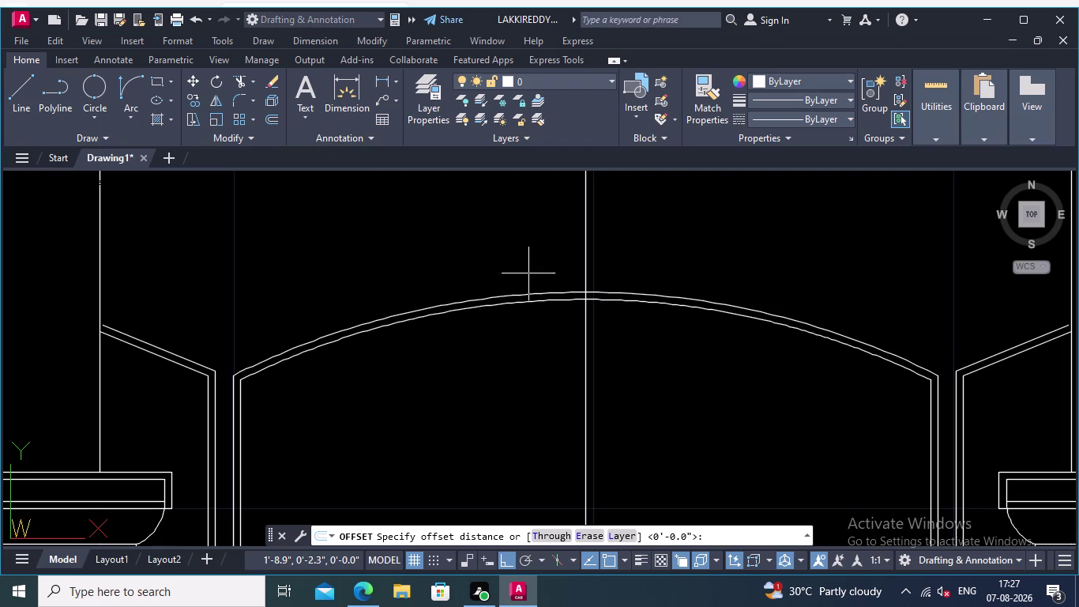
Offset the left arch half upward twice at a 0.05 distance.
click(540, 290)
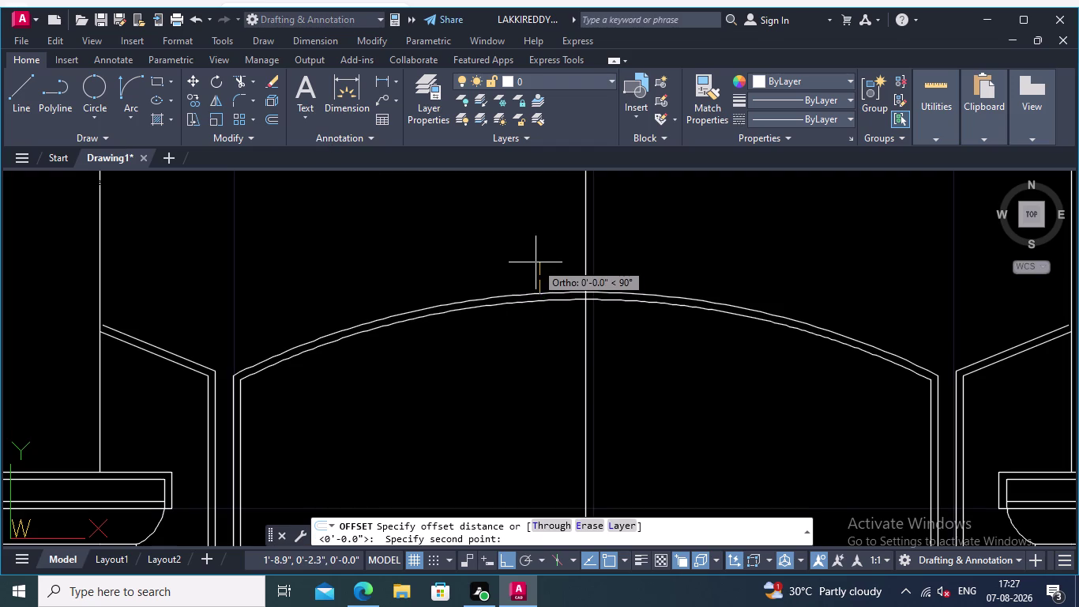
text(0.05)
key(Return)
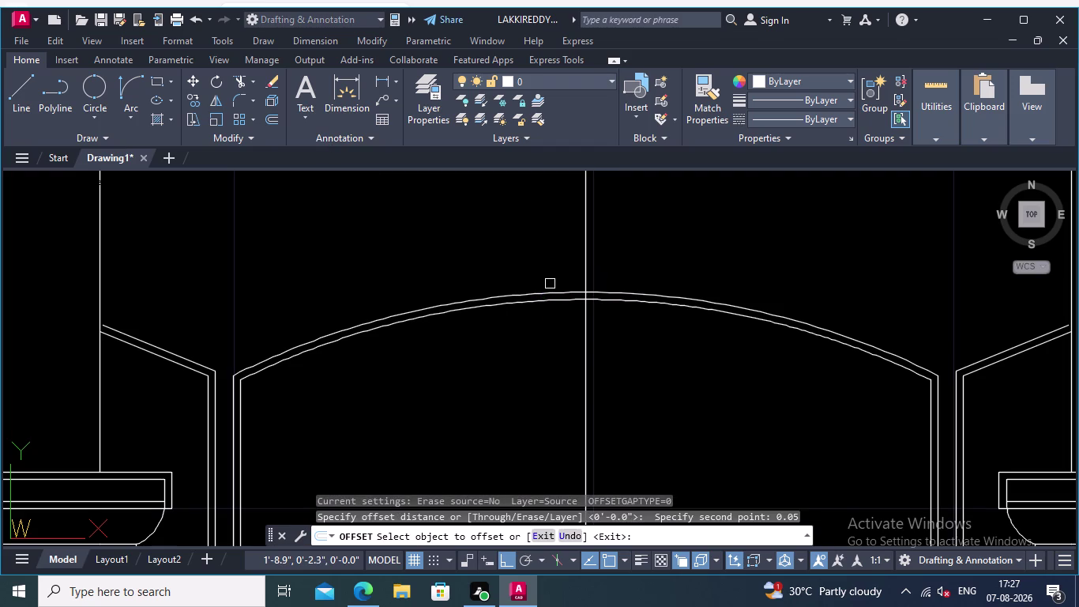
click(548, 290)
click(548, 266)
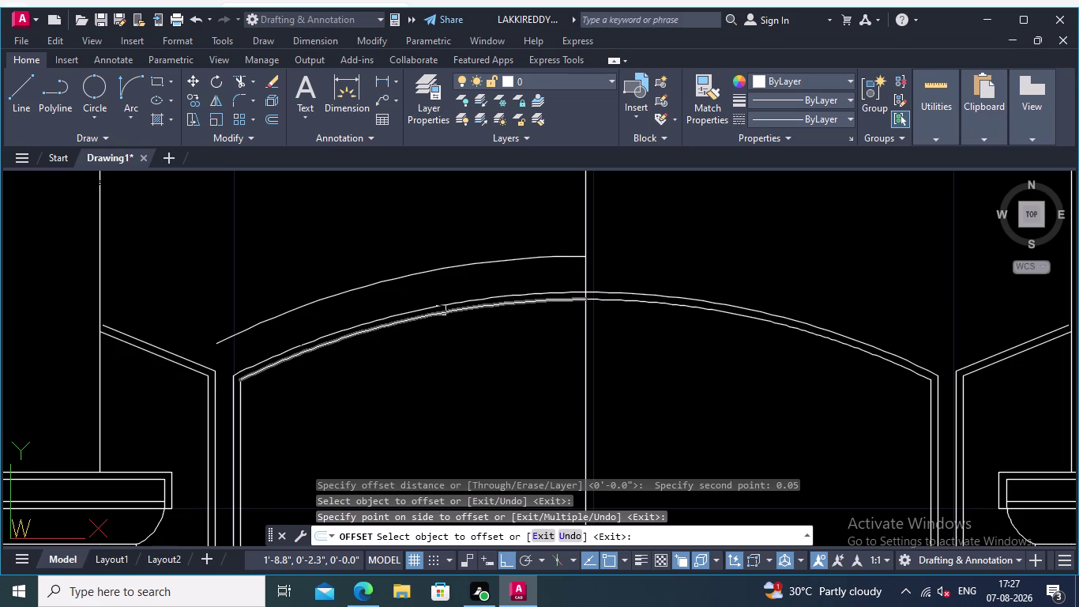
click(491, 304)
click(487, 288)
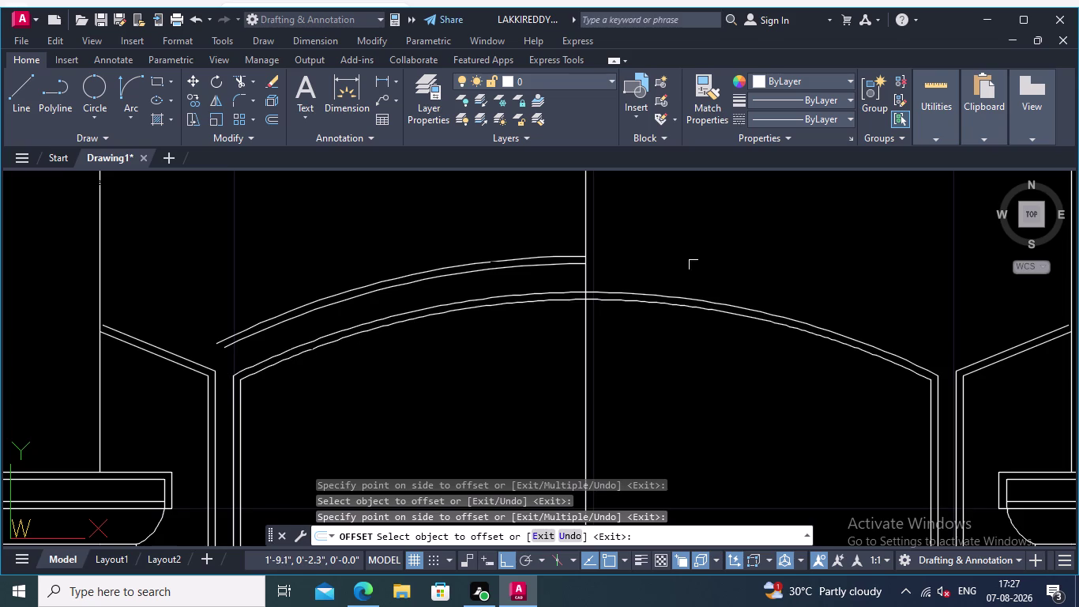
Offset the right arch half upward twice at the same 0.05 distance.
click(763, 310)
click(771, 256)
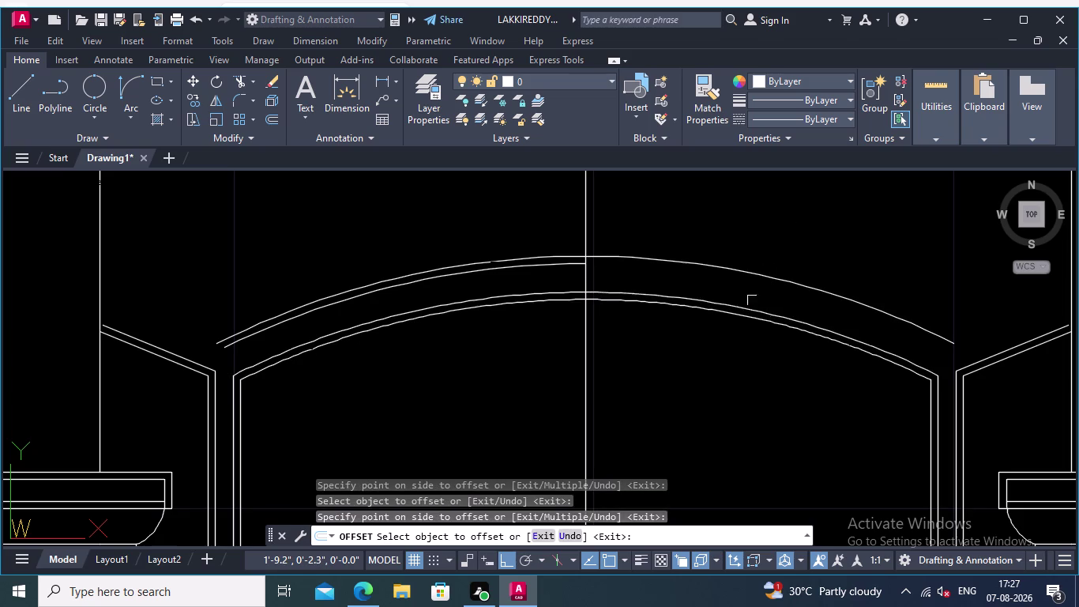
click(741, 319)
click(751, 299)
scroll(down, 3)
middle_drag(774, 255, 701, 255)
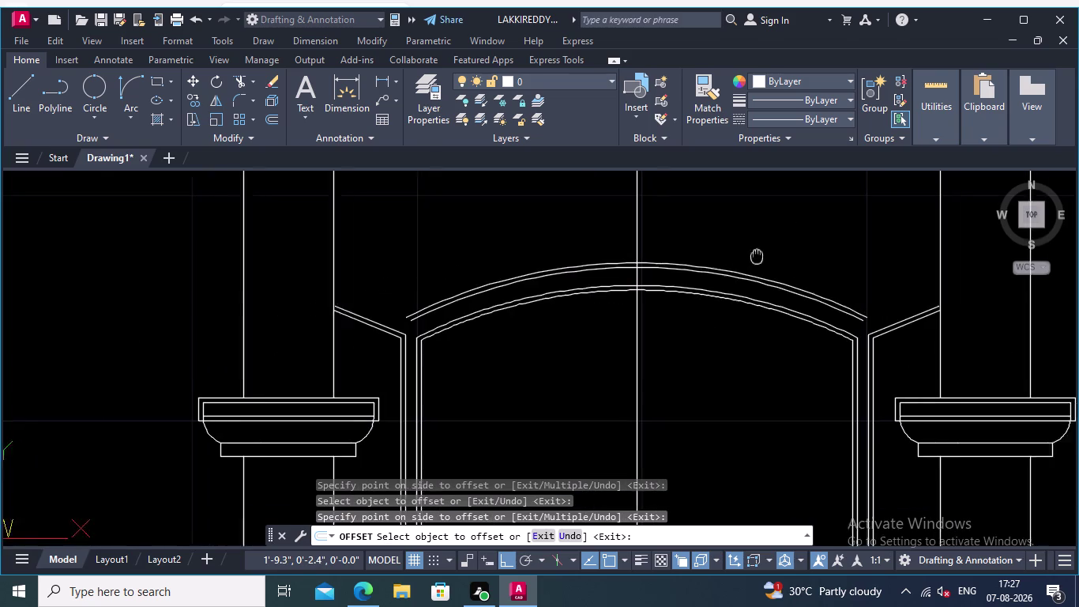
middle_drag(701, 254, 627, 245)
middle_drag(744, 306, 765, 298)
middle_drag(771, 295, 676, 276)
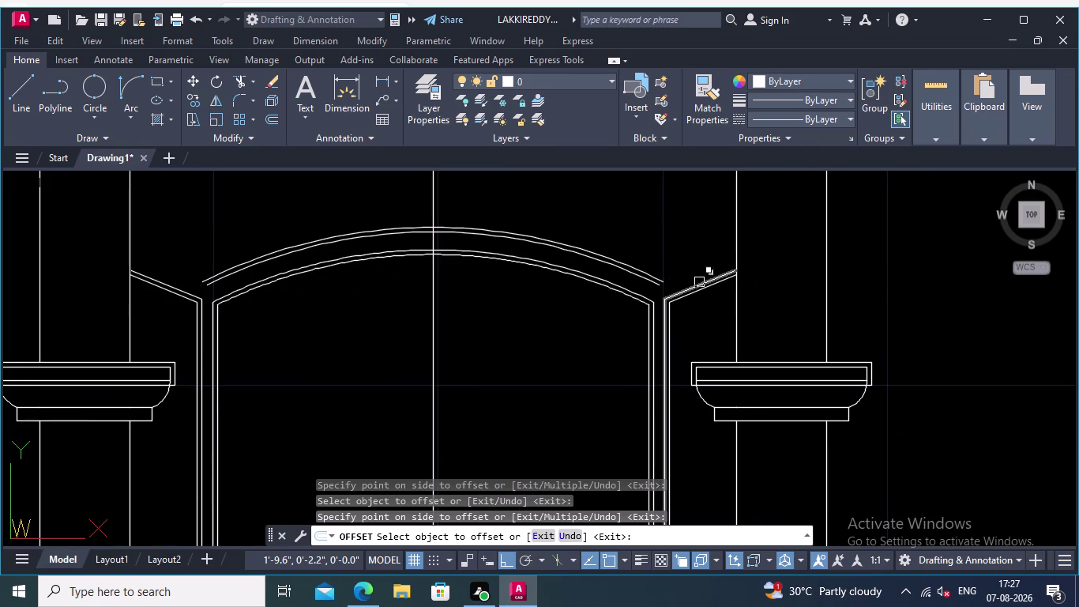
scroll(up, 3)
scroll(up, 3)
scroll(up, 3)
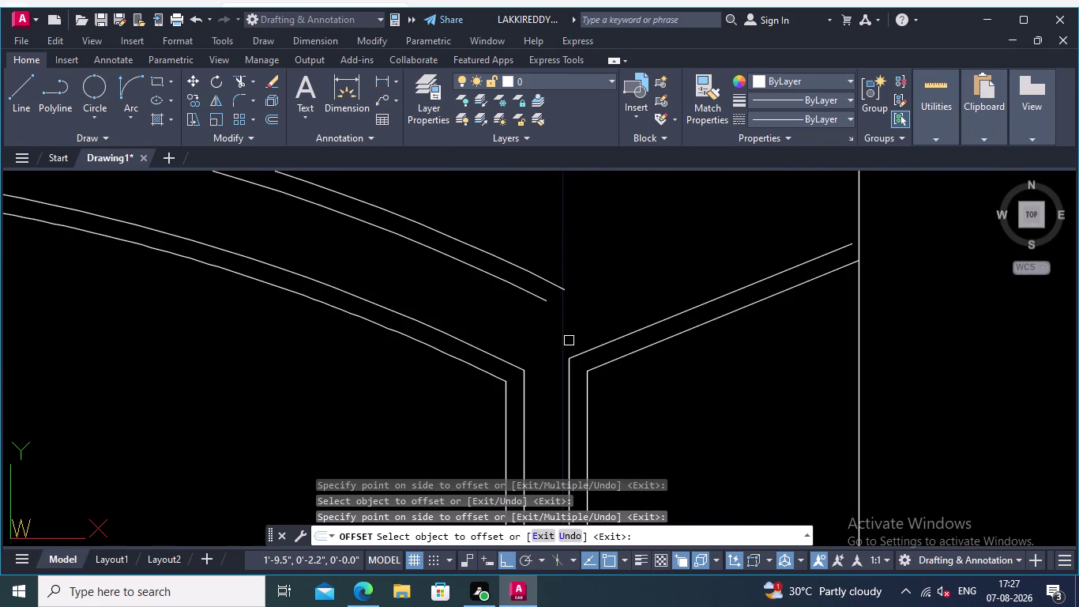
click(26, 81)
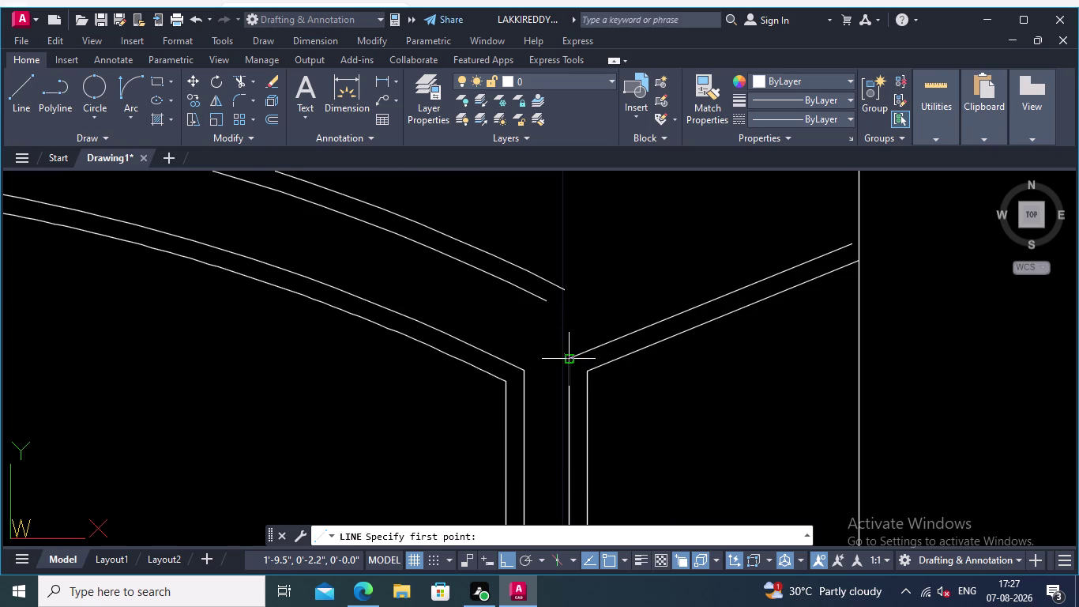
Draw two short vertical lines at the right arch junction, up to the outer arch lines.
click(568, 362)
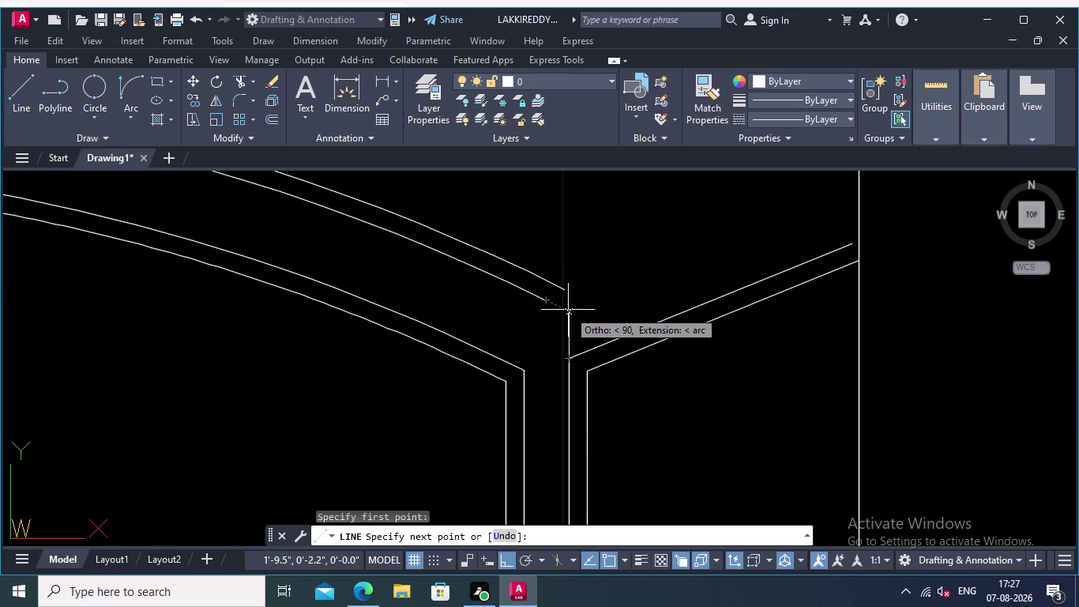
click(569, 313)
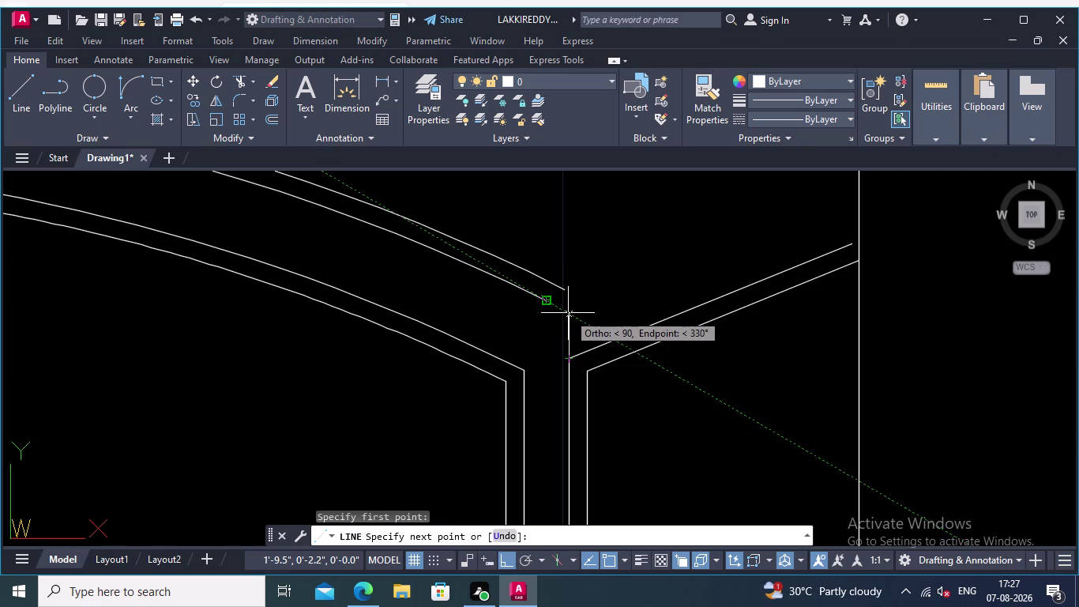
key(Return)
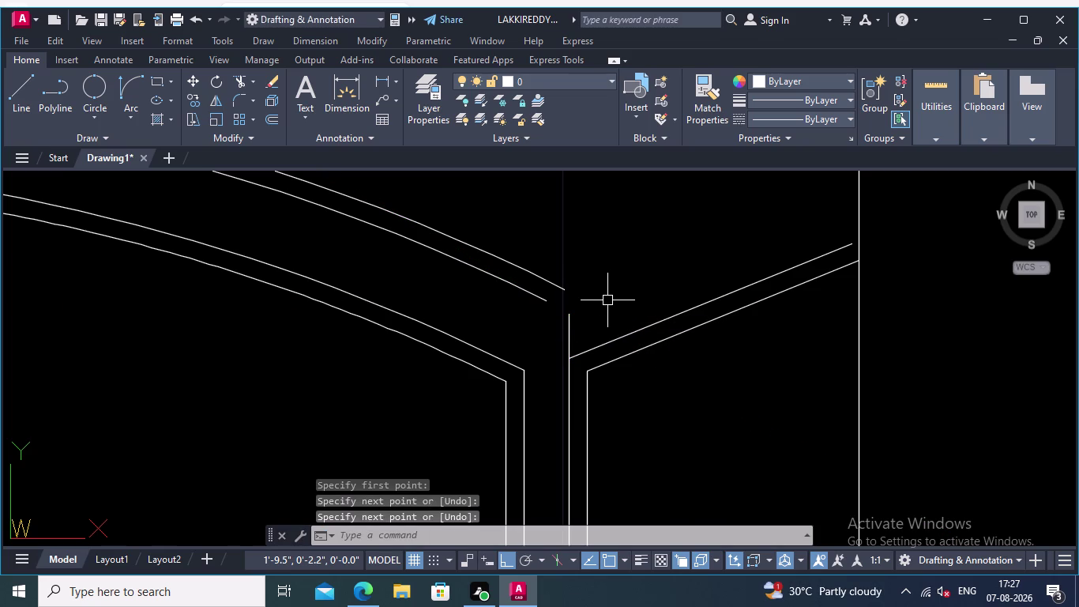
right_click(605, 305)
click(655, 23)
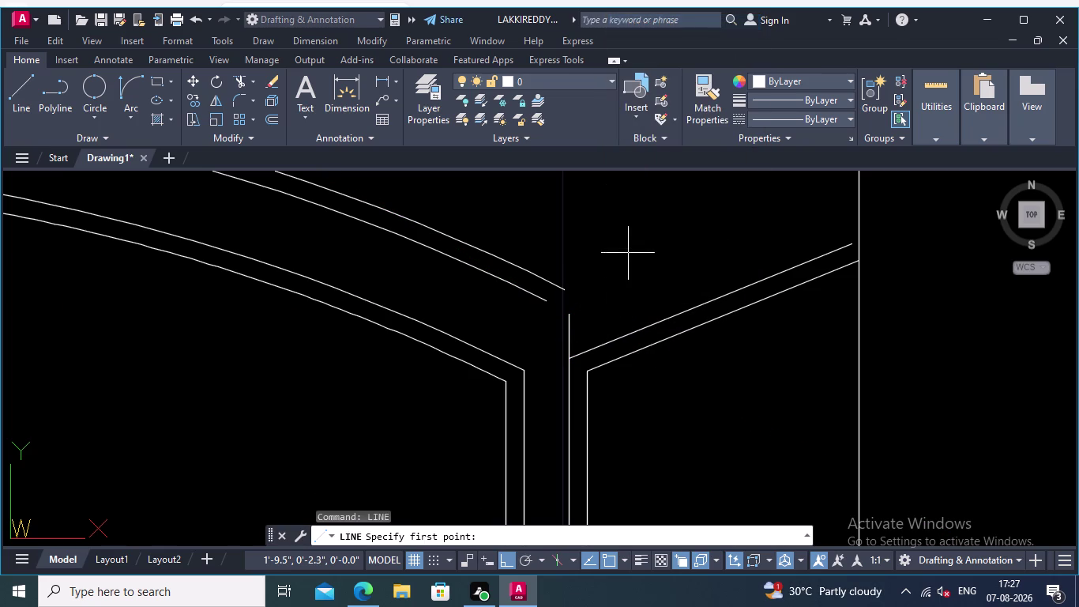
click(589, 372)
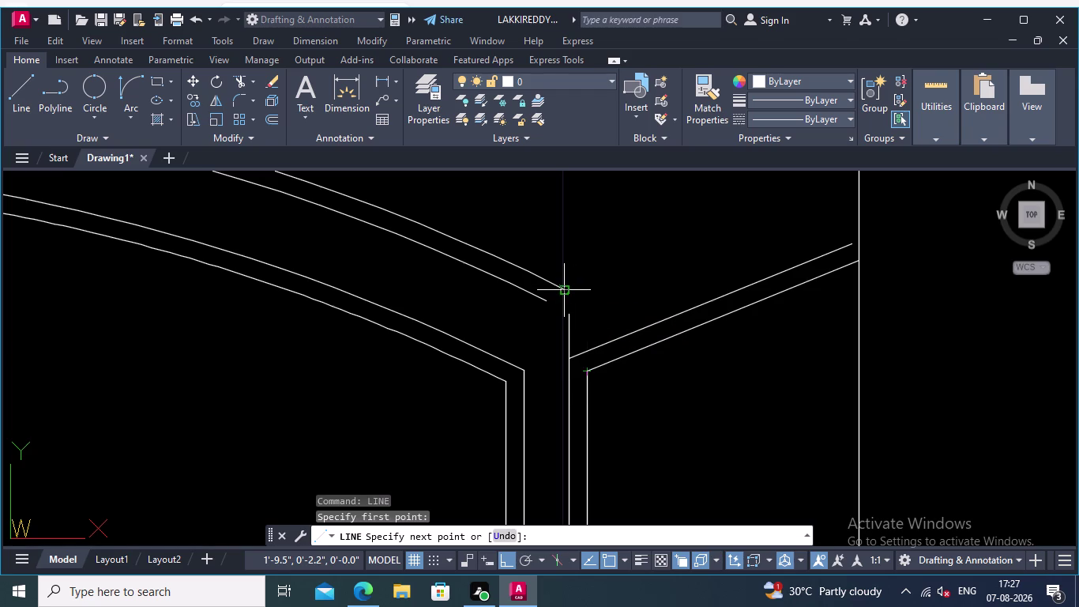
click(588, 302)
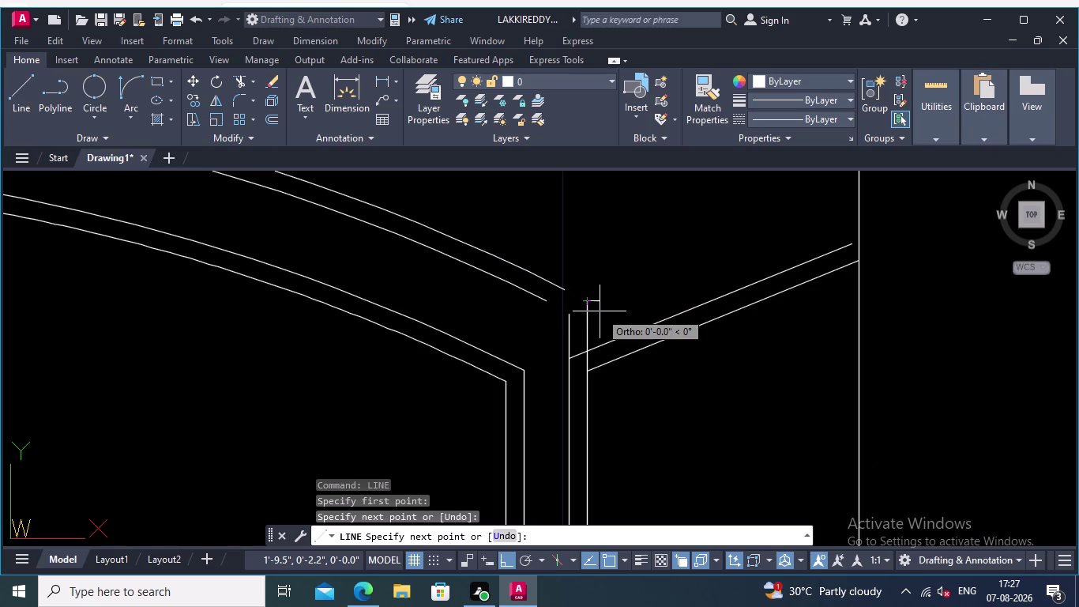
key(Return)
scroll(down, 3)
middle_drag(693, 317, 812, 317)
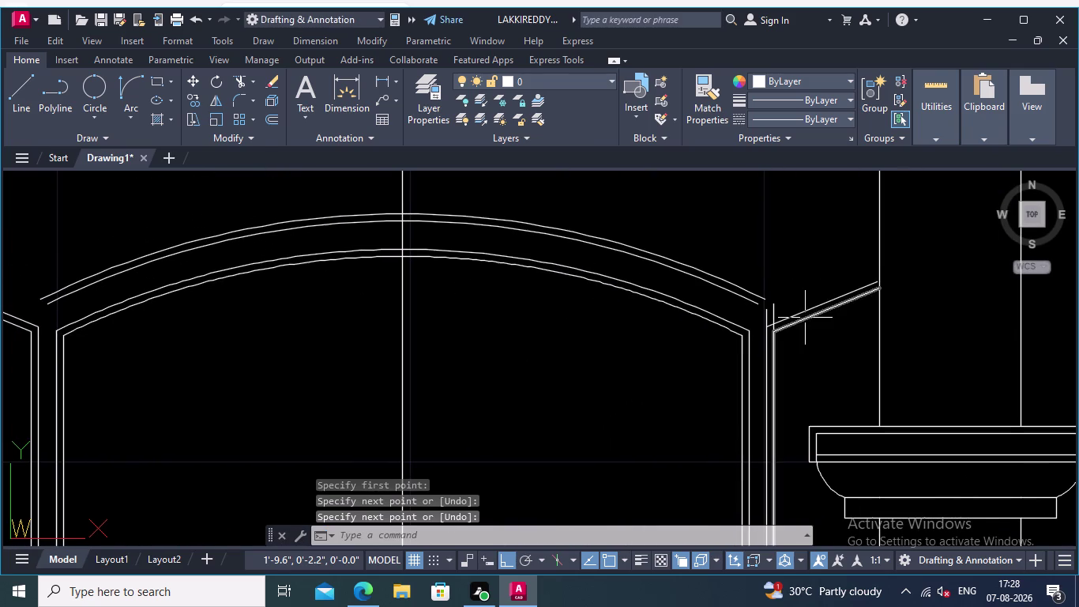
Extend the outer arch arc to the right column junction.
click(254, 79)
click(266, 132)
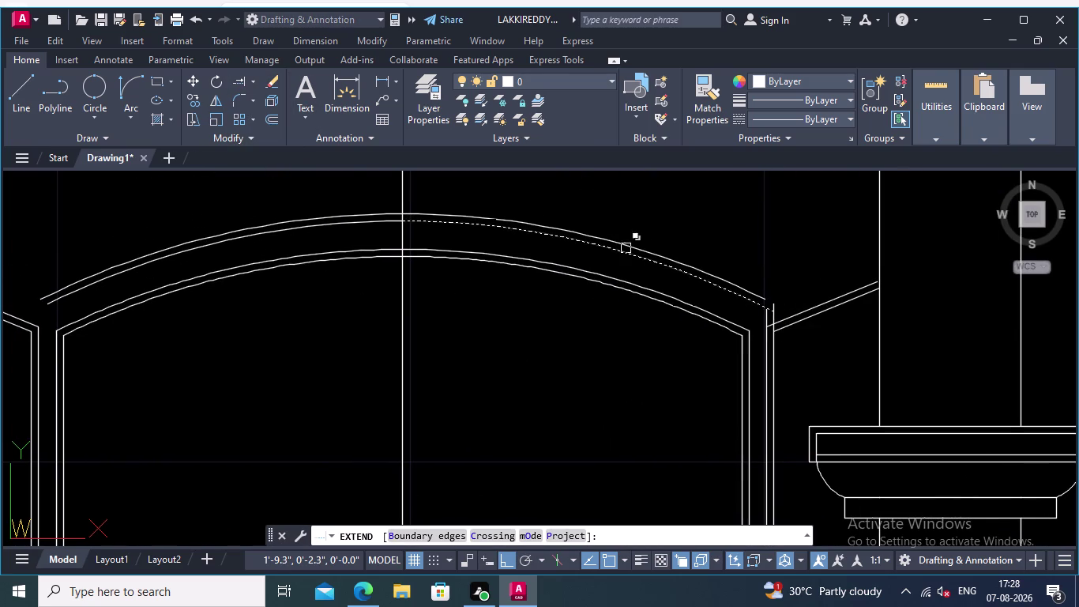
click(707, 281)
click(705, 268)
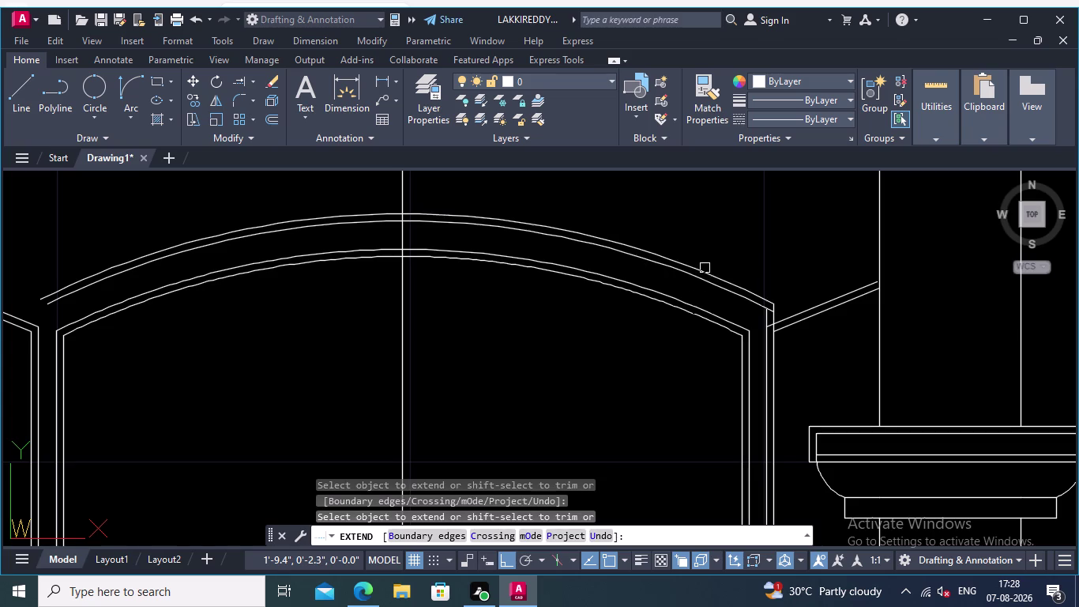
middle_drag(778, 271, 713, 227)
middle_drag(737, 253, 719, 171)
middle_drag(720, 222, 727, 261)
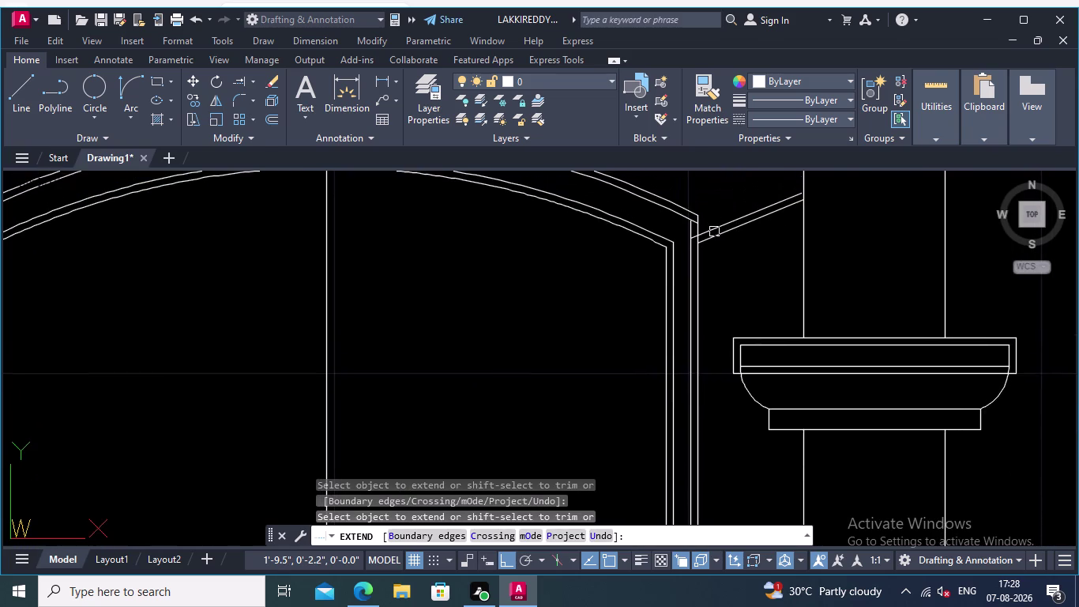
scroll(up, 3)
scroll(down, 3)
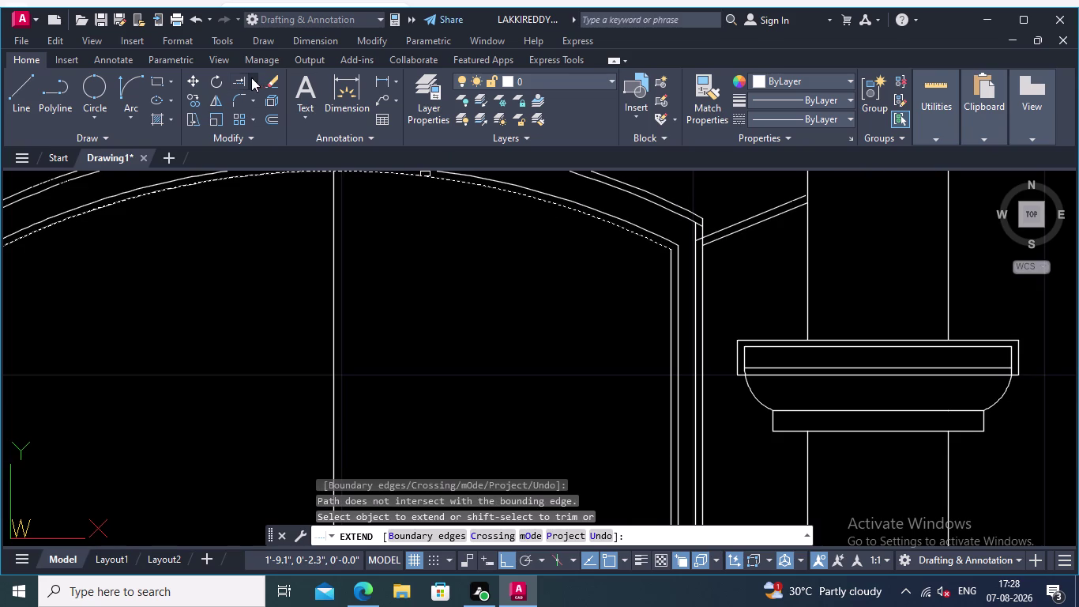
Fence-trim the lines crossing the arch's right end.
click(251, 78)
click(257, 102)
click(746, 202)
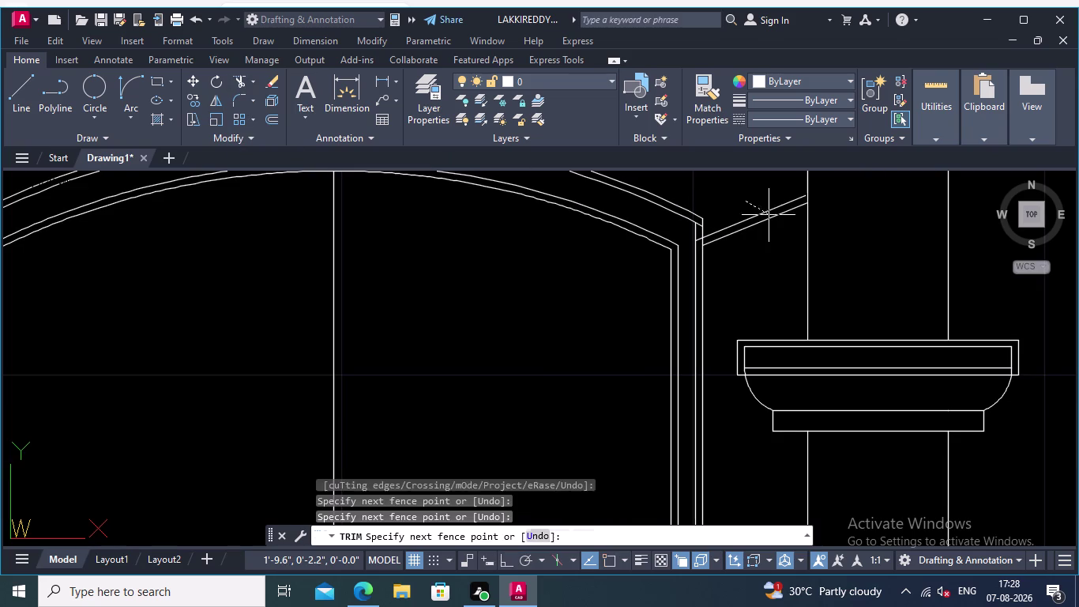
click(795, 244)
middle_drag(768, 230, 746, 268)
scroll(up, 3)
scroll(up, 3)
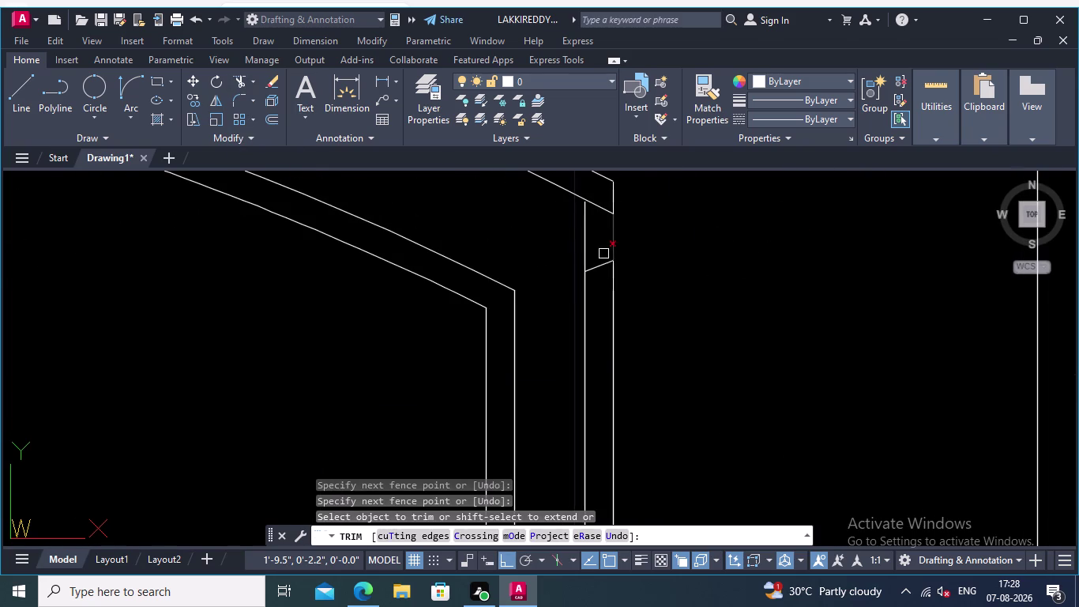
Trim the overhanging line ends at the right jamb junction.
click(596, 251)
click(604, 285)
scroll(down, 3)
middle_drag(707, 234, 731, 264)
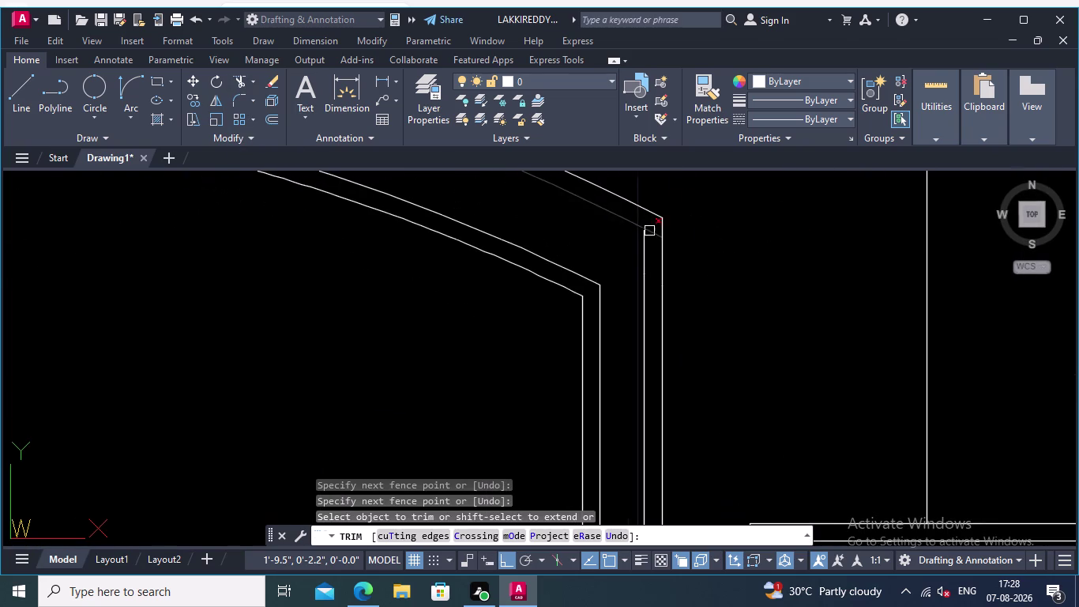
scroll(up, 3)
click(655, 221)
click(658, 262)
scroll(down, 3)
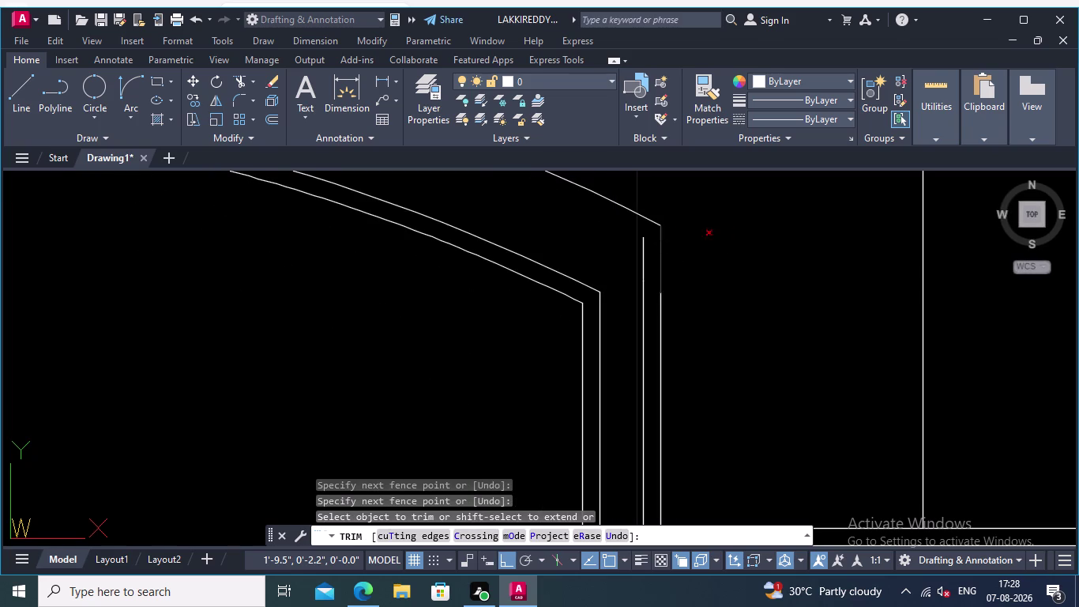
middle_drag(732, 234, 779, 328)
scroll(down, 3)
middle_drag(770, 290, 776, 304)
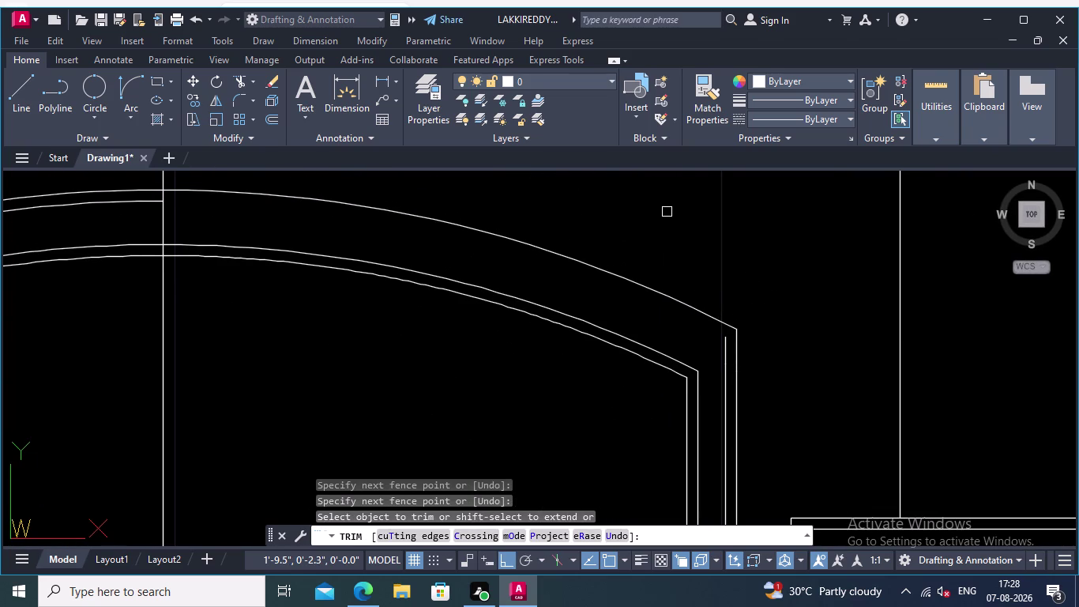
Undo the last trim and extend the jamb lines up to the arch.
key(ctrl+z)
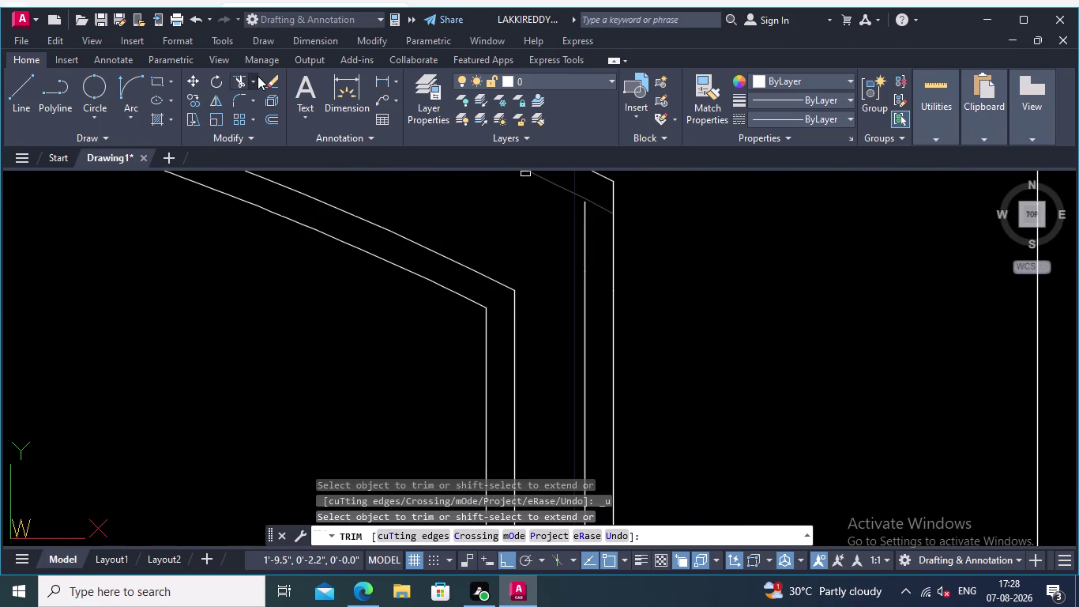
click(252, 79)
click(270, 135)
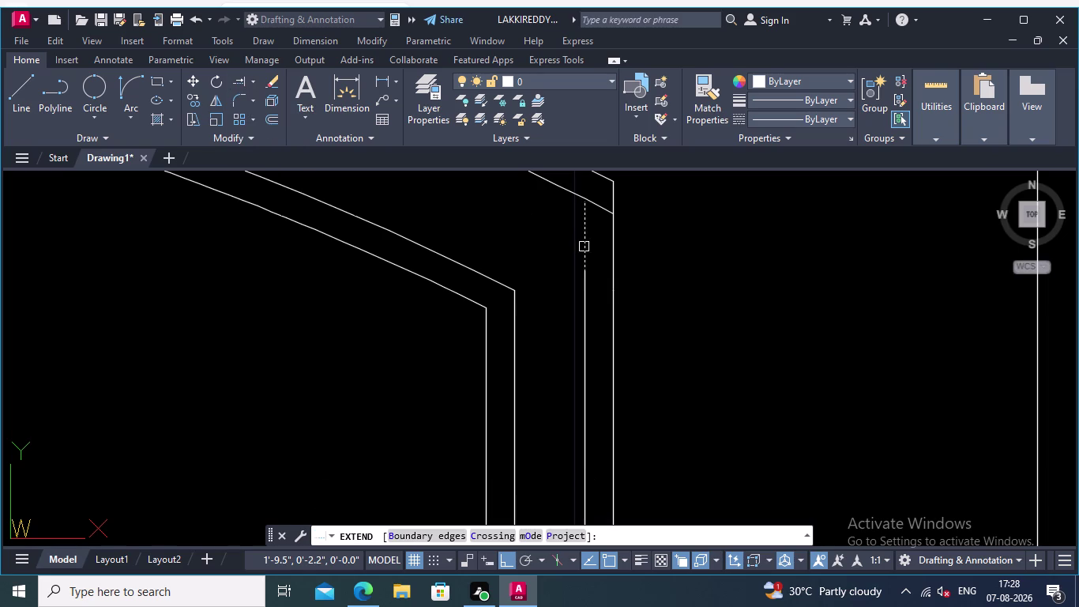
click(585, 238)
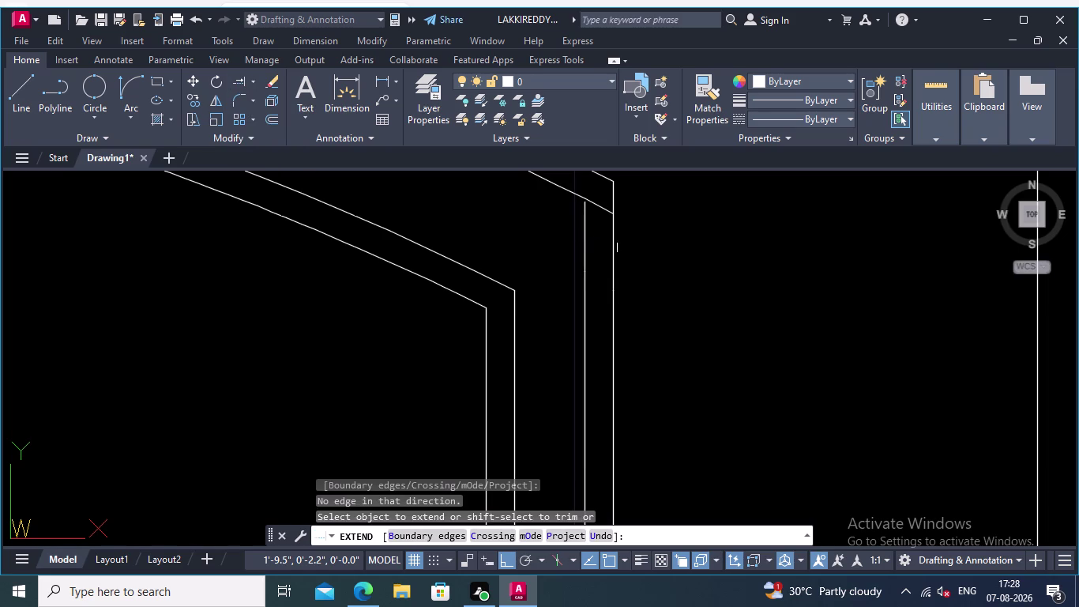
click(583, 223)
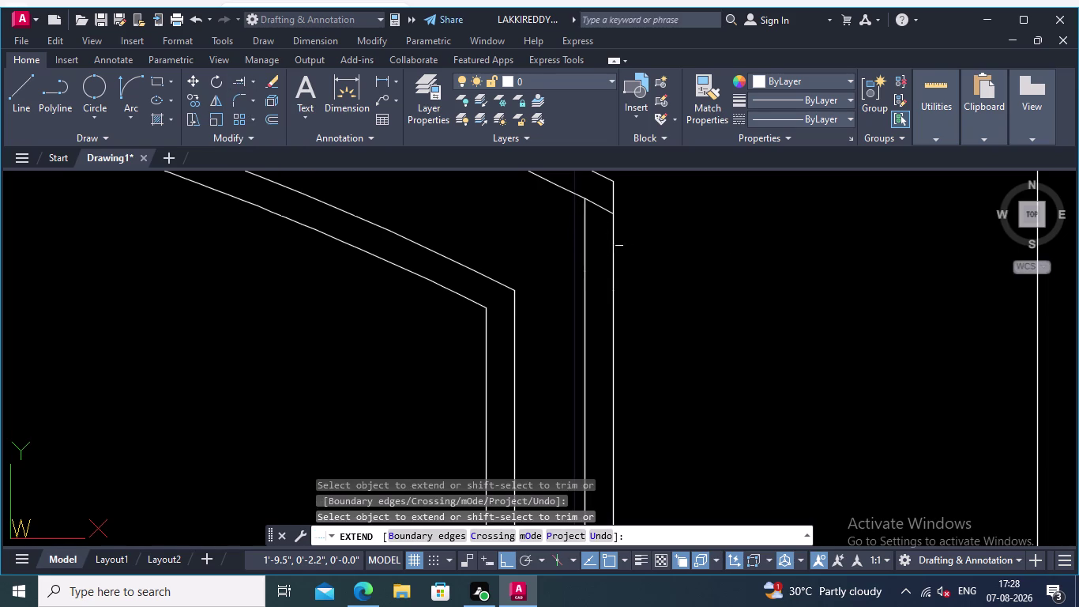
click(584, 235)
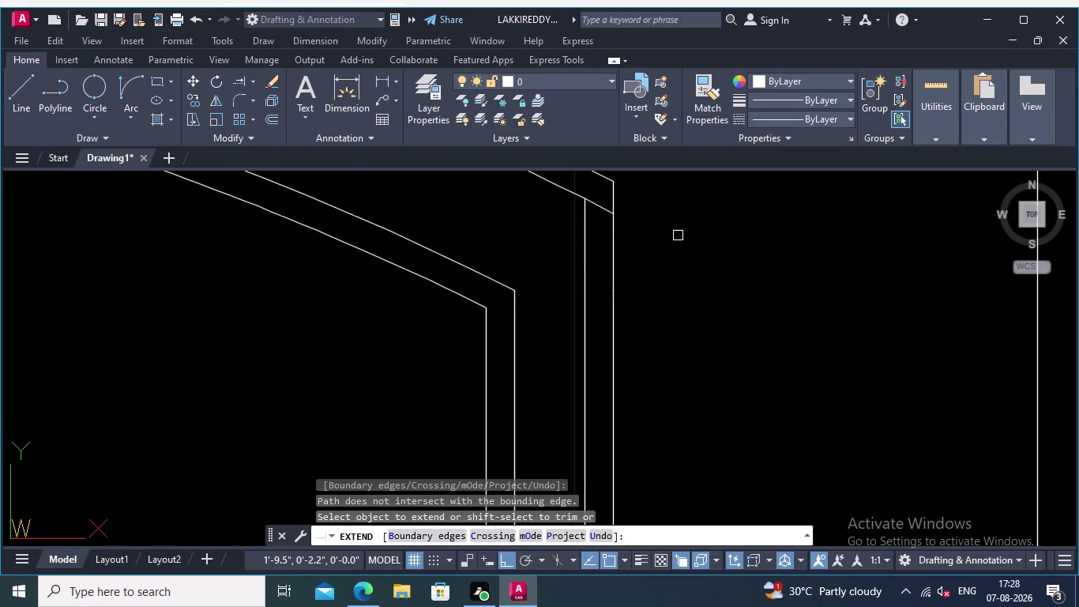
scroll(down, 3)
middle_drag(681, 246, 739, 295)
key(Return)
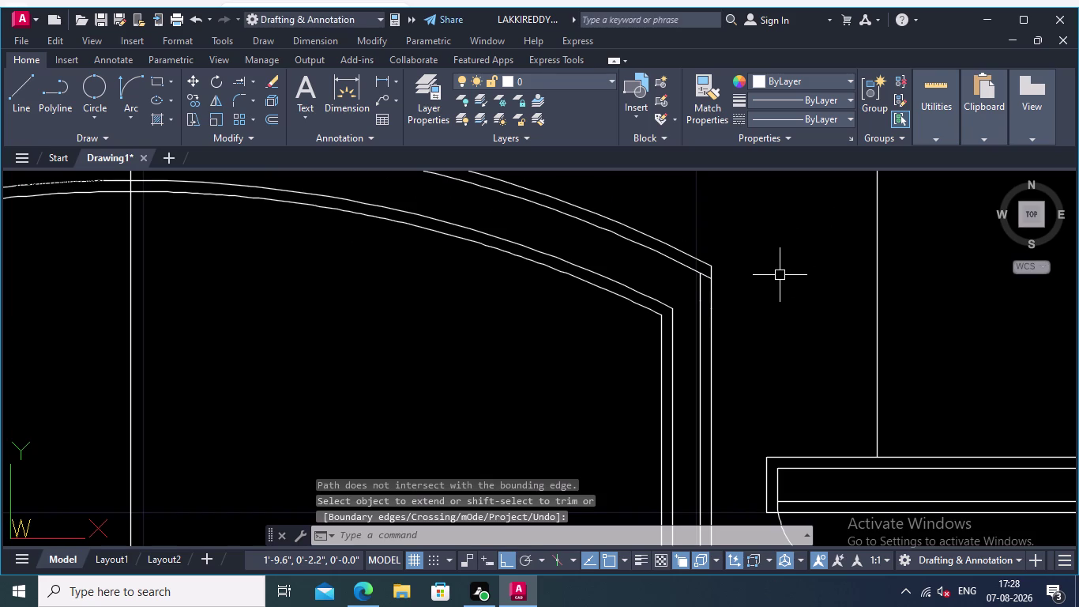
scroll(down, 3)
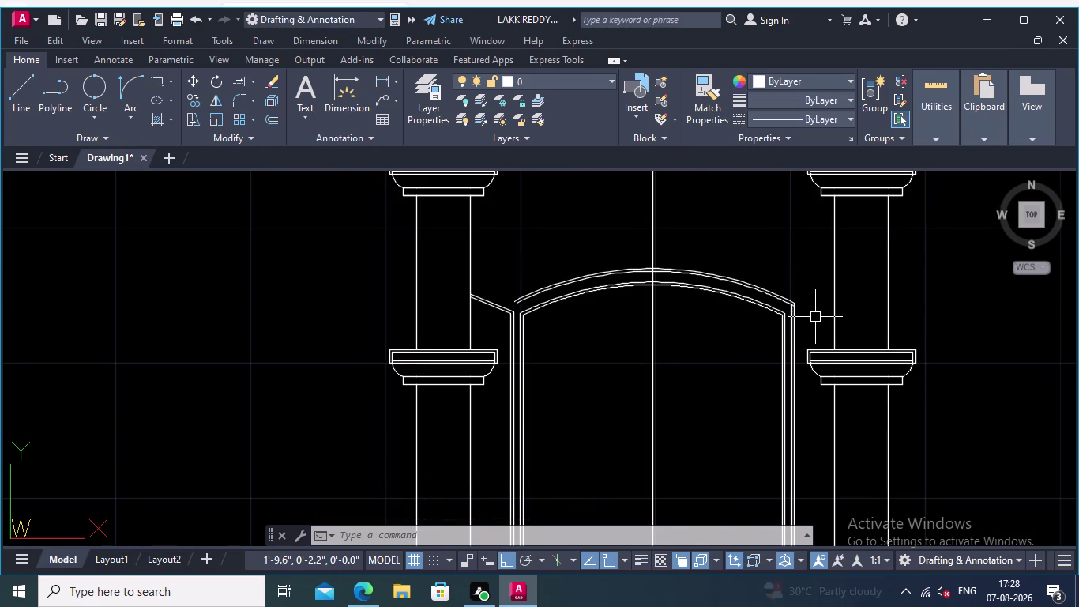
Draw a short vertical line up from the left jamb top at the arch's left end.
scroll(up, 3)
scroll(up, 3)
middle_drag(796, 309, 791, 353)
scroll(up, 3)
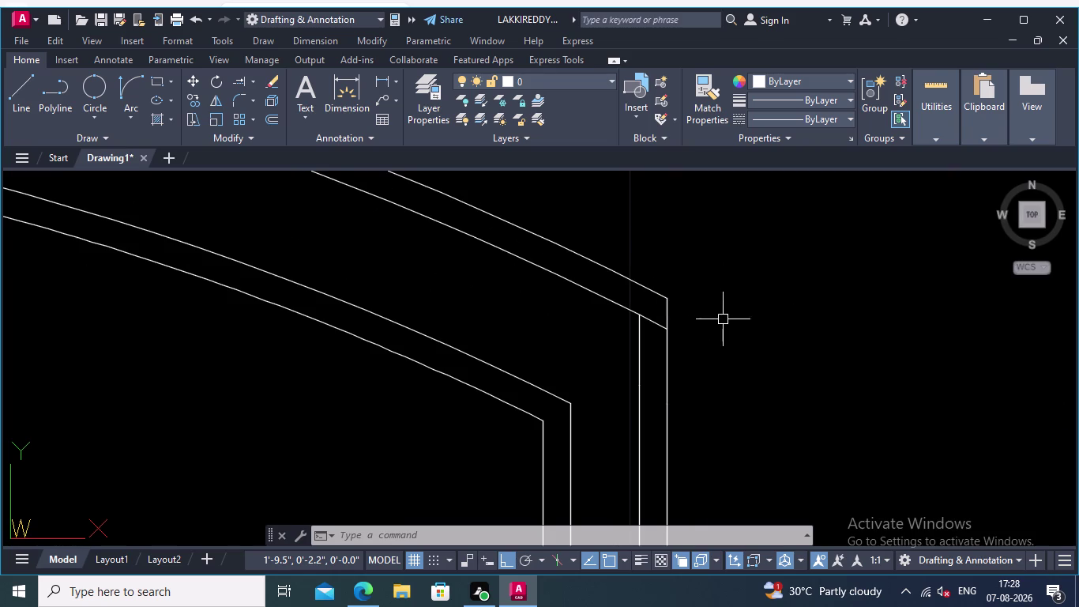
scroll(up, 3)
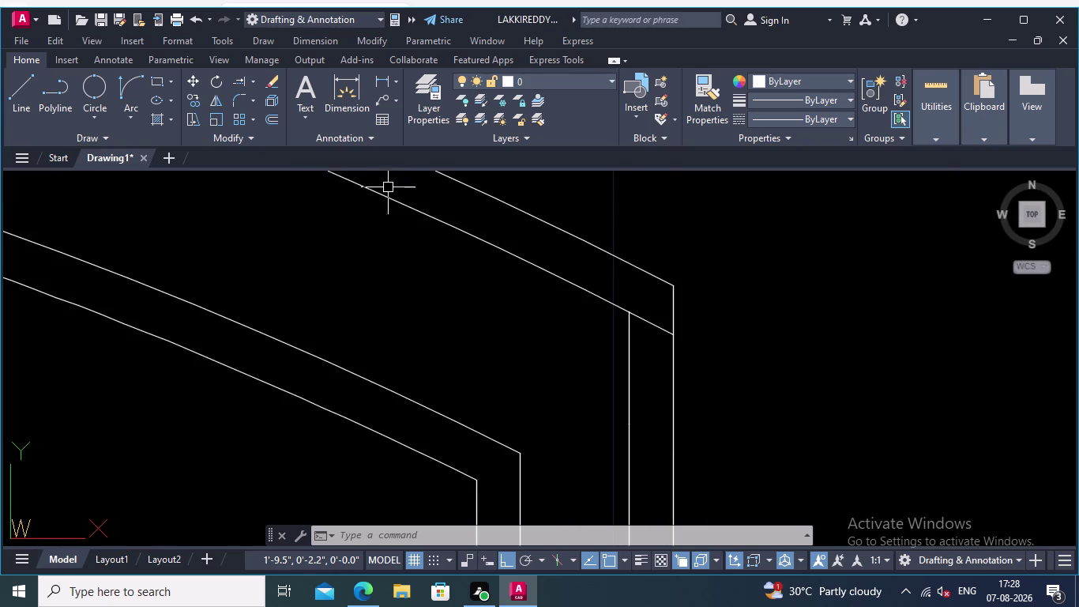
scroll(down, 3)
middle_drag(431, 309, 656, 296)
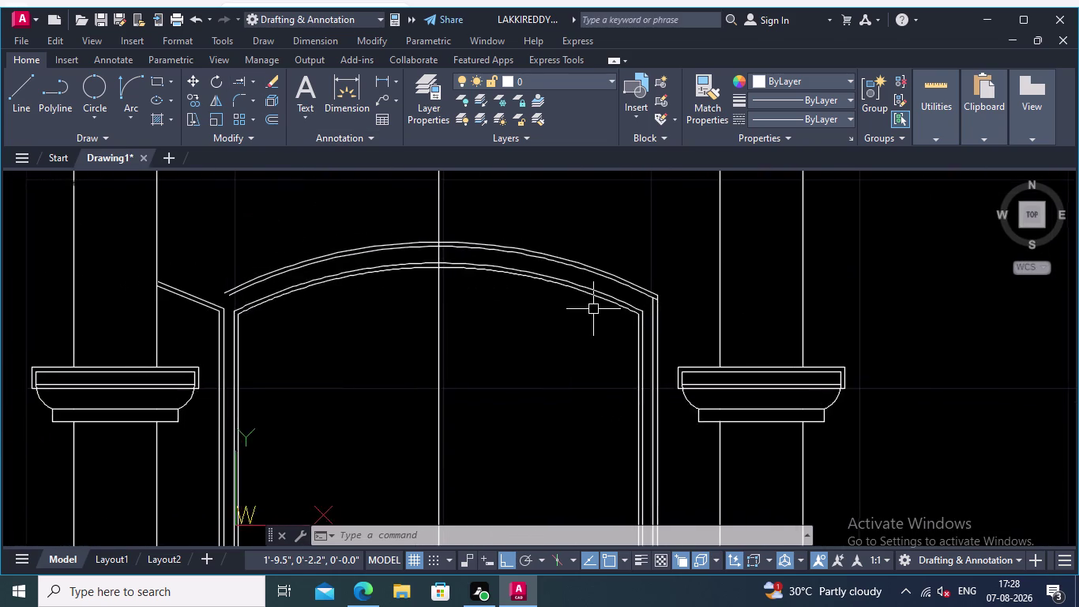
scroll(up, 3)
middle_drag(246, 307, 440, 313)
scroll(up, 3)
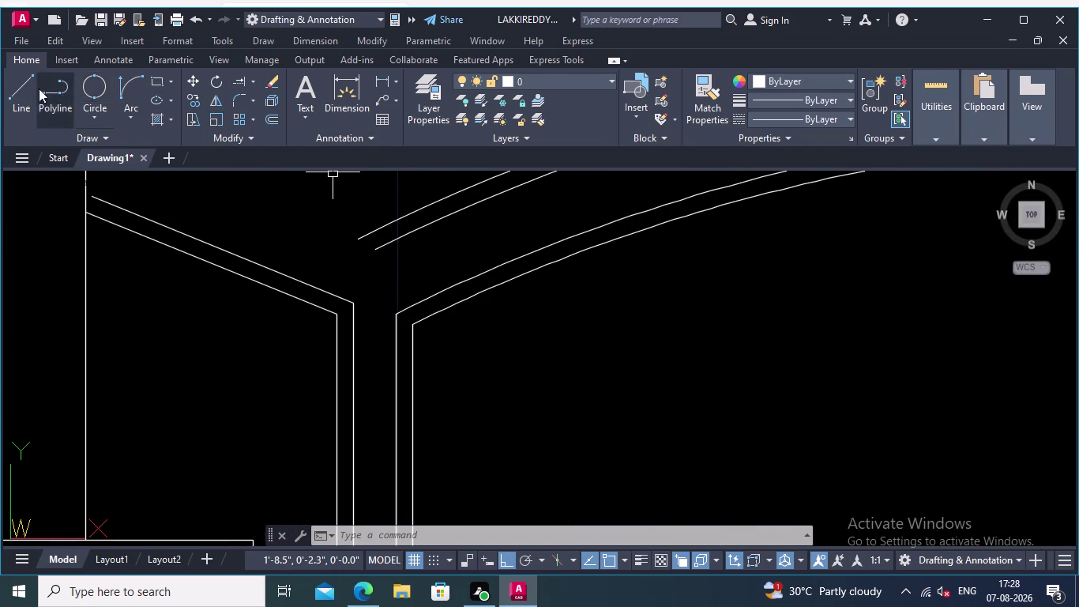
click(24, 80)
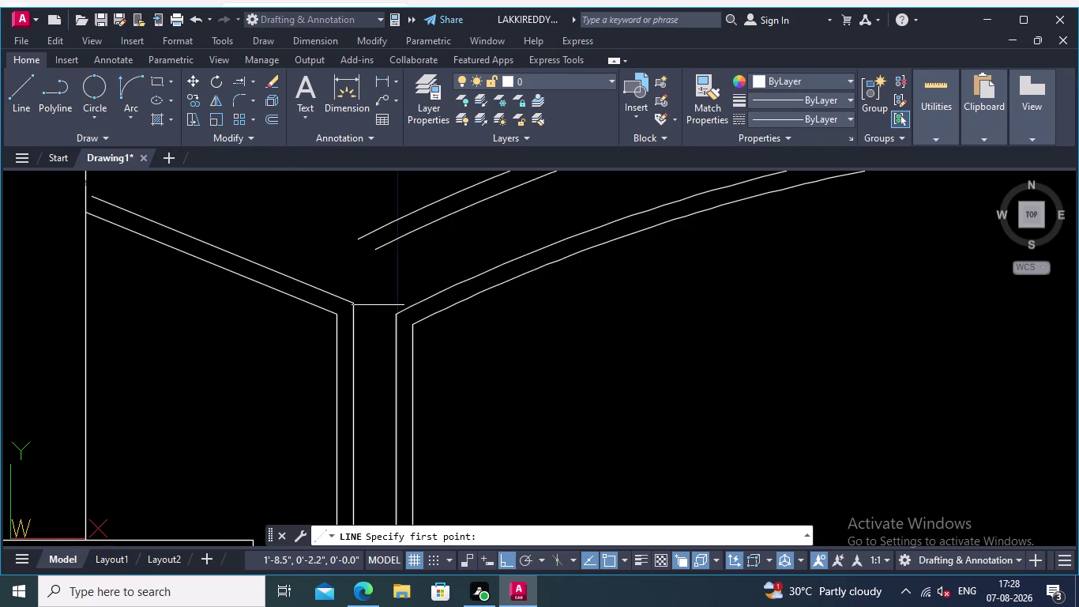
click(351, 299)
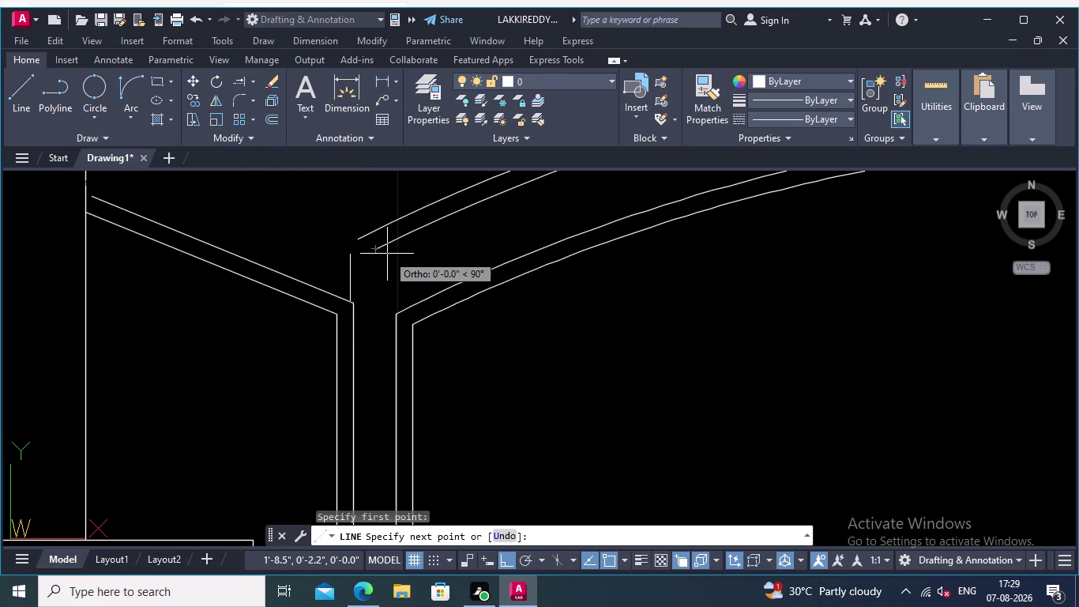
click(349, 265)
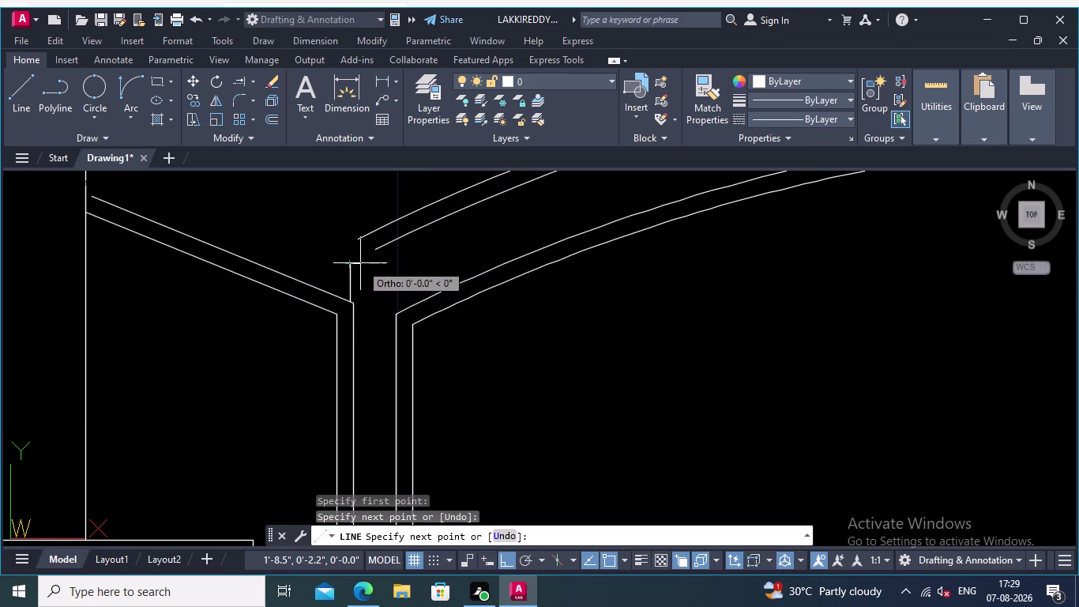
click(352, 264)
right_click(361, 263)
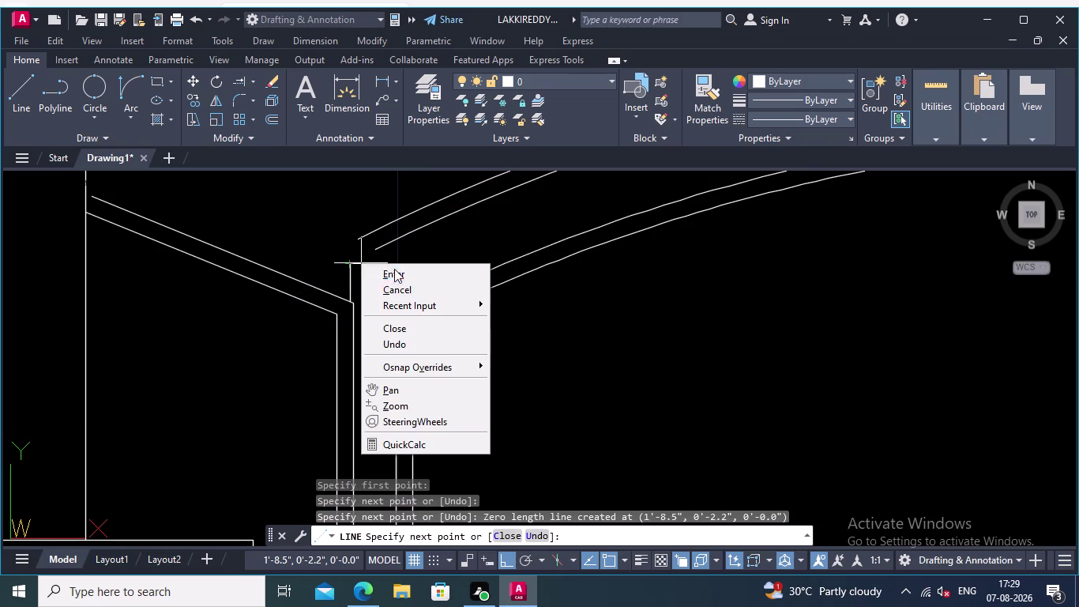
click(404, 270)
Draw a second short vertical line from the left jamb toward the outer arch band.
right_click(337, 246)
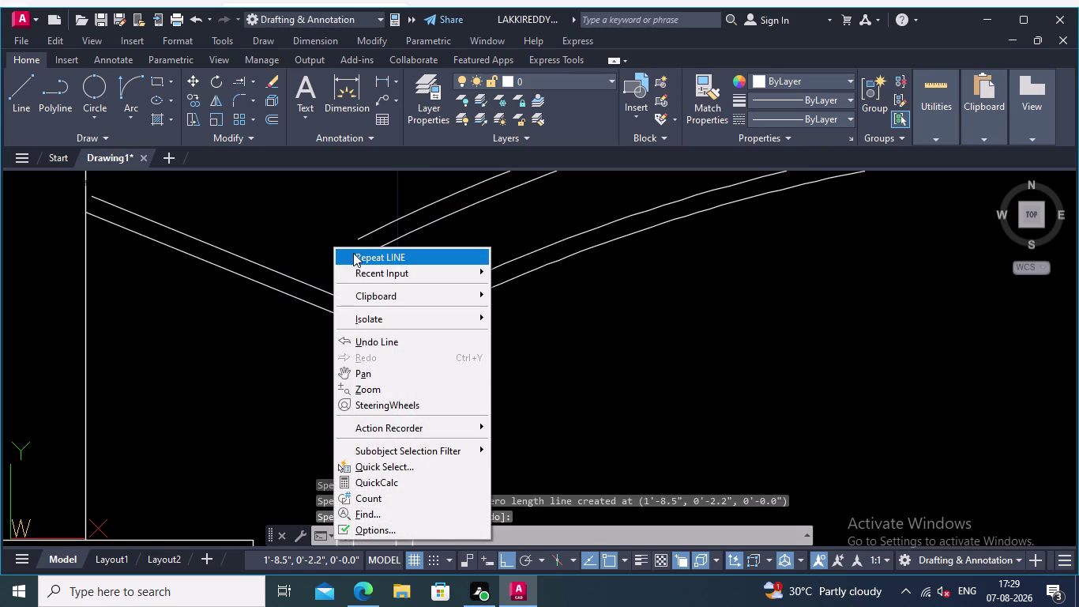
click(354, 252)
click(341, 316)
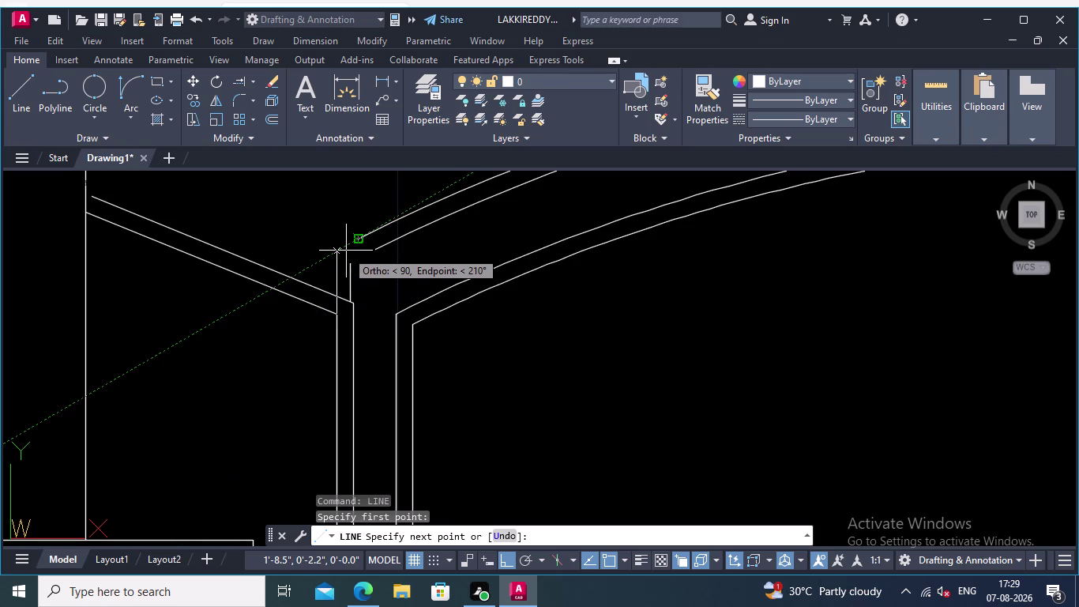
click(346, 250)
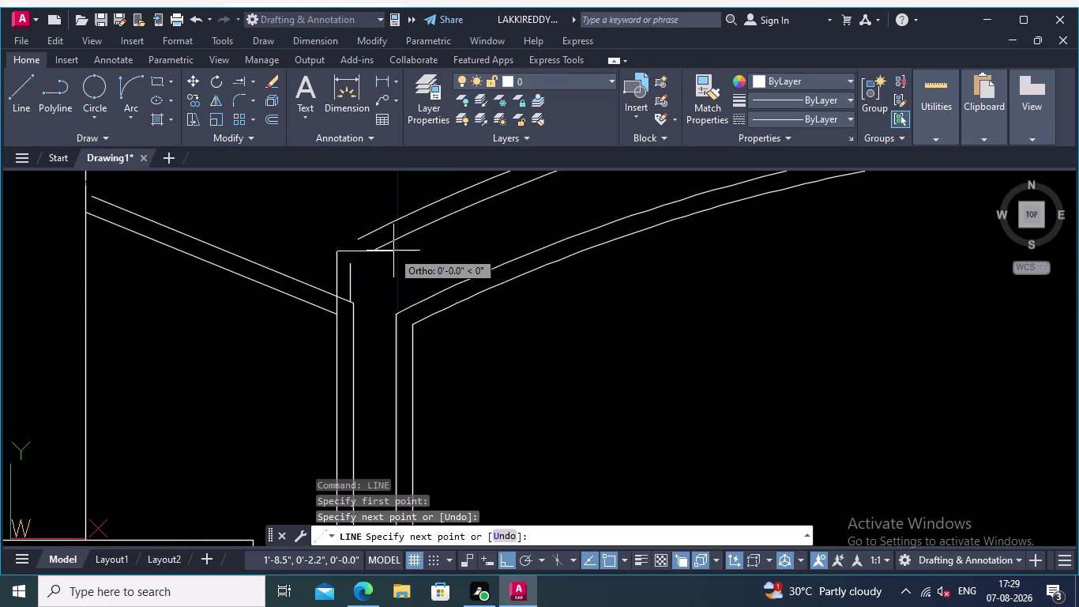
key(Return)
Extend the arch's outer and inner lines to the sloped line at its left end.
scroll(down, 3)
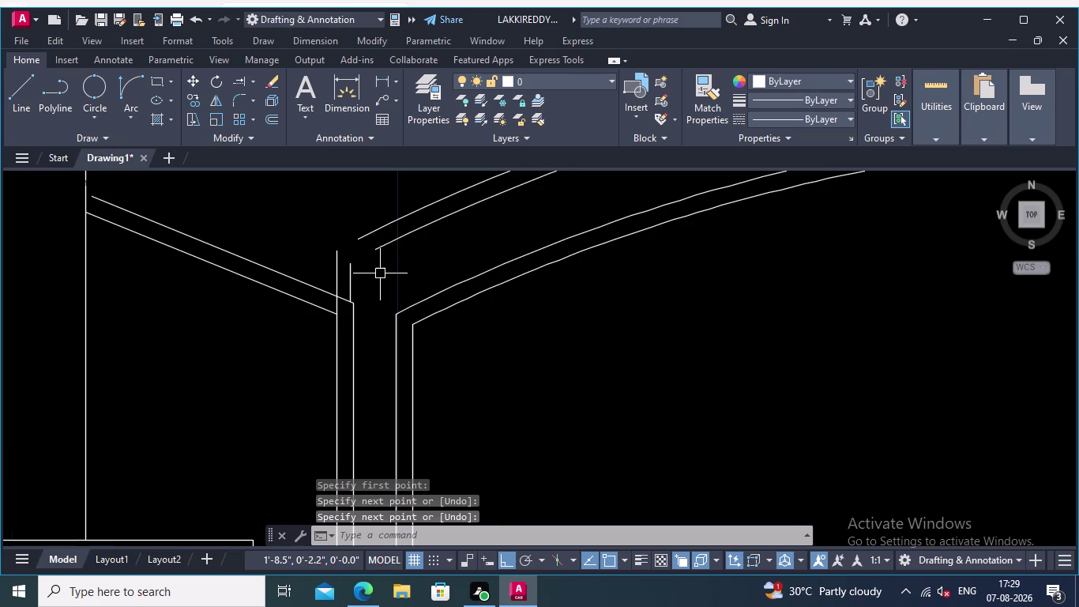
middle_drag(384, 276, 275, 313)
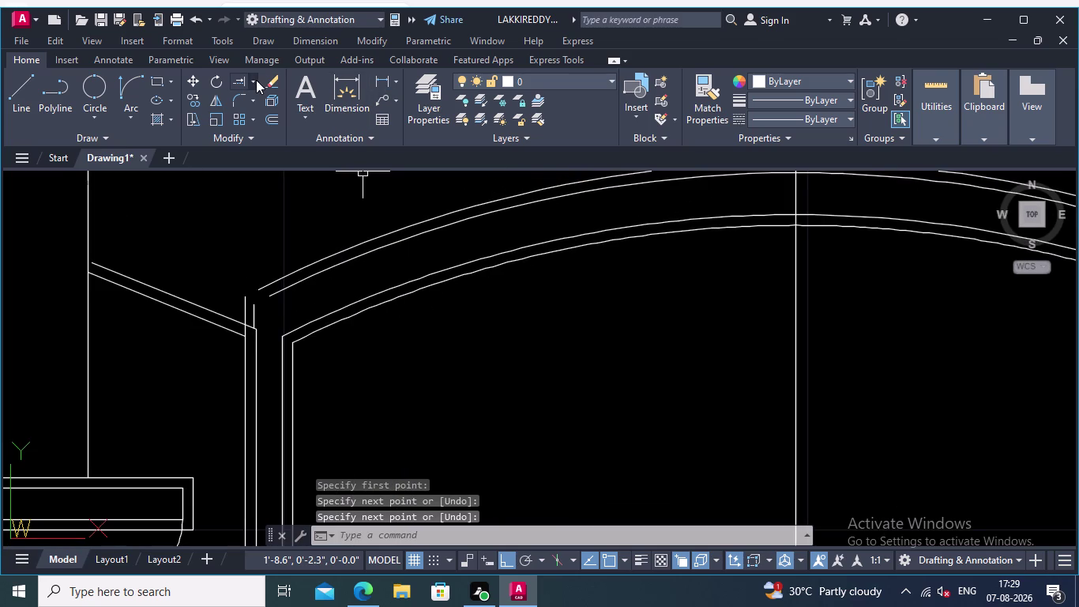
click(242, 76)
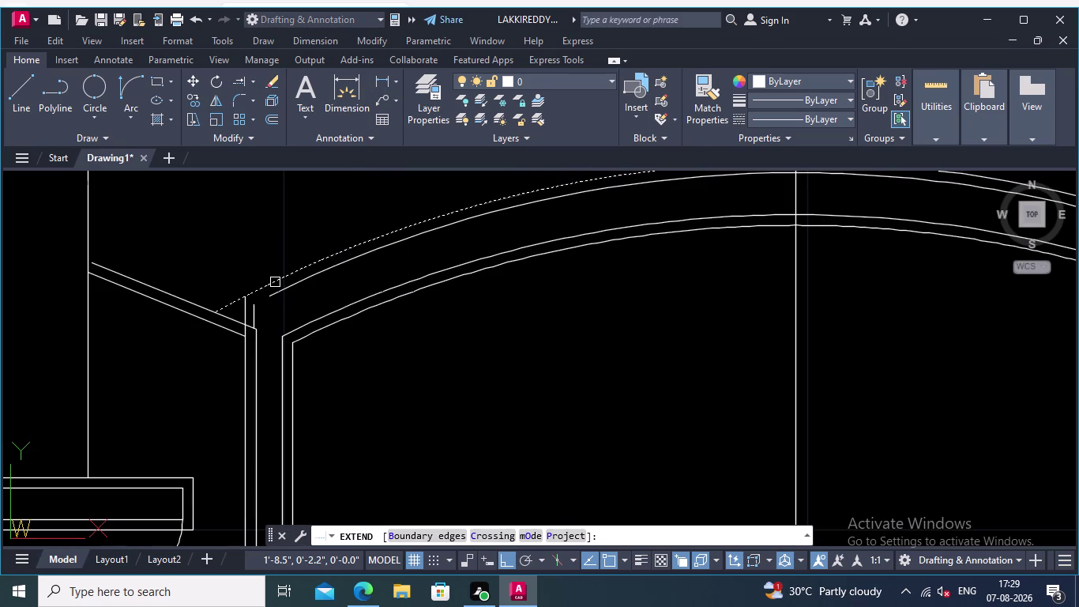
click(275, 282)
click(283, 289)
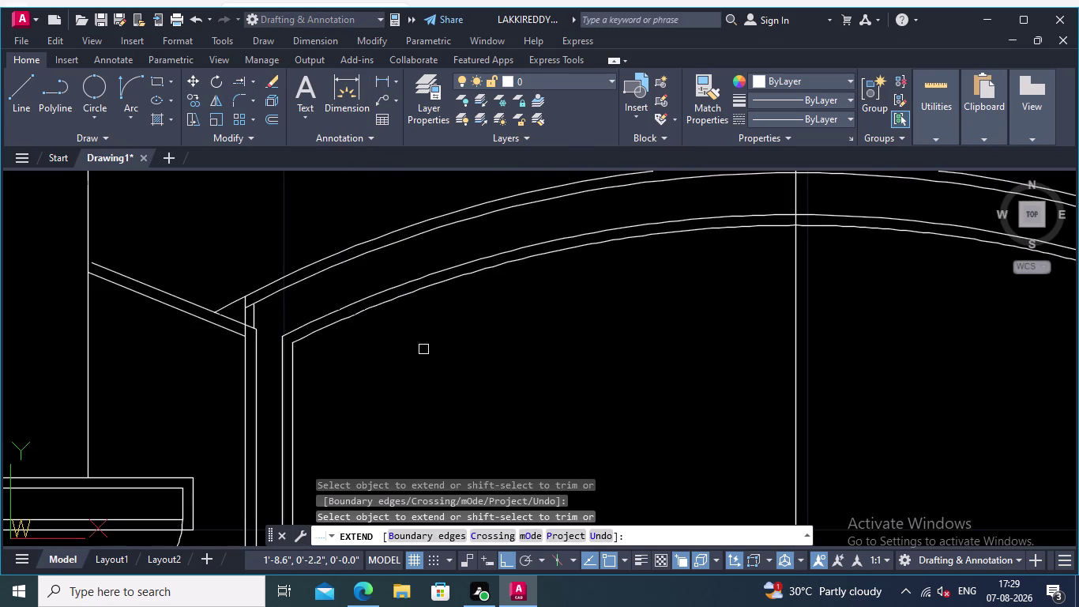
Switch back to Trim and fence-trim the overshooting lines across the arch.
middle_drag(475, 354, 299, 378)
scroll(down, 3)
middle_drag(748, 393, 581, 369)
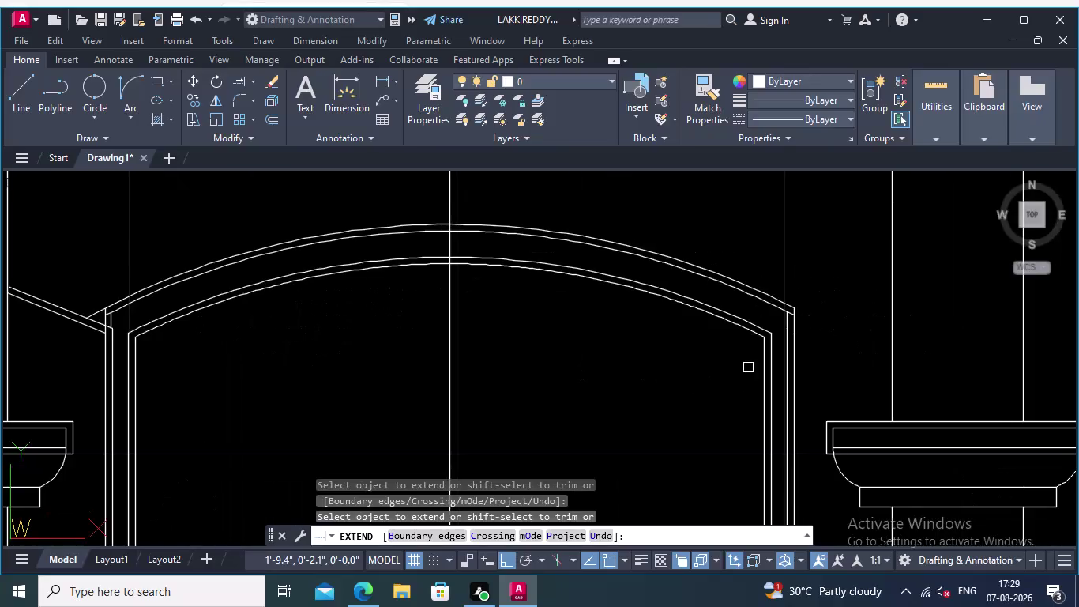
scroll(up, 3)
click(254, 75)
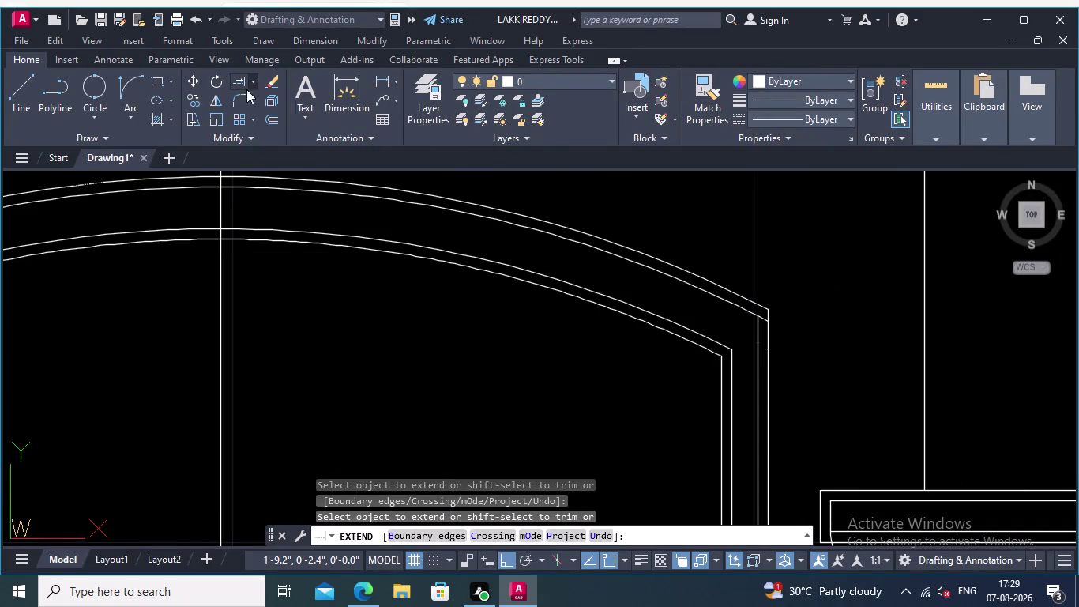
click(252, 104)
scroll(up, 3)
scroll(up, 3)
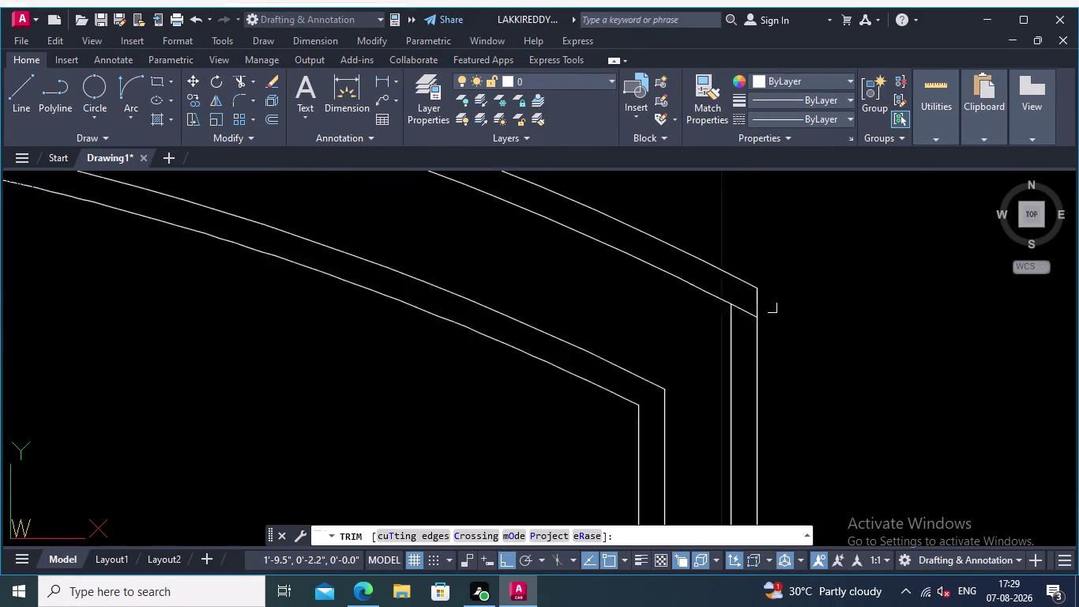
scroll(up, 3)
click(706, 284)
click(727, 391)
Start another trim fence at the left arch springing, then cancel it.
scroll(down, 3)
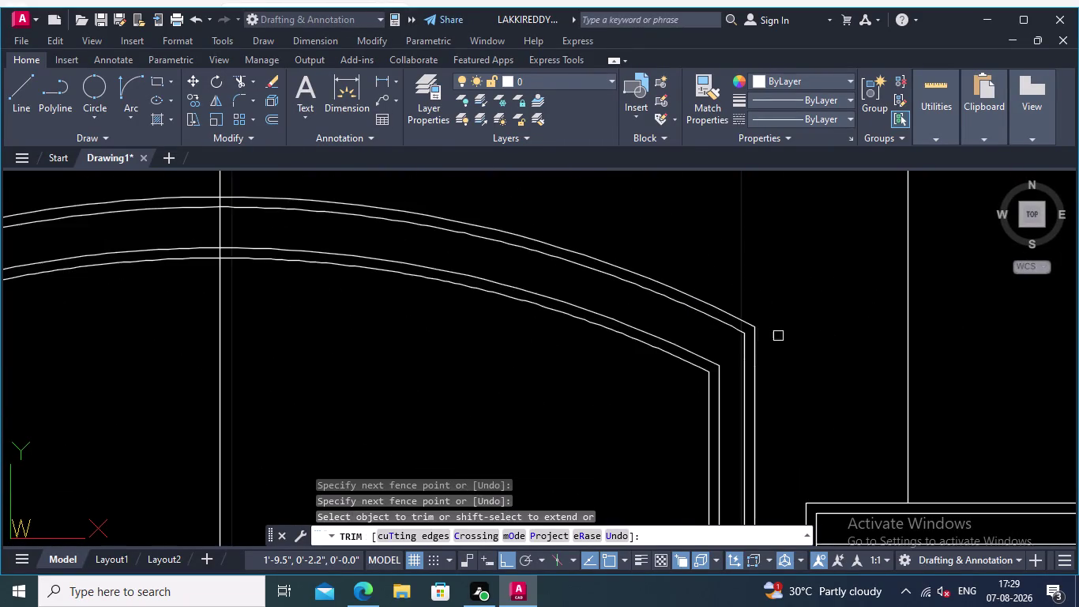
scroll(down, 3)
middle_drag(566, 389, 725, 388)
scroll(up, 3)
middle_drag(517, 319, 538, 249)
scroll(up, 3)
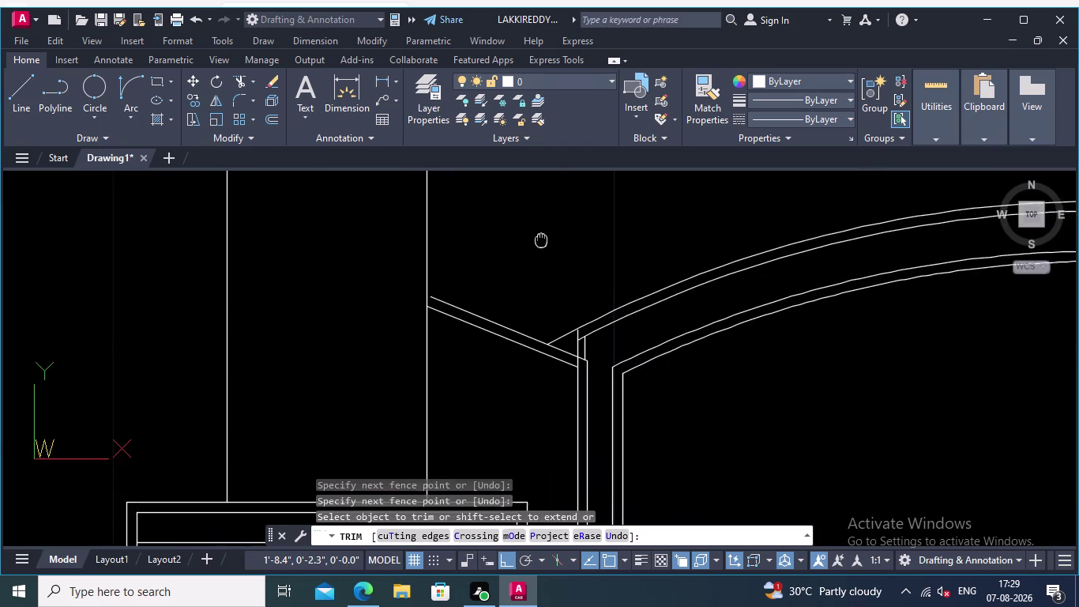
middle_drag(538, 249, 544, 231)
scroll(up, 3)
scroll(up, 3)
click(580, 267)
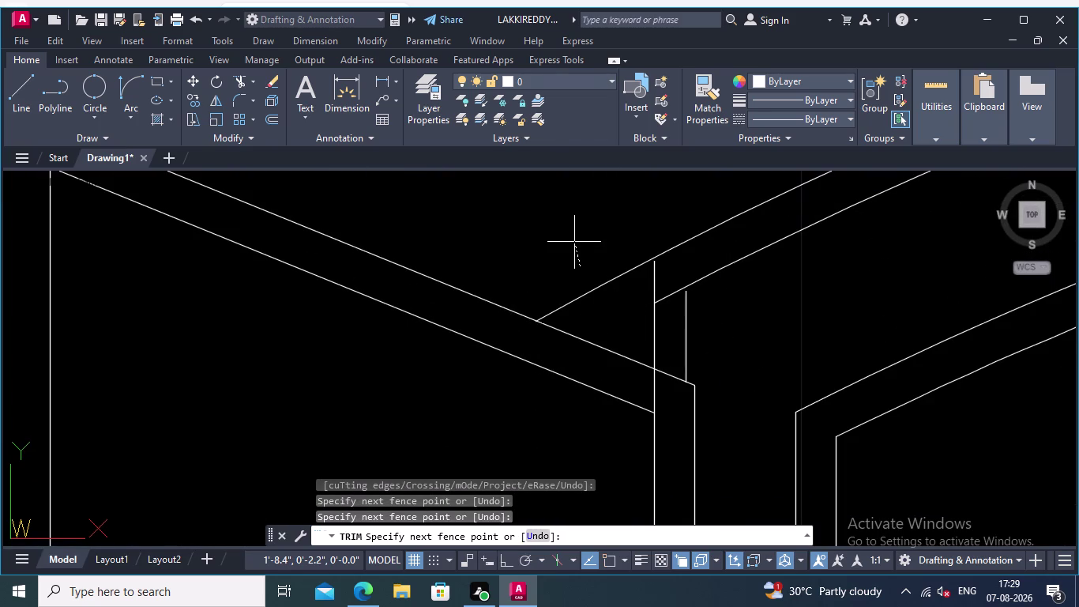
key(Escape)
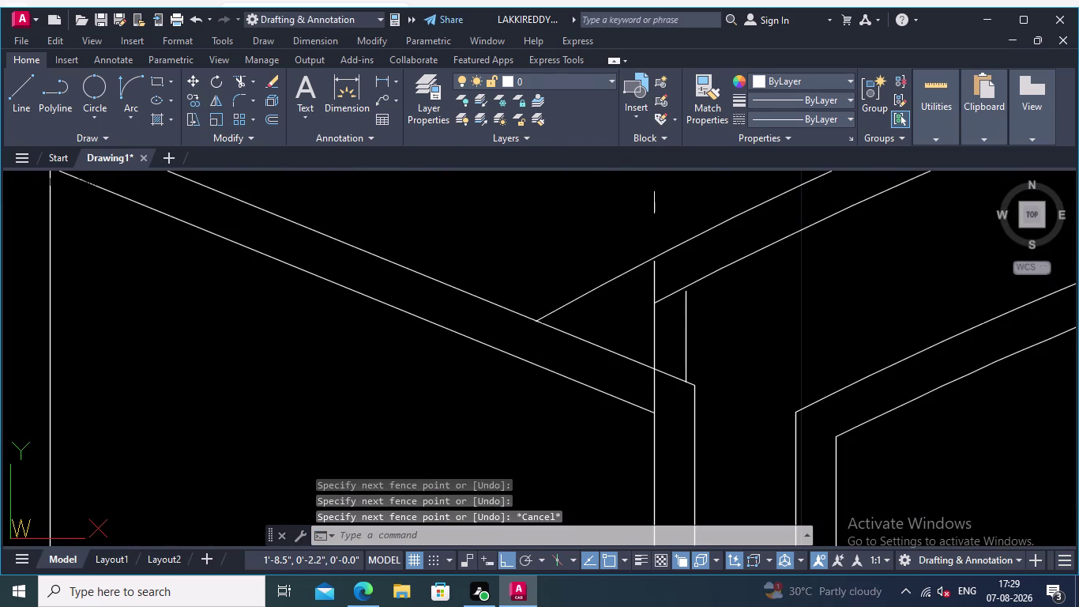
Try extending a line at the left springing to its boundary.
click(254, 78)
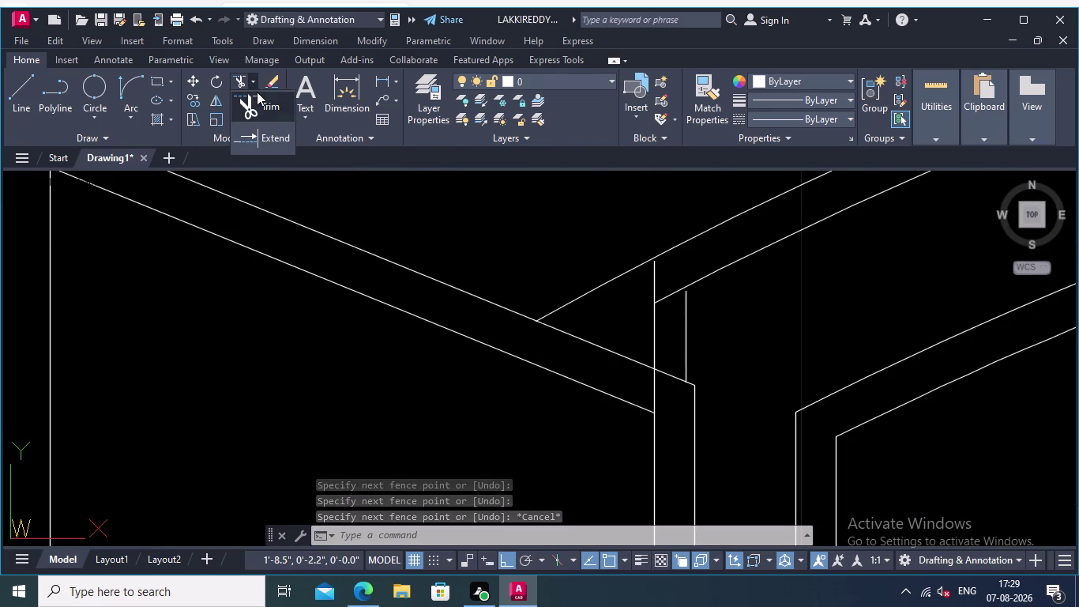
click(274, 136)
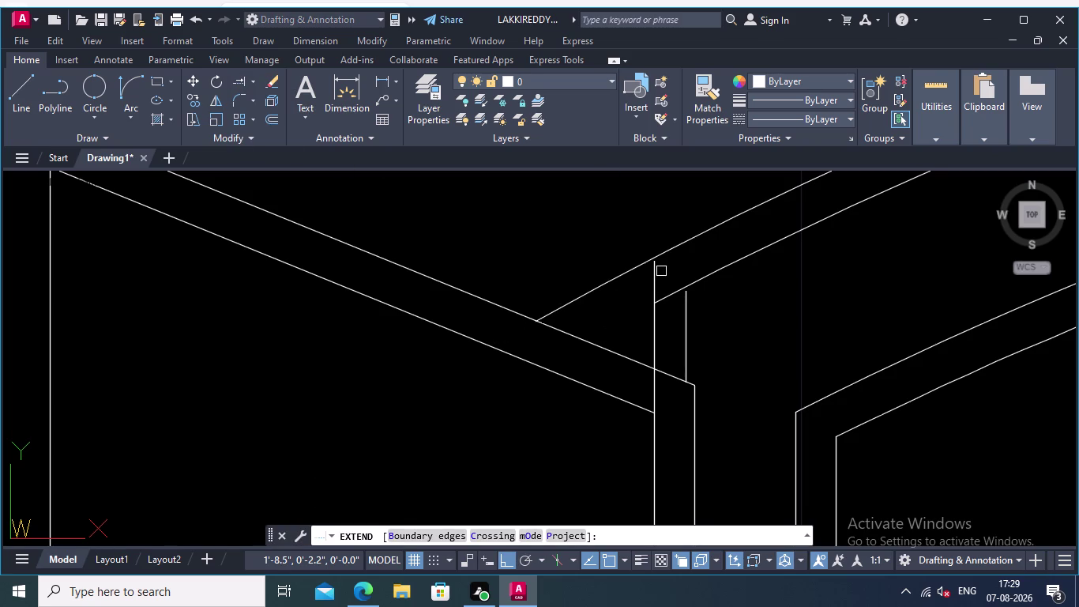
click(655, 280)
key(Return)
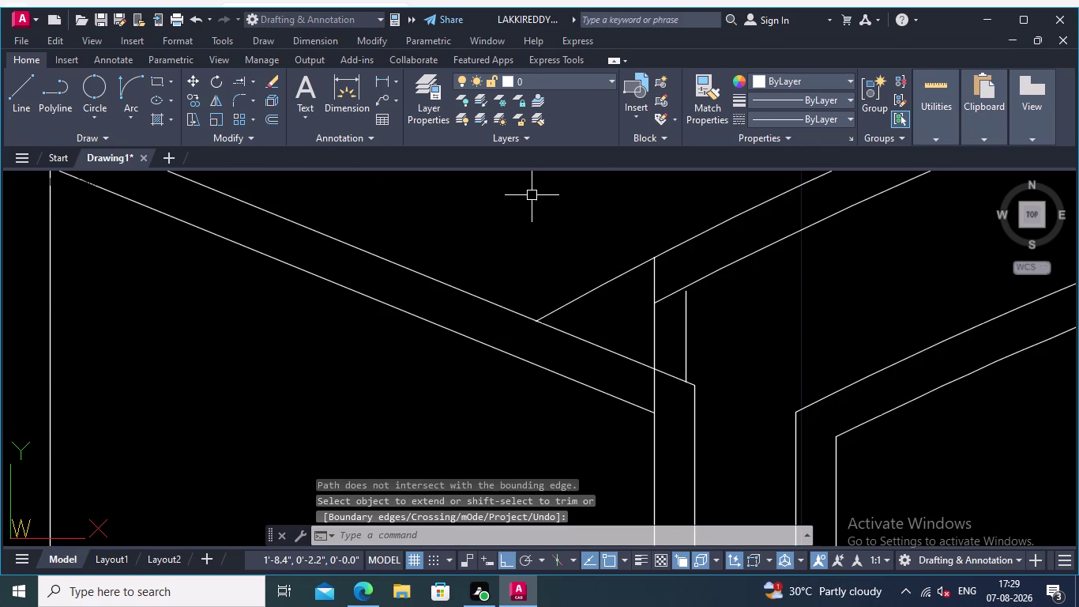
Fence-trim the overshooting line ends at the left arch springing.
click(254, 80)
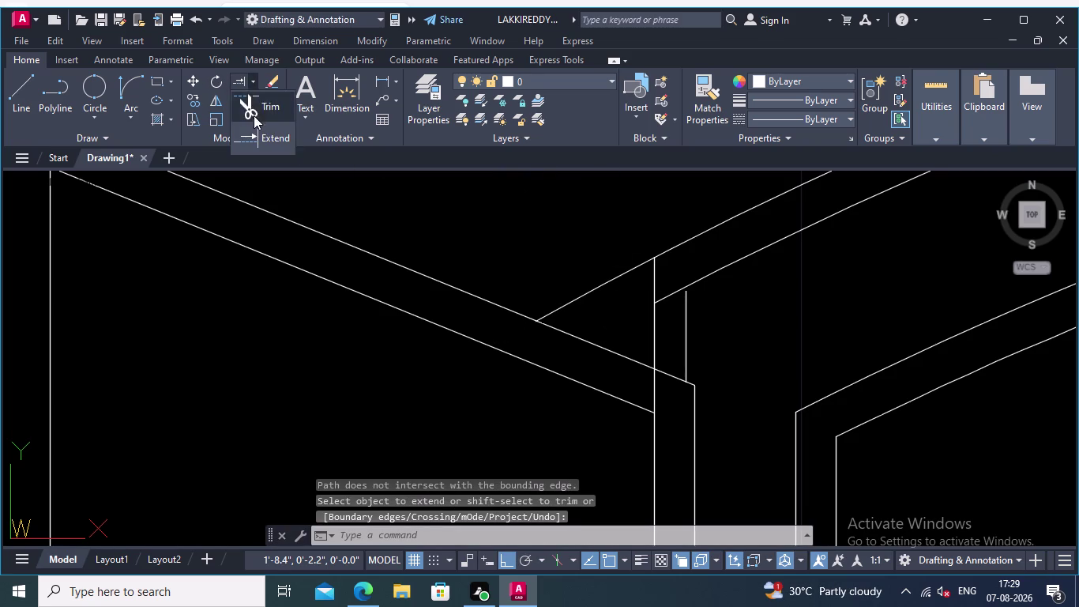
click(245, 101)
click(597, 244)
drag(606, 282, 611, 292)
click(612, 293)
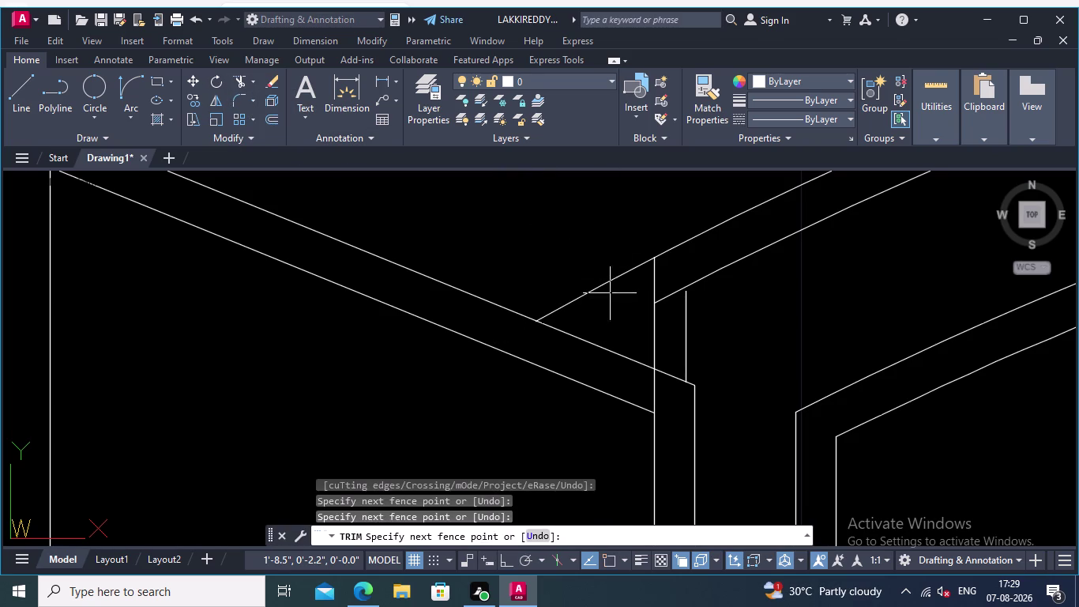
click(585, 257)
scroll(down, 3)
middle_drag(606, 266, 556, 263)
scroll(up, 3)
scroll(up, 3)
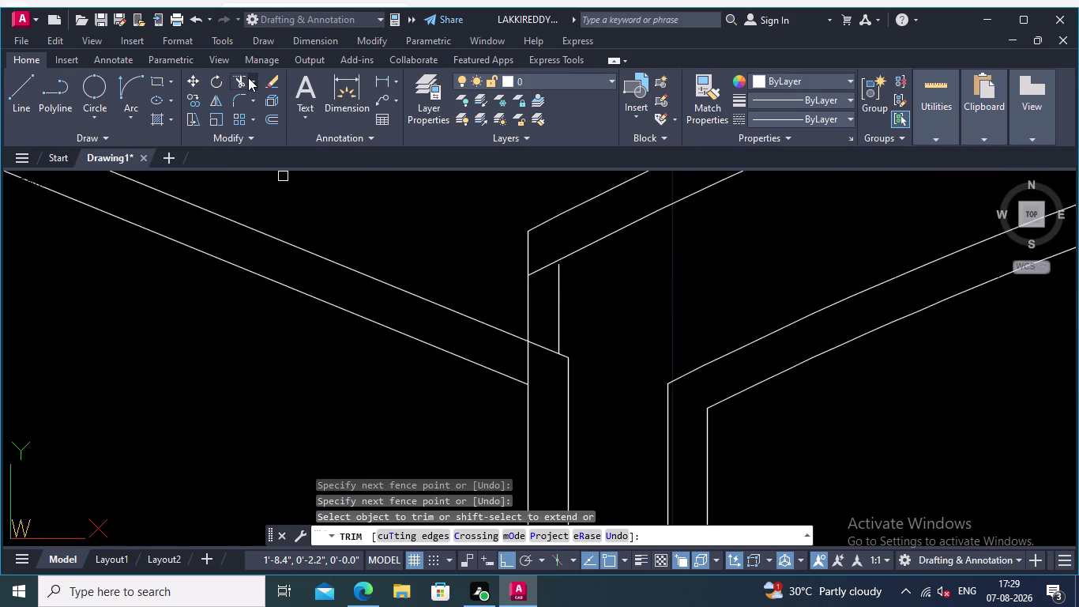
Extend the short inner jamb line upward to the arch.
click(250, 78)
click(256, 131)
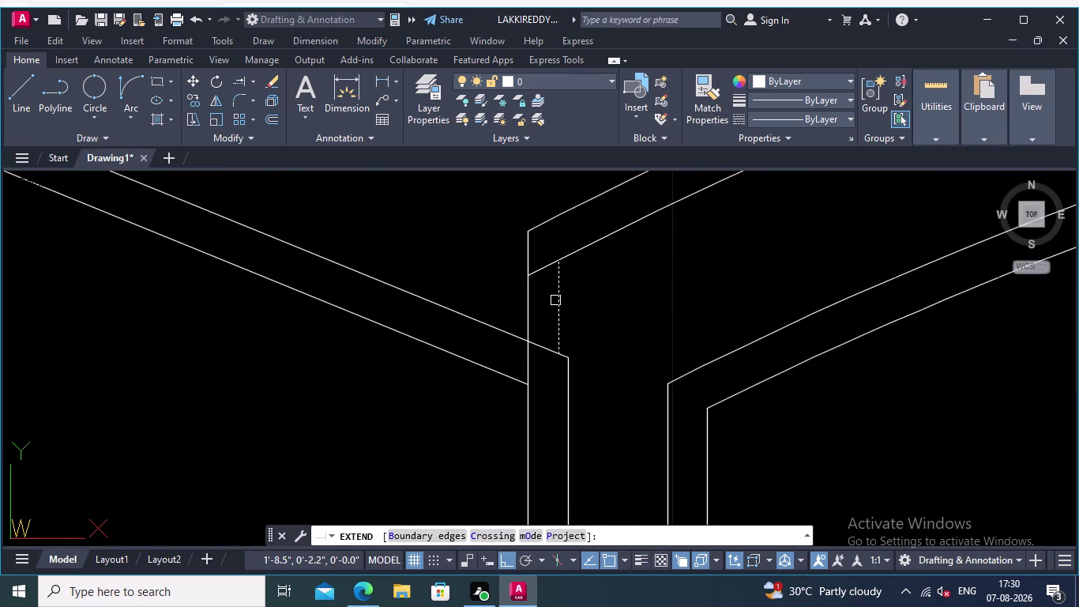
click(555, 301)
Fence-trim away the diagonal stub below the arch.
click(256, 74)
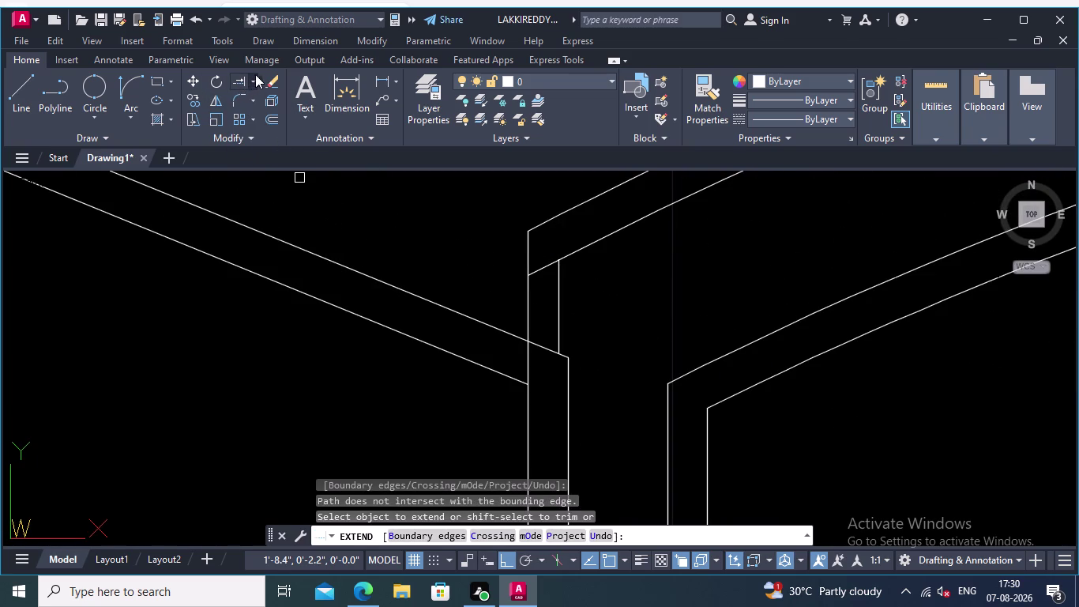
click(250, 105)
scroll(up, 3)
click(554, 258)
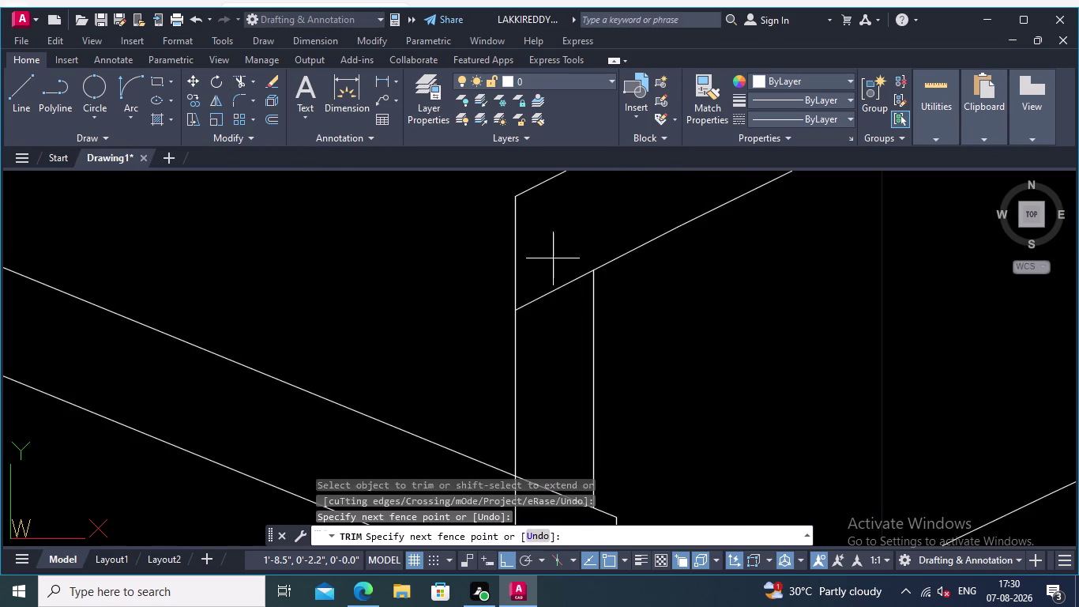
click(565, 330)
scroll(down, 3)
middle_drag(635, 328, 589, 299)
click(522, 271)
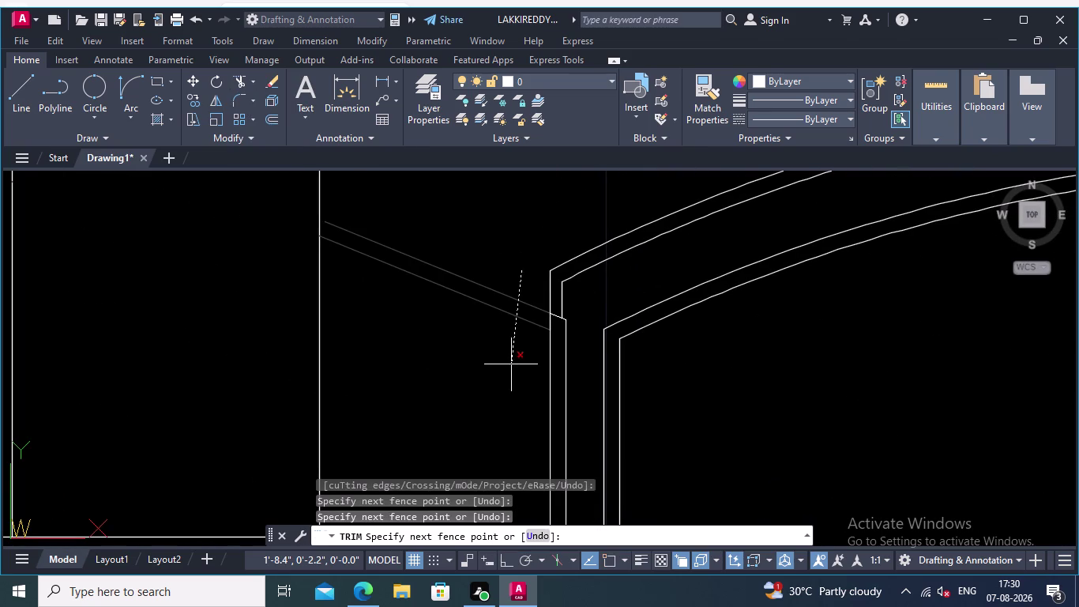
click(494, 364)
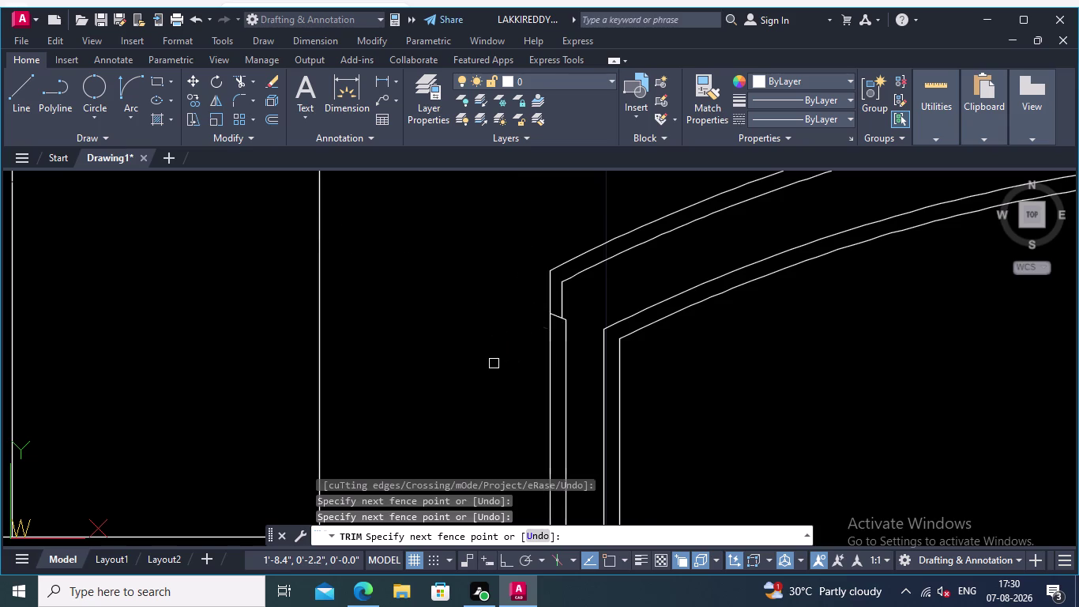
Trim the remaining leftover line pieces along the left jamb.
scroll(up, 3)
click(551, 316)
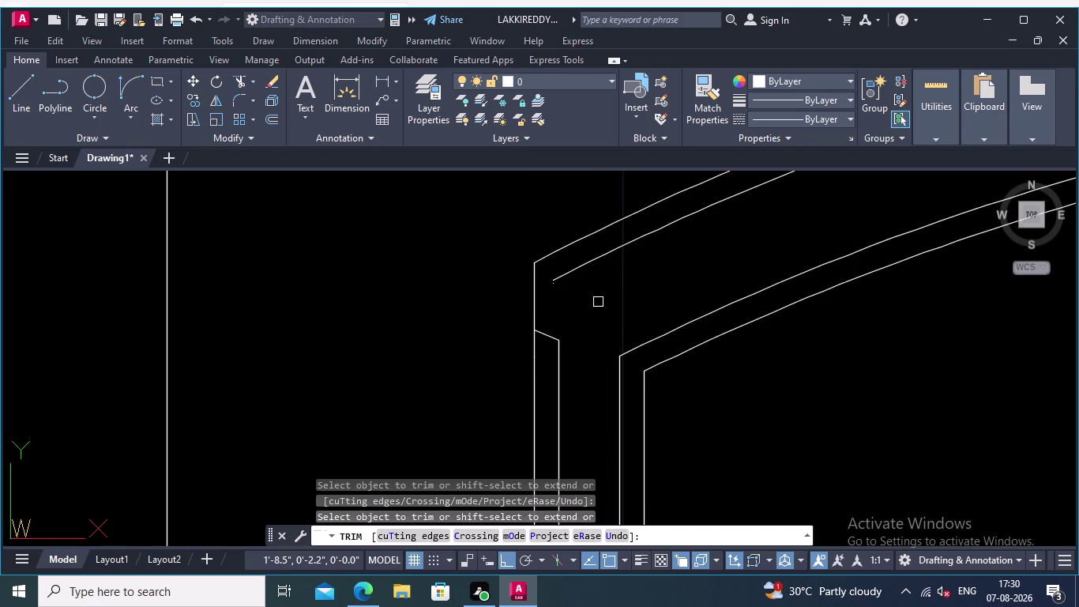
scroll(up, 3)
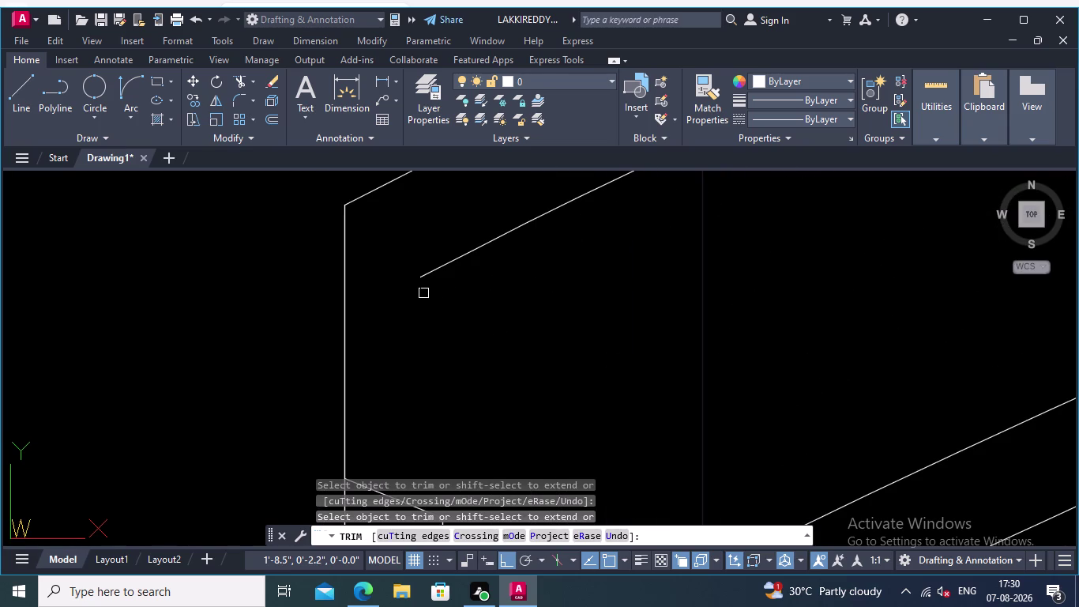
click(424, 288)
scroll(down, 3)
middle_drag(263, 207, 375, 196)
click(26, 80)
middle_drag(498, 325, 500, 232)
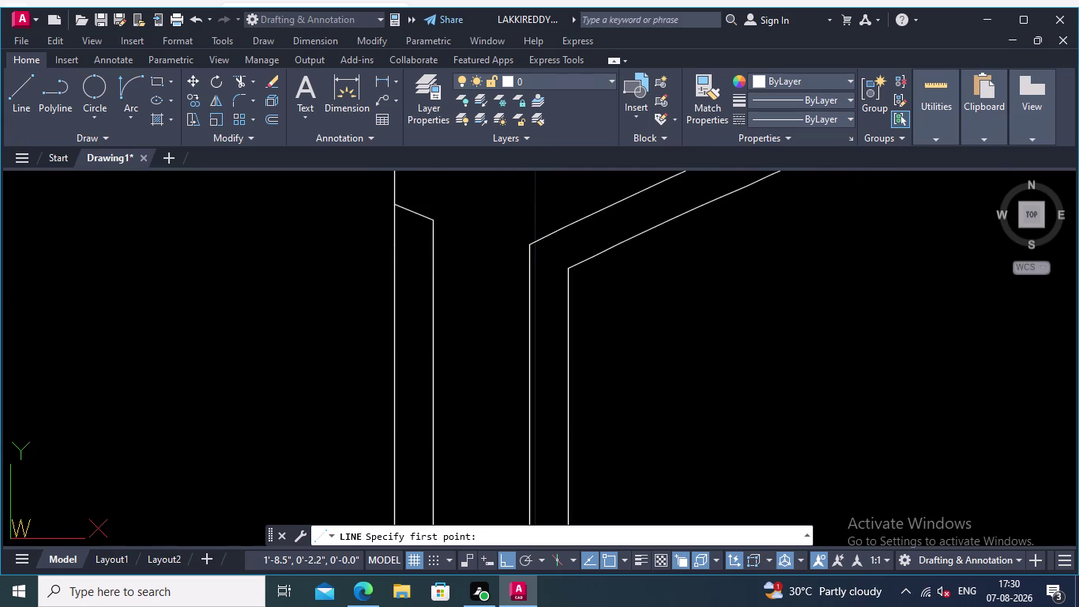
Draw a short line from the jamb corner up to the inner arch line.
middle_drag(475, 267, 521, 387)
click(478, 340)
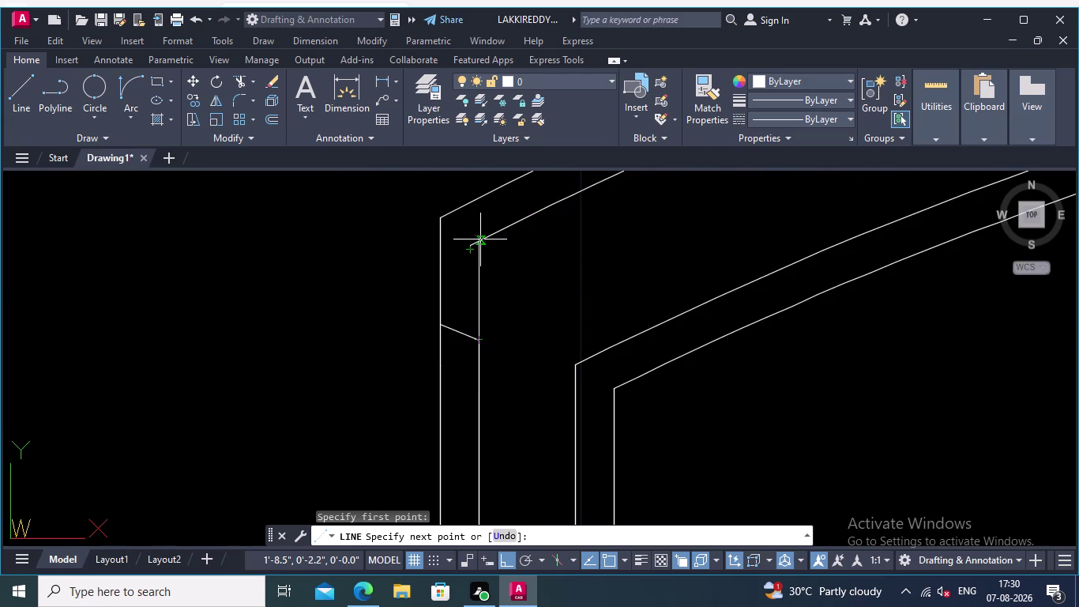
click(480, 242)
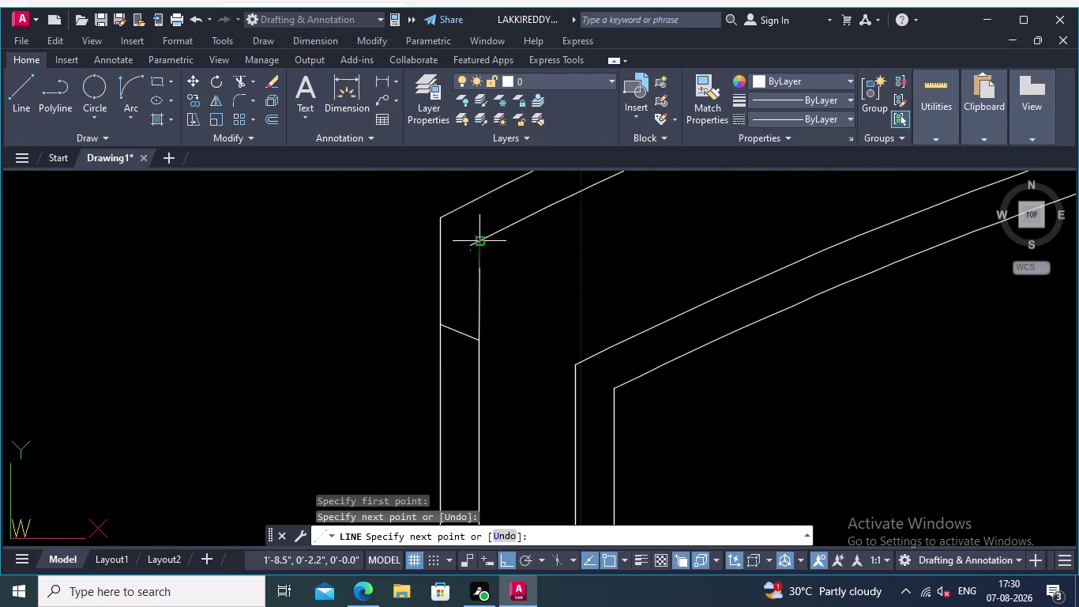
key(Return)
Fence-trim the excess line beyond the new joining line.
scroll(up, 3)
middle_drag(493, 255, 529, 381)
scroll(up, 3)
click(239, 77)
click(474, 299)
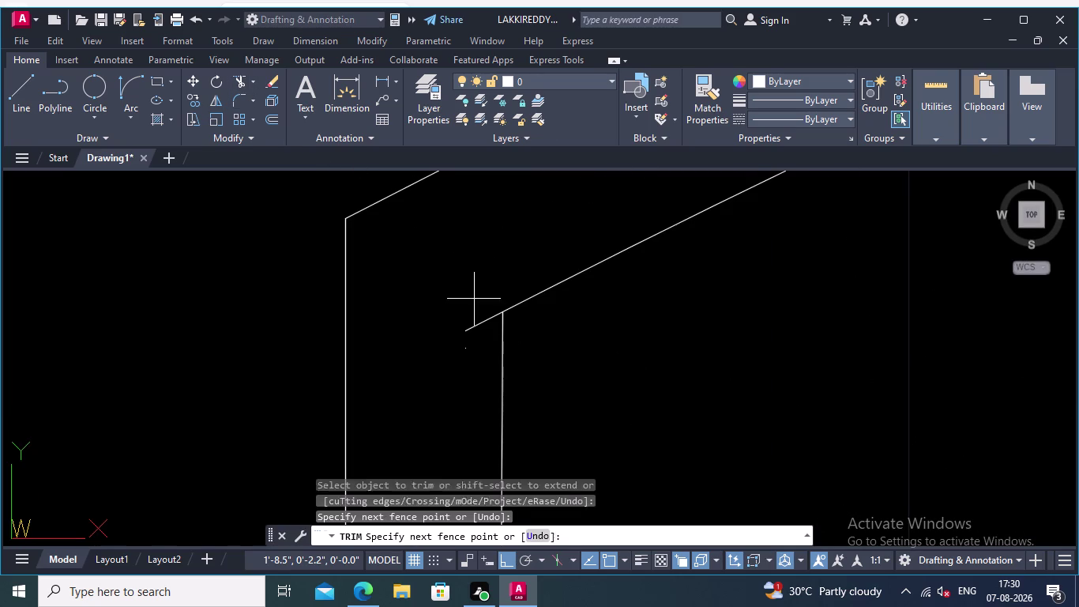
click(486, 345)
scroll(down, 3)
middle_drag(614, 373, 588, 379)
scroll(down, 3)
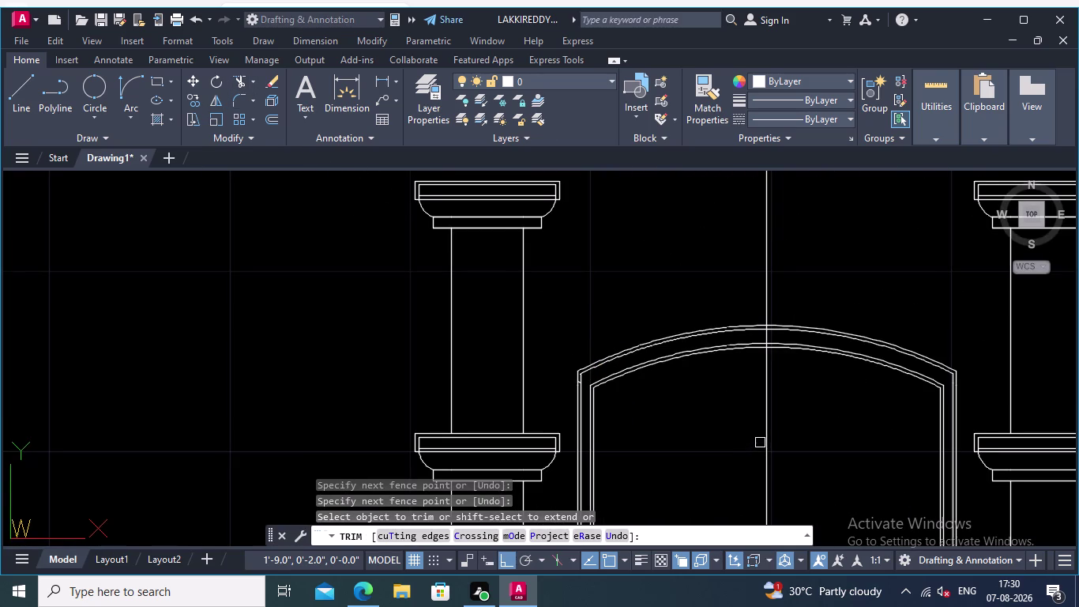
Zoom out to check the whole arch, then zoom back in on the left jamb.
middle_drag(760, 442, 675, 430)
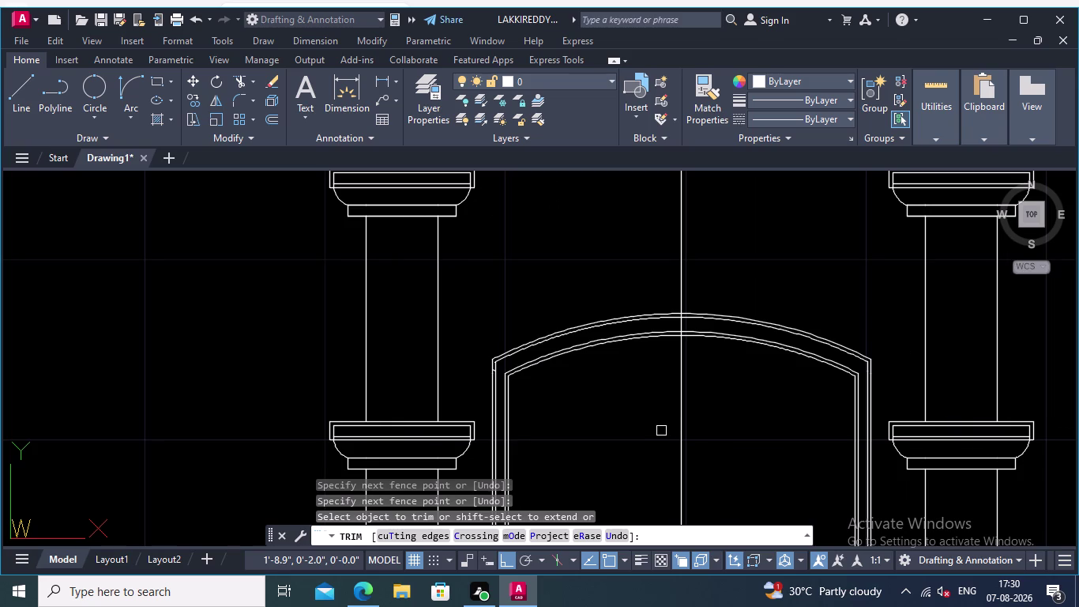
middle_drag(596, 429, 649, 452)
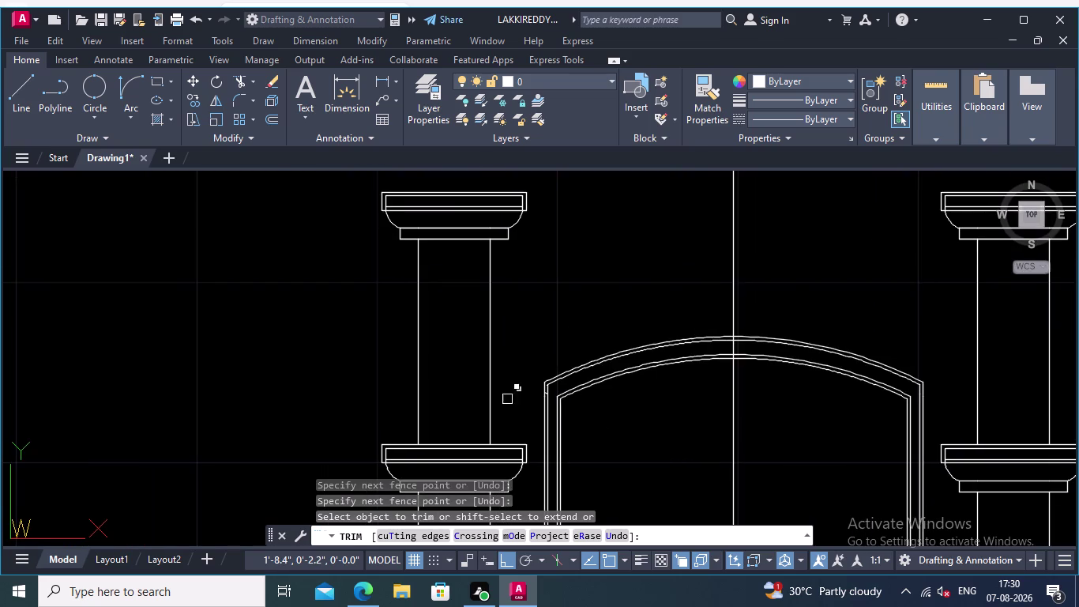
scroll(up, 3)
scroll(up, 3)
middle_drag(547, 390, 427, 357)
scroll(up, 3)
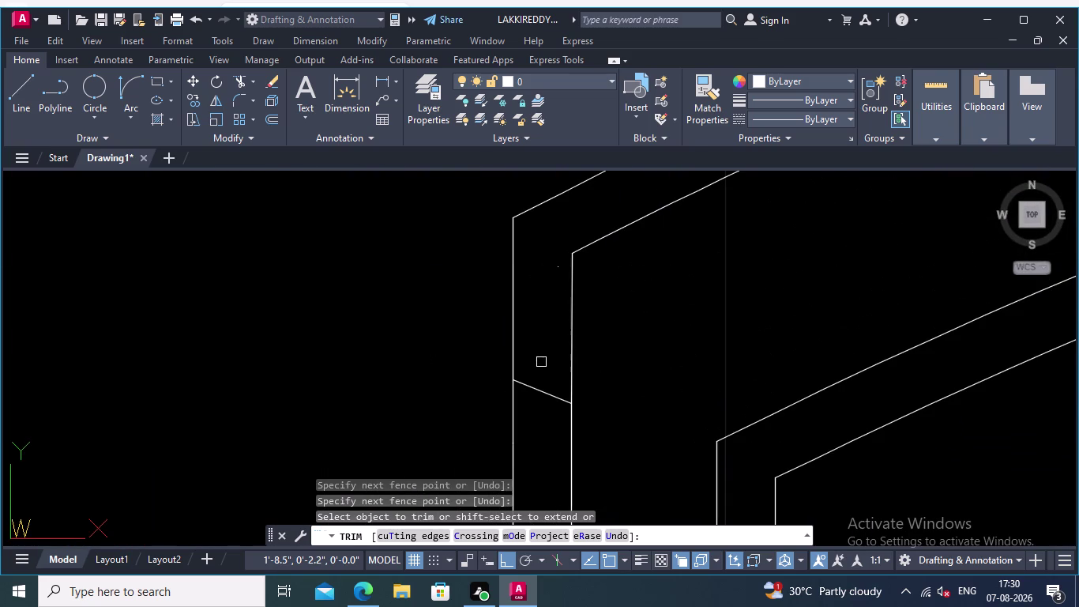
Trim two leftover line ends at the left jamb, then zoom out to review the arch.
click(543, 362)
click(543, 434)
scroll(down, 3)
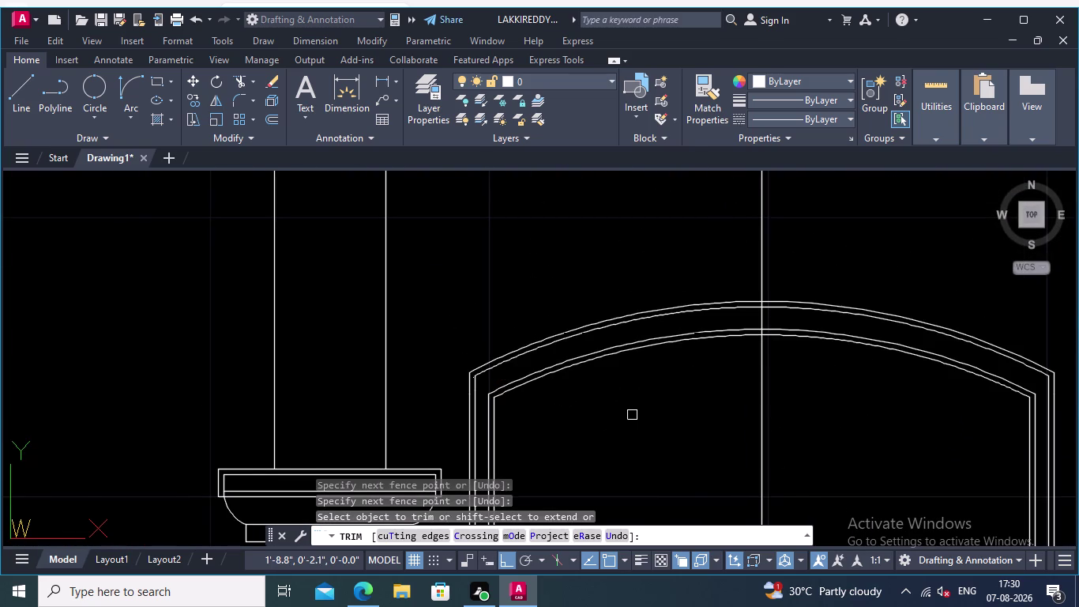
middle_drag(632, 415, 490, 401)
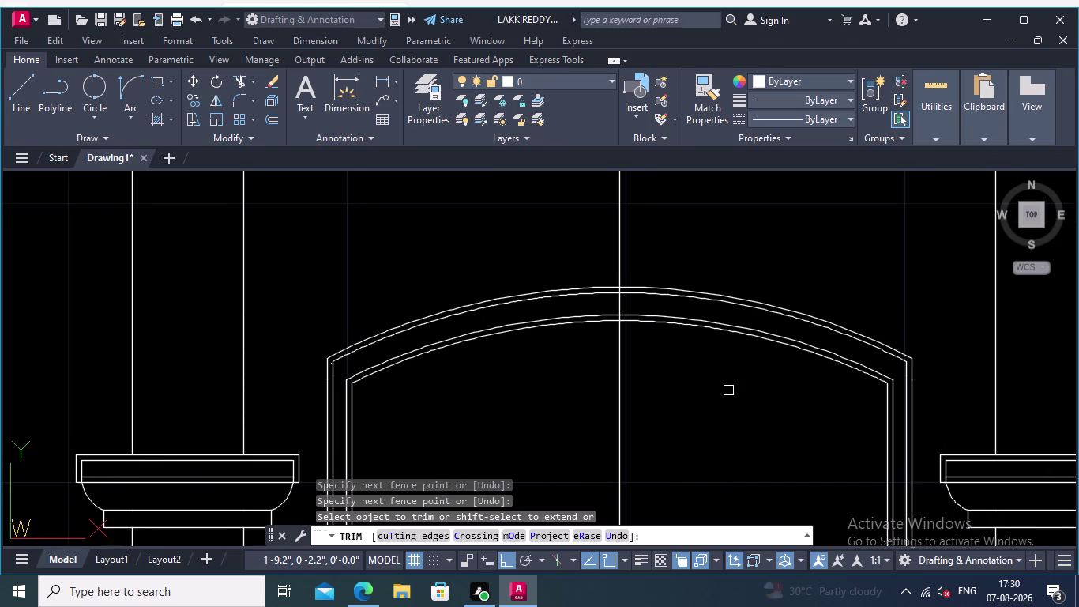
middle_drag(841, 451, 665, 445)
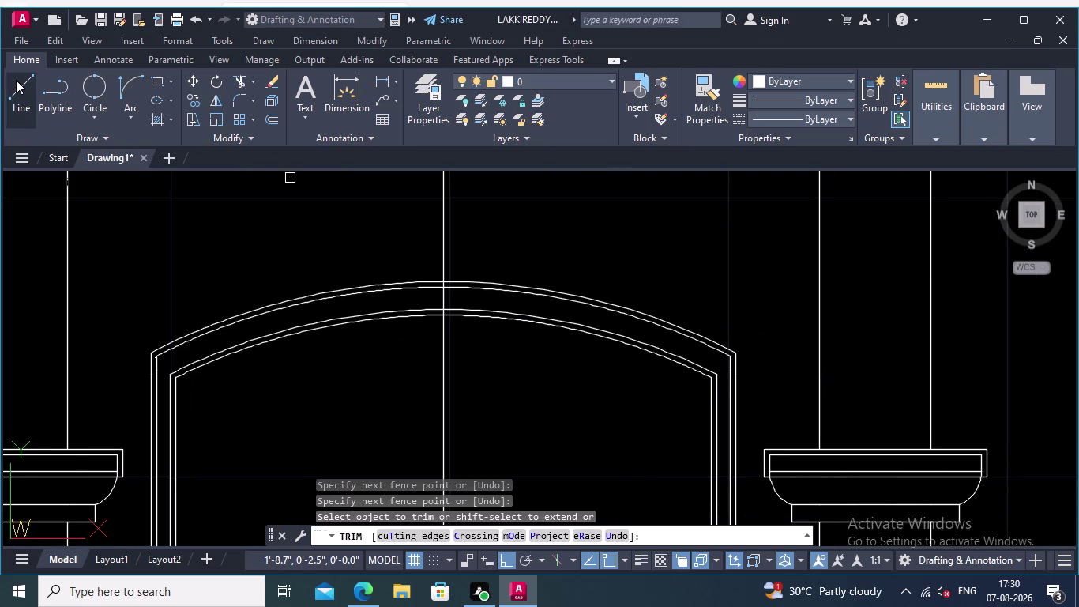
click(15, 84)
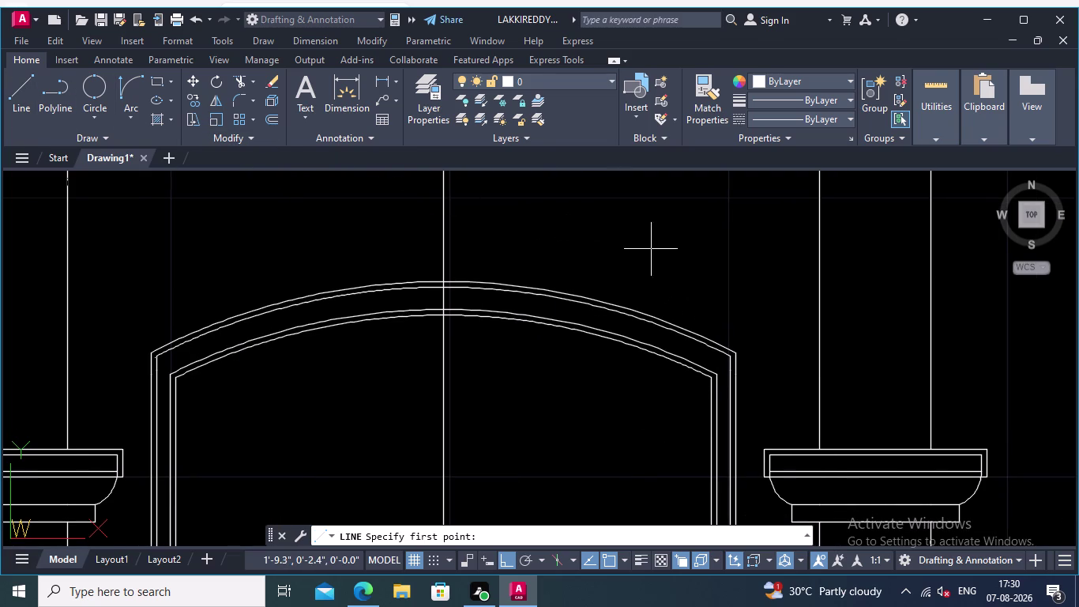
Draw a sloped line from the arch's right springing corner up to the right column edge.
middle_drag(773, 336, 669, 359)
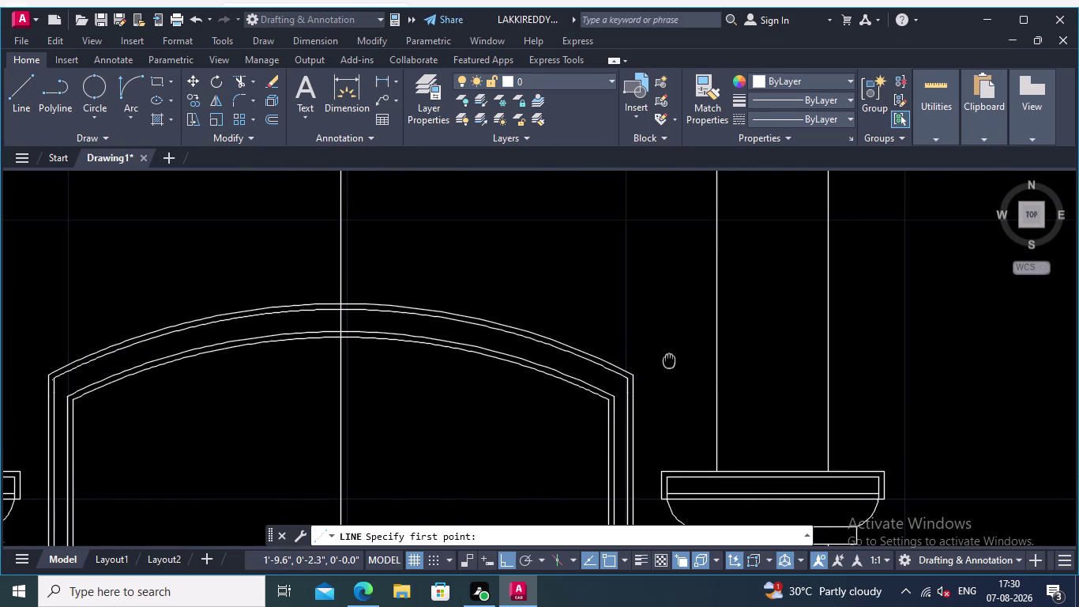
middle_drag(669, 359, 647, 373)
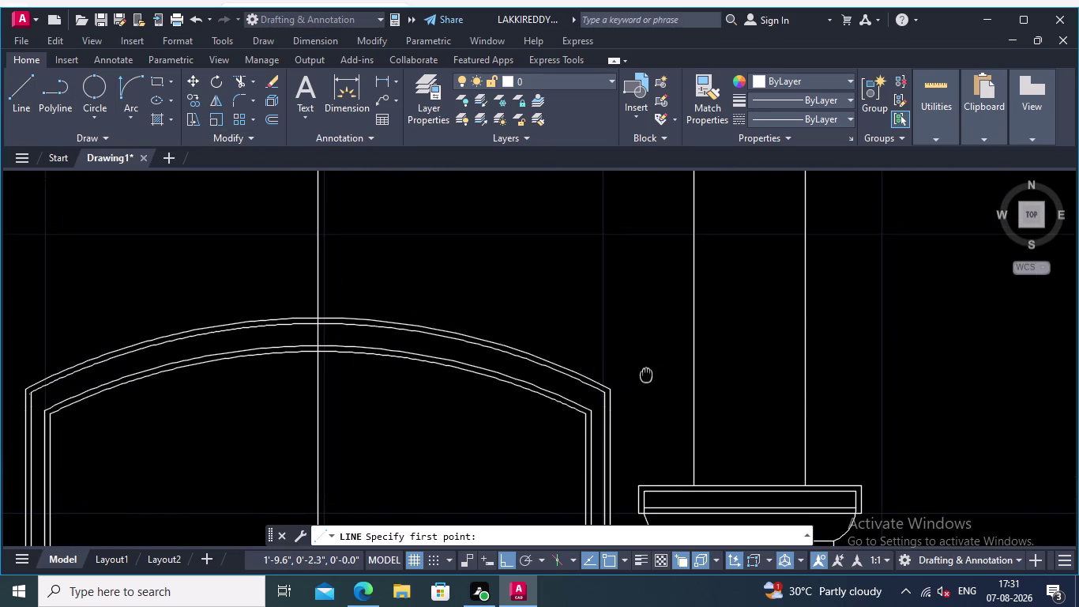
middle_drag(646, 373, 631, 380)
scroll(up, 3)
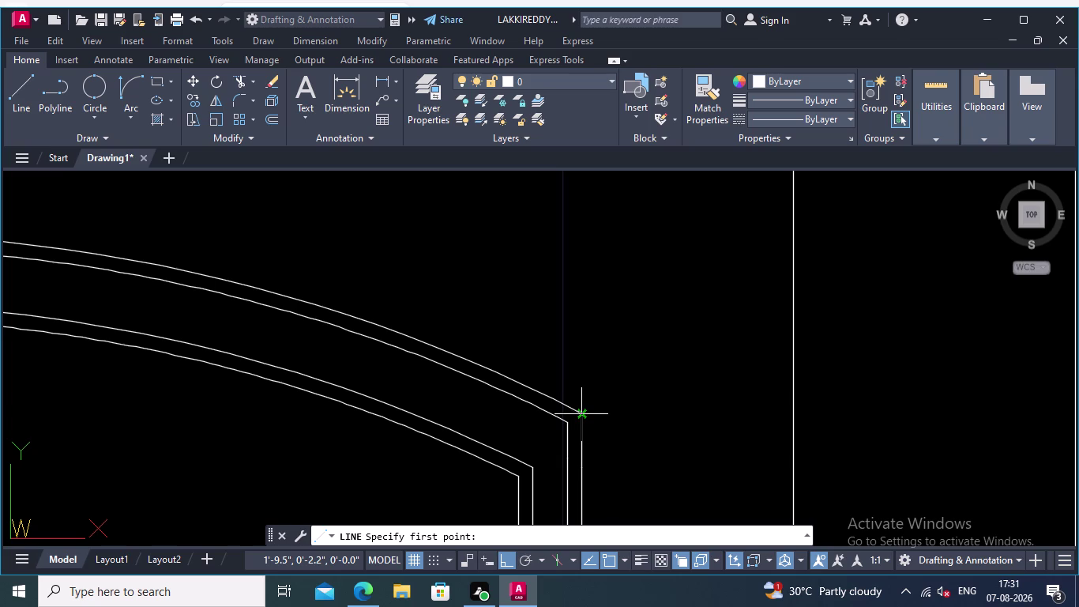
click(583, 411)
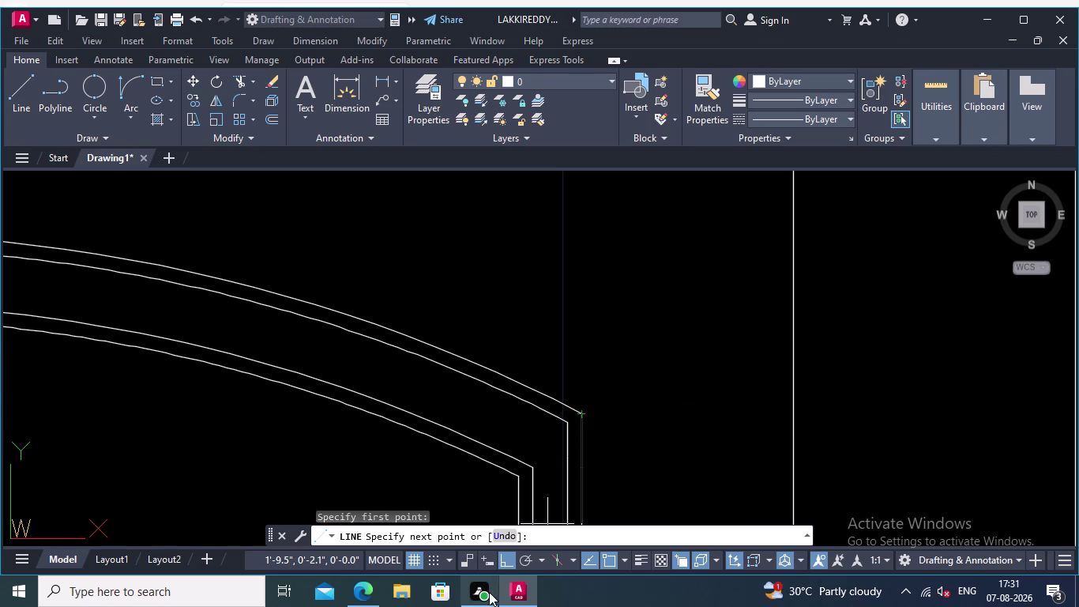
click(522, 560)
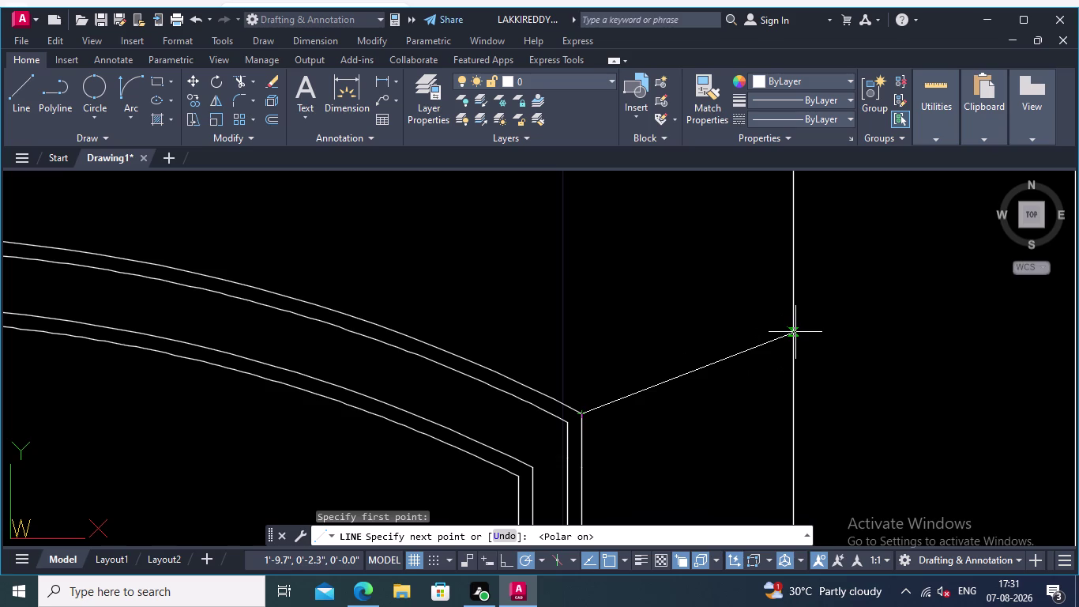
click(795, 331)
key(Return)
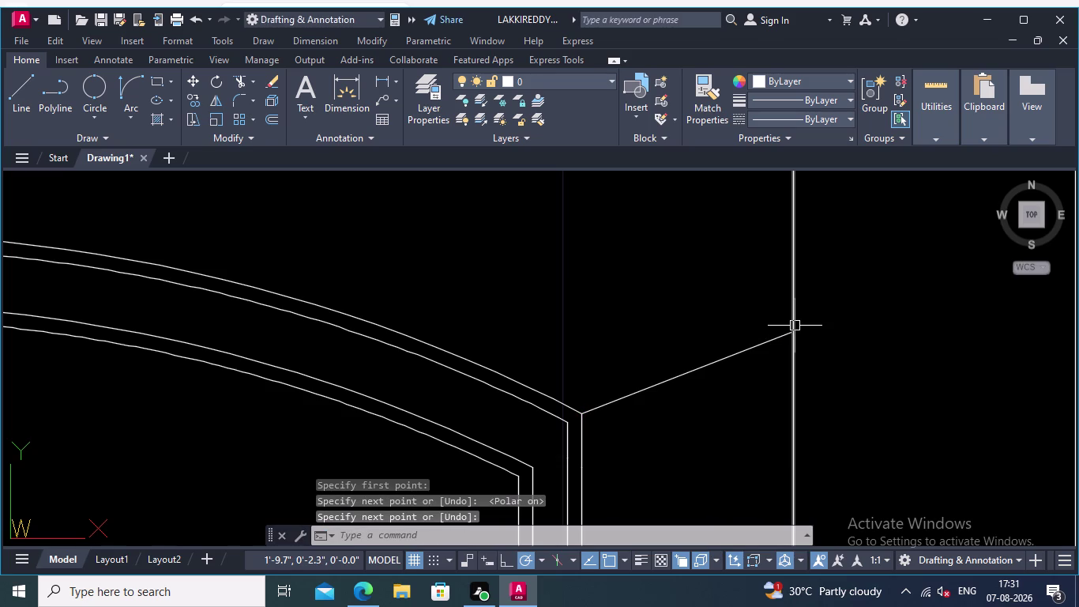
middle_drag(695, 416, 734, 397)
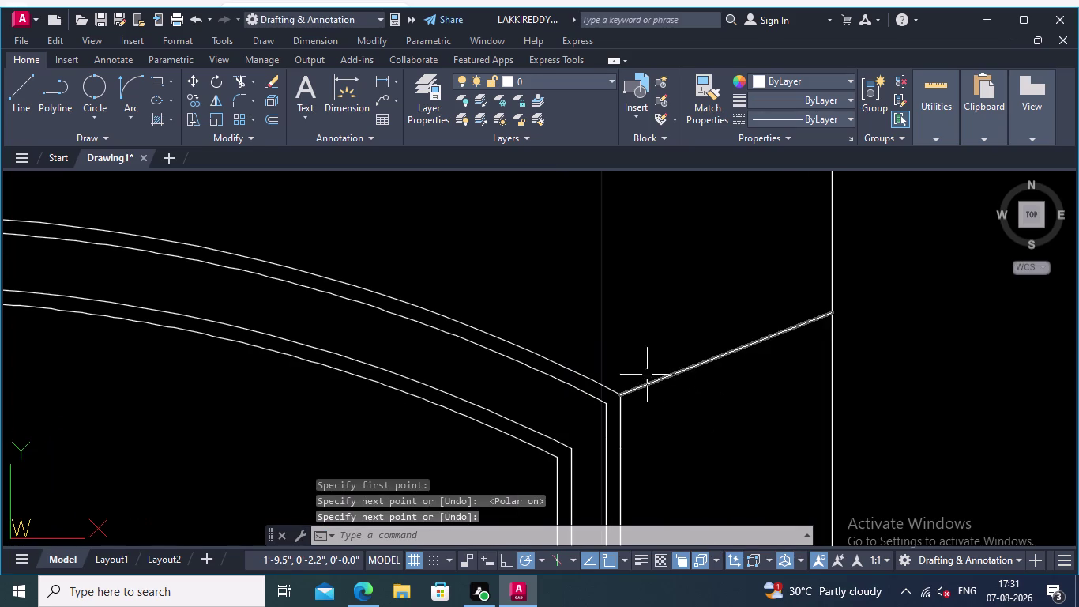
click(273, 117)
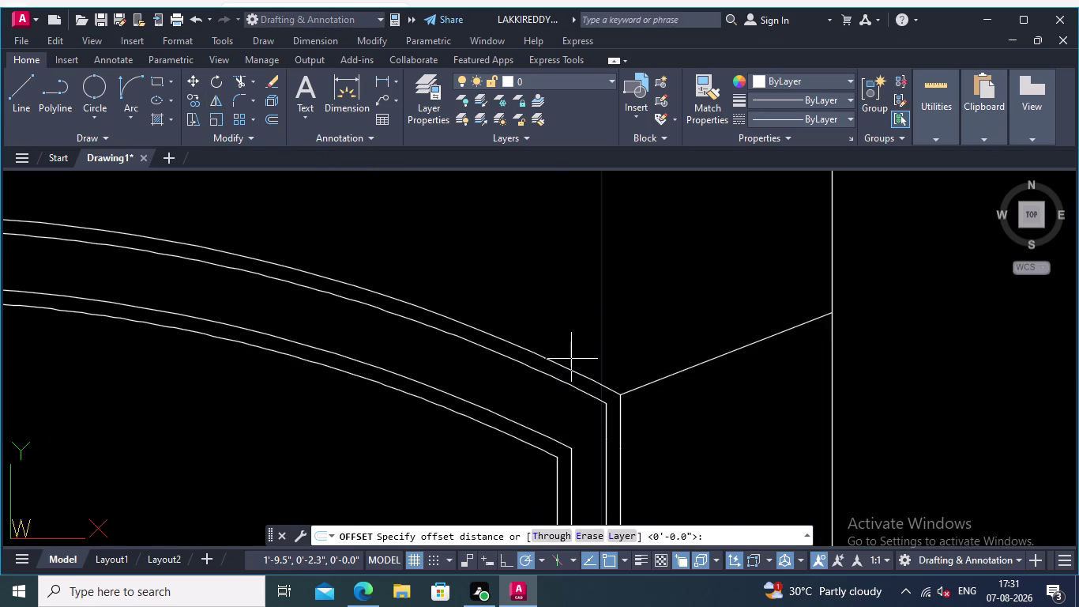
Offset the right slanted line by 0.01 to make it a double line.
click(687, 364)
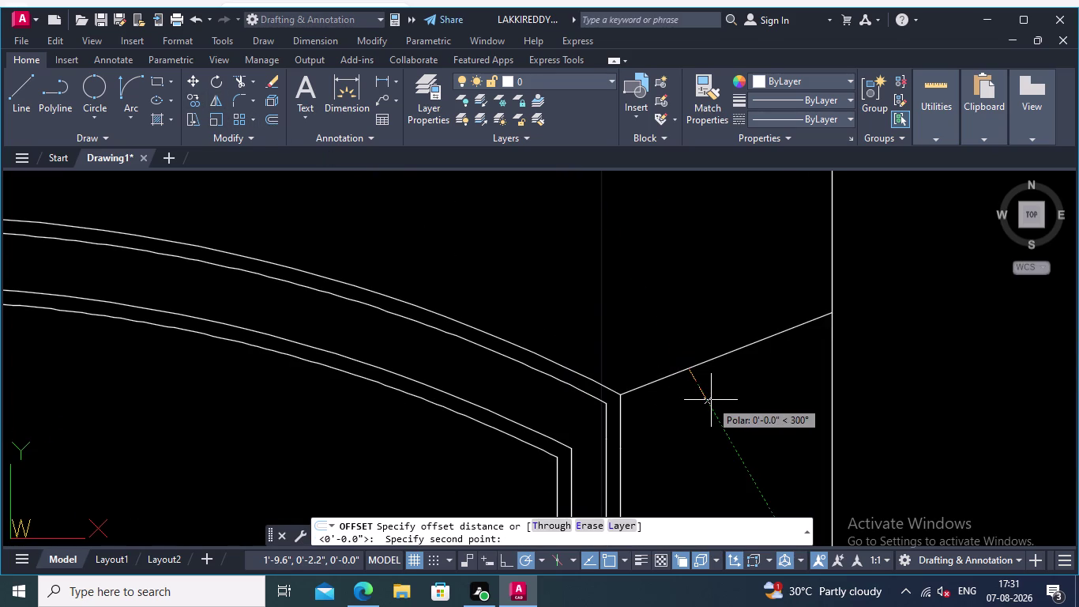
text(0.01)
key(Return)
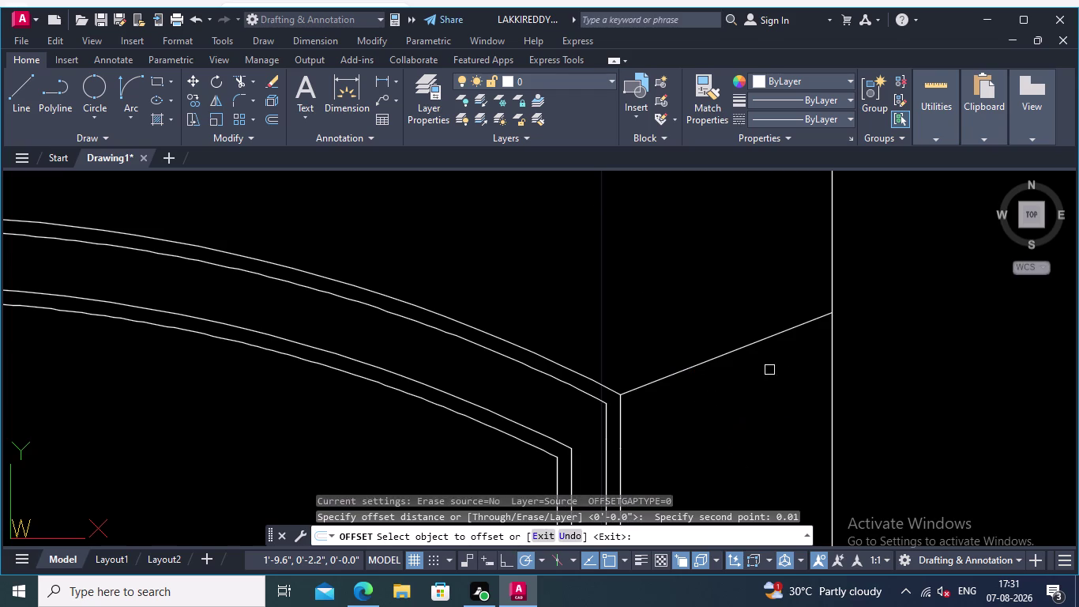
click(729, 351)
click(742, 384)
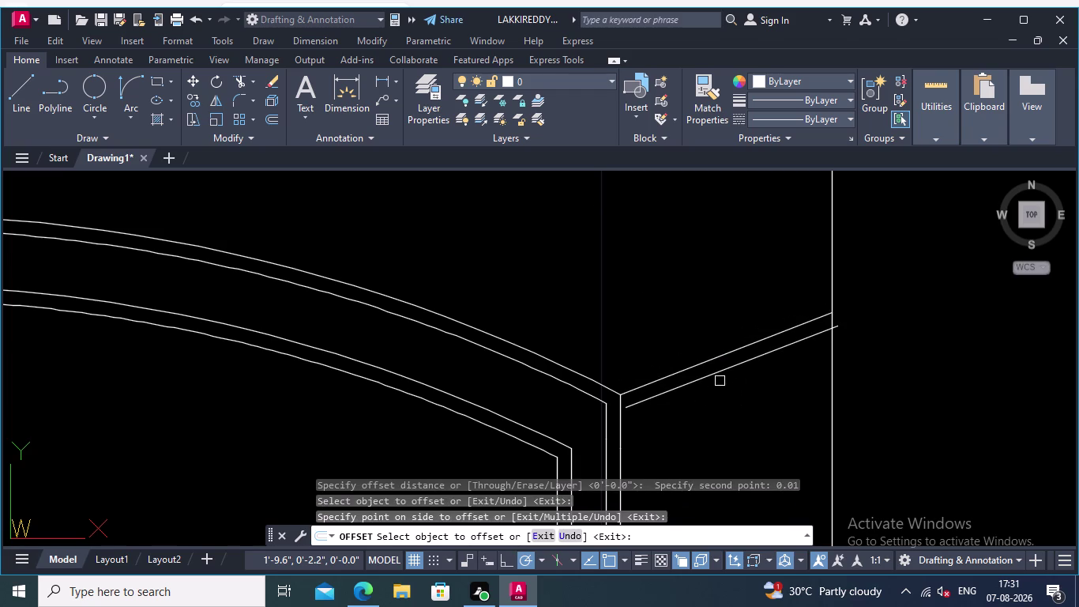
middle_drag(735, 400, 754, 388)
scroll(up, 3)
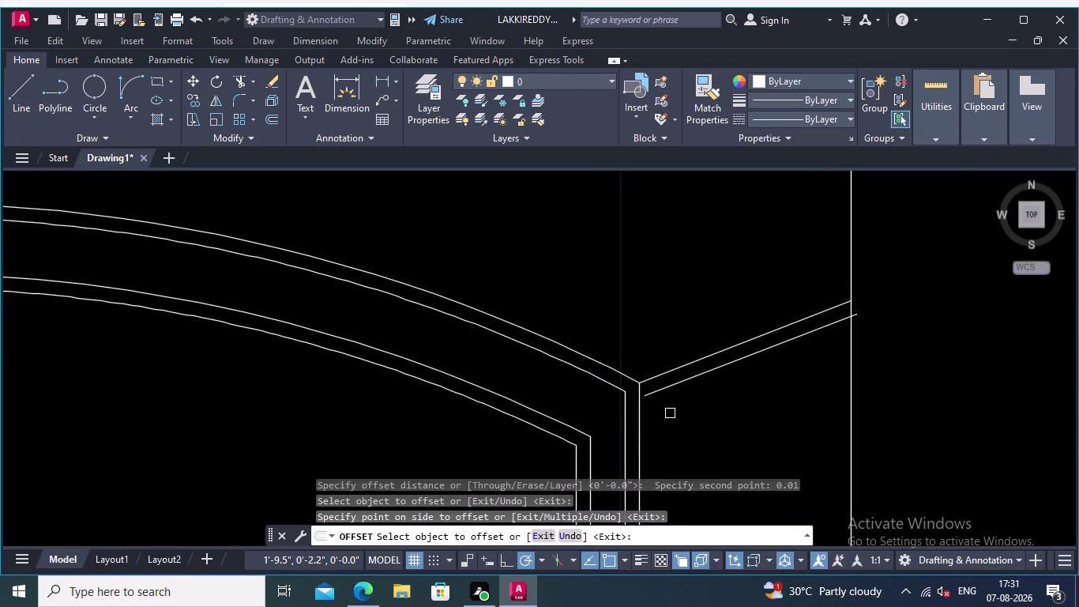
scroll(down, 3)
middle_drag(681, 411, 767, 409)
scroll(down, 3)
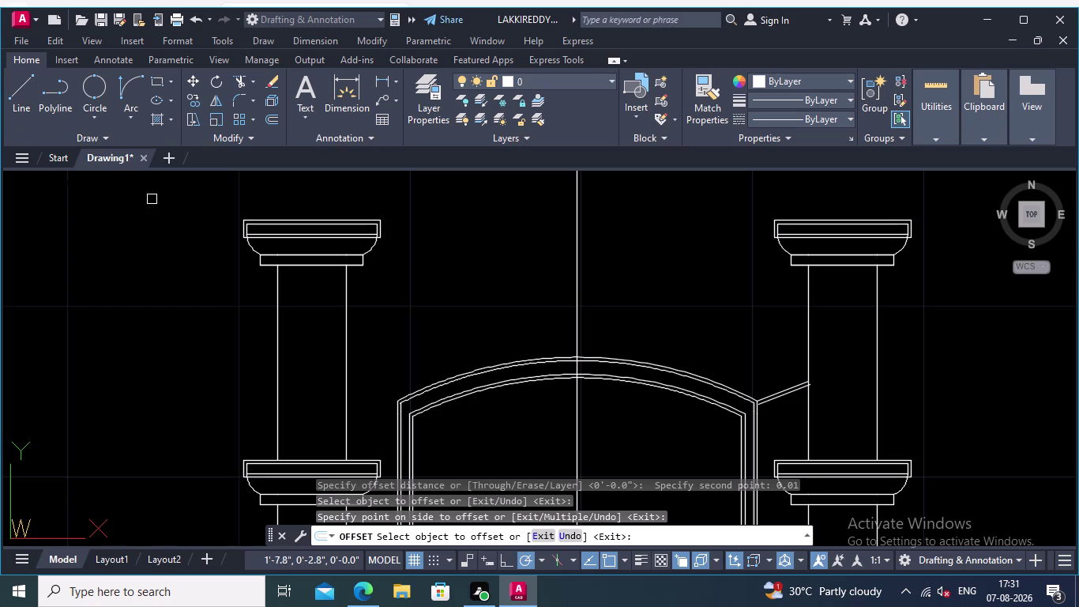
Draw a sloped line from the arch's left corner to the left column.
click(22, 81)
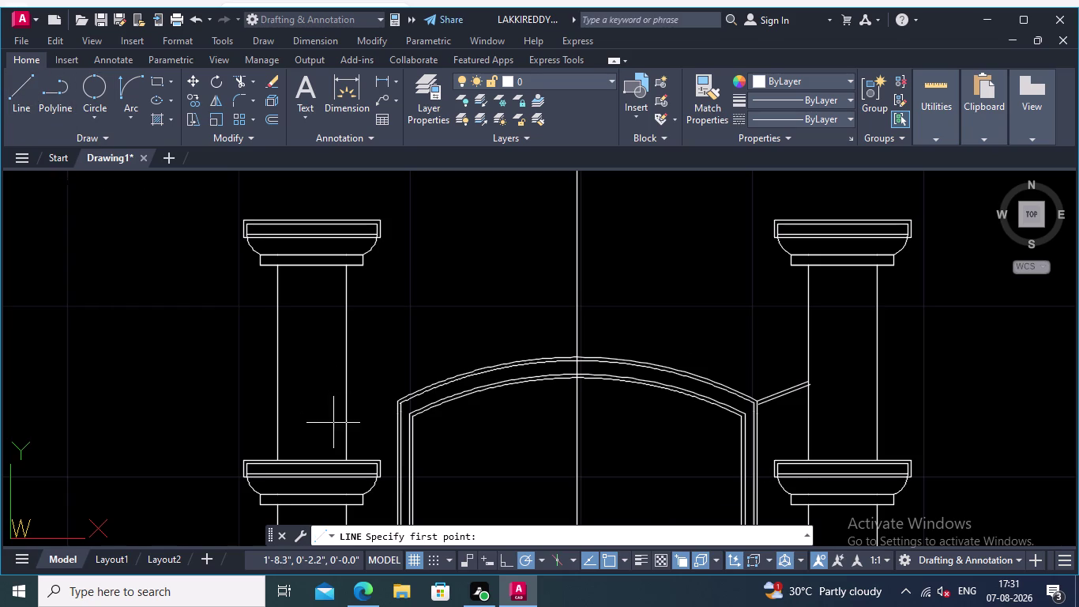
middle_drag(363, 391, 441, 340)
scroll(up, 3)
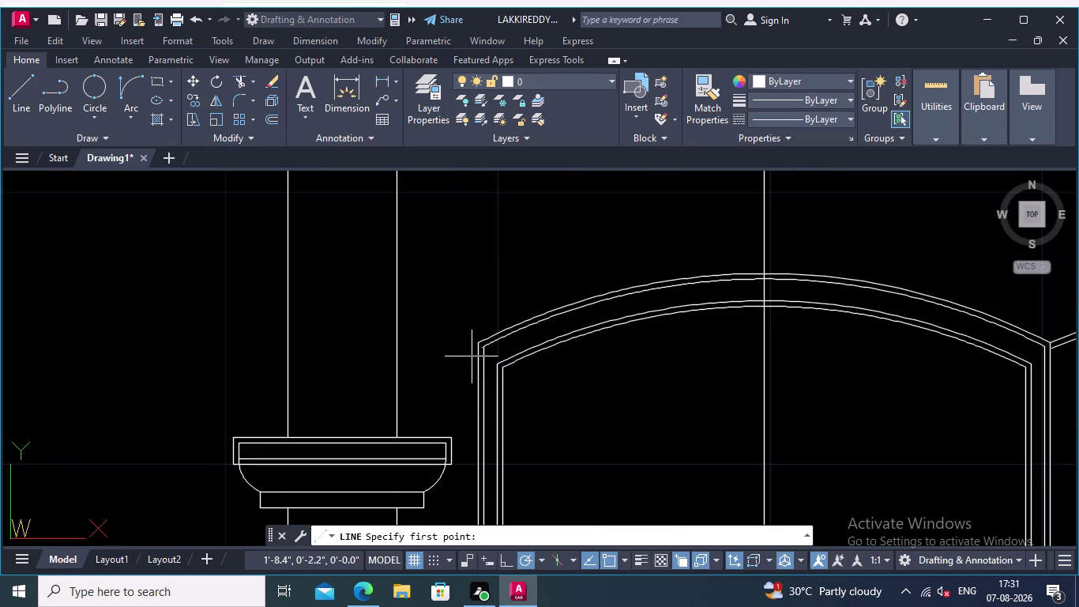
click(479, 341)
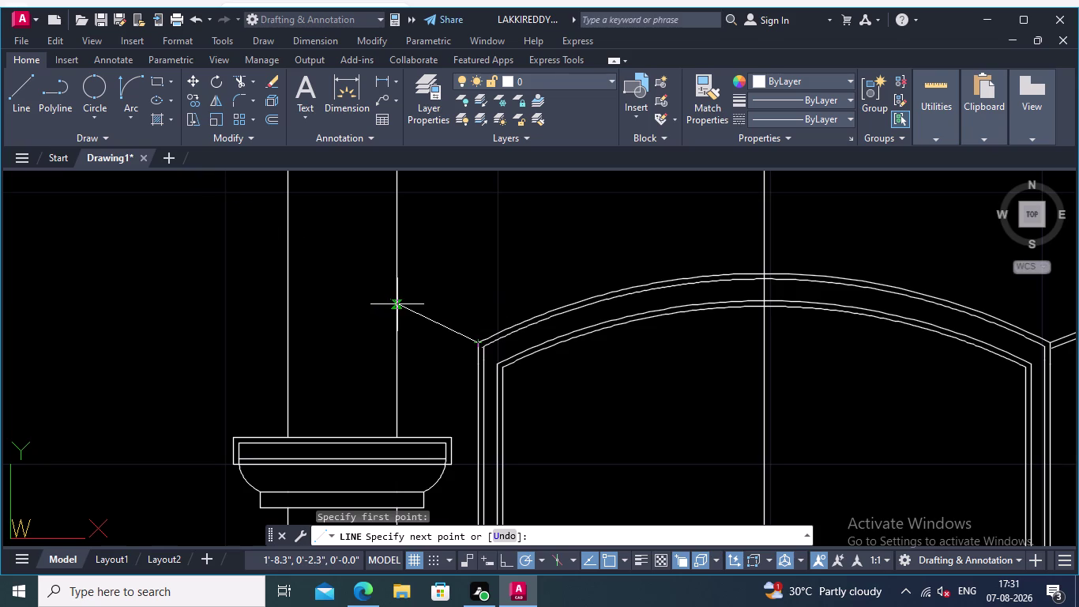
click(396, 302)
key(Return)
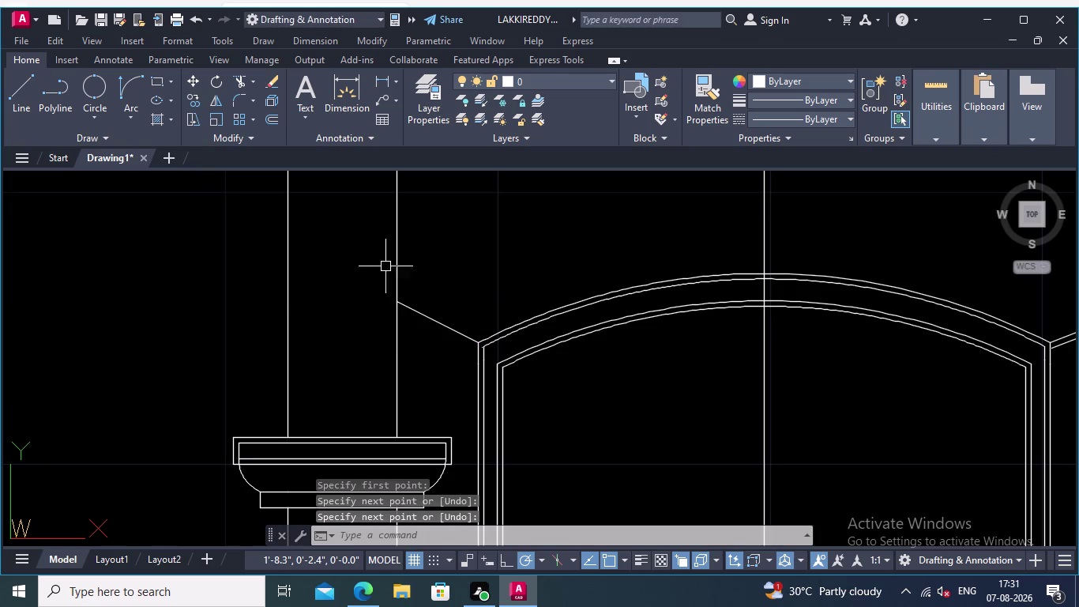
Offset the new left slanted line by 0.01 to double it.
click(272, 113)
click(420, 315)
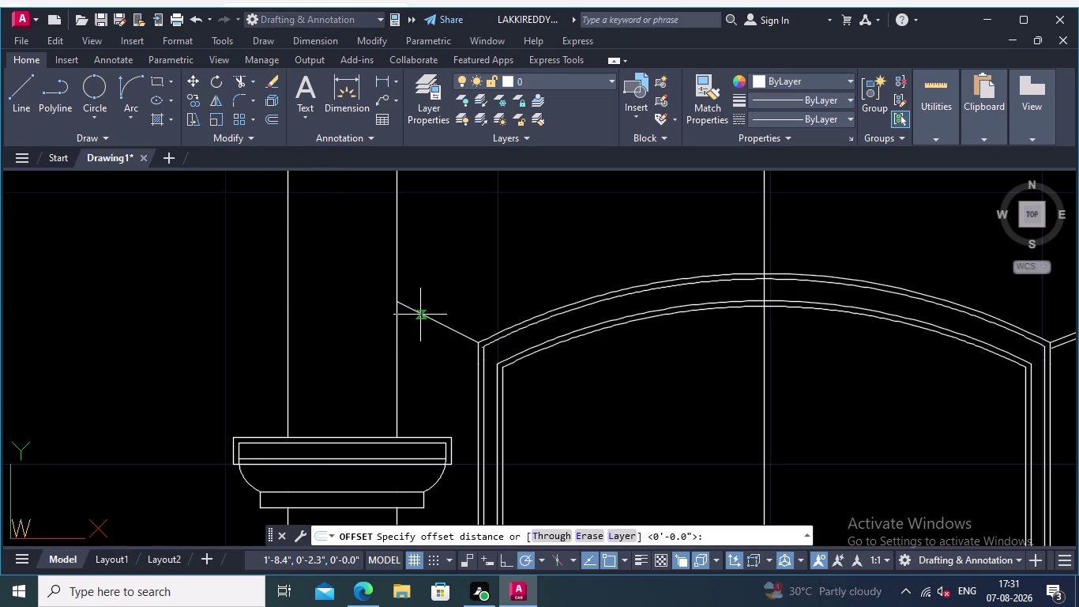
text(0.01)
key(Return)
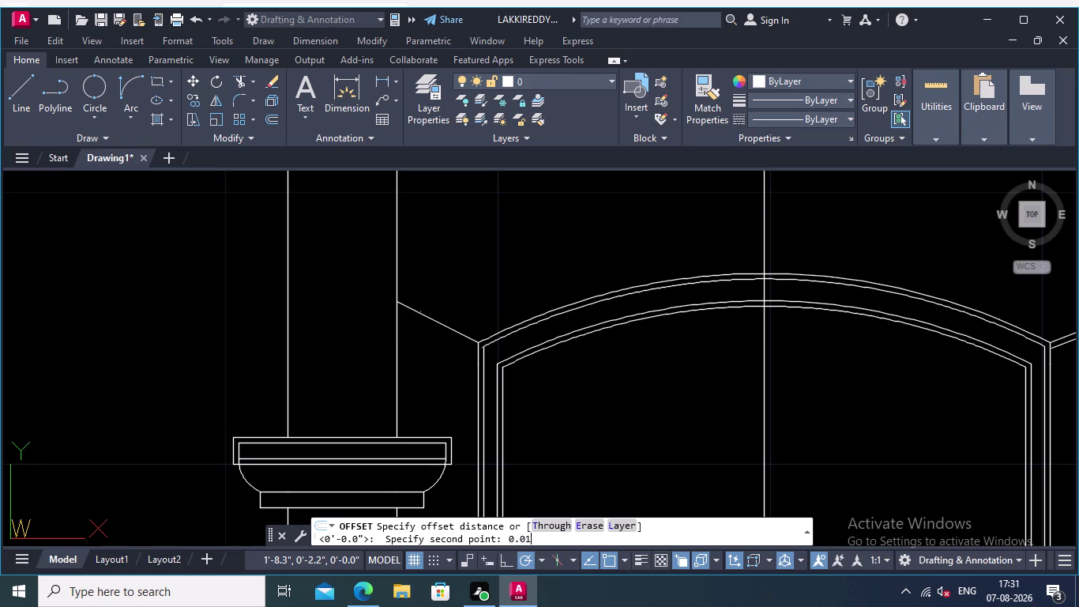
click(436, 323)
click(435, 334)
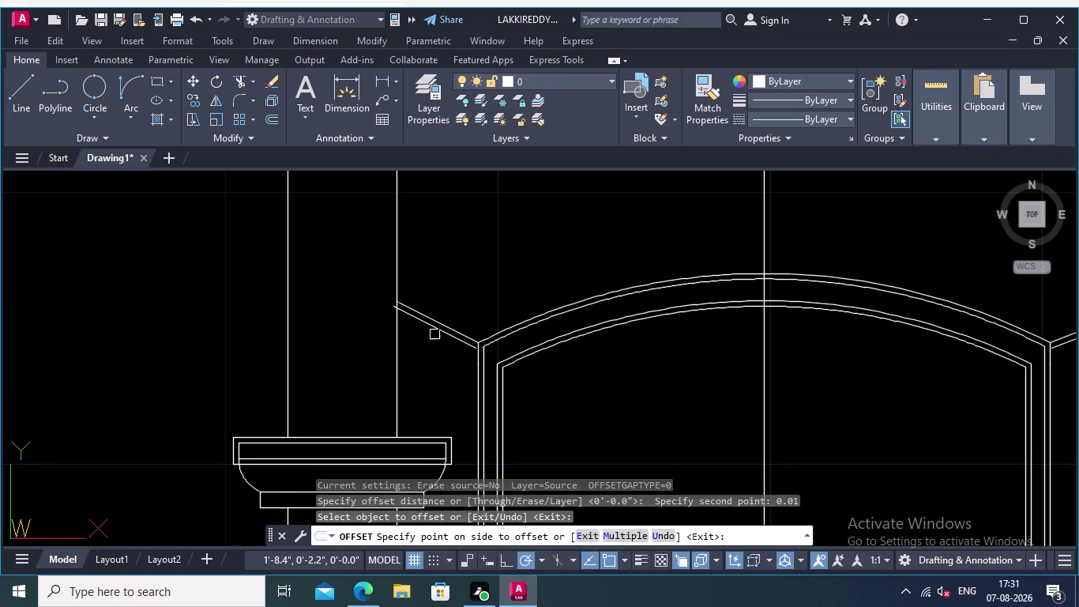
middle_drag(439, 308, 385, 300)
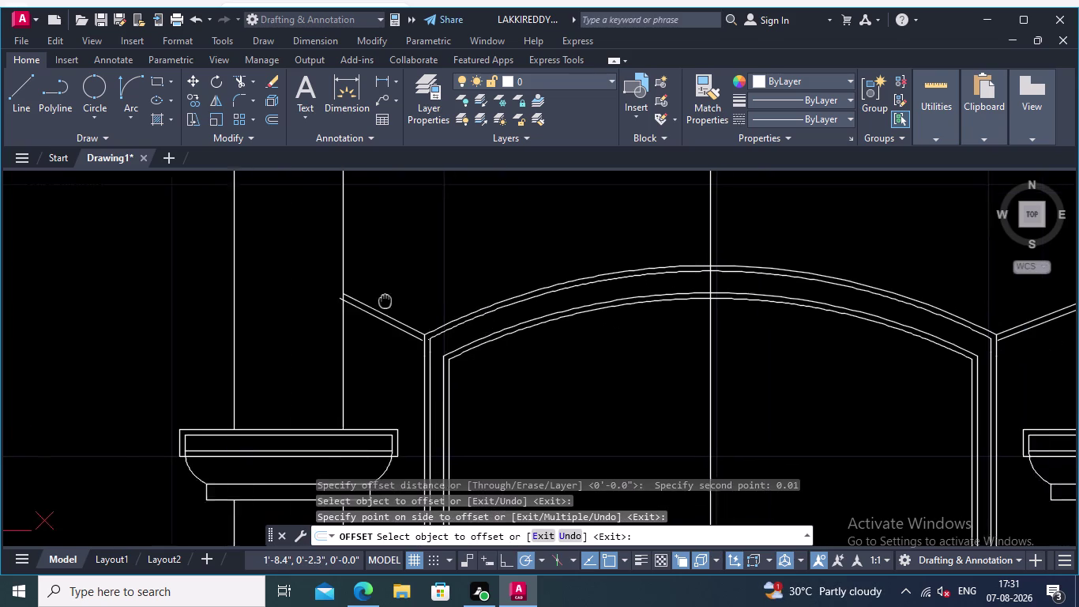
middle_drag(384, 299, 338, 307)
scroll(up, 3)
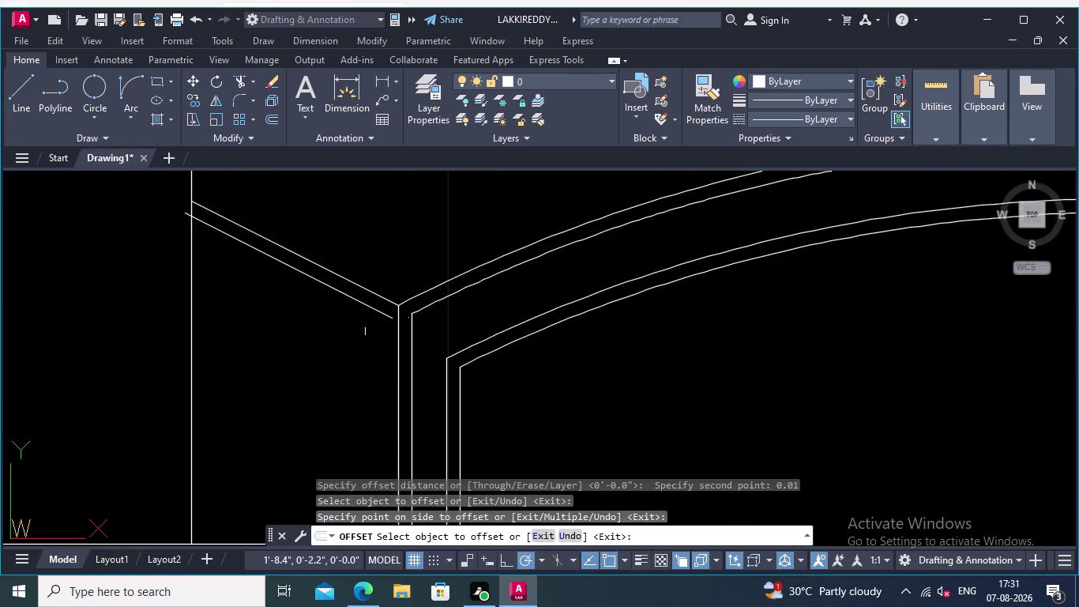
click(252, 78)
Try extending line ends to their boundaries near the right arch corner.
click(266, 135)
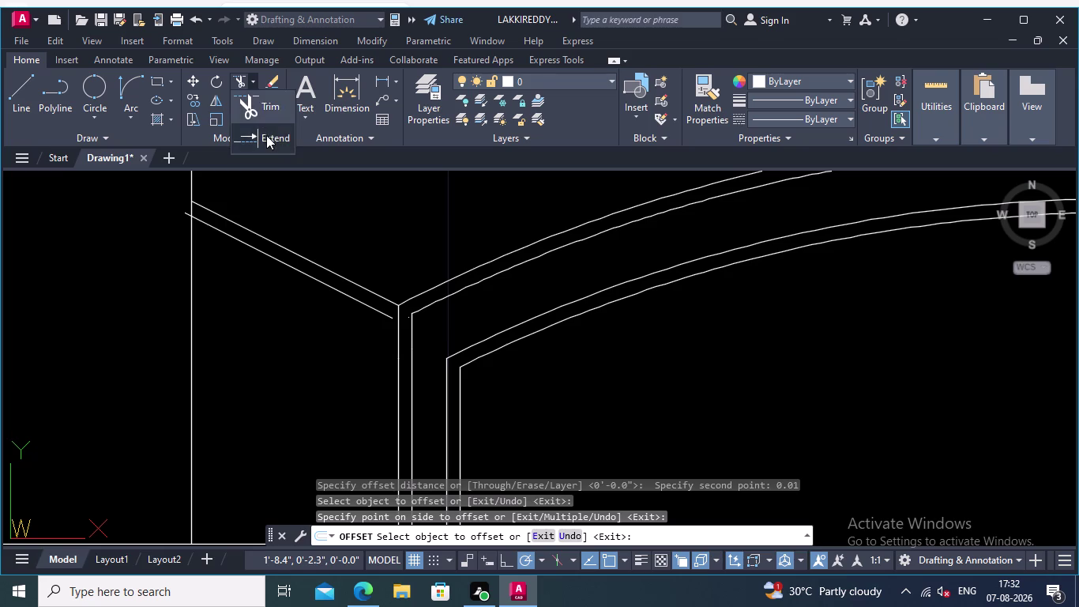
click(295, 268)
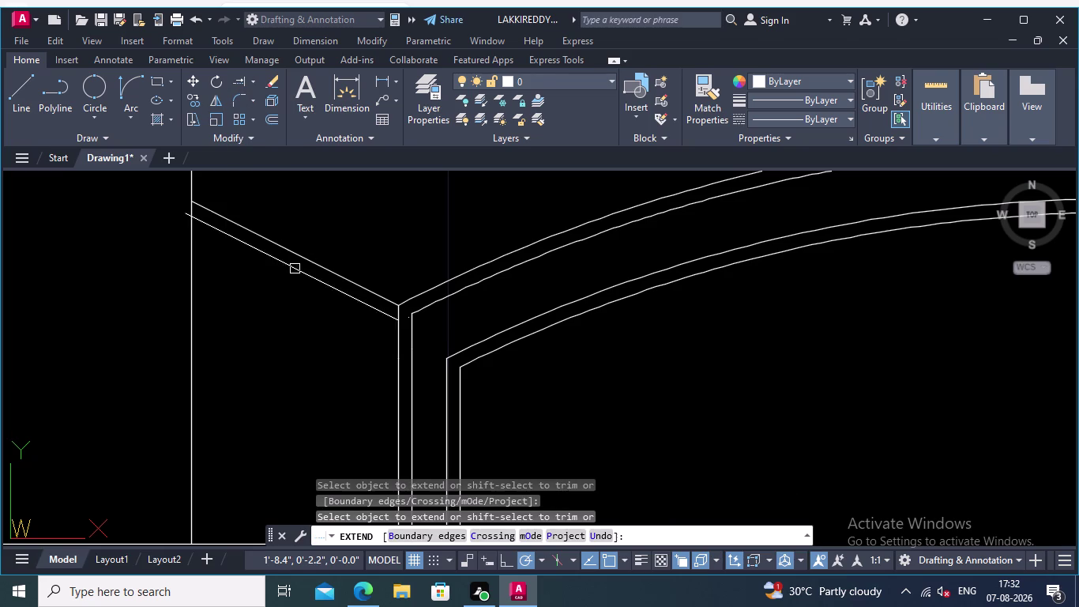
middle_drag(322, 232, 9, 278)
middle_drag(673, 371, 0, 377)
scroll(down, 3)
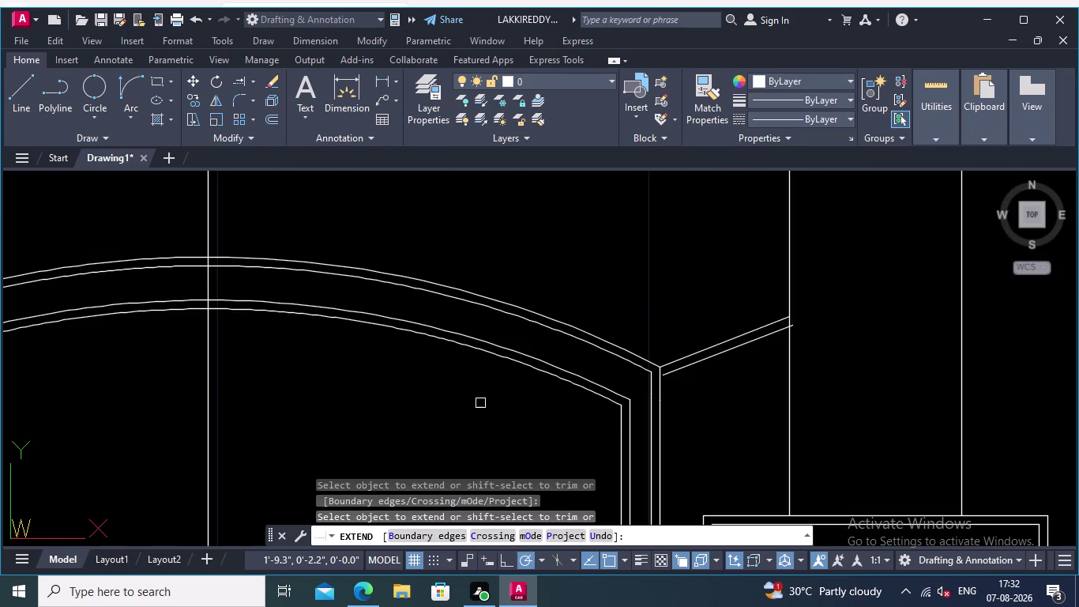
click(706, 360)
scroll(down, 3)
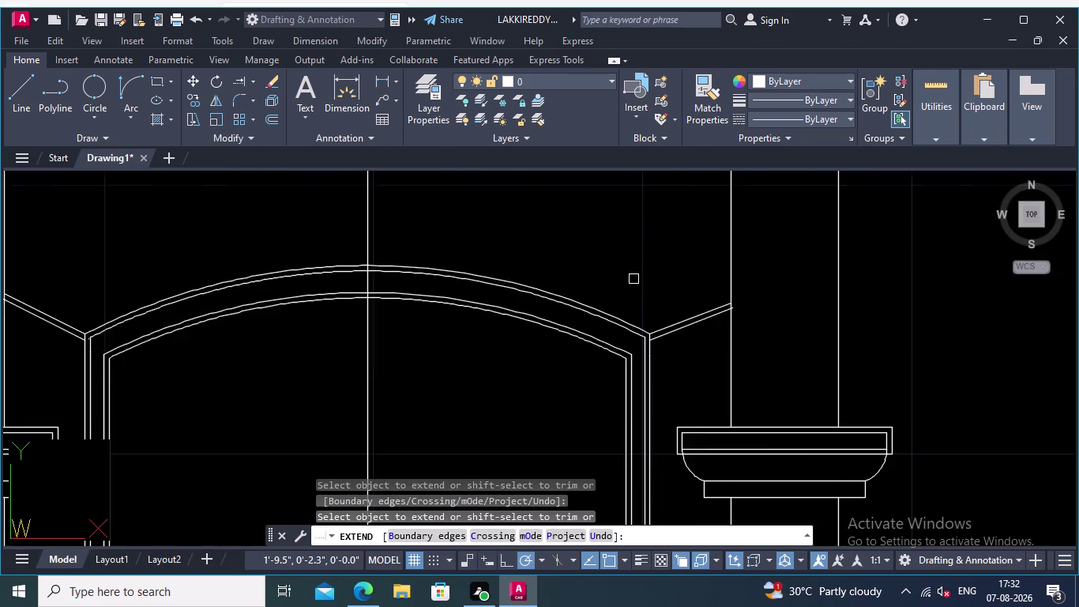
click(254, 79)
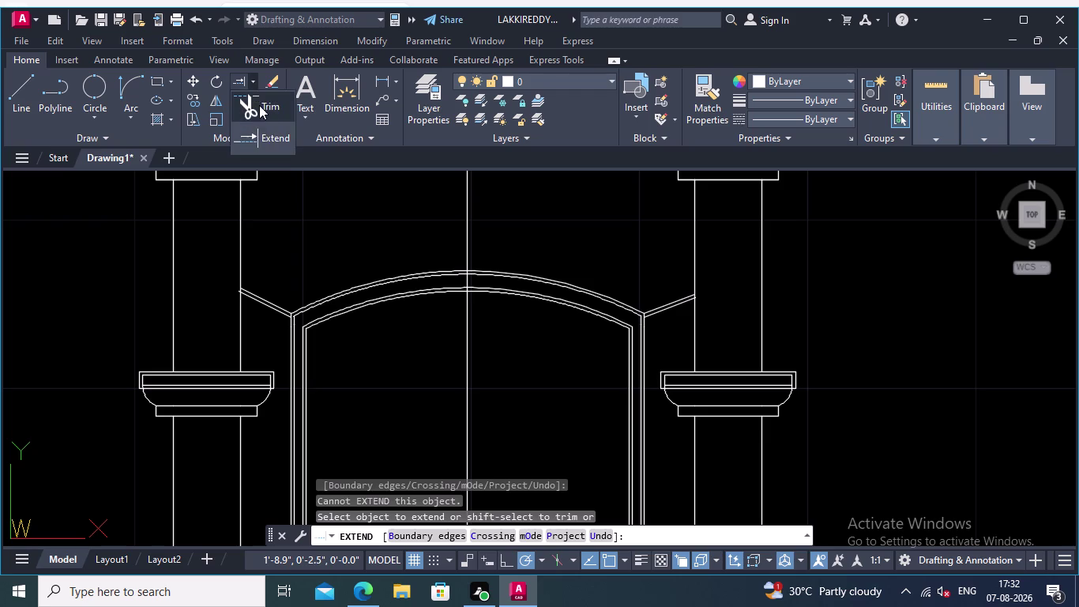
click(247, 108)
scroll(up, 3)
middle_drag(263, 264, 318, 247)
scroll(up, 3)
scroll(up, 3)
scroll(up, 3)
Trim the overshooting line ends past the column, at the arch corner and left junction.
click(289, 233)
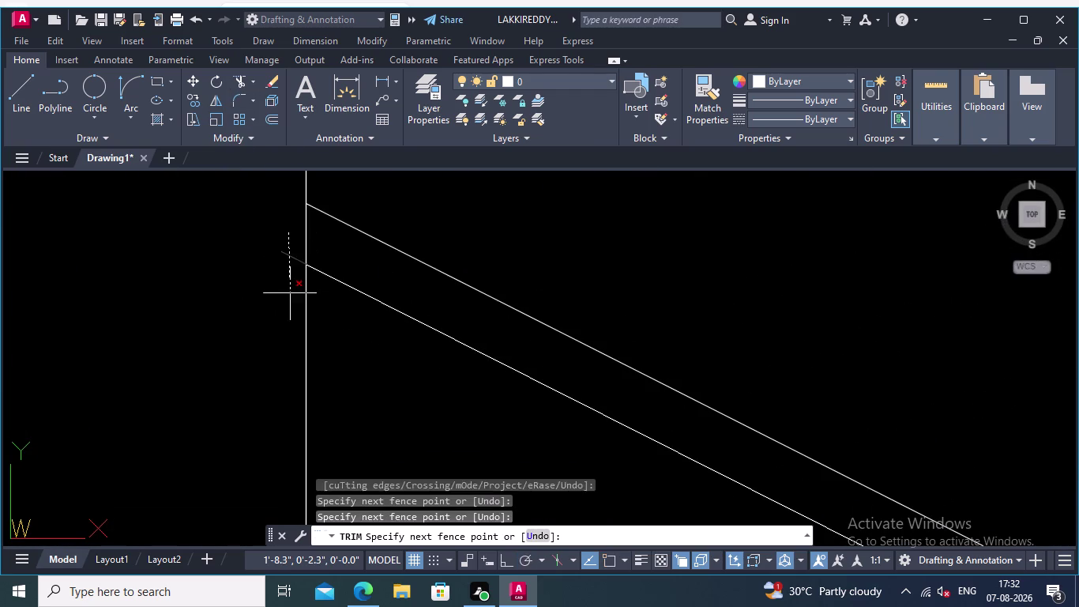
click(290, 294)
scroll(down, 3)
middle_drag(467, 212, 254, 239)
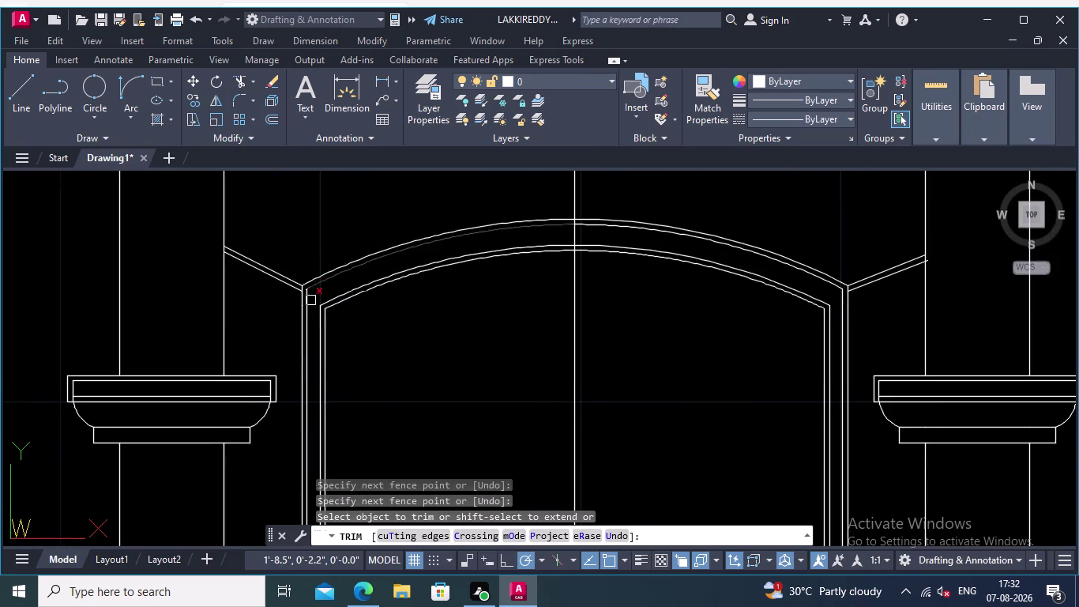
scroll(up, 3)
scroll(up, 3)
scroll(up, 3)
click(305, 268)
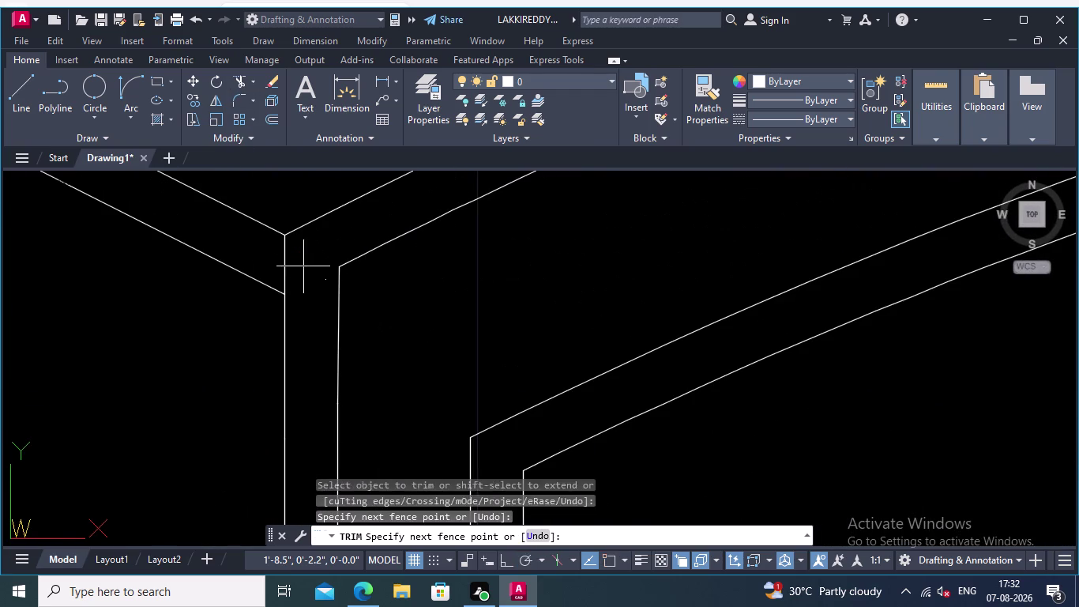
click(272, 261)
scroll(down, 3)
scroll(down, 3)
middle_drag(419, 347, 179, 356)
scroll(down, 3)
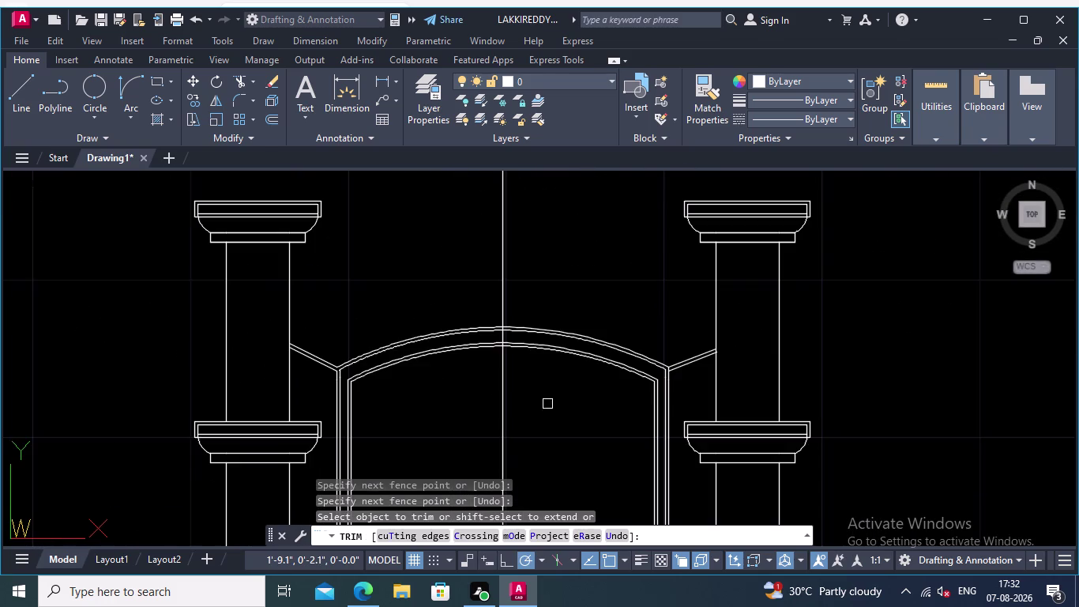
Trim the line ends crossing the right column and at the corner junction.
scroll(up, 3)
scroll(up, 3)
middle_drag(681, 375, 523, 381)
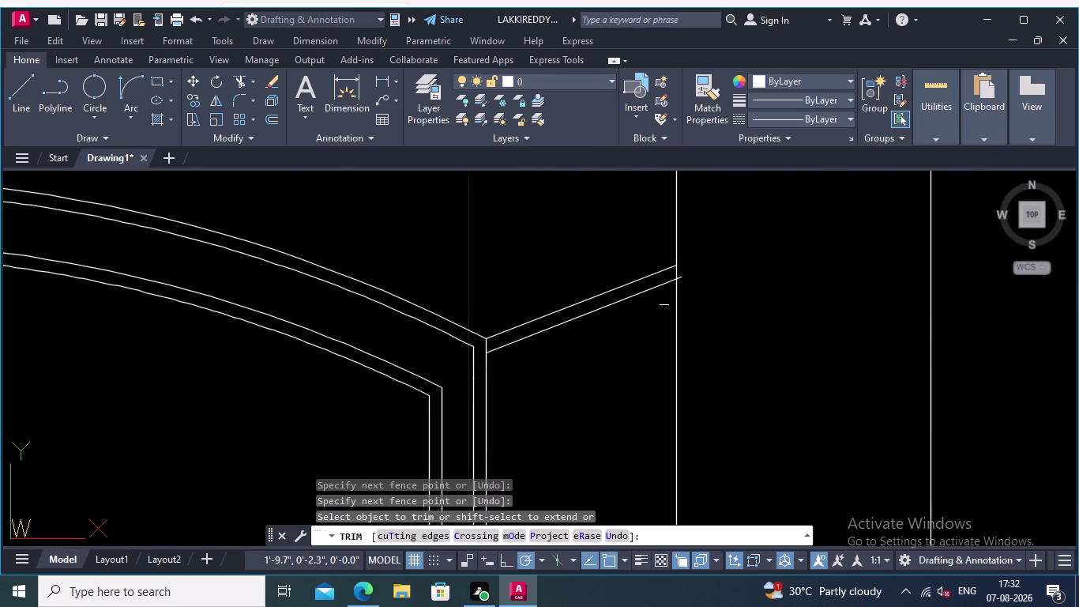
scroll(up, 3)
scroll(up, 3)
drag(706, 276, 702, 260)
click(682, 175)
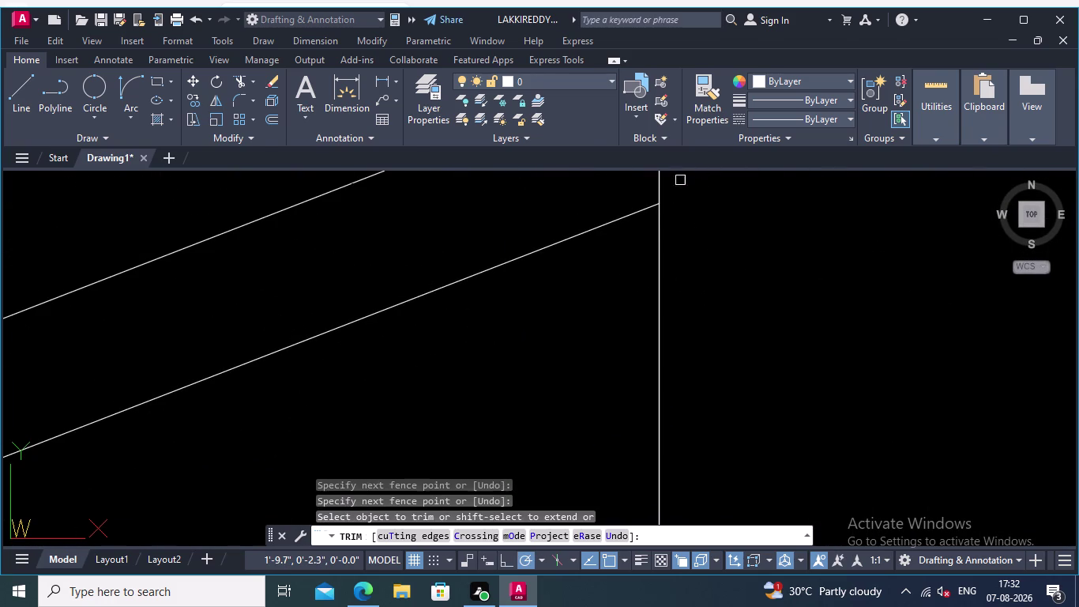
scroll(down, 3)
middle_drag(434, 401, 509, 333)
scroll(up, 3)
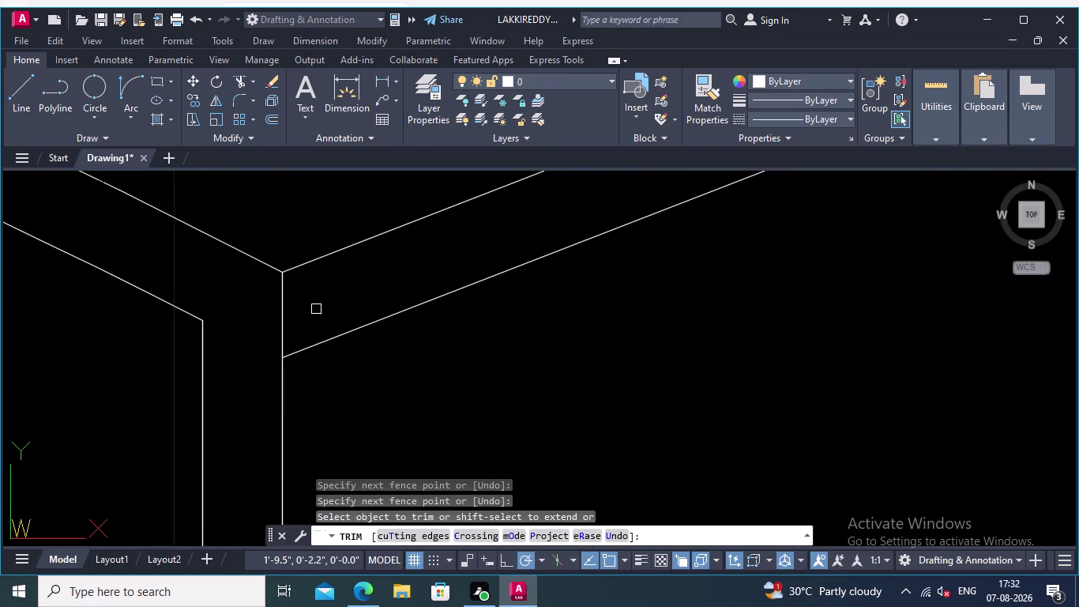
drag(328, 305, 316, 307)
click(241, 328)
scroll(down, 3)
scroll(down, 3)
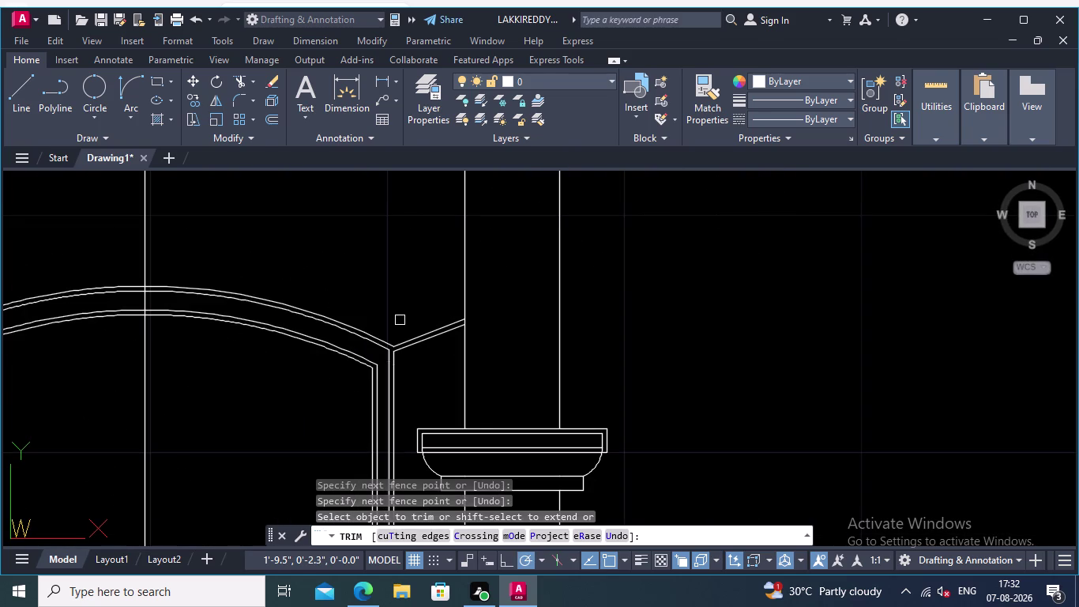
Trim the centre line above and inside the arch crown, plus stubs between arch lines.
middle_drag(392, 292, 453, 271)
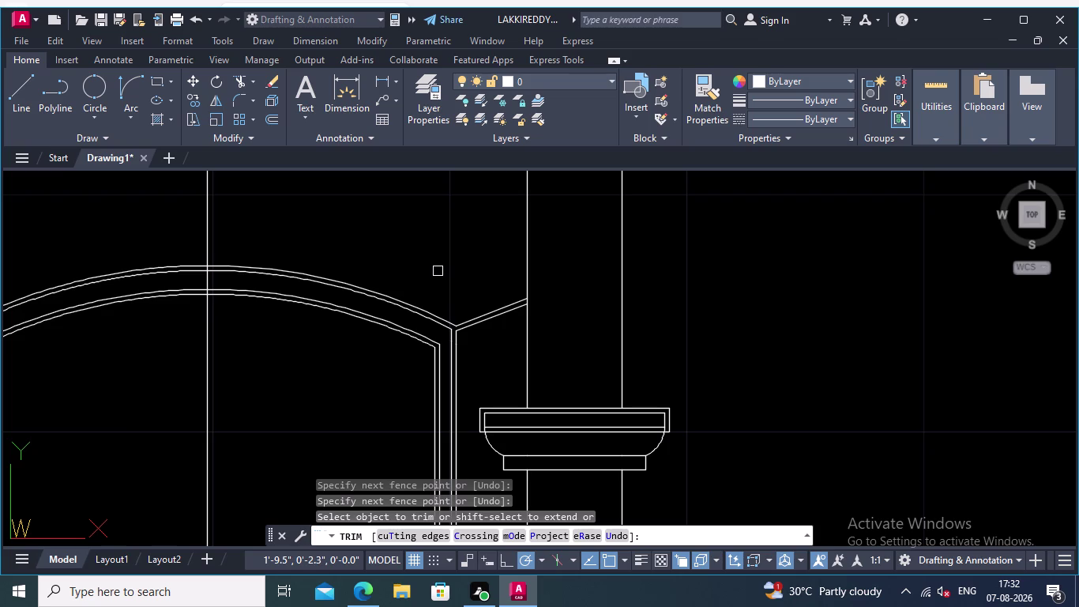
scroll(down, 3)
middle_drag(427, 269, 473, 256)
scroll(up, 3)
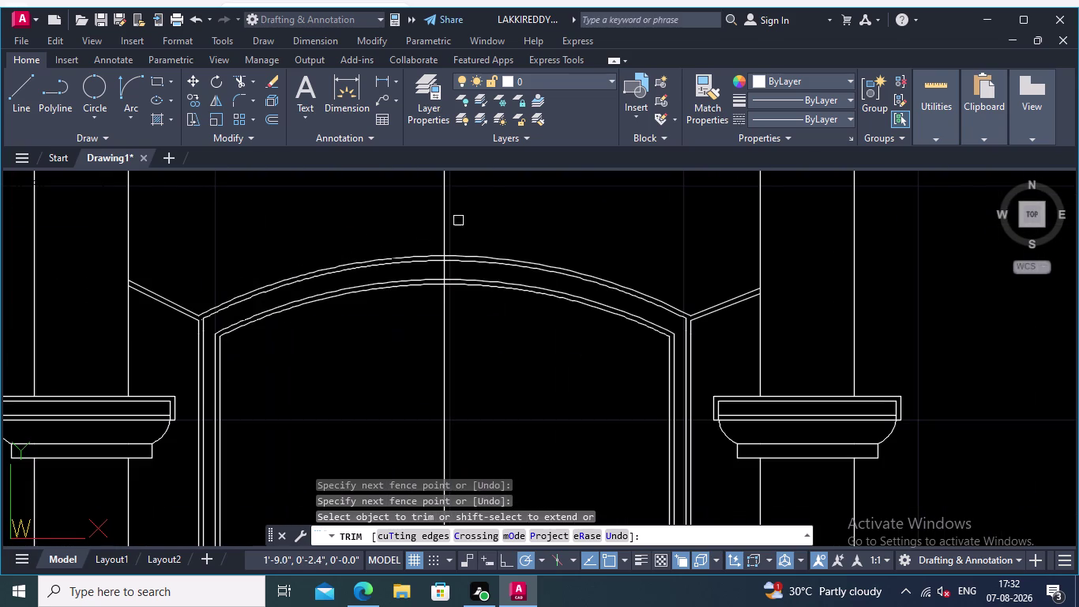
drag(492, 200, 470, 206)
click(409, 208)
drag(471, 348, 452, 347)
click(401, 351)
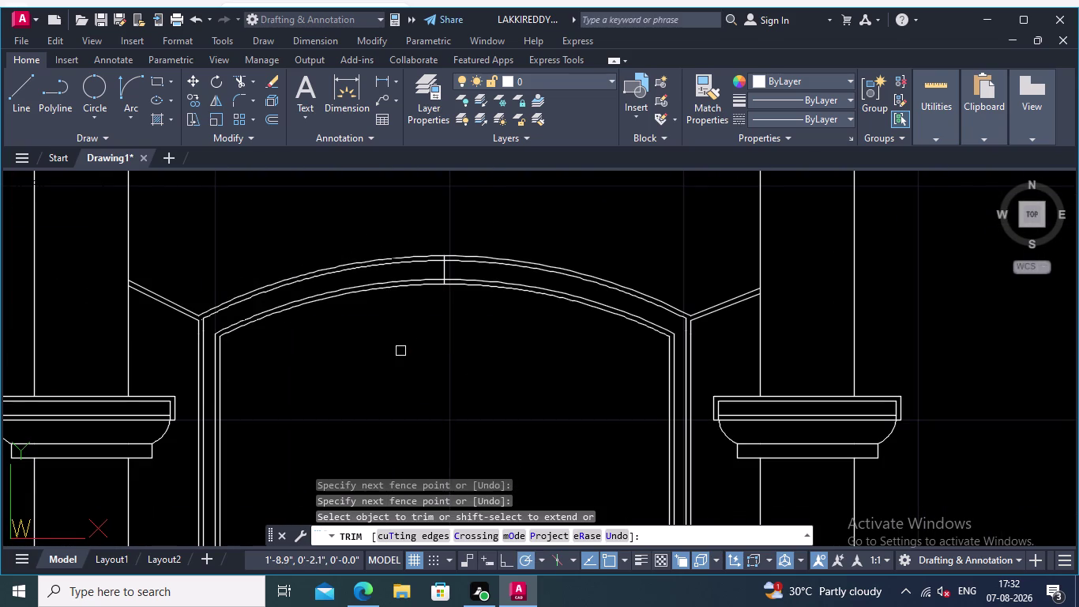
scroll(up, 3)
drag(482, 317, 467, 320)
click(443, 331)
scroll(up, 3)
click(460, 342)
click(422, 340)
scroll(down, 3)
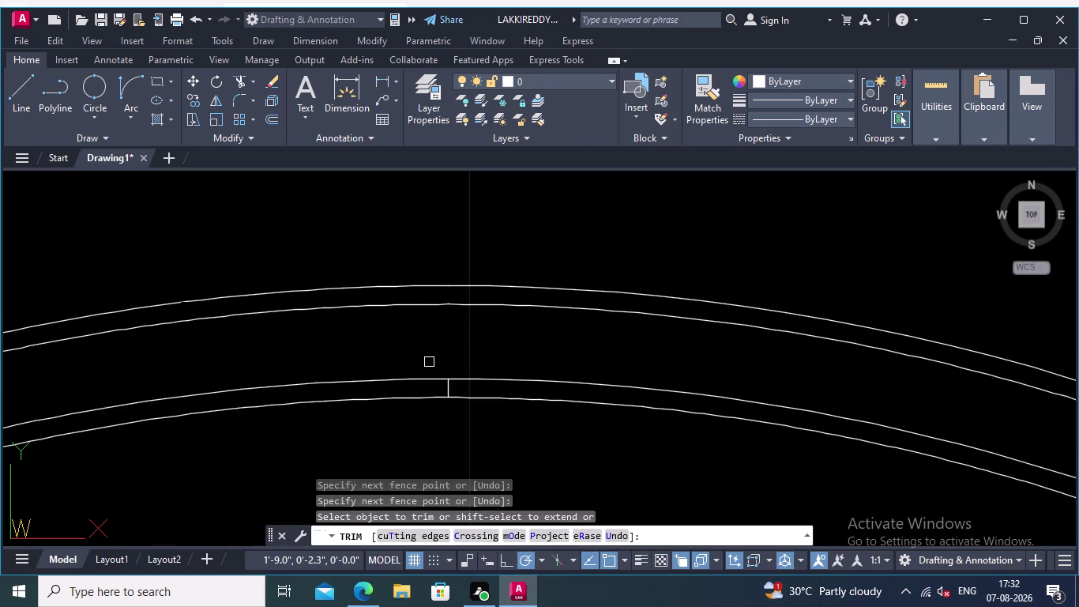
scroll(up, 3)
Remove the last short stubs left between the two arch lines.
middle_drag(461, 354, 343, 241)
scroll(up, 3)
click(334, 283)
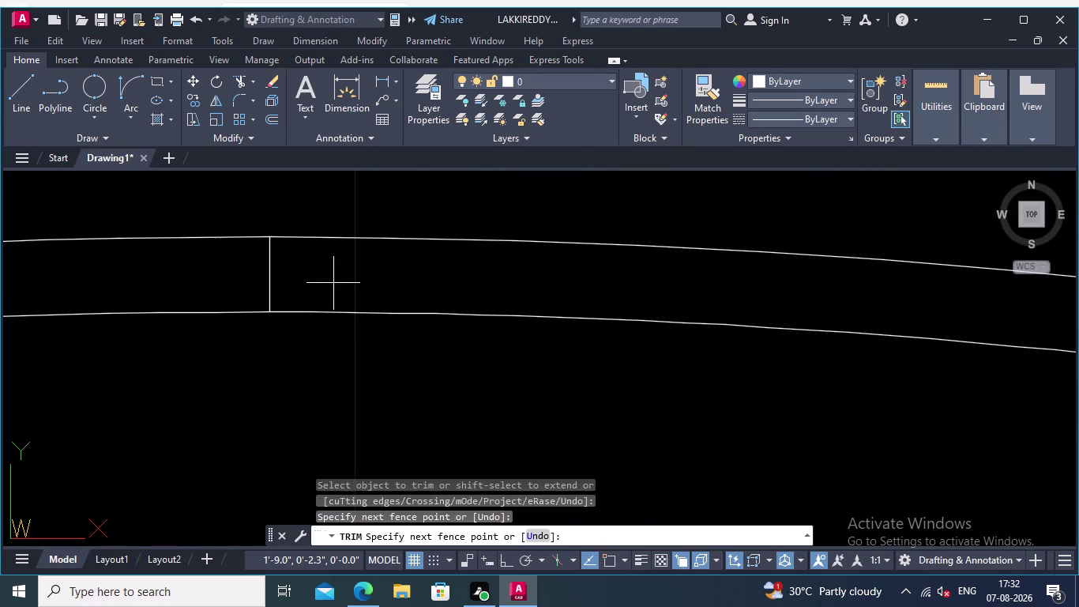
click(236, 282)
scroll(down, 3)
middle_drag(286, 387, 261, 230)
scroll(down, 3)
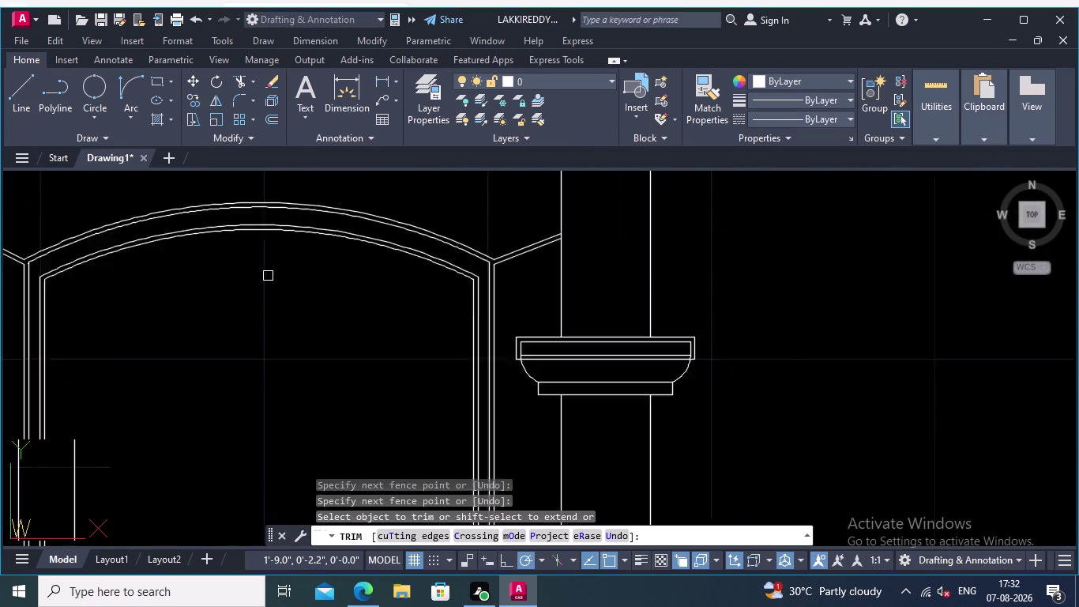
scroll(down, 3)
Trim the stray vertical lines below the door leaves and the leftover stub at the base.
middle_drag(266, 295, 280, 233)
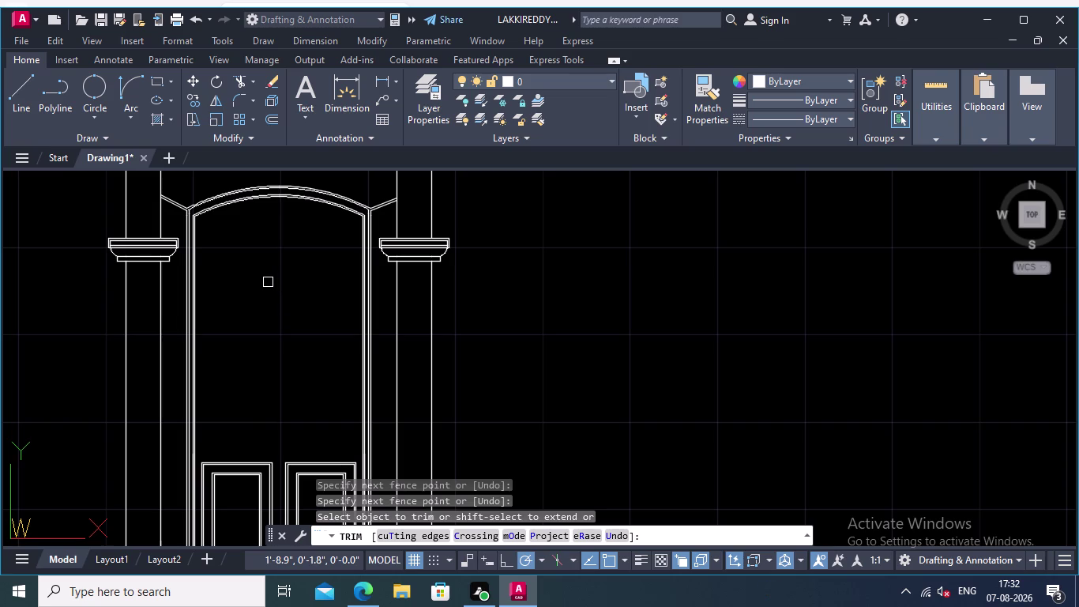
scroll(down, 3)
middle_drag(265, 281, 282, 279)
scroll(up, 3)
middle_drag(272, 322, 292, 181)
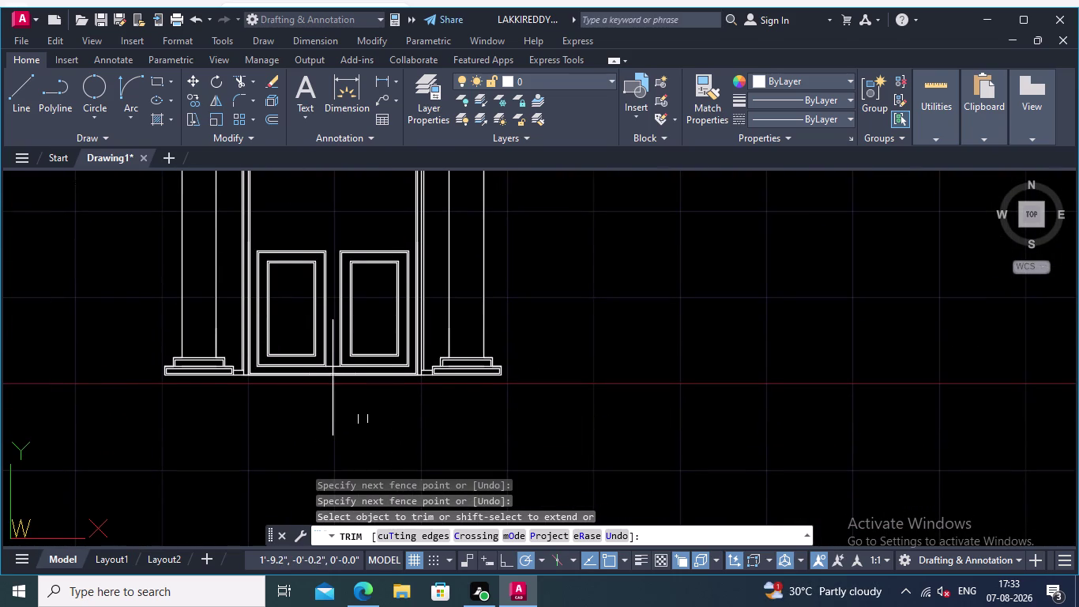
click(363, 419)
click(311, 410)
scroll(up, 3)
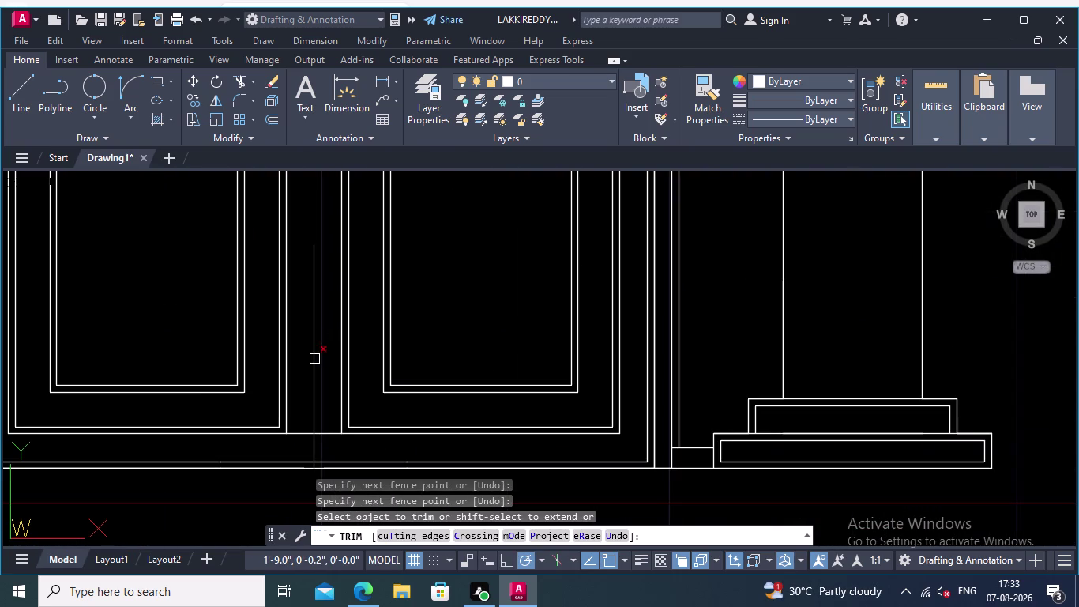
click(315, 359)
click(318, 448)
scroll(up, 3)
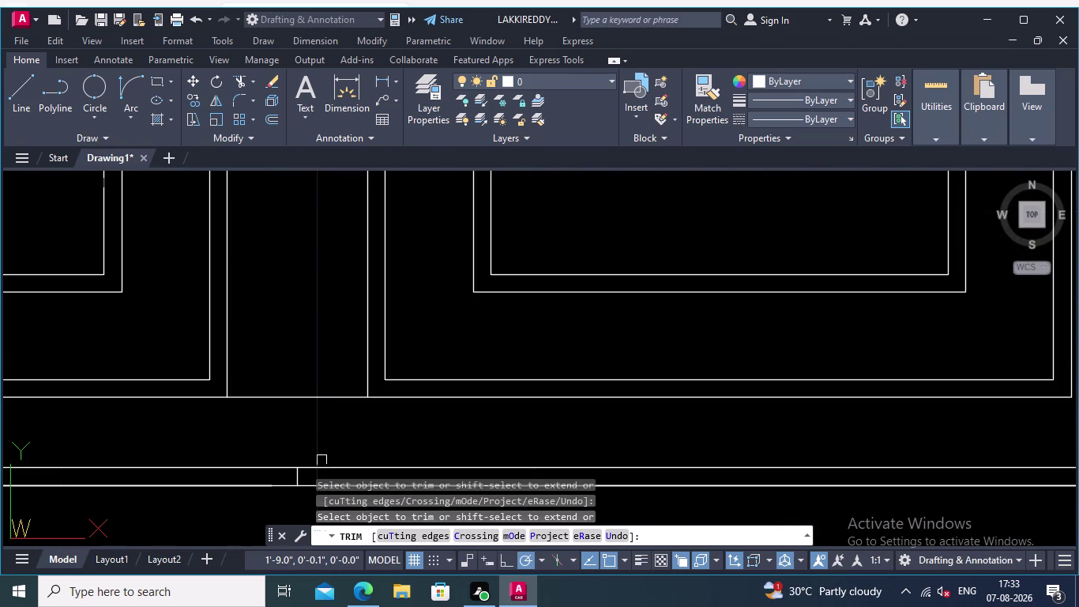
middle_drag(322, 458, 302, 356)
scroll(up, 3)
click(259, 332)
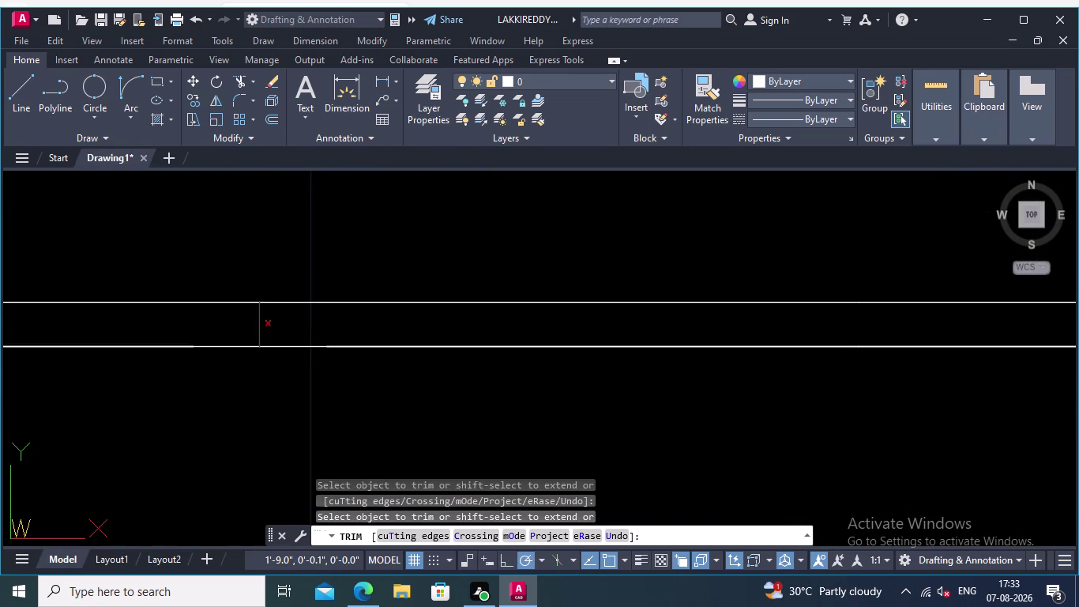
scroll(down, 3)
scroll(down, 3)
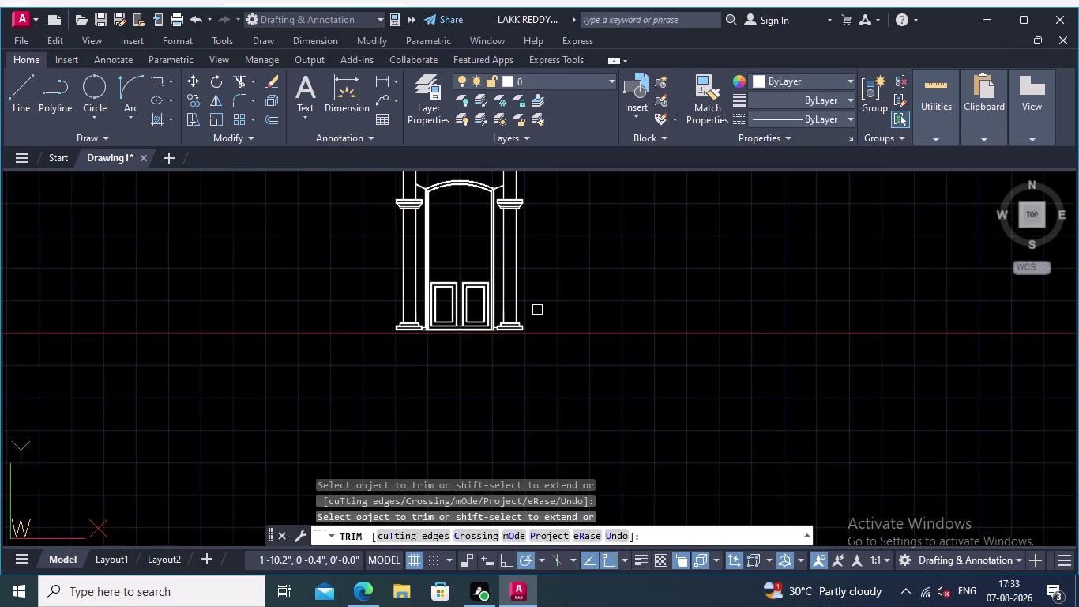
Review the whole door elevation, then start the OFFSET command.
middle_drag(545, 312, 574, 414)
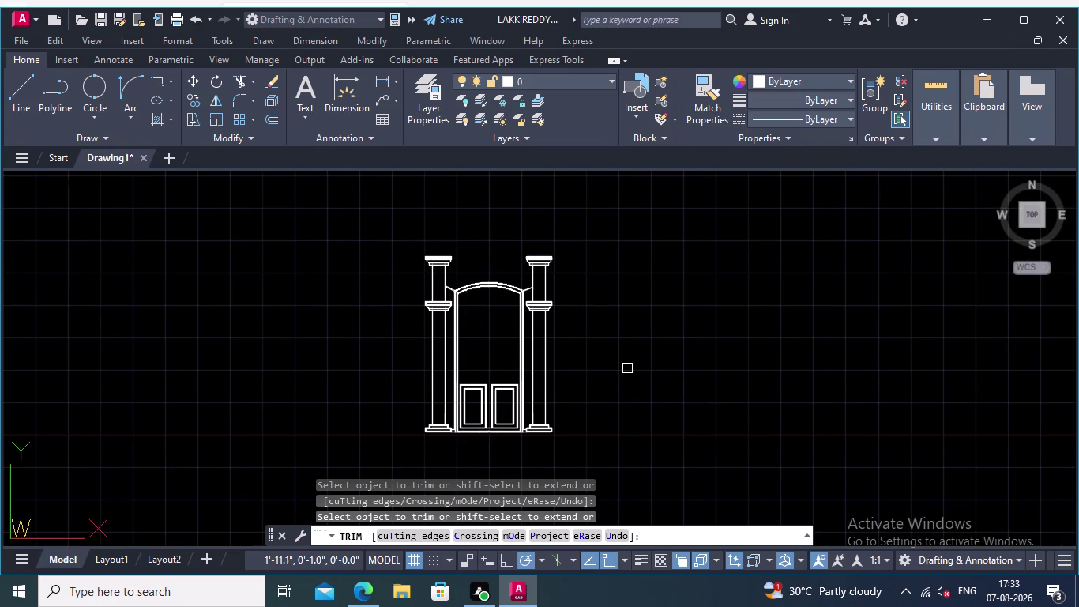
scroll(up, 3)
middle_drag(609, 360, 648, 352)
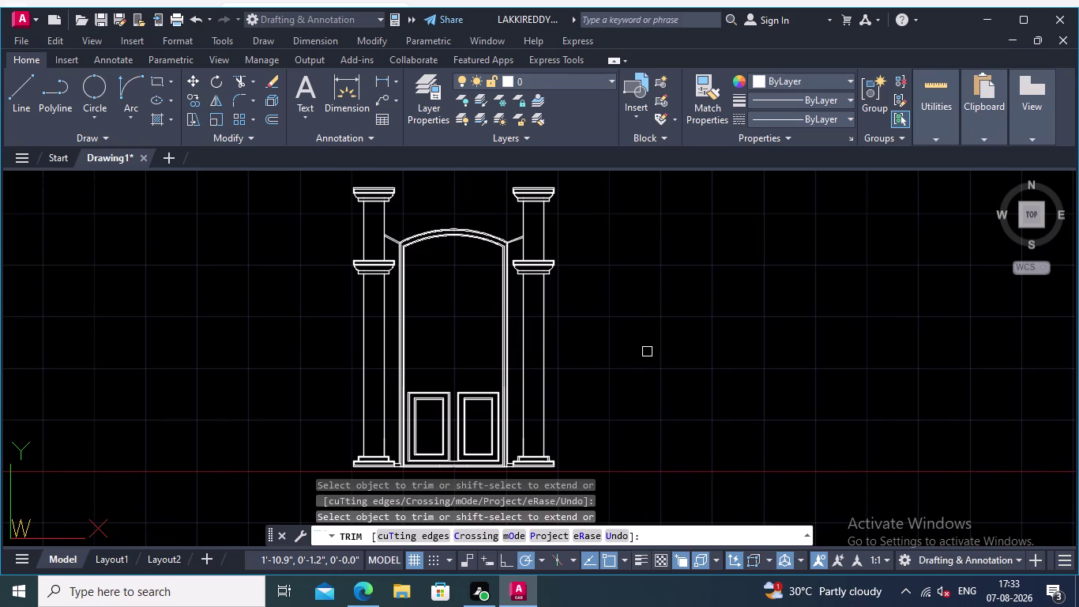
middle_drag(607, 348, 608, 350)
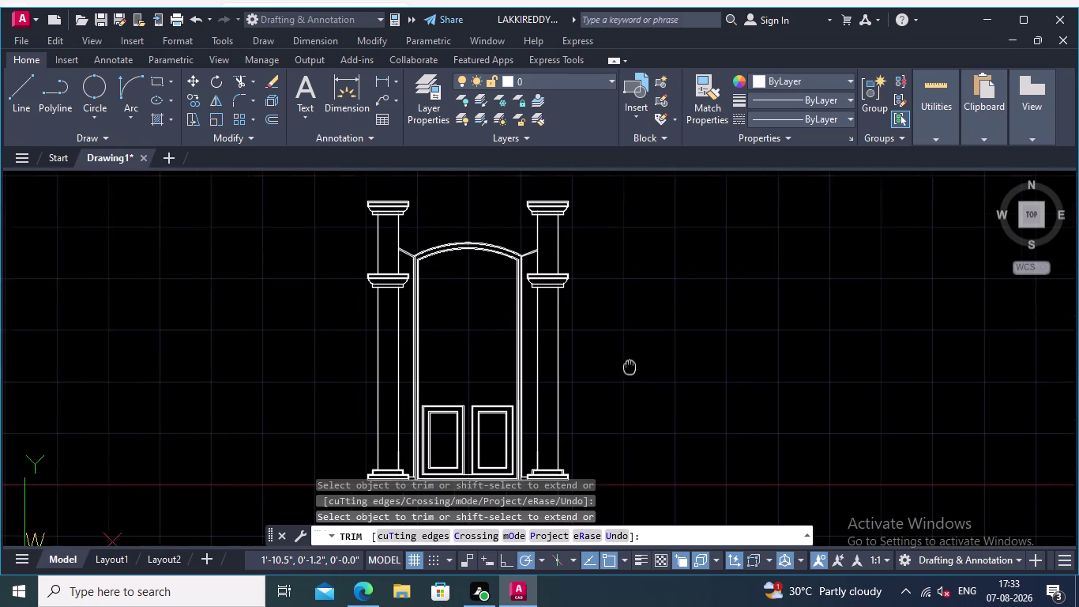
middle_drag(609, 350, 662, 380)
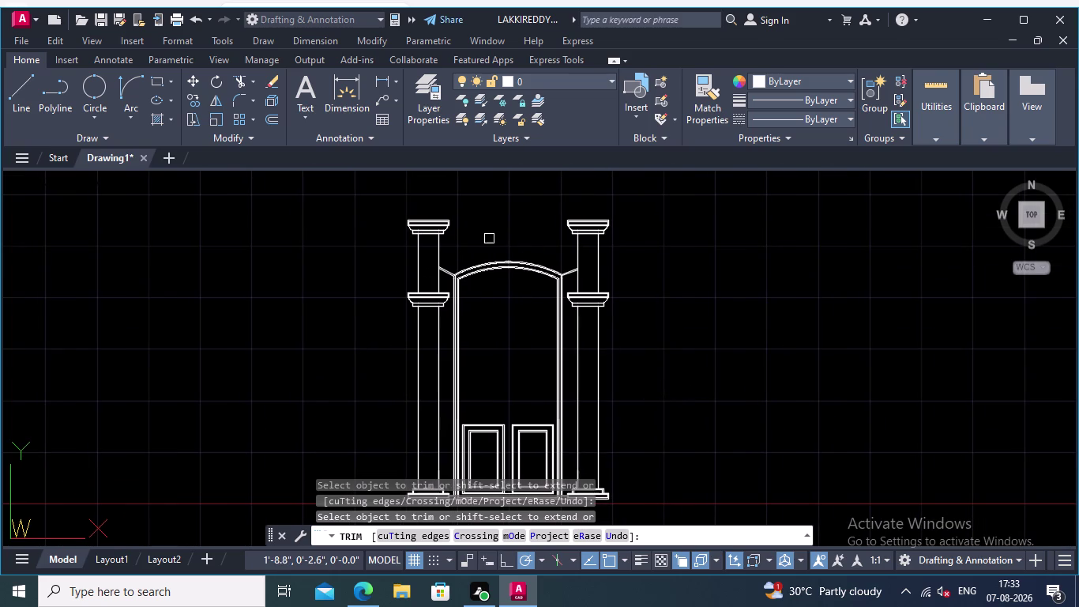
scroll(up, 3)
scroll(up, 3)
scroll(up, 3)
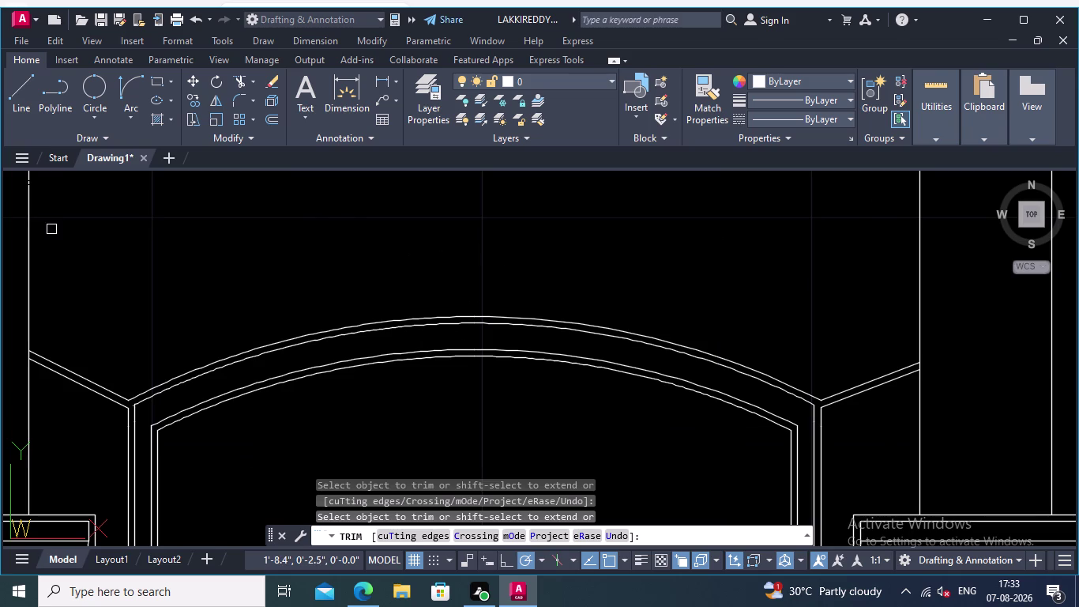
click(269, 117)
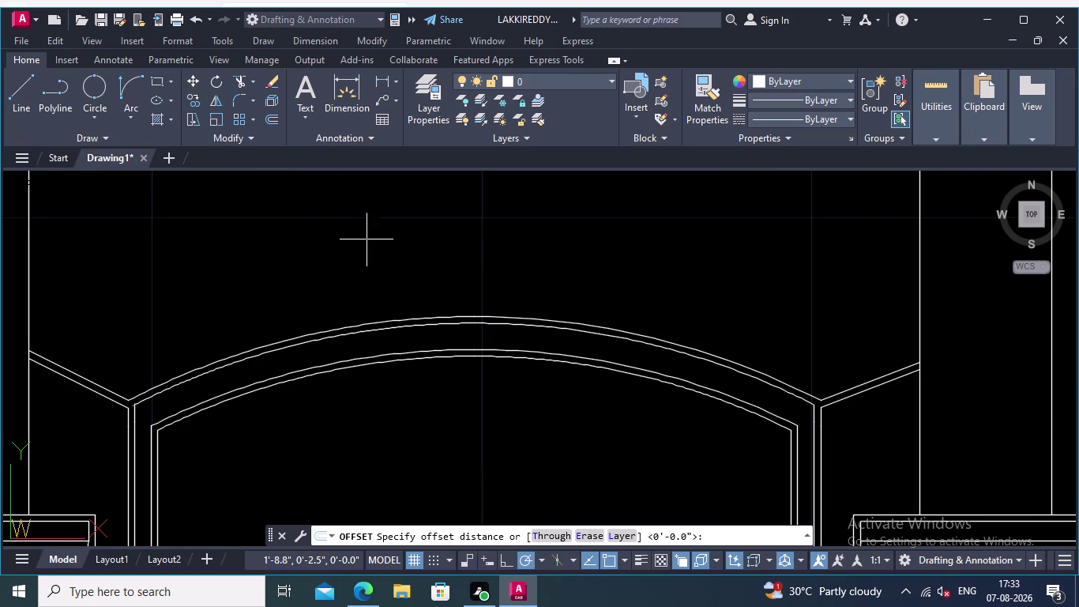
Offset the outer arch line 0.20 upward to create a new arc.
middle_drag(456, 317, 351, 352)
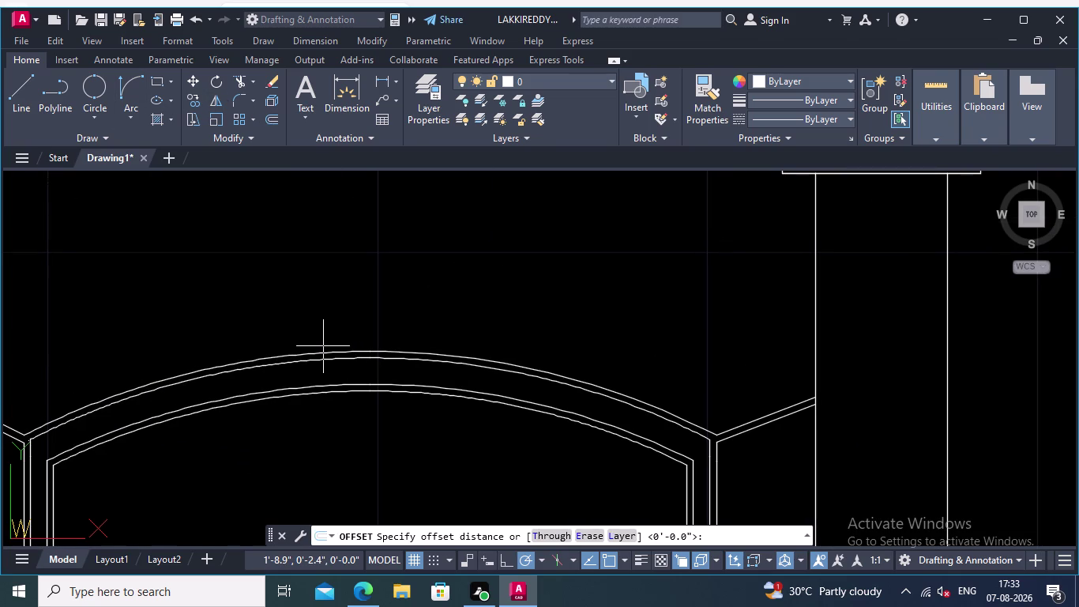
scroll(down, 3)
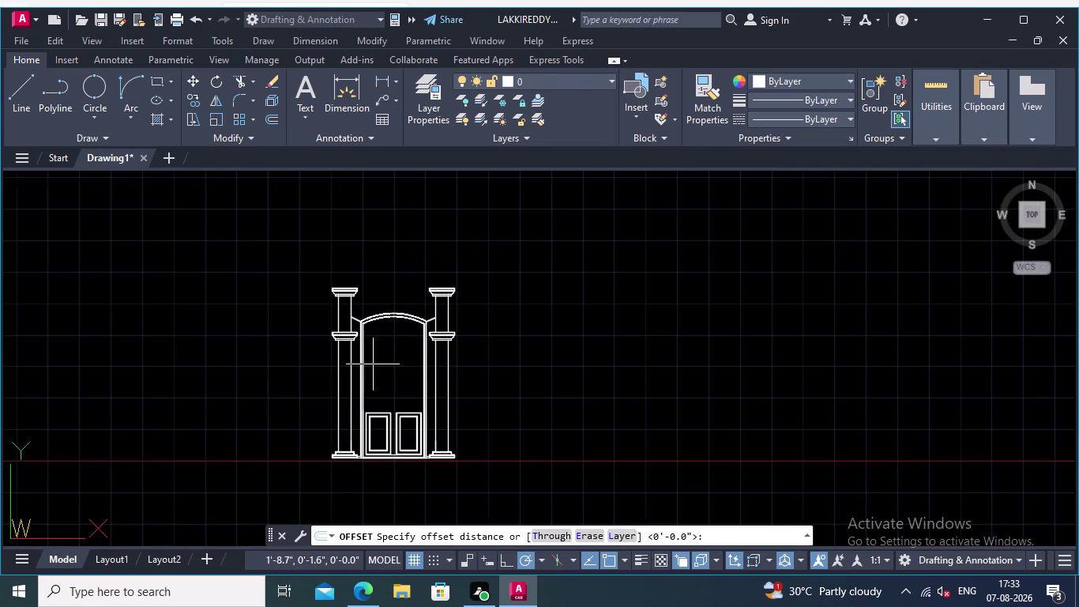
scroll(up, 3)
scroll(up, 3)
scroll(up, 3)
scroll(up, 3)
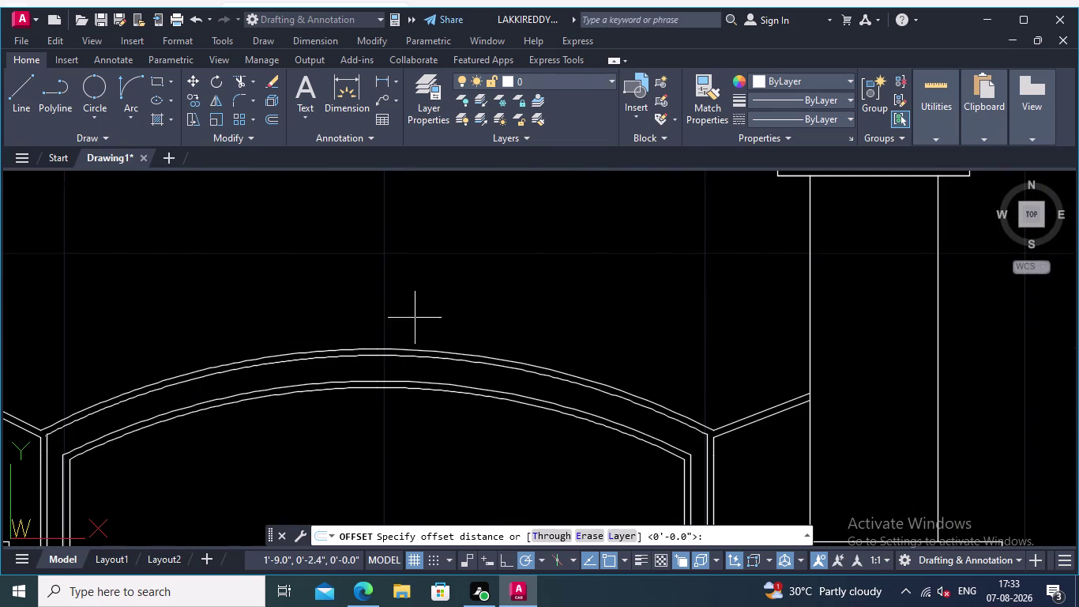
scroll(up, 3)
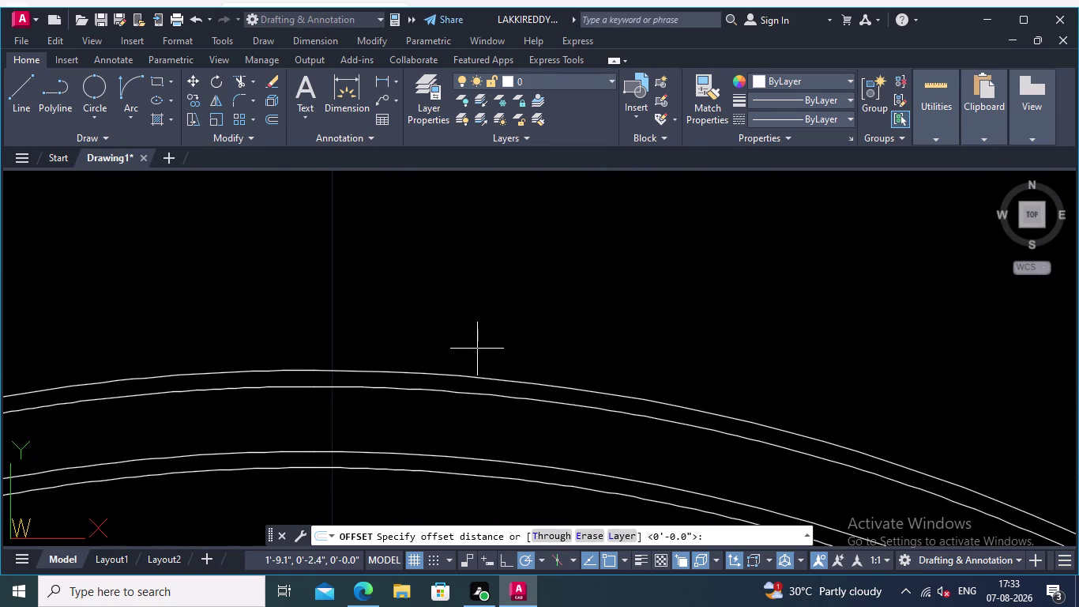
click(524, 383)
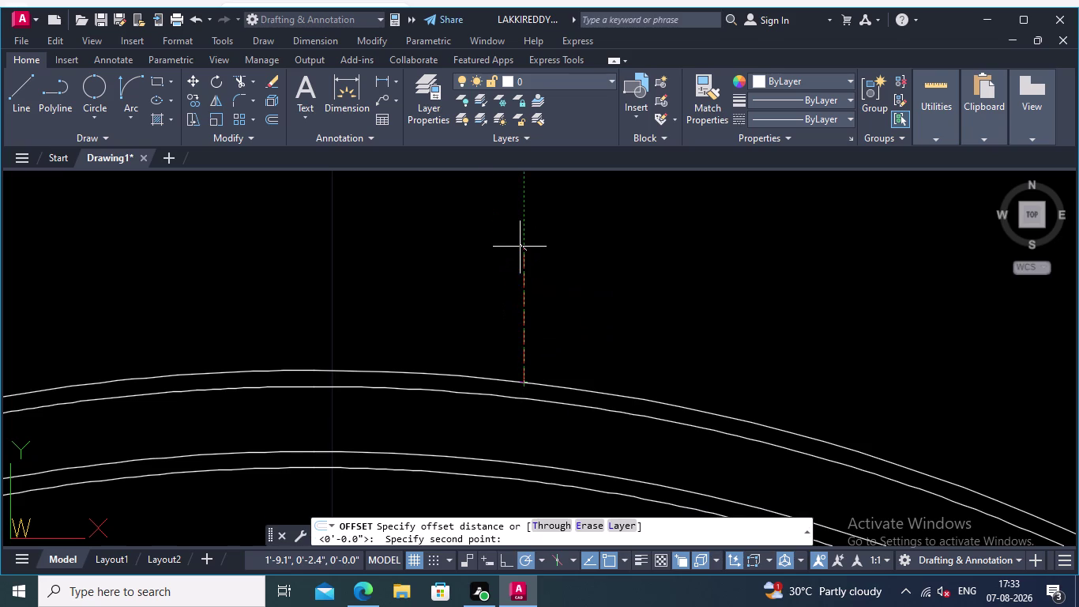
text(0.20)
key(Return)
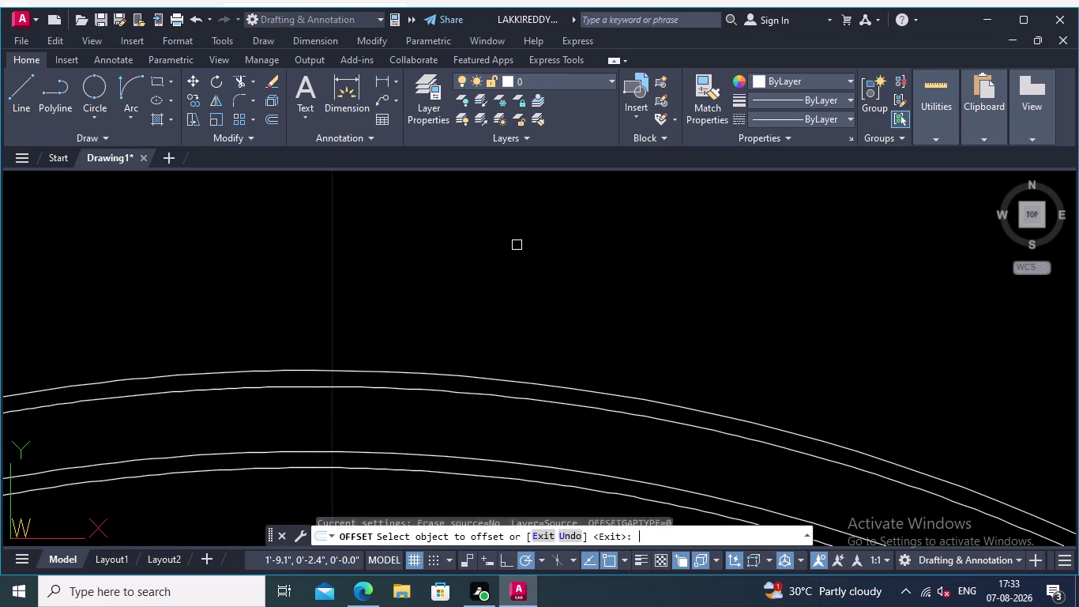
drag(352, 375, 354, 367)
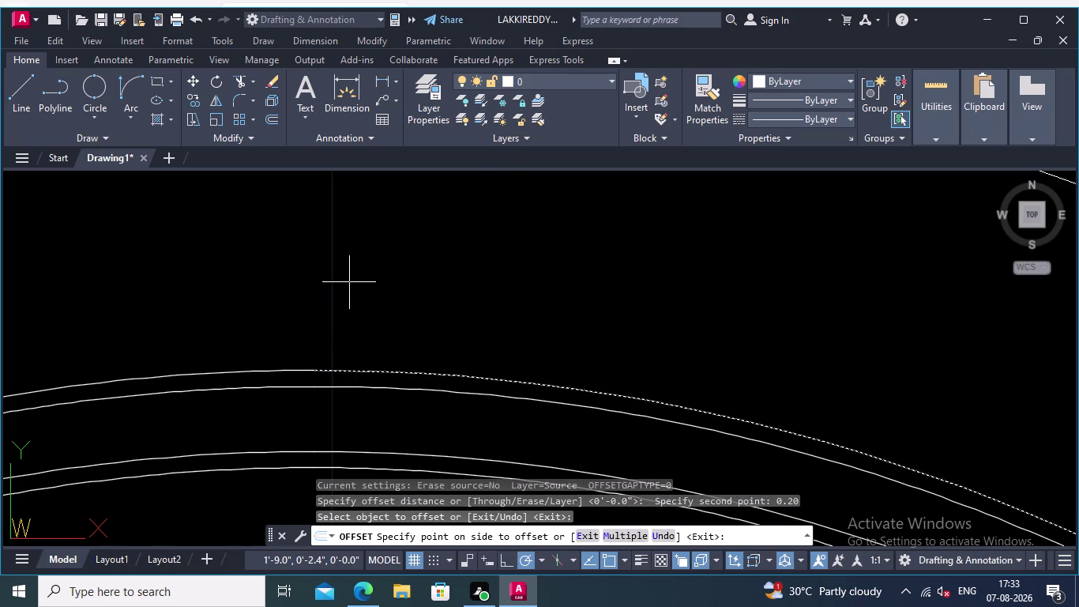
click(349, 282)
Offset another arc outward and pan to check the new arcs.
scroll(down, 3)
scroll(up, 3)
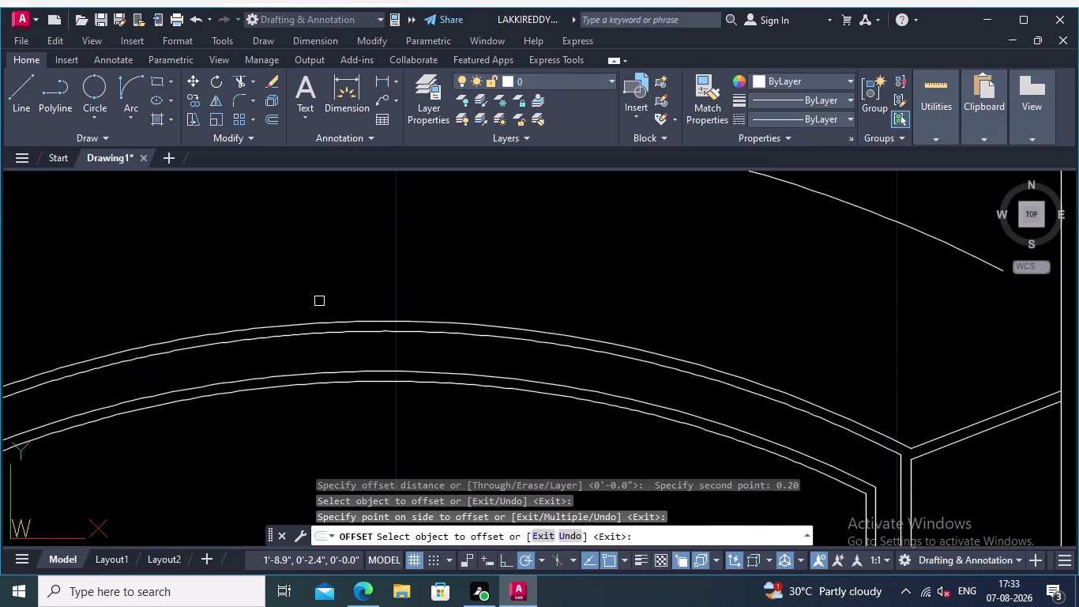
click(302, 322)
click(282, 260)
scroll(down, 3)
middle_drag(284, 262, 483, 303)
scroll(up, 3)
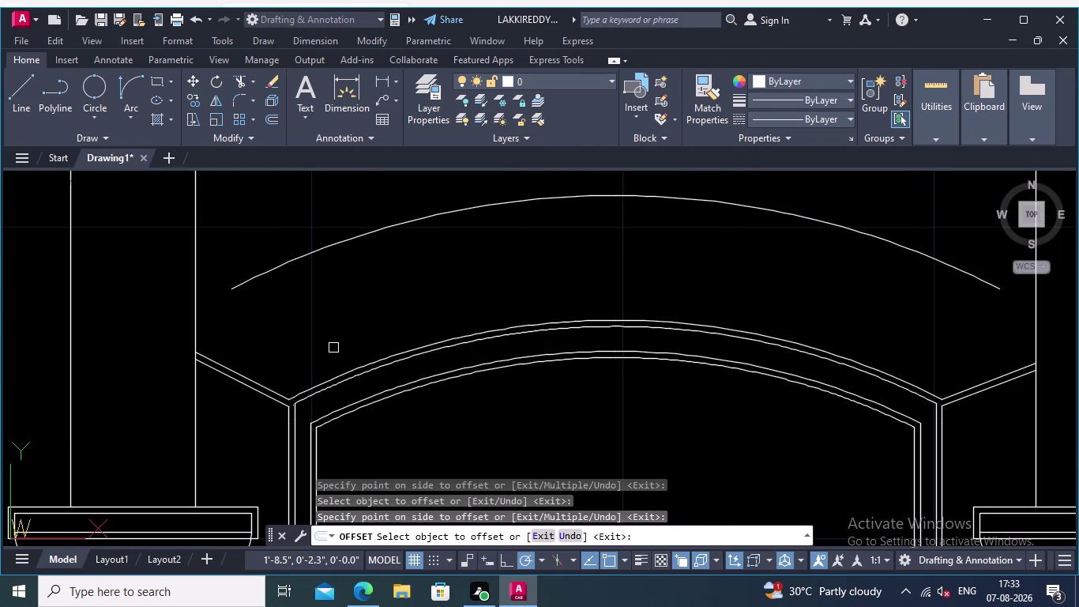
middle_drag(317, 326, 201, 356)
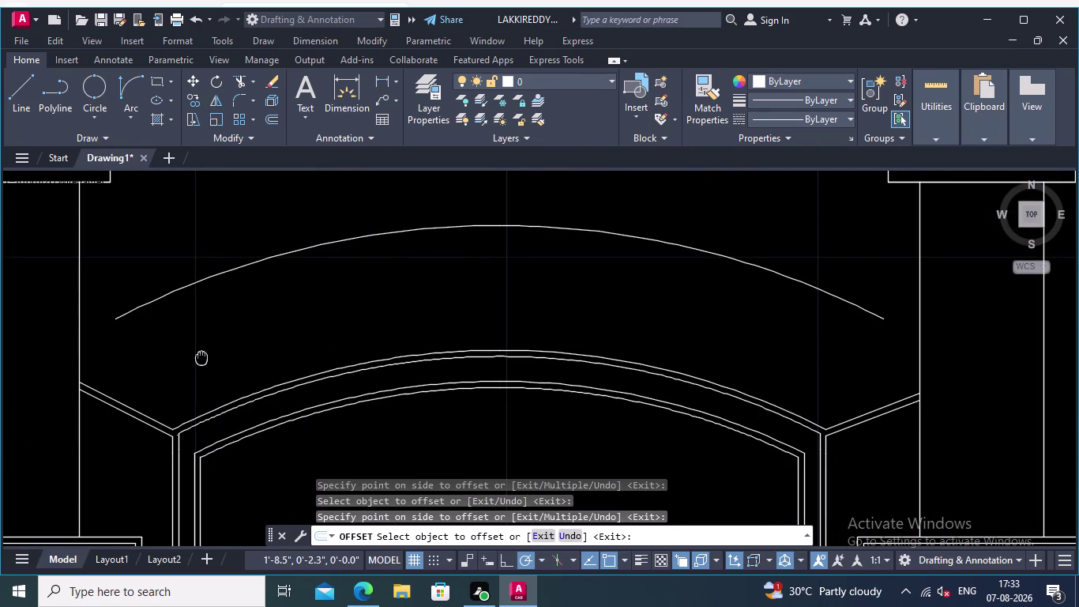
middle_drag(202, 356, 197, 355)
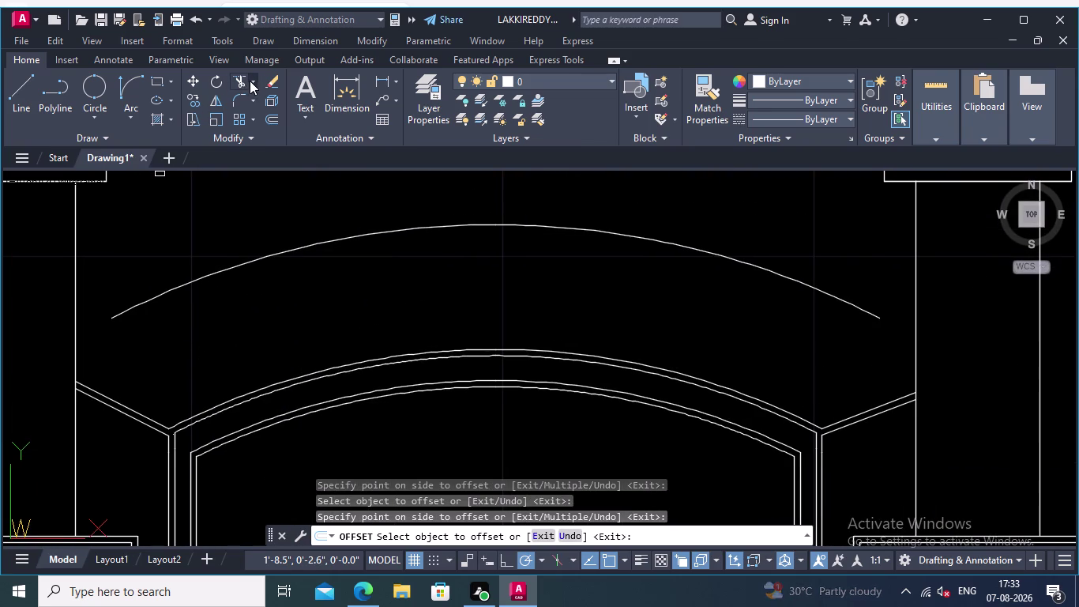
Try extending the upper arc lines to meet the columns.
click(252, 80)
click(263, 134)
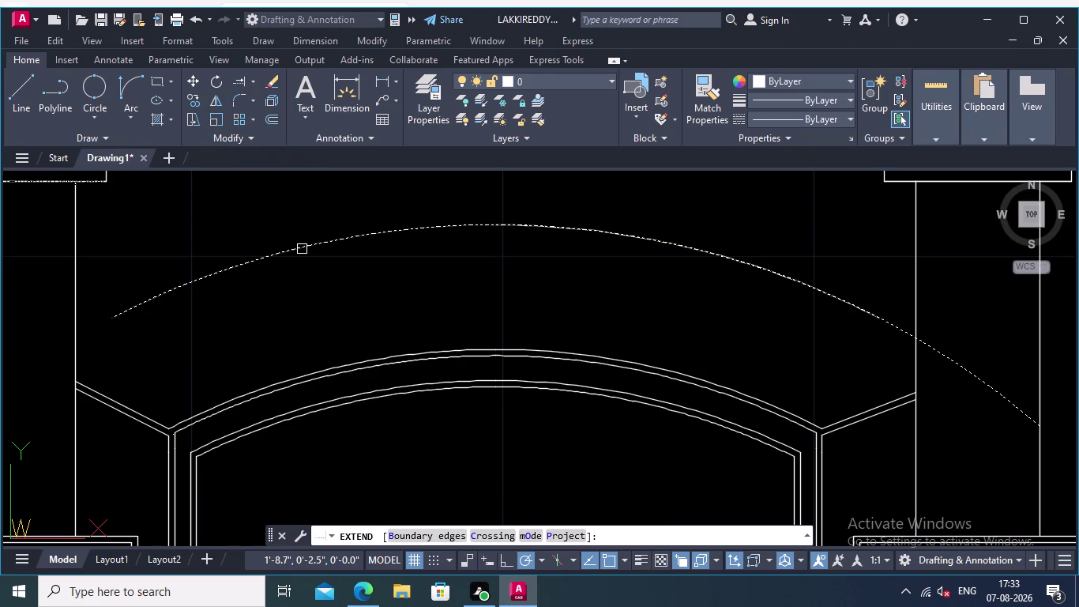
click(302, 251)
click(249, 259)
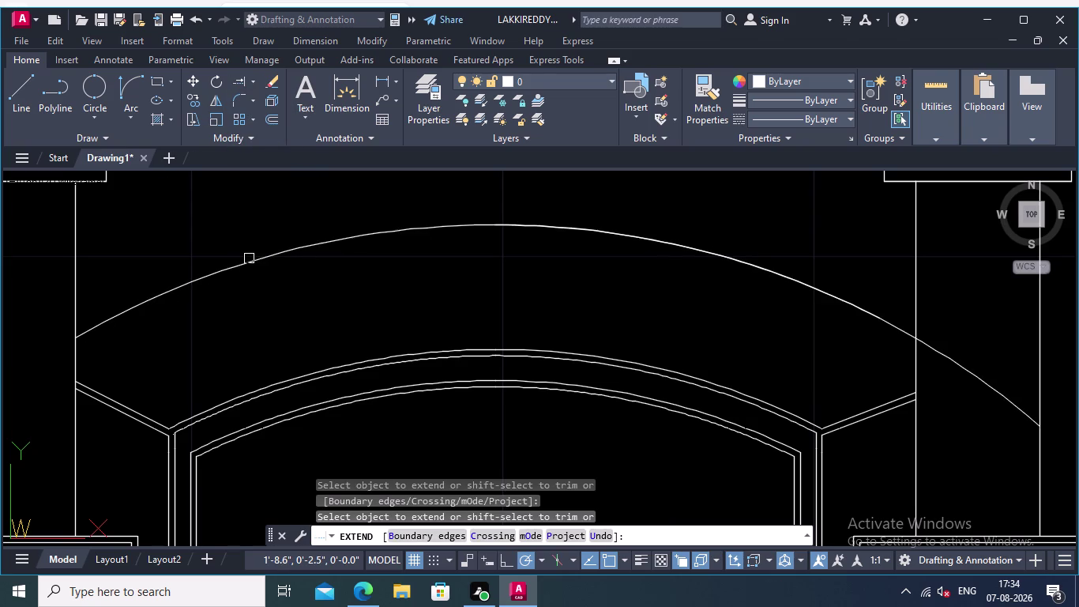
middle_drag(403, 235, 187, 268)
scroll(down, 3)
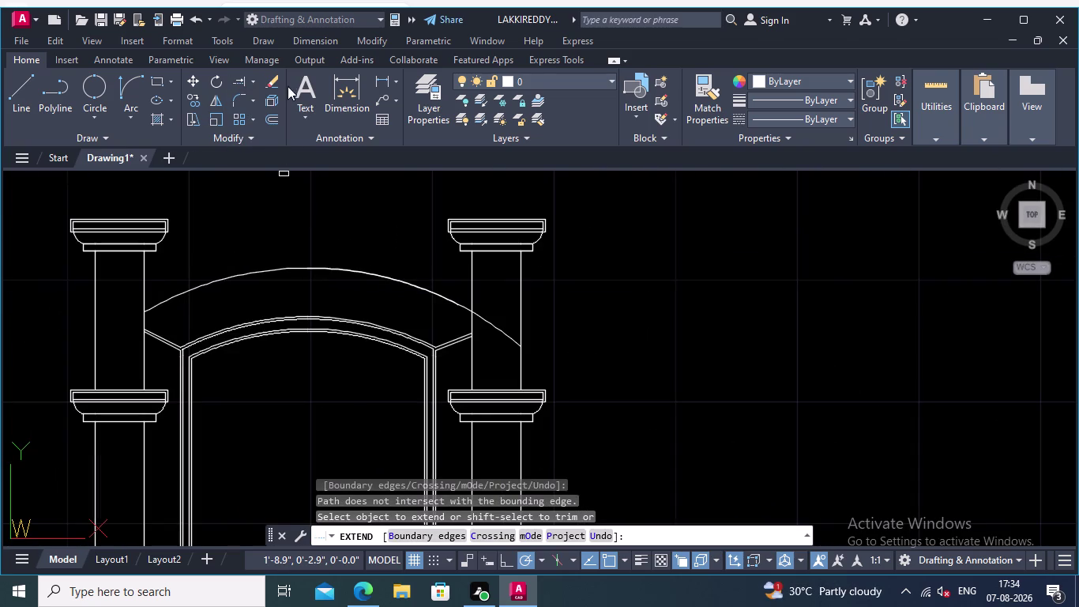
Switch to Trim and cut off the arch end overhanging the right column.
click(254, 79)
click(263, 133)
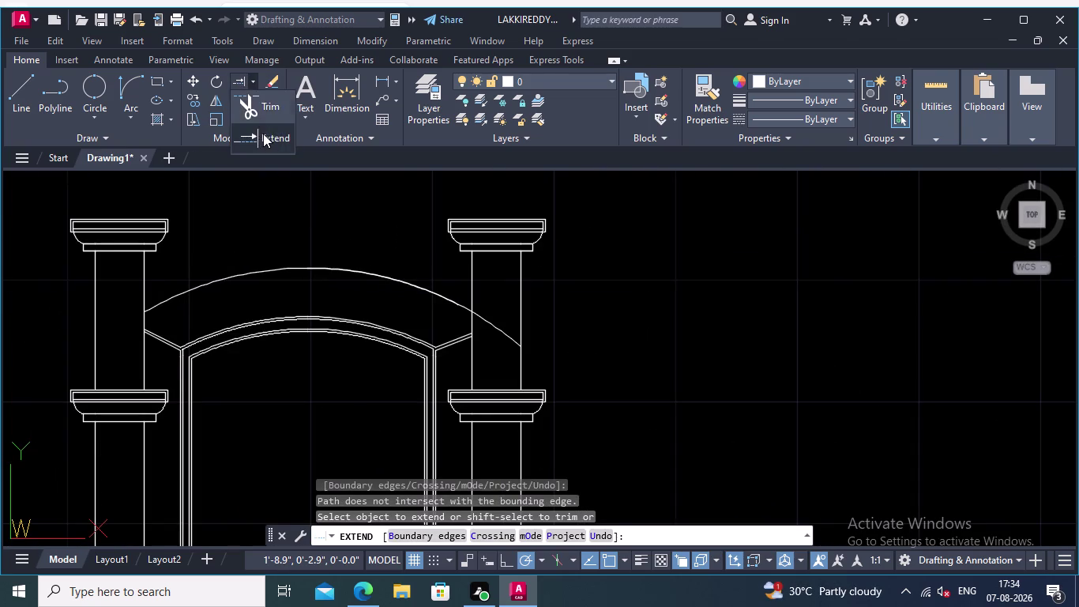
click(254, 81)
click(256, 106)
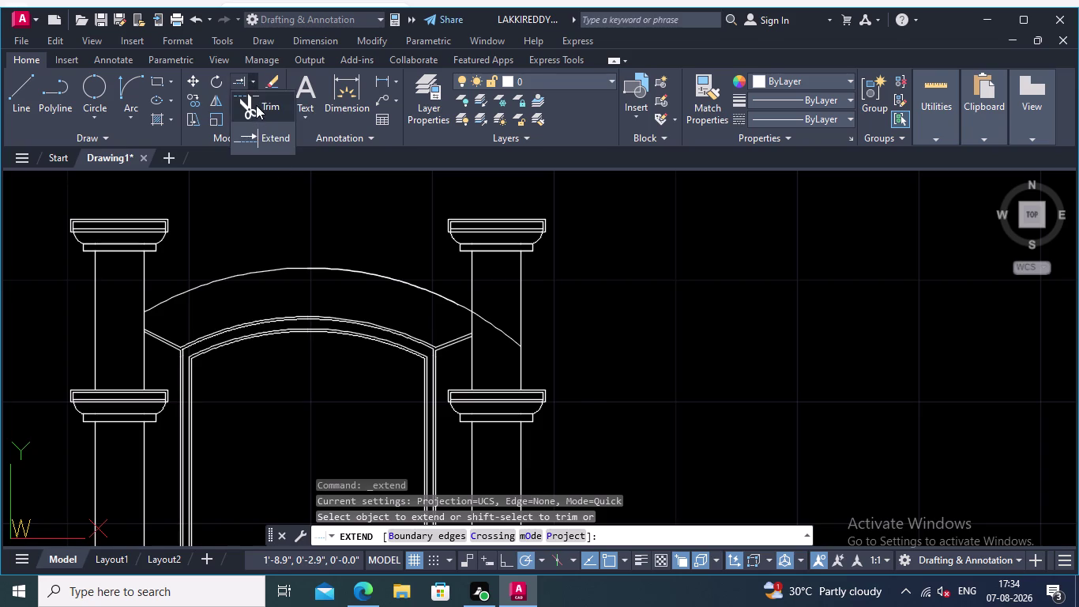
click(488, 298)
click(494, 338)
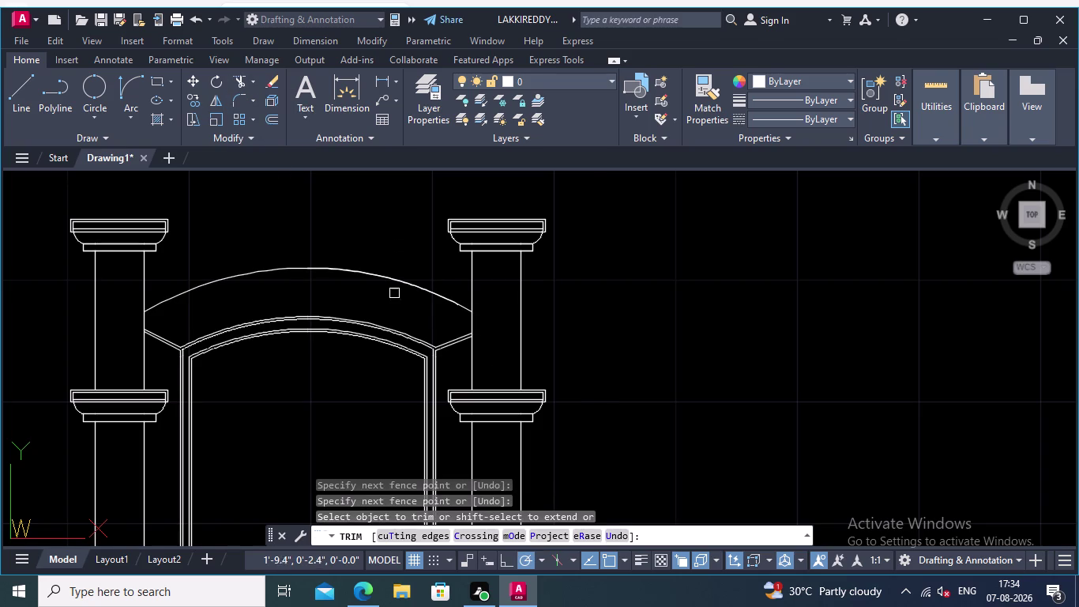
middle_drag(337, 218, 386, 251)
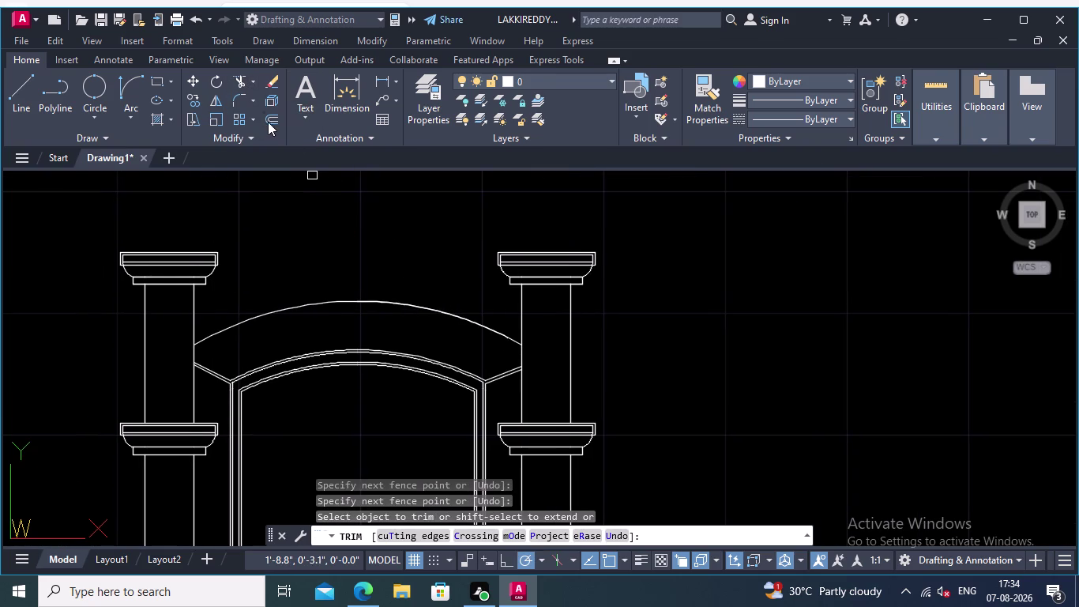
click(271, 119)
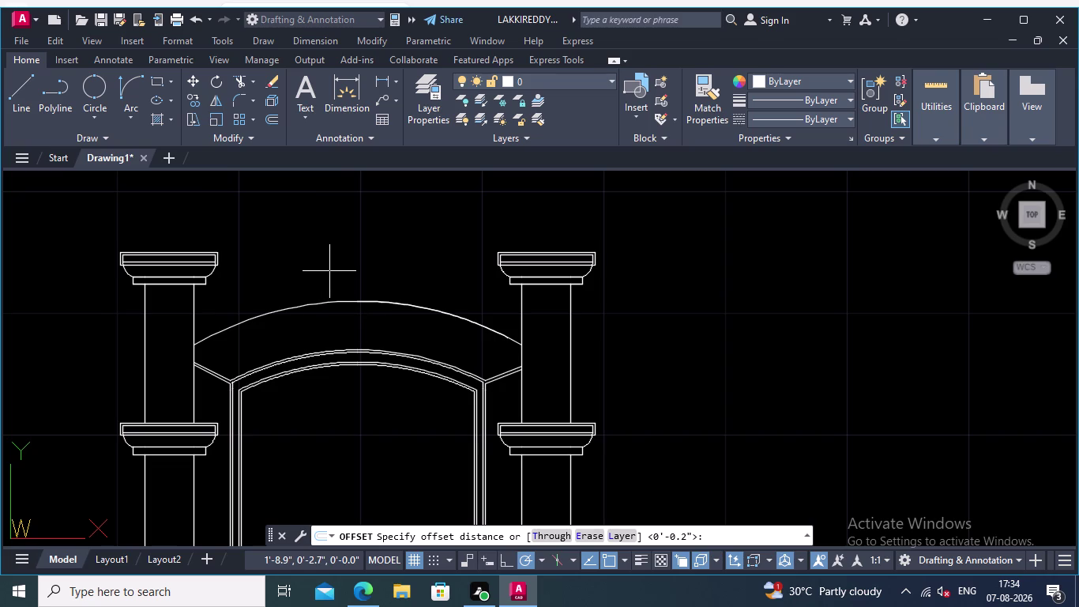
Offset the outer arch 0.01 to form a close parallel copy.
scroll(up, 3)
scroll(up, 3)
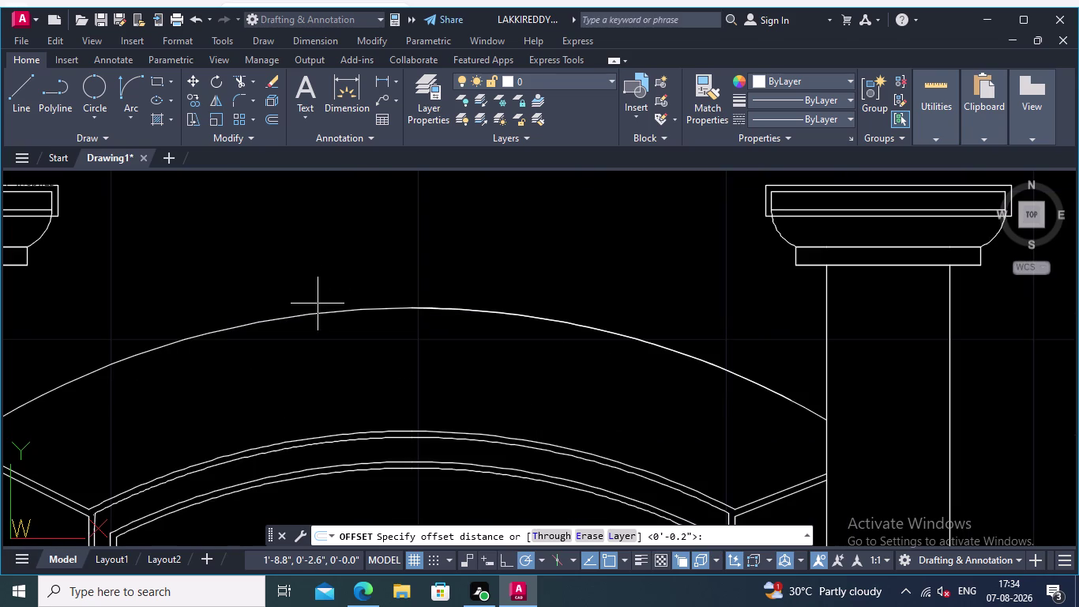
click(324, 310)
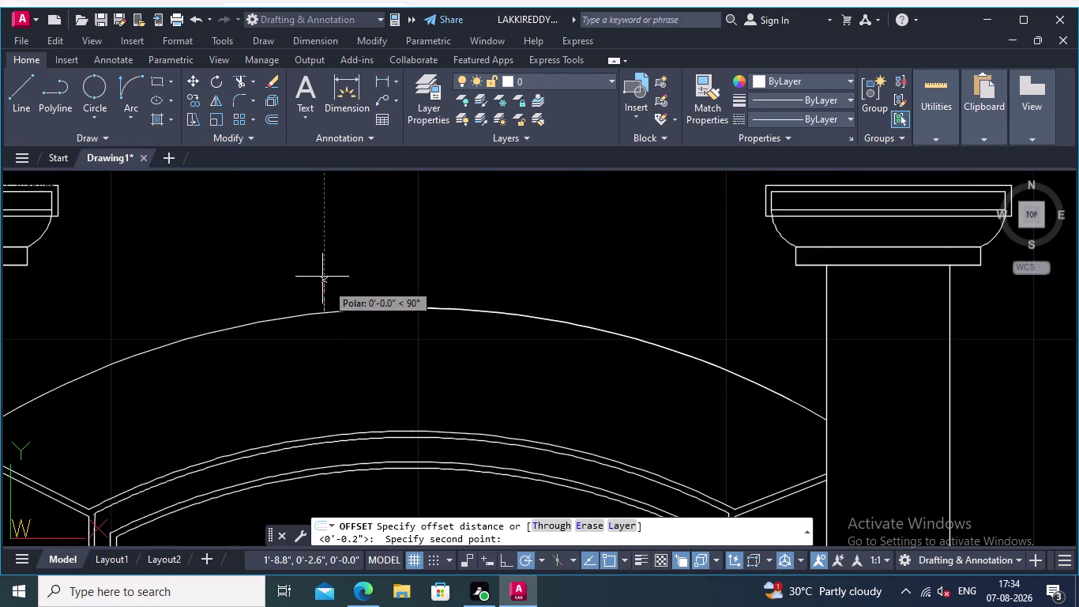
text(0.01)
key(Return)
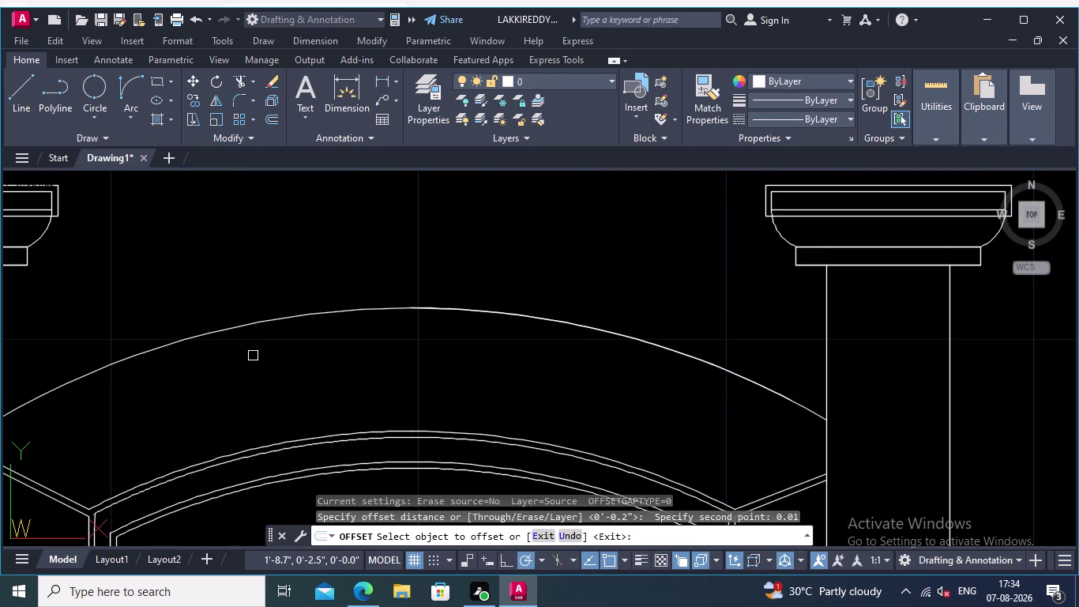
click(251, 326)
click(251, 337)
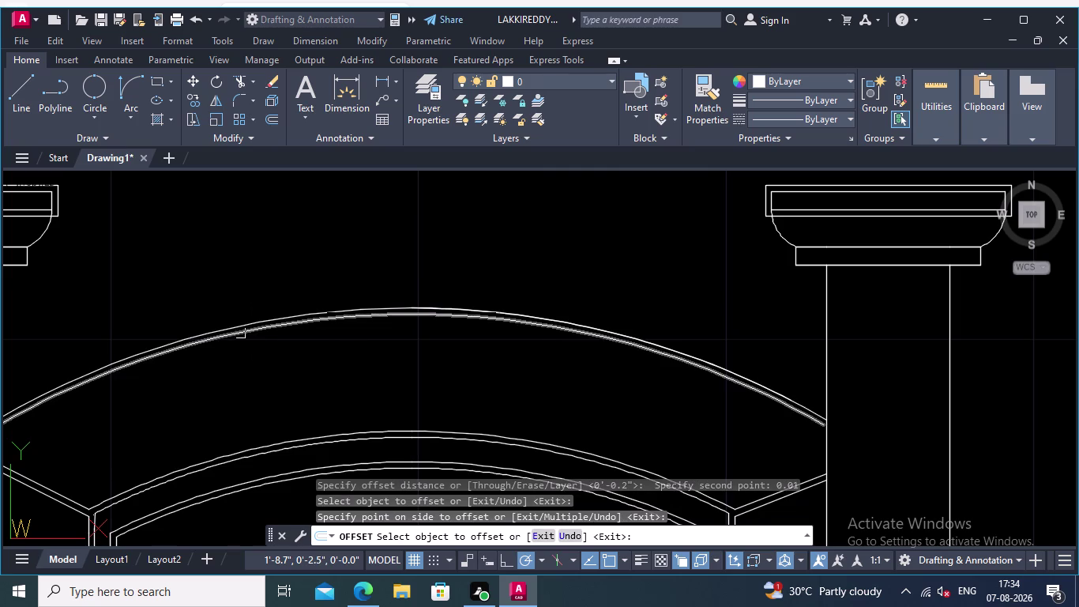
Pan and zoom across the elevation to check the doubled arch, columns and door leaves.
scroll(down, 3)
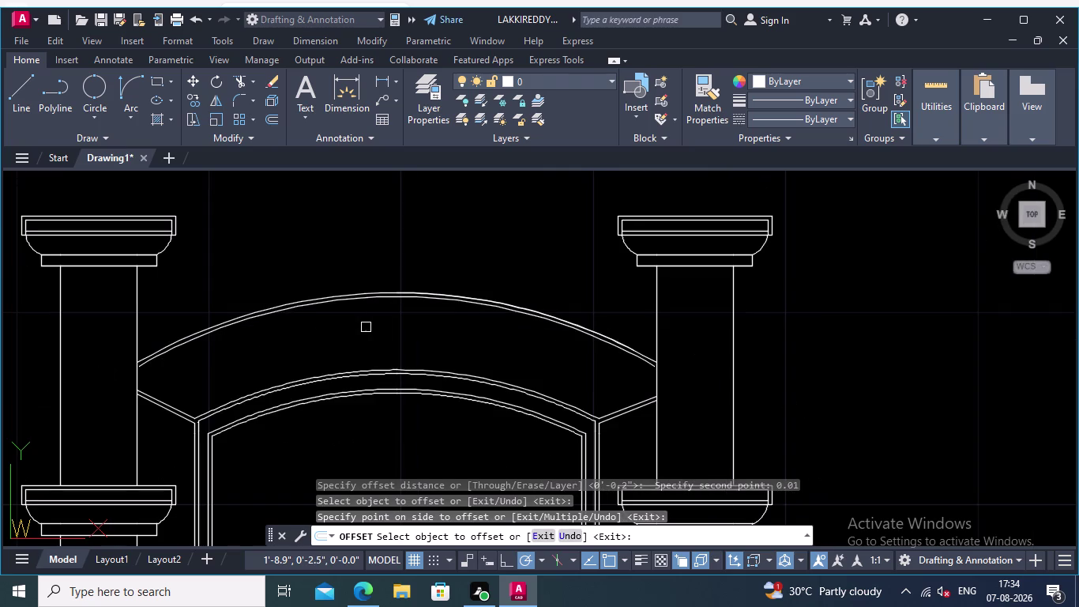
middle_drag(352, 341, 401, 298)
scroll(down, 3)
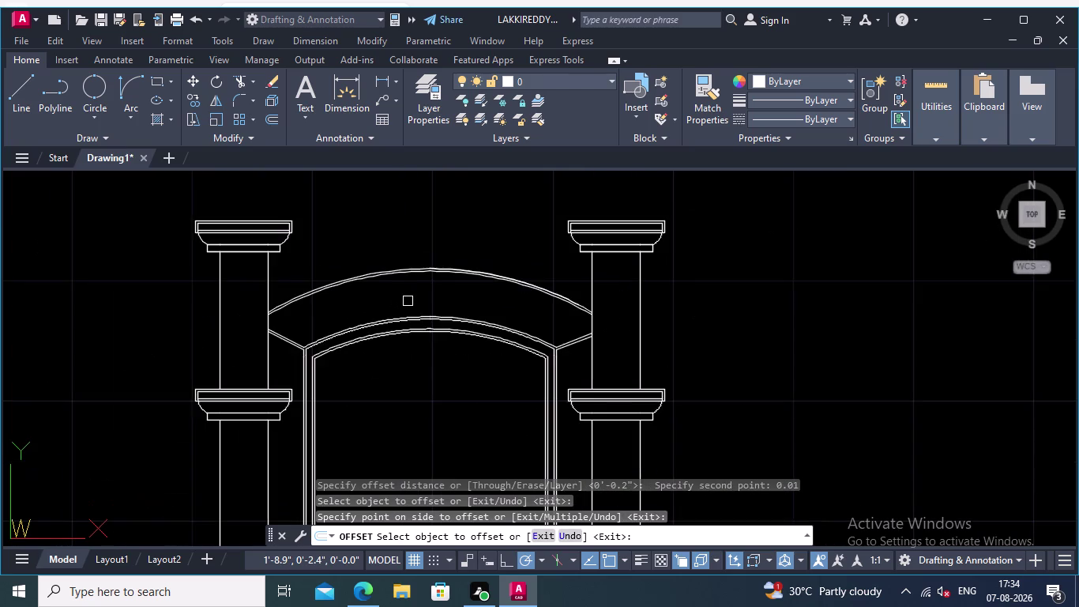
scroll(down, 3)
scroll(down, 3)
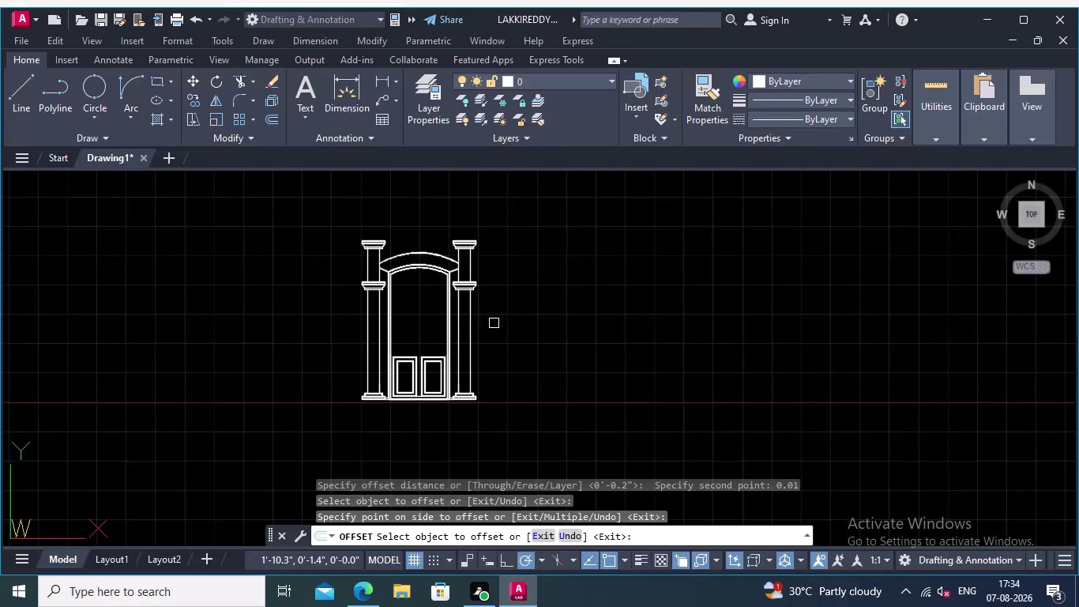
scroll(up, 3)
middle_drag(464, 292, 504, 400)
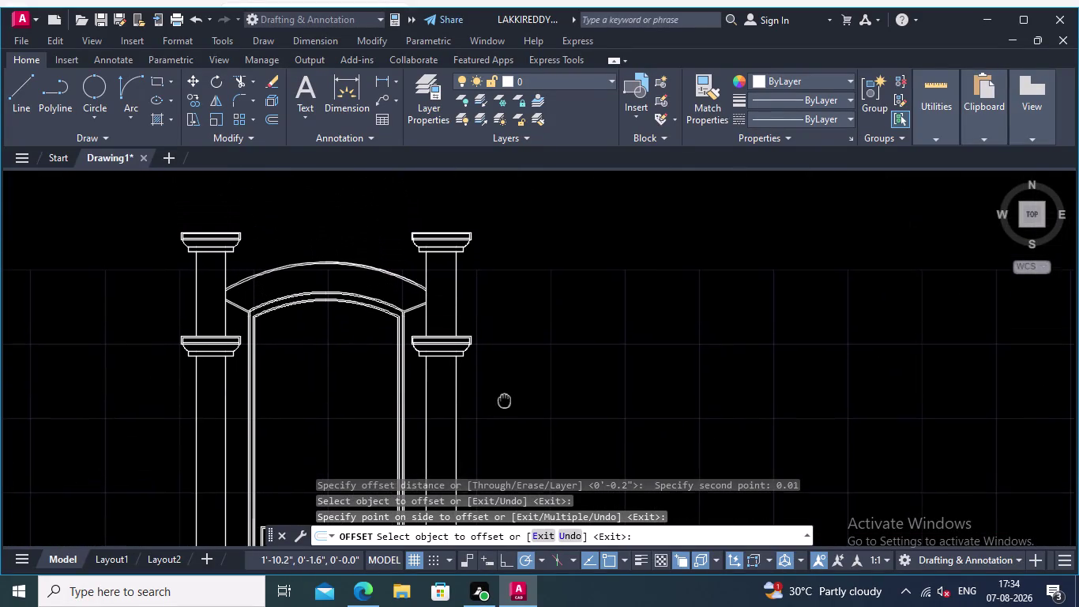
middle_drag(505, 401, 505, 413)
middle_drag(350, 252, 425, 316)
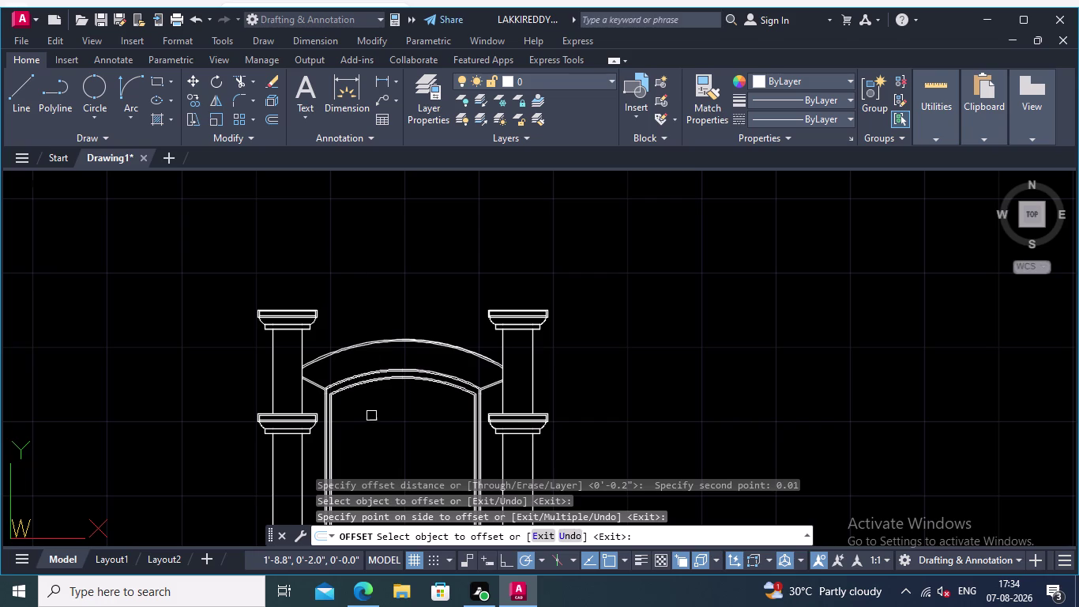
middle_drag(363, 414, 362, 353)
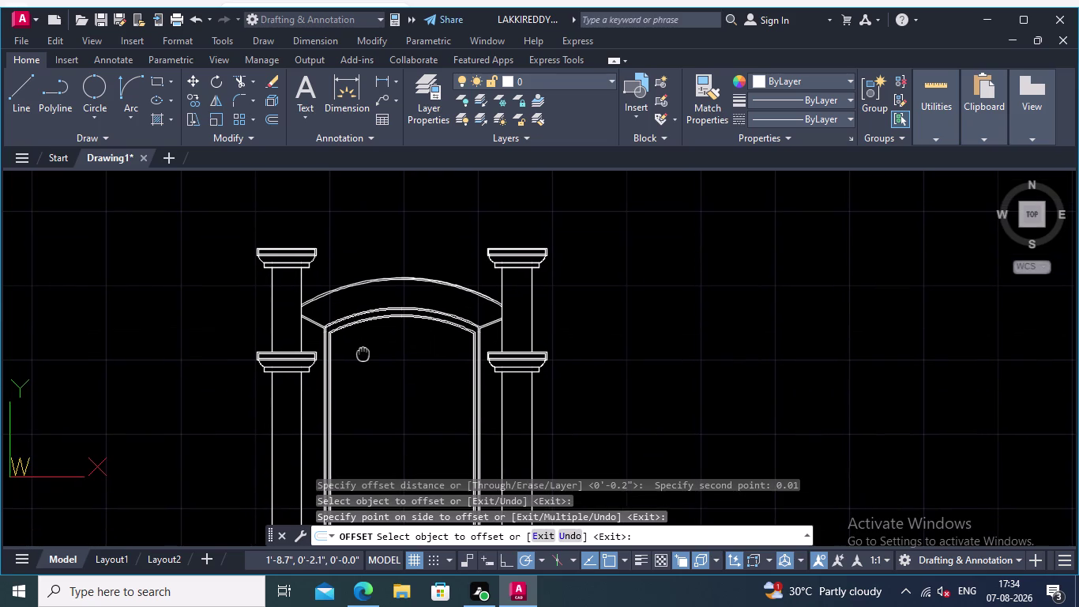
middle_drag(363, 353, 350, 308)
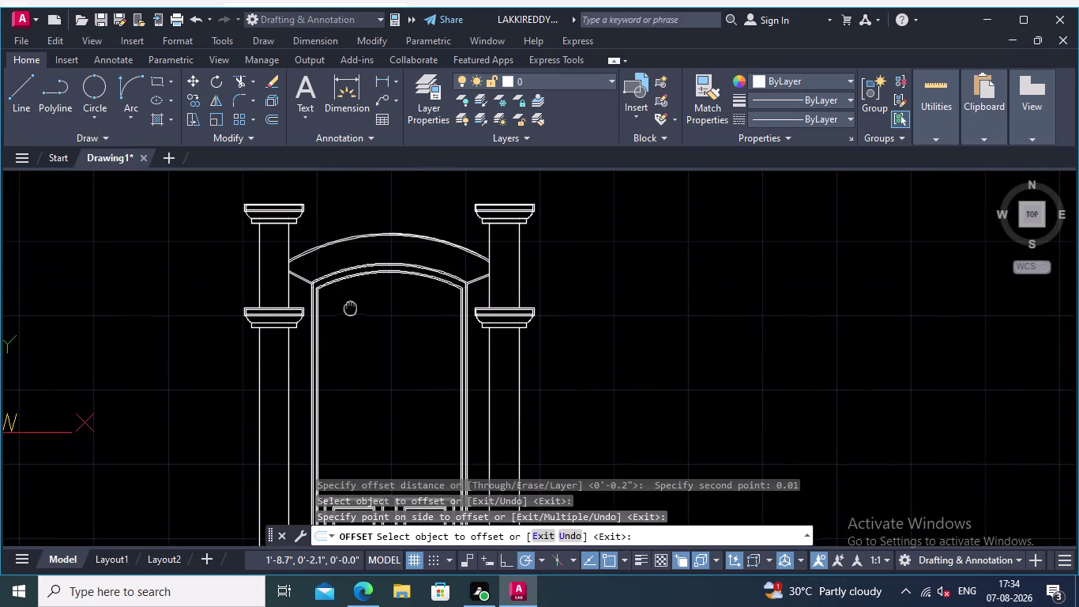
middle_drag(350, 308, 349, 266)
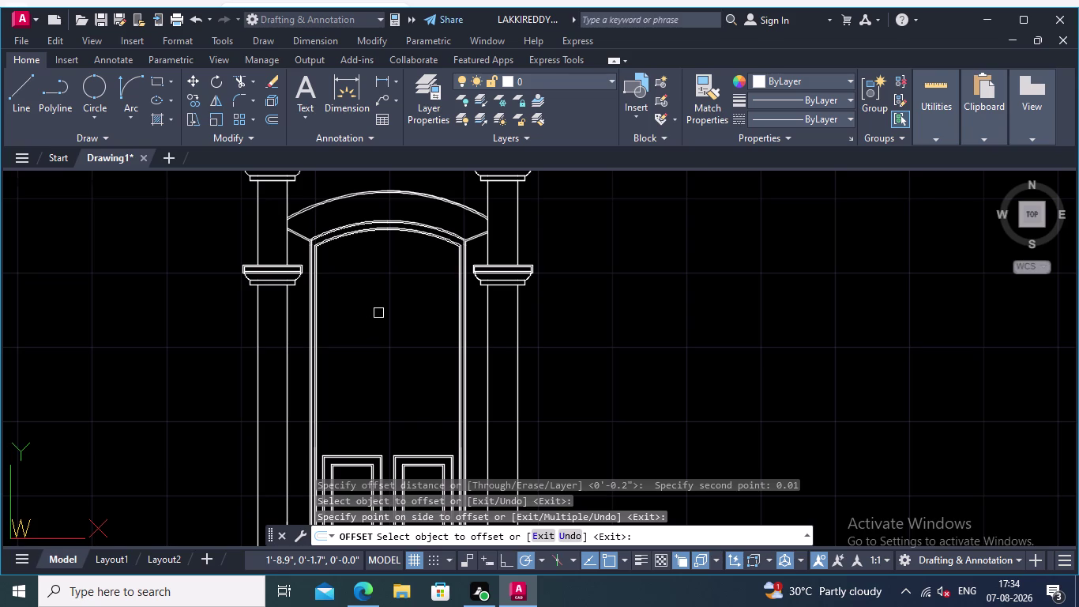
middle_drag(392, 332, 401, 357)
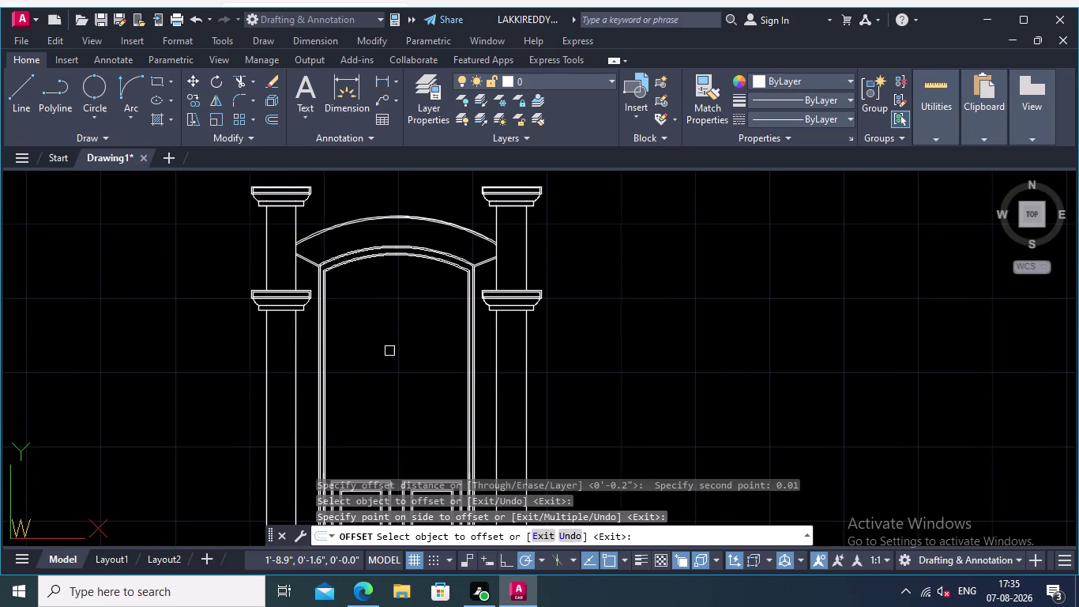
middle_drag(408, 377, 395, 231)
middle_drag(375, 299, 394, 307)
scroll(up, 3)
middle_drag(393, 322, 402, 259)
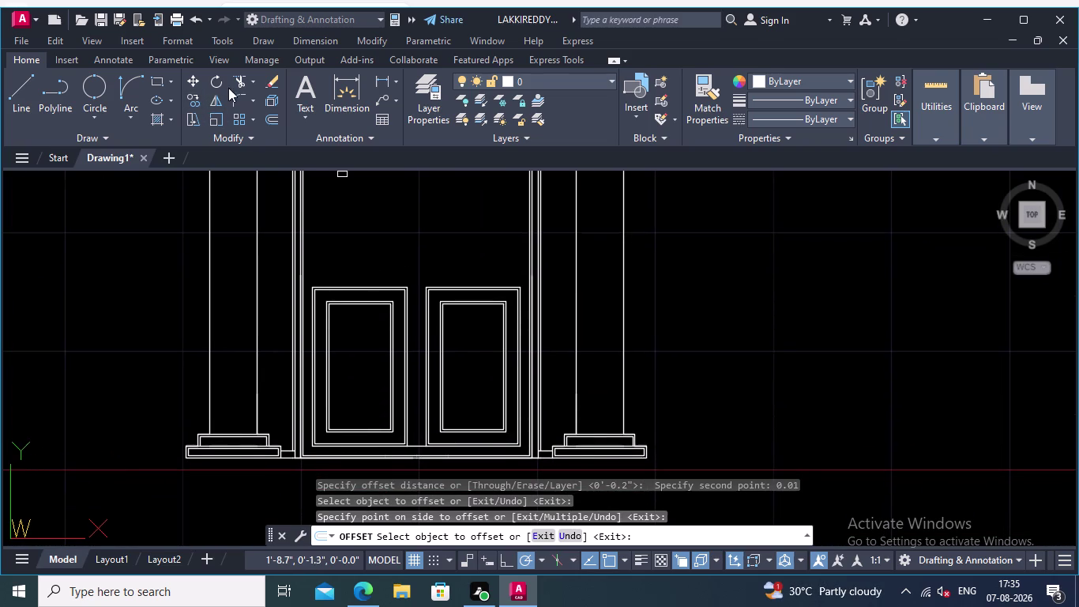
click(241, 77)
scroll(up, 3)
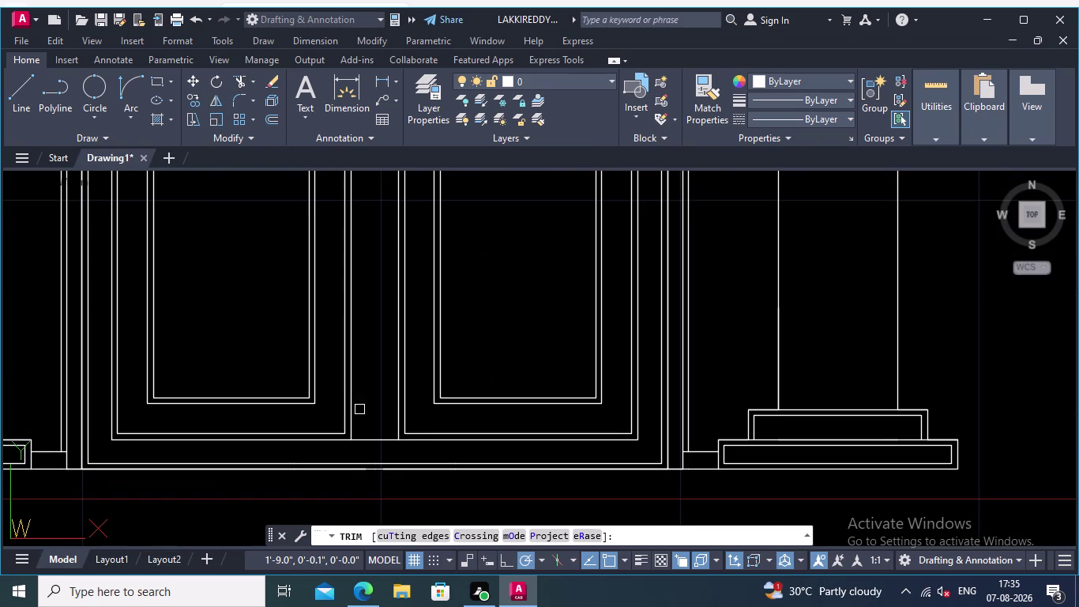
click(376, 411)
click(378, 447)
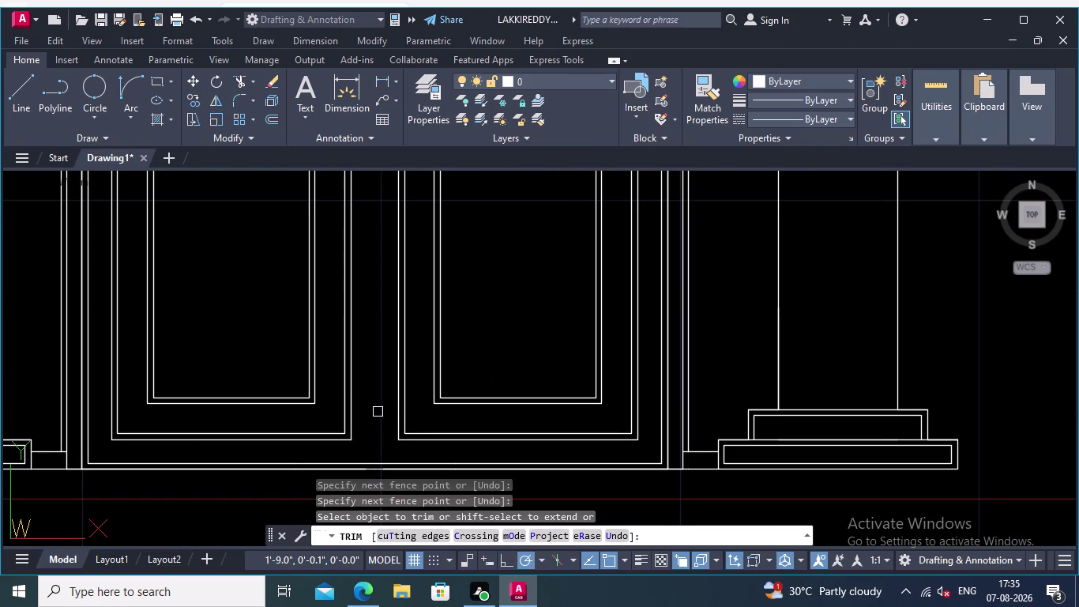
scroll(down, 3)
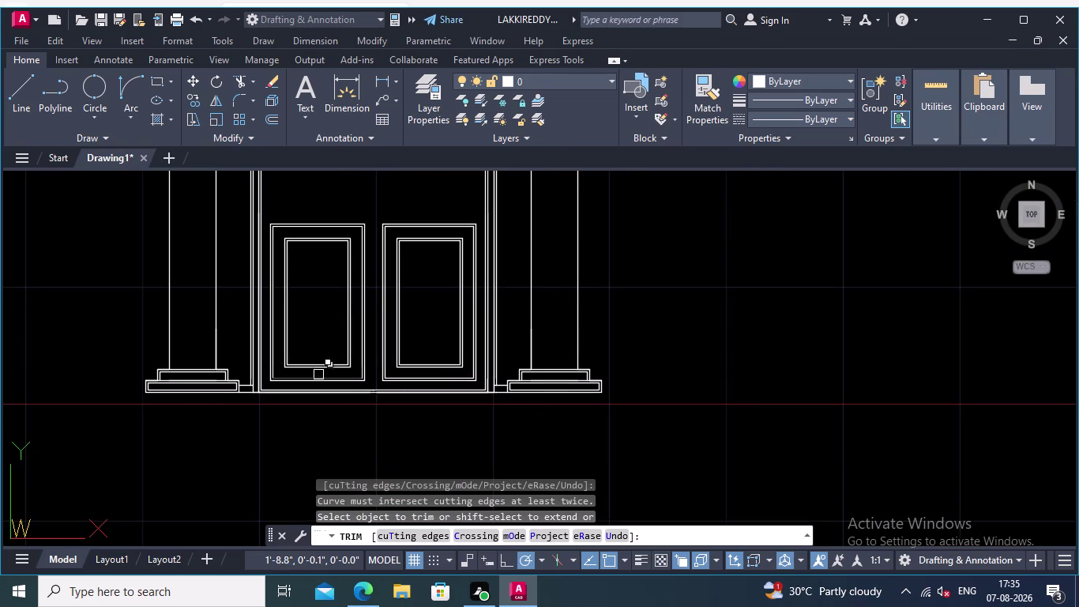
middle_drag(58, 261, 43, 426)
scroll(down, 3)
scroll(up, 3)
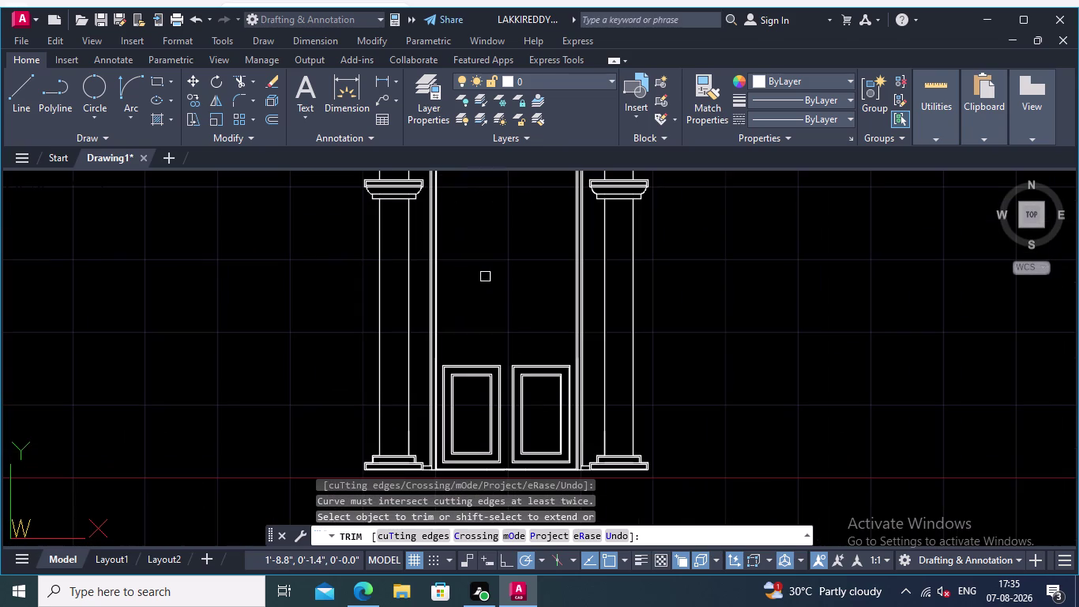
middle_drag(485, 276, 473, 311)
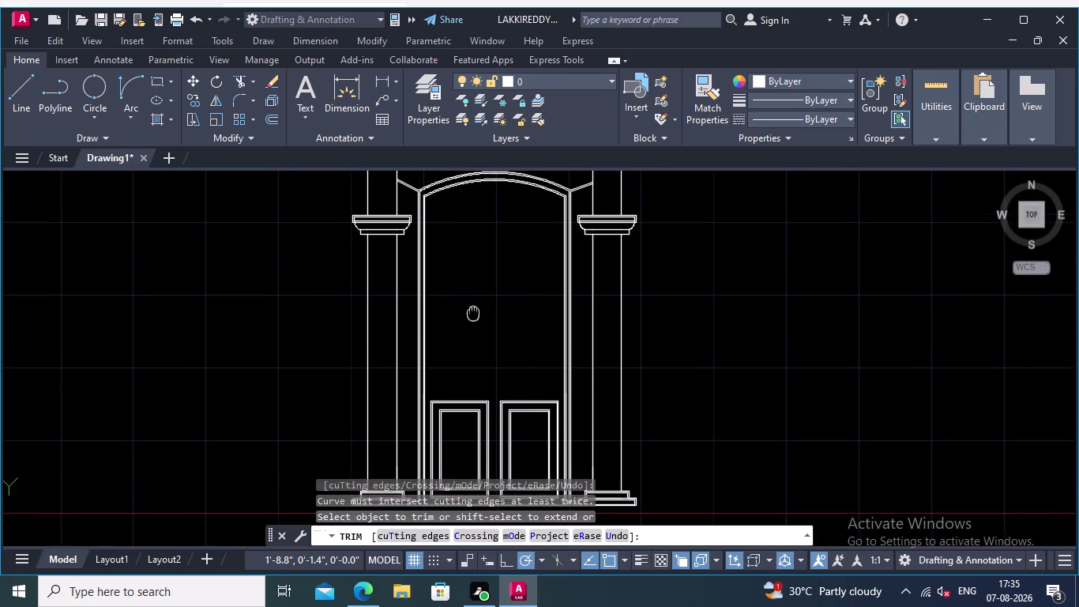
middle_drag(473, 311, 471, 330)
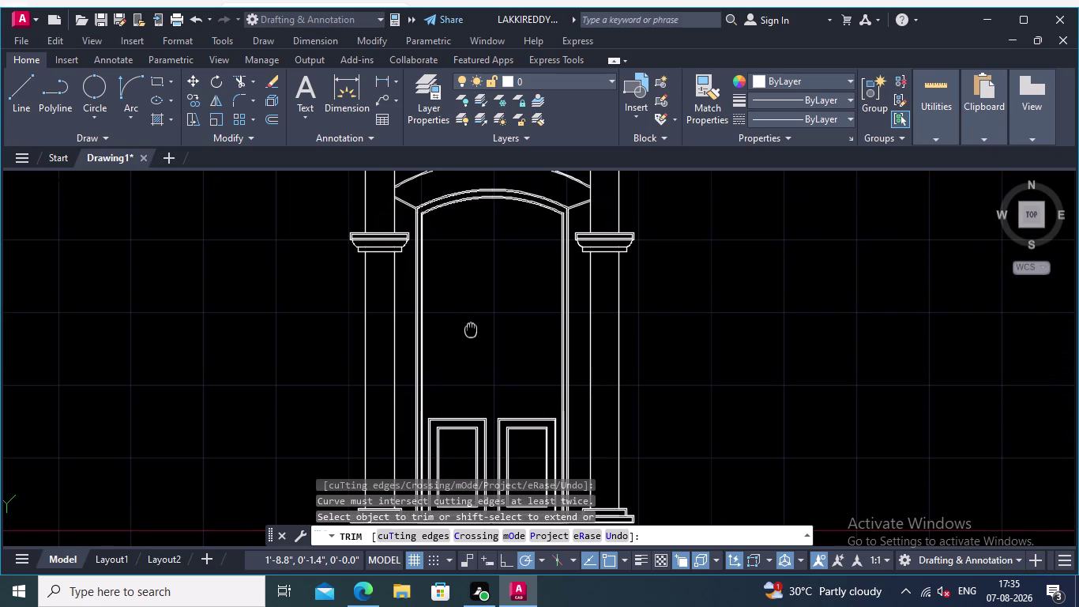
middle_drag(471, 330, 470, 330)
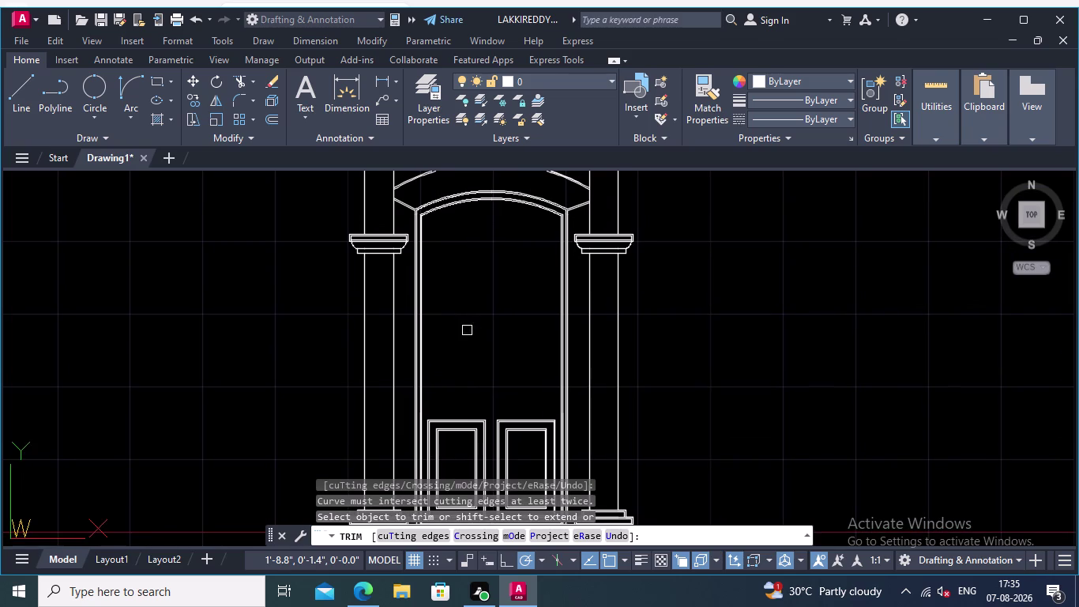
scroll(up, 3)
middle_drag(461, 380, 461, 358)
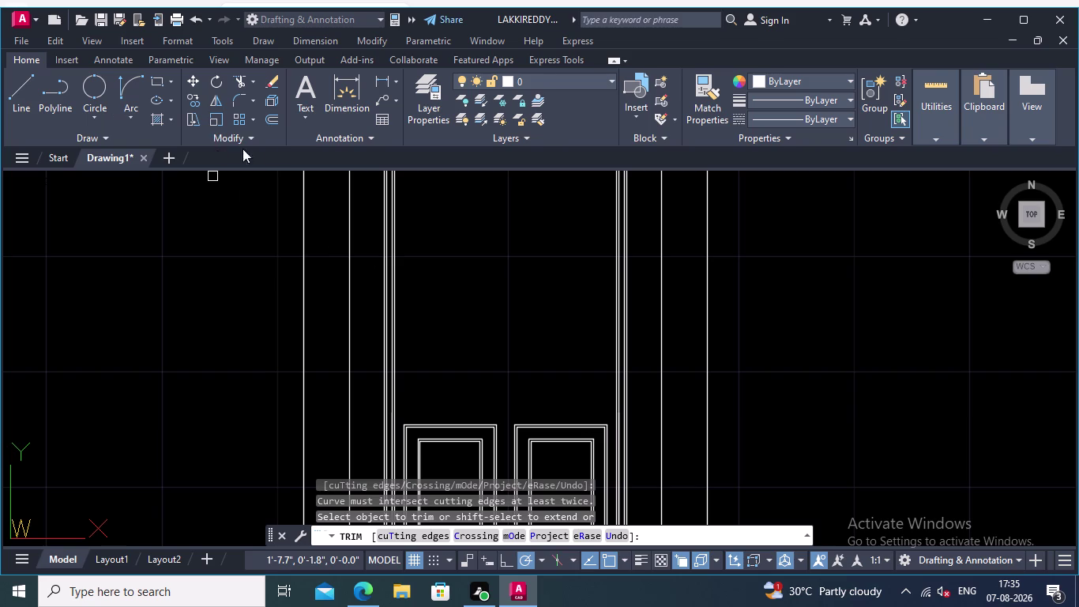
click(274, 120)
middle_drag(555, 429, 551, 398)
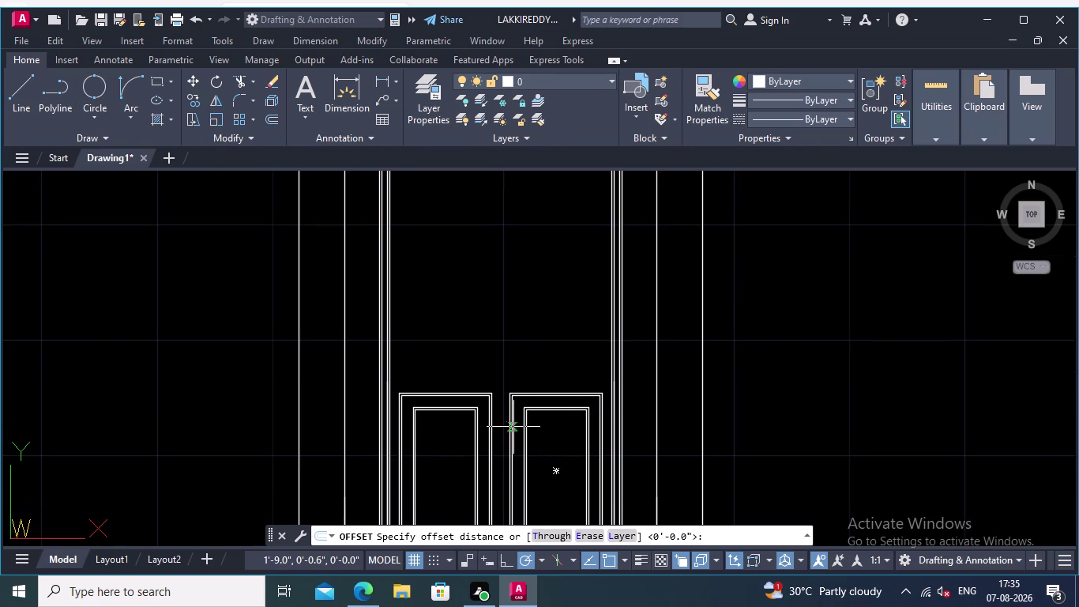
Offset the top edge of each leaf's panel outline 0.10 upward.
scroll(up, 3)
middle_drag(483, 349, 588, 377)
scroll(up, 3)
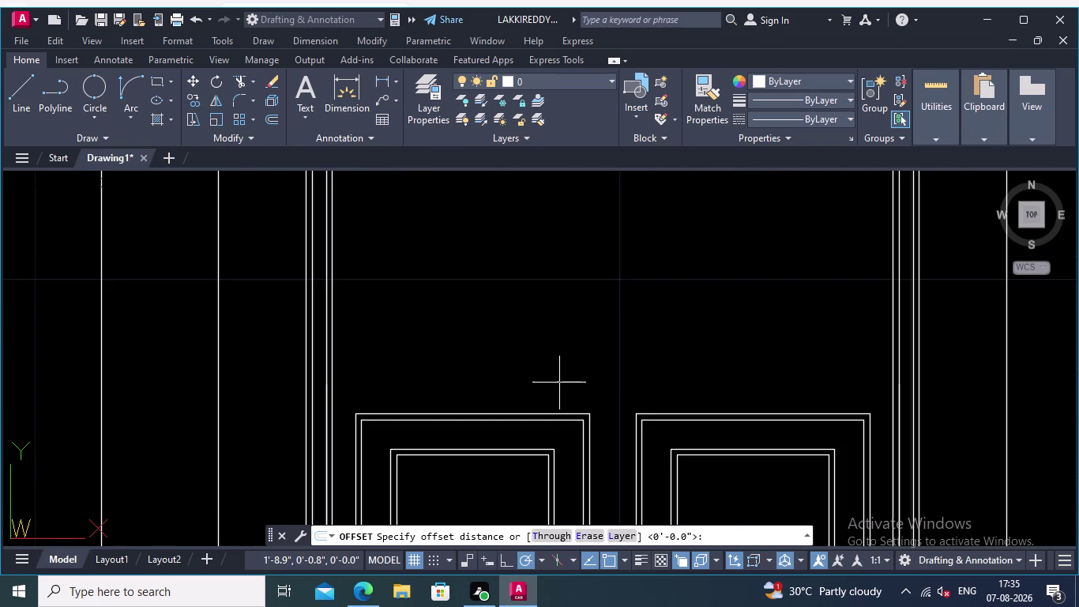
scroll(up, 3)
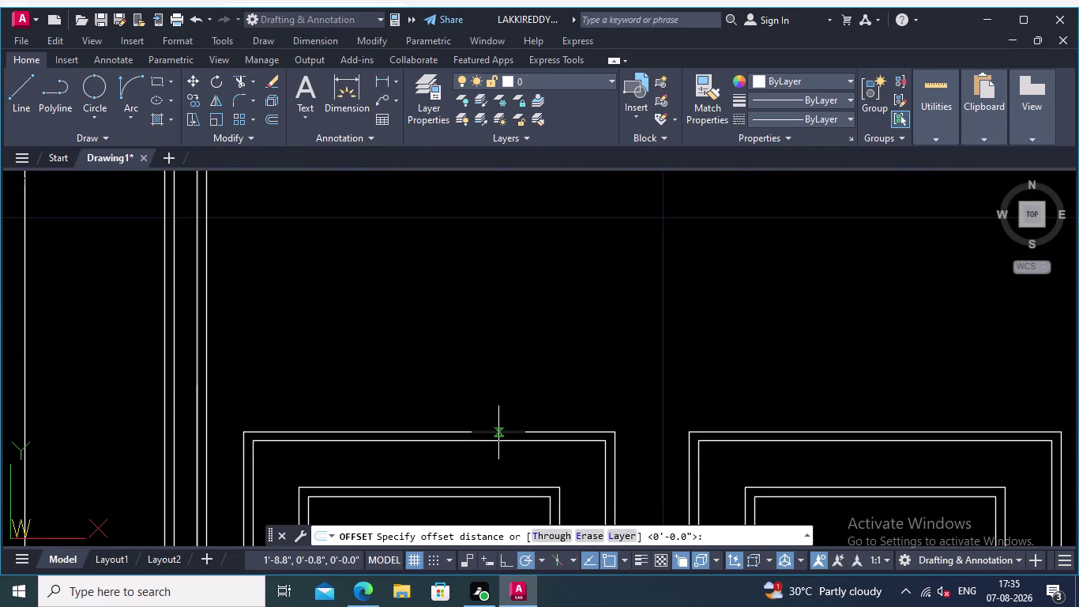
click(500, 432)
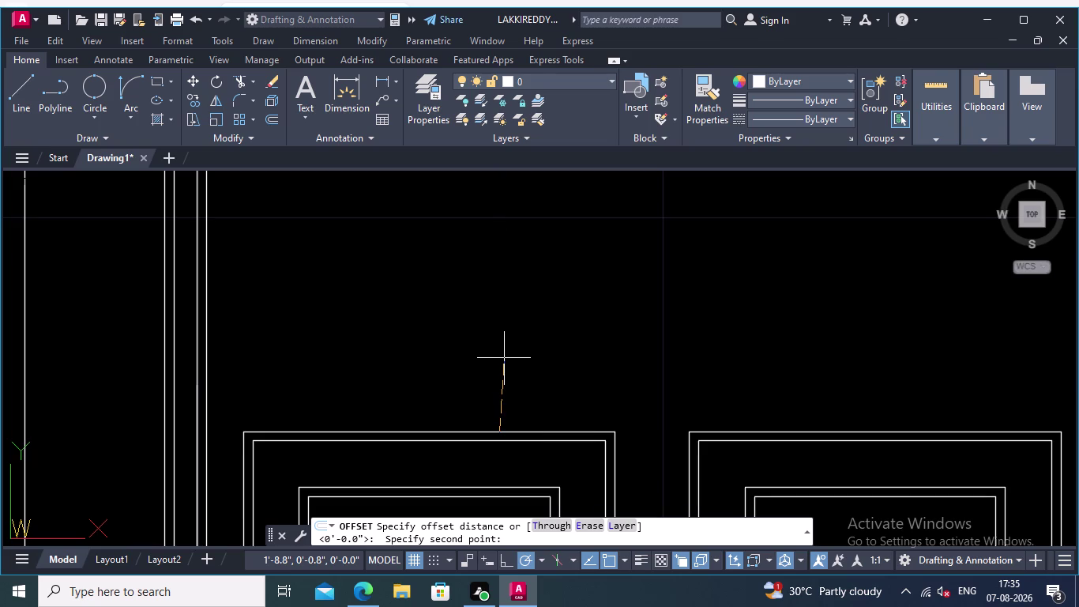
text(0.10)
key(Return)
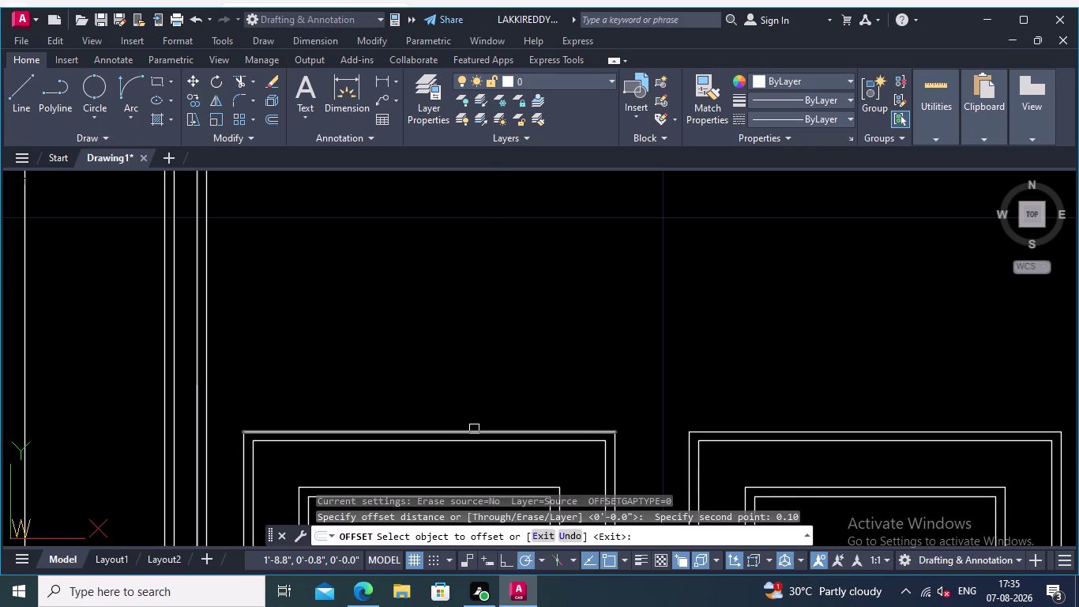
click(474, 431)
click(479, 399)
middle_drag(500, 358, 402, 358)
click(671, 430)
click(672, 367)
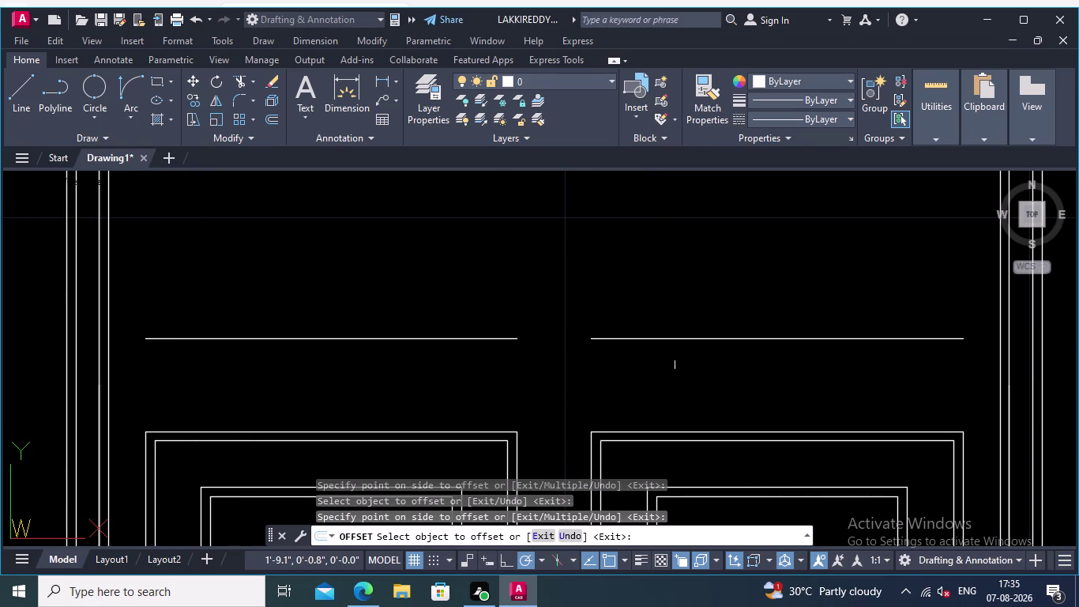
Zoom out and pan to view the whole door, columns and arch.
scroll(down, 3)
scroll(down, 3)
middle_drag(634, 302, 634, 327)
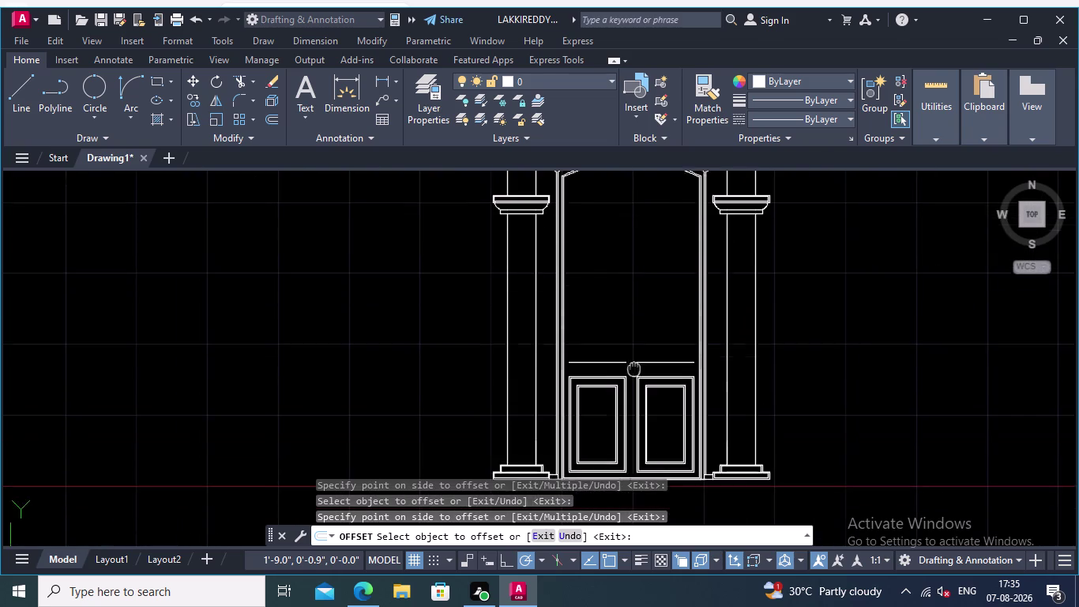
middle_drag(634, 327, 634, 387)
scroll(down, 3)
middle_drag(628, 318, 627, 347)
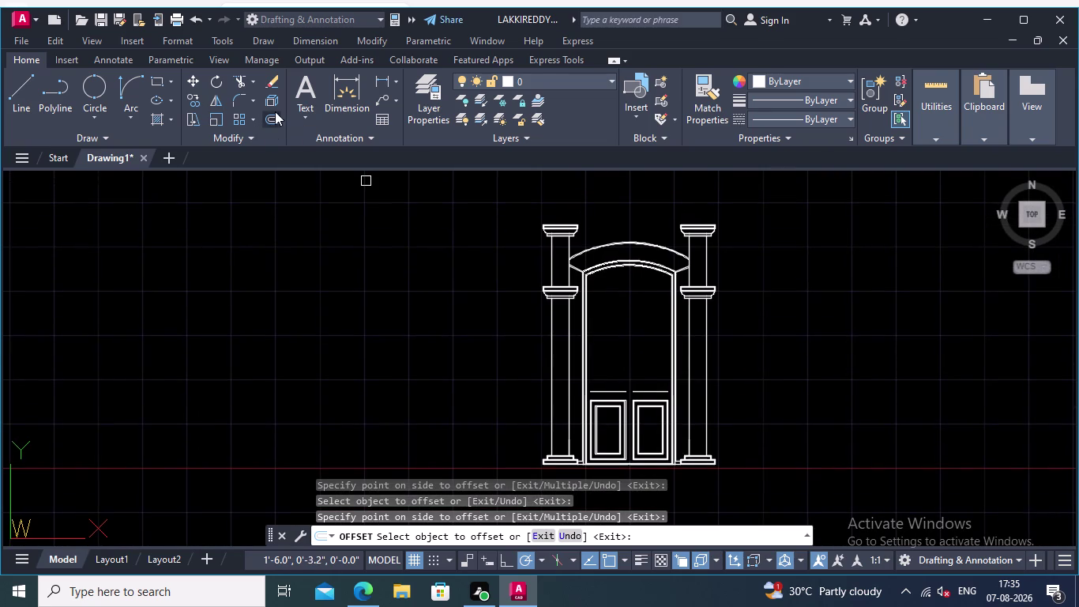
click(273, 118)
scroll(up, 3)
middle_drag(598, 291, 607, 382)
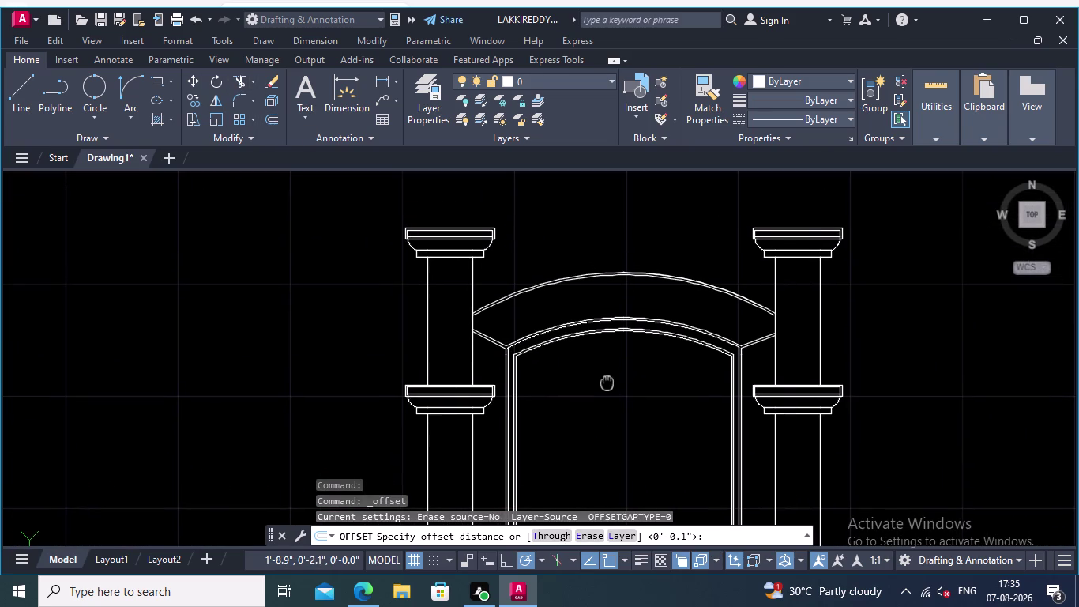
Offset the inner arch 0.05 to add a new arc just below it.
middle_drag(607, 382, 607, 390)
middle_drag(560, 384, 568, 403)
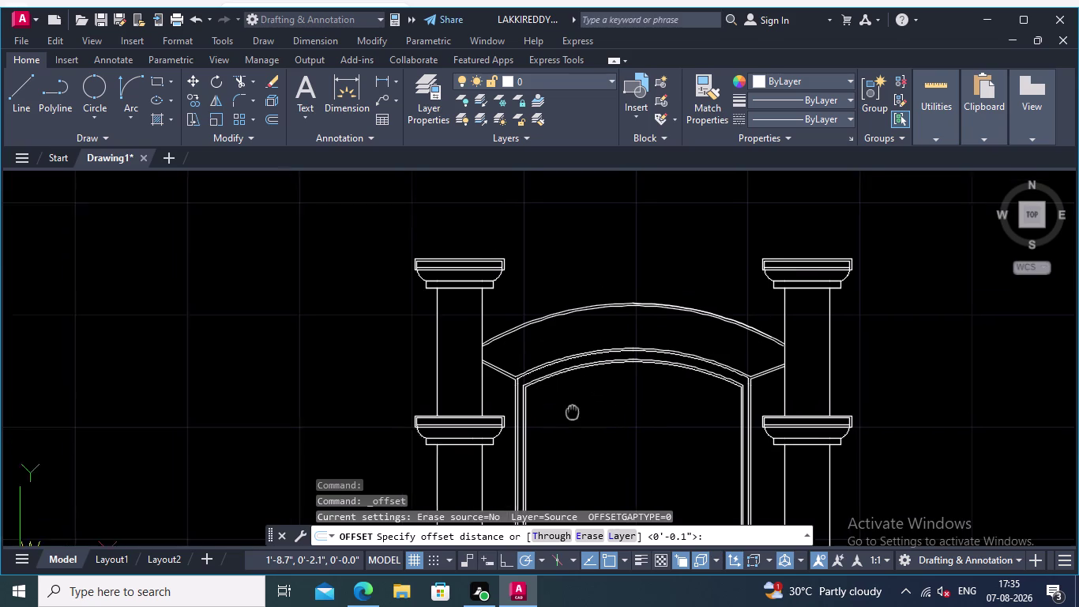
middle_drag(568, 402, 580, 433)
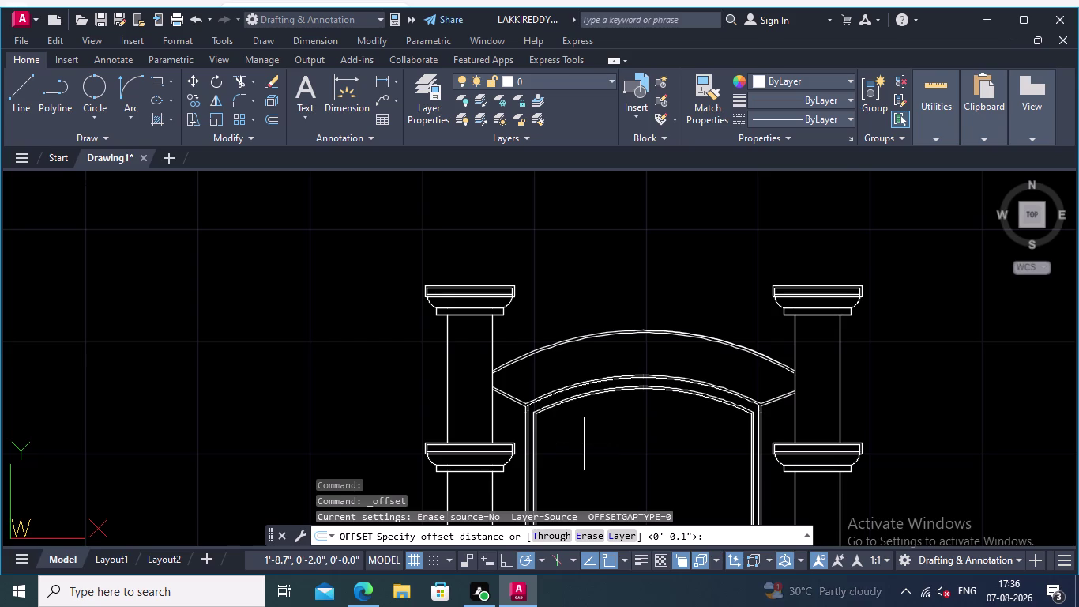
scroll(up, 3)
scroll(up, 3)
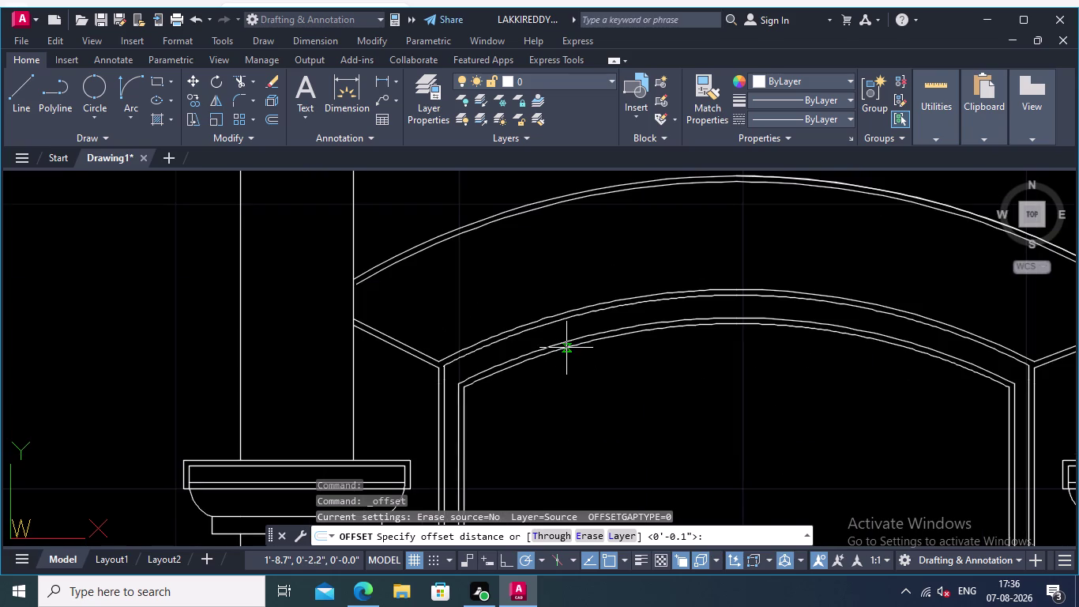
click(567, 347)
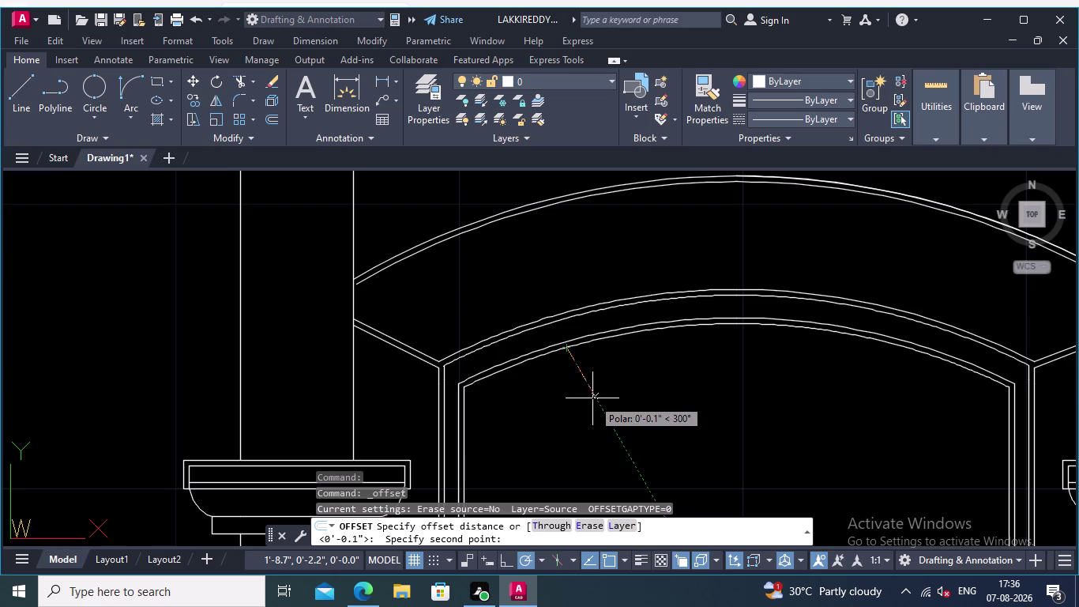
text(0.)
text(05)
key(Return)
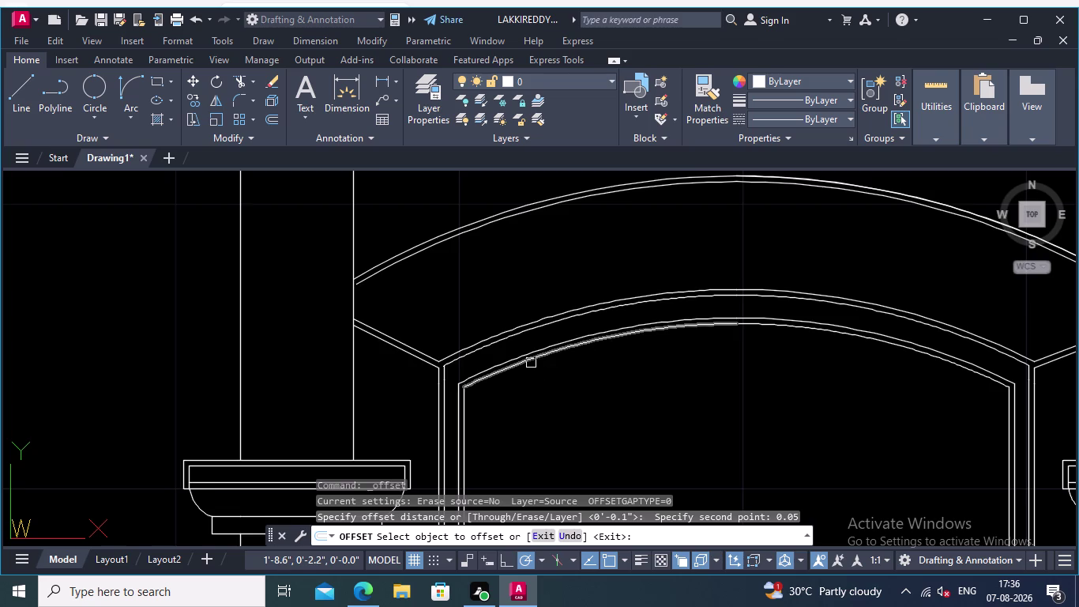
scroll(up, 3)
click(531, 358)
click(552, 391)
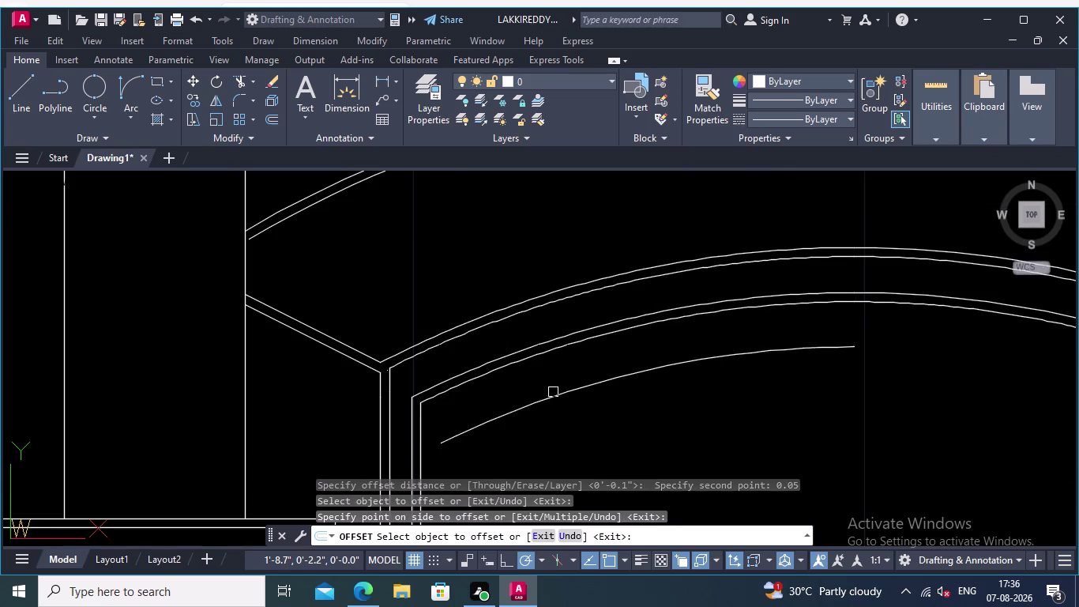
Offset a line on the right side, then recenter on the arch and door opening.
scroll(down, 3)
scroll(up, 3)
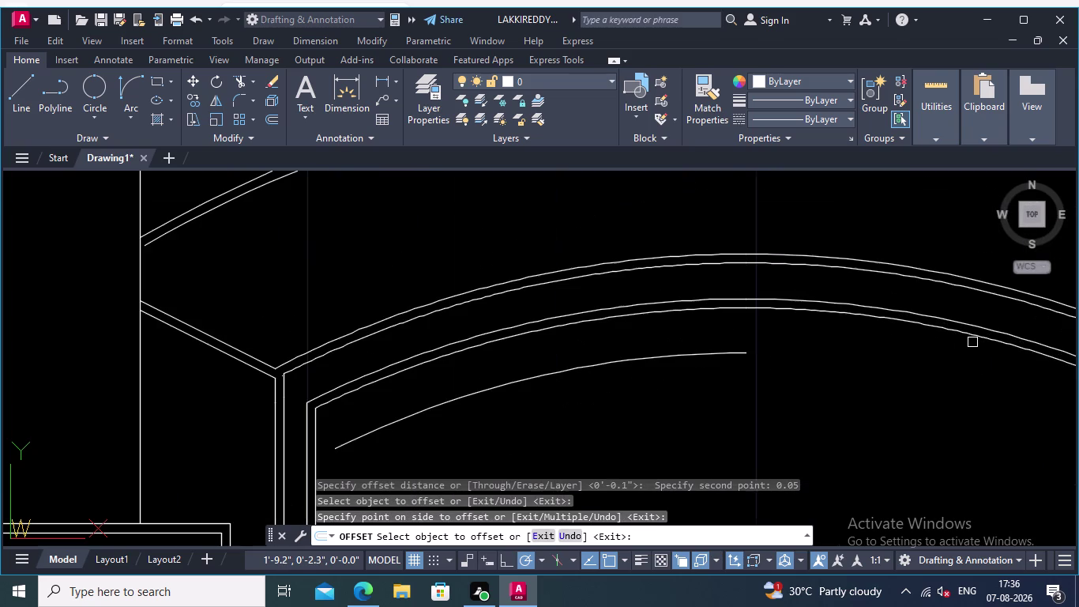
click(968, 337)
click(930, 389)
scroll(down, 3)
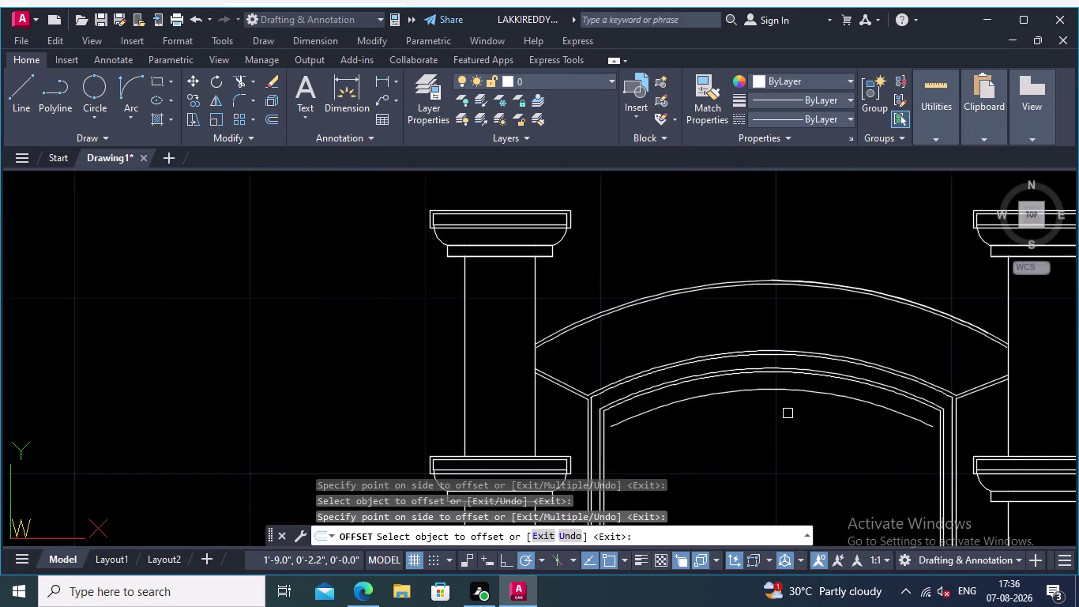
scroll(down, 3)
middle_drag(777, 415, 677, 321)
scroll(up, 3)
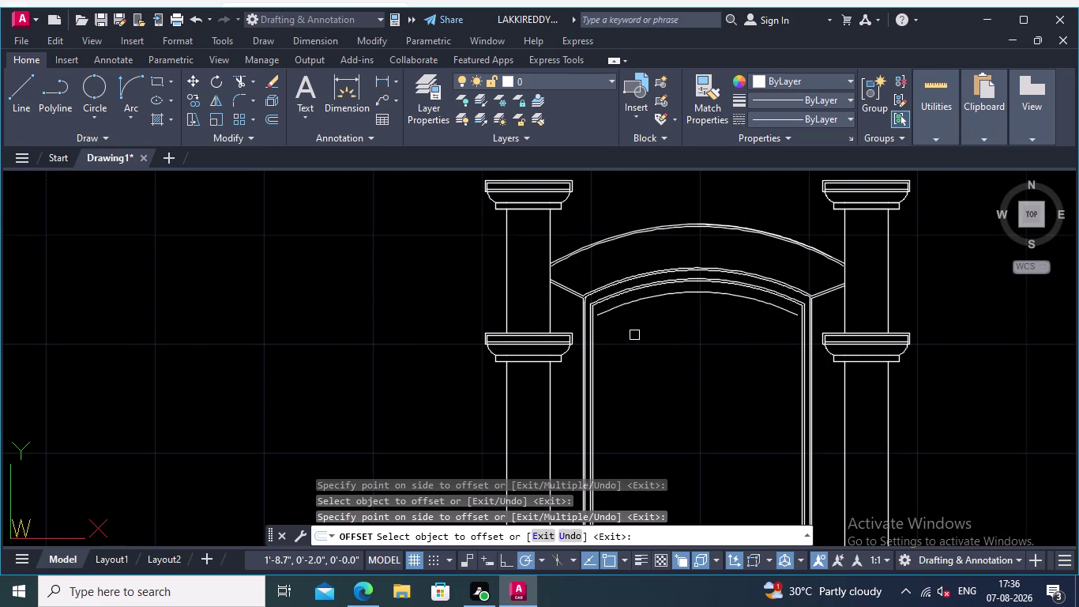
middle_drag(631, 332, 633, 362)
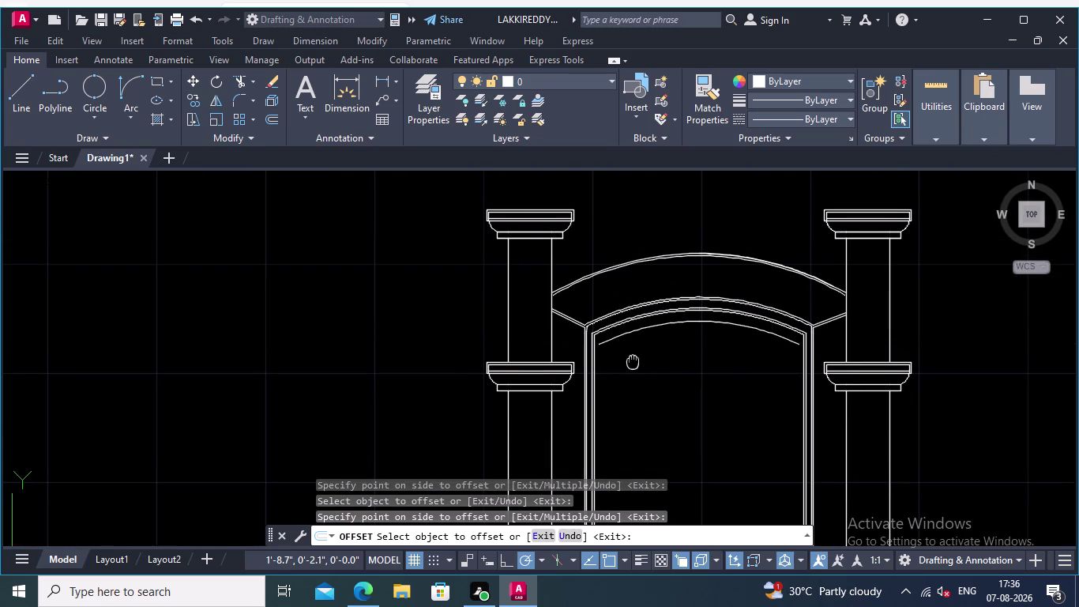
middle_drag(633, 363, 636, 377)
scroll(up, 3)
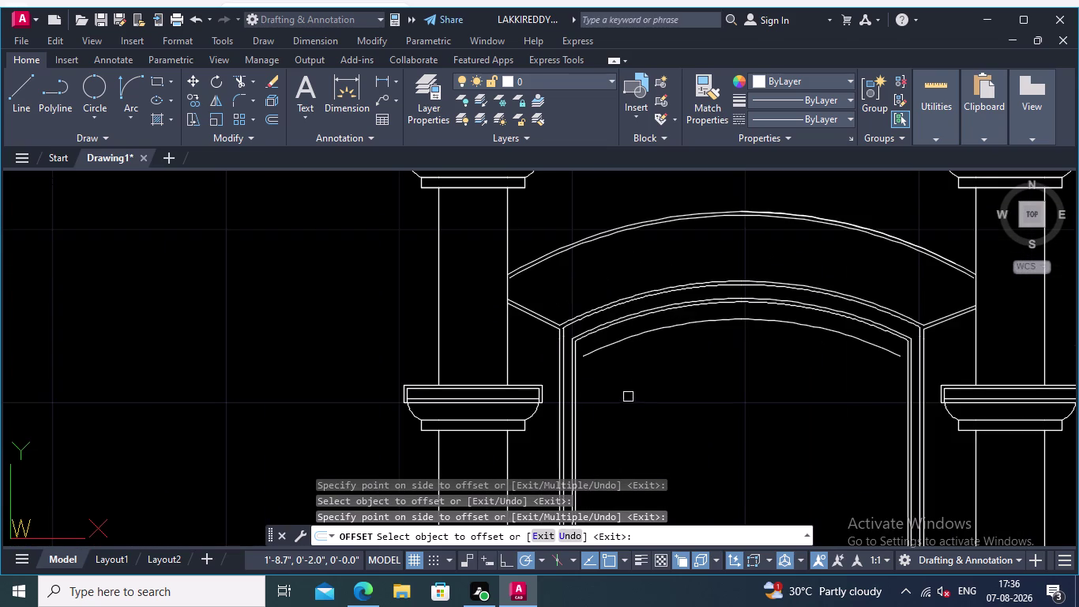
scroll(down, 3)
scroll(up, 3)
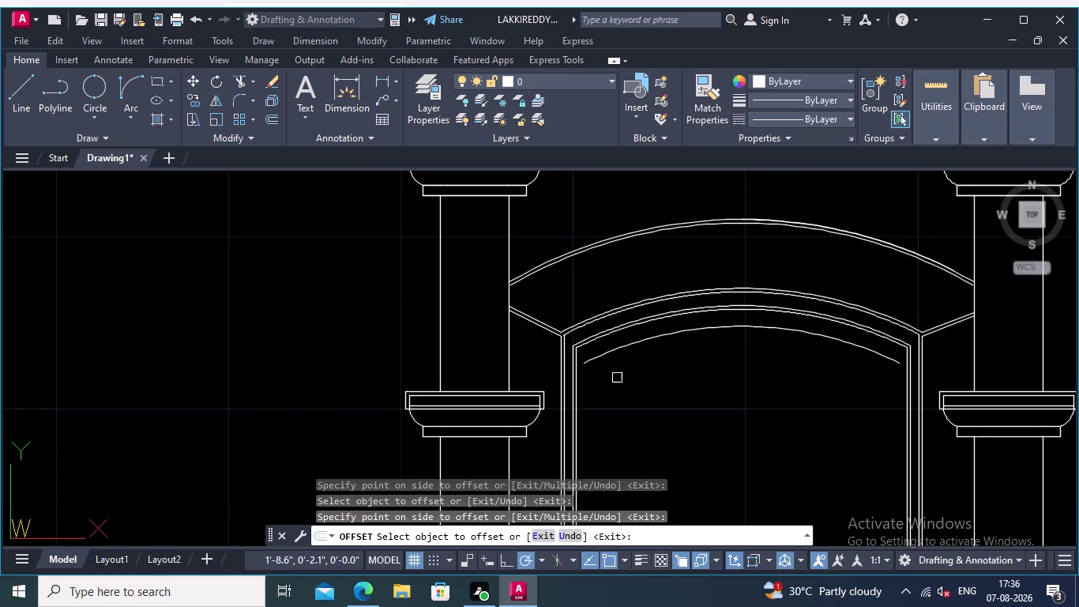
scroll(up, 3)
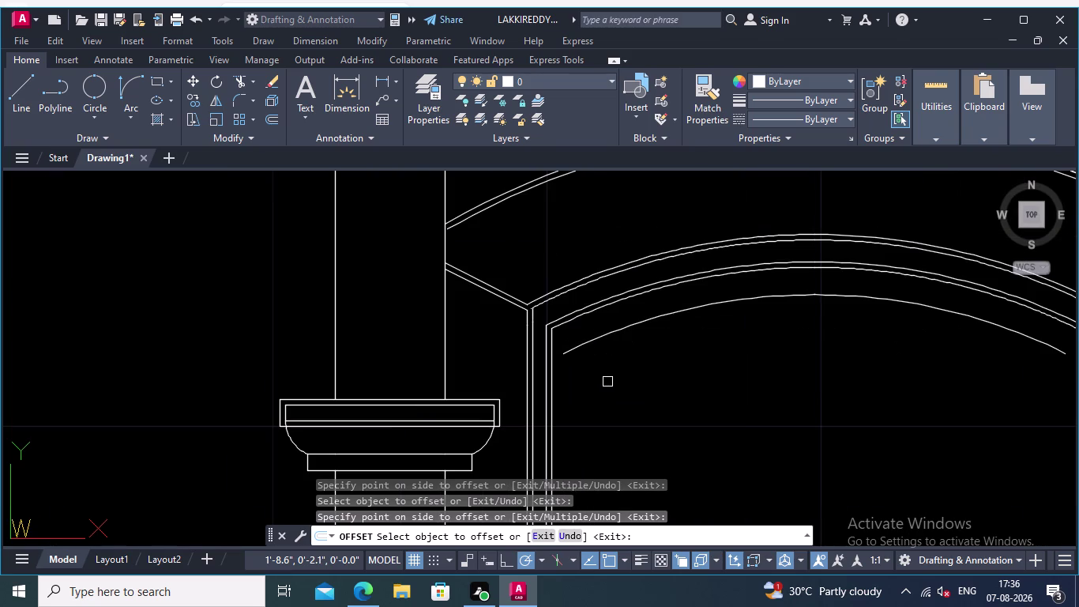
scroll(up, 3)
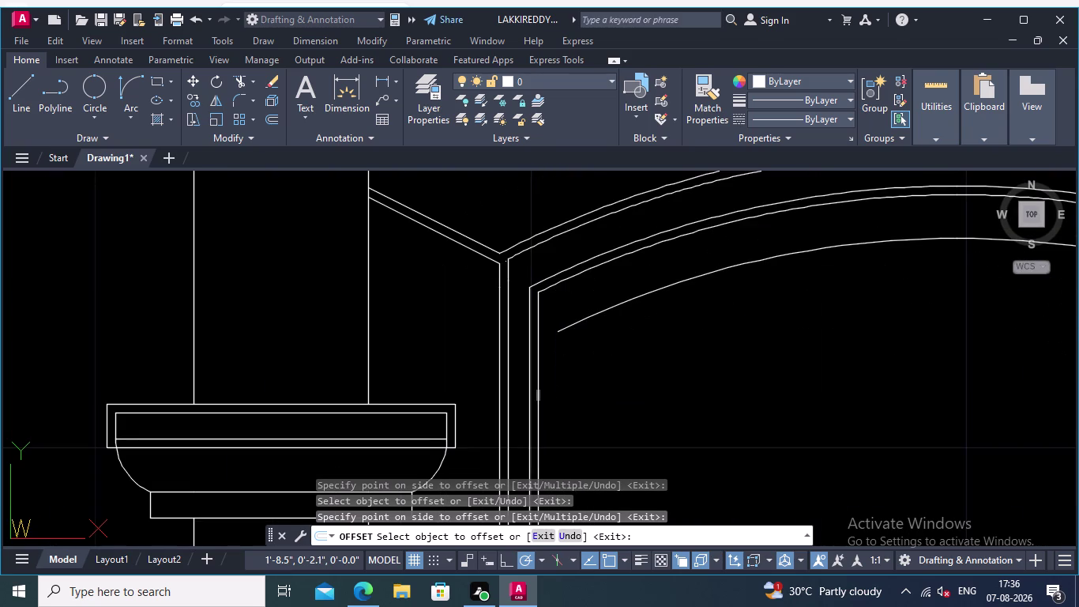
Offset the left and right door jamb lines 0.05 into the door opening.
click(541, 398)
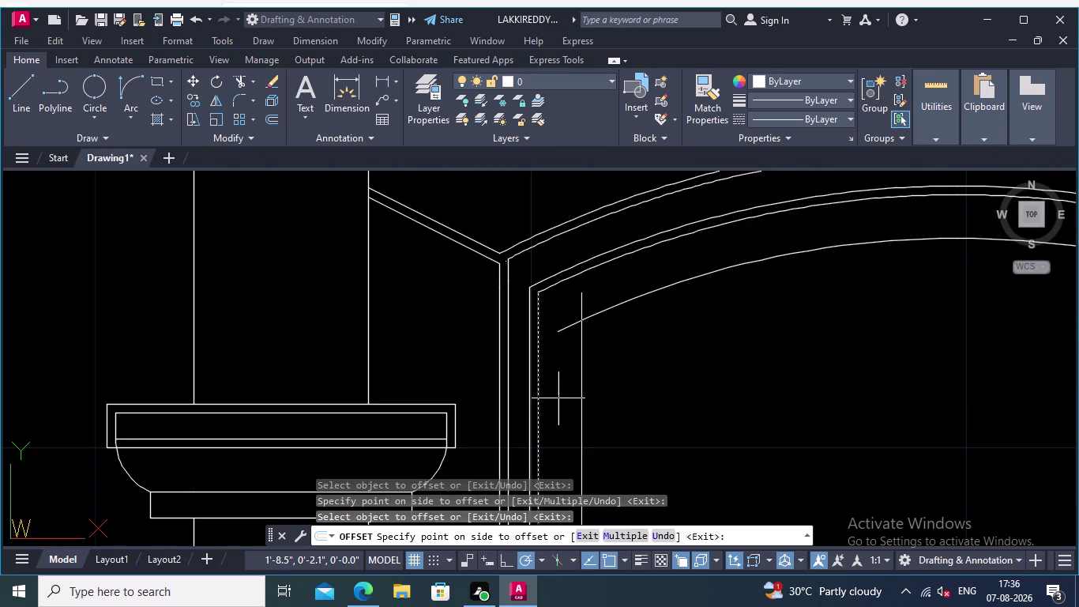
click(561, 398)
scroll(down, 3)
middle_drag(637, 382, 606, 323)
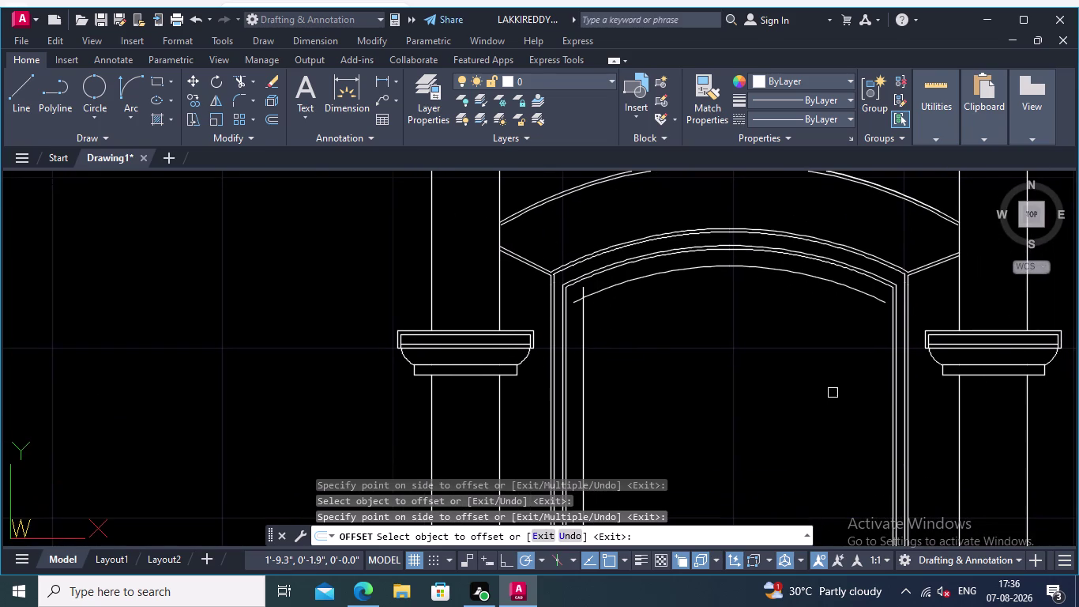
scroll(up, 3)
click(887, 413)
click(793, 417)
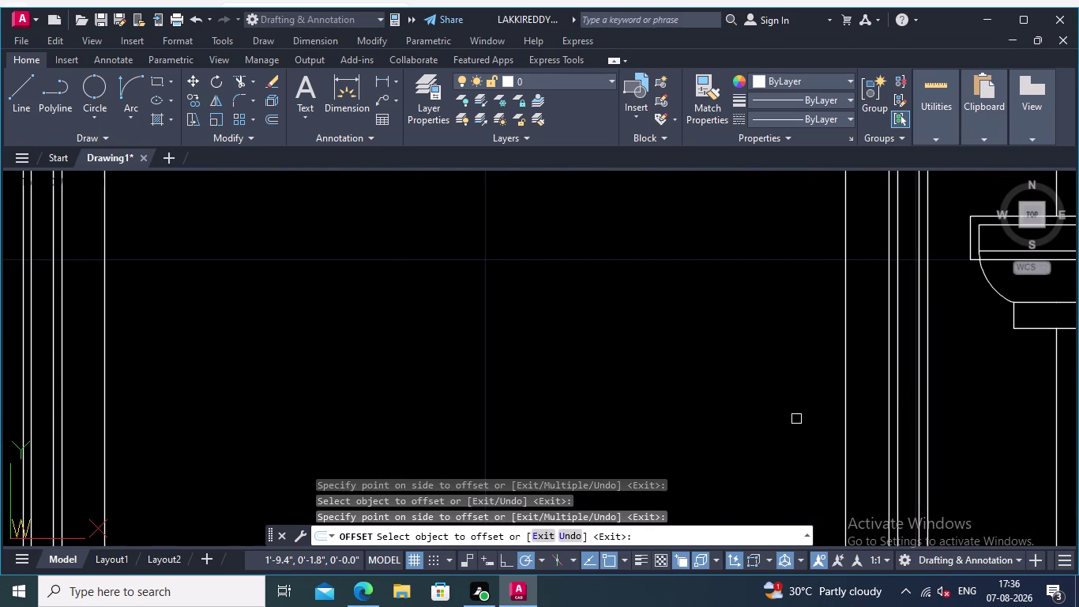
Pan down the door to inspect the leaf panels.
scroll(down, 3)
middle_drag(691, 396, 704, 387)
scroll(up, 3)
middle_drag(708, 374, 701, 341)
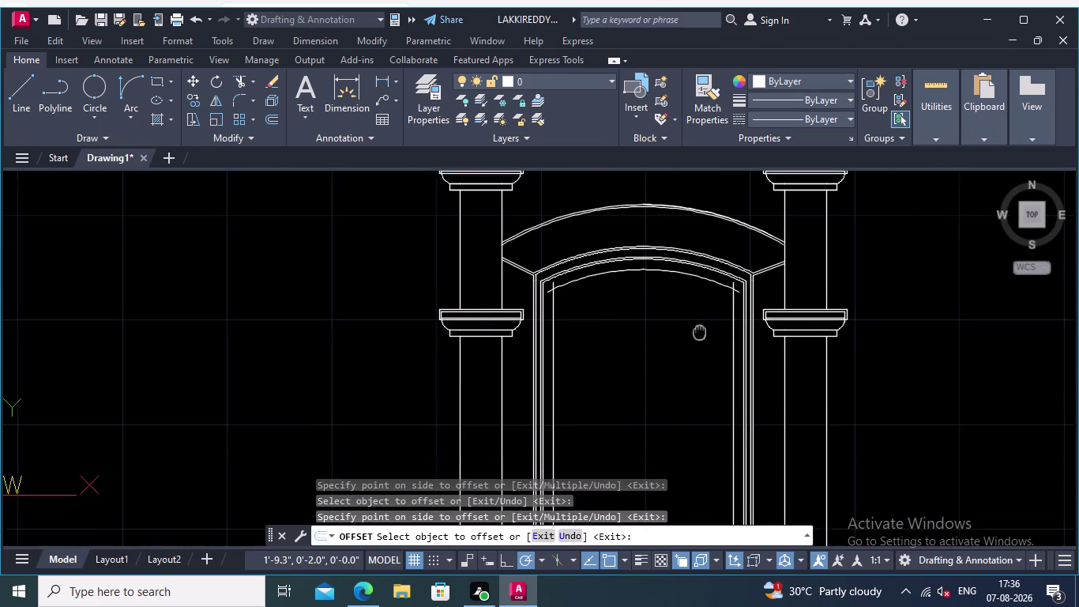
middle_drag(701, 341, 699, 322)
middle_drag(614, 325, 604, 273)
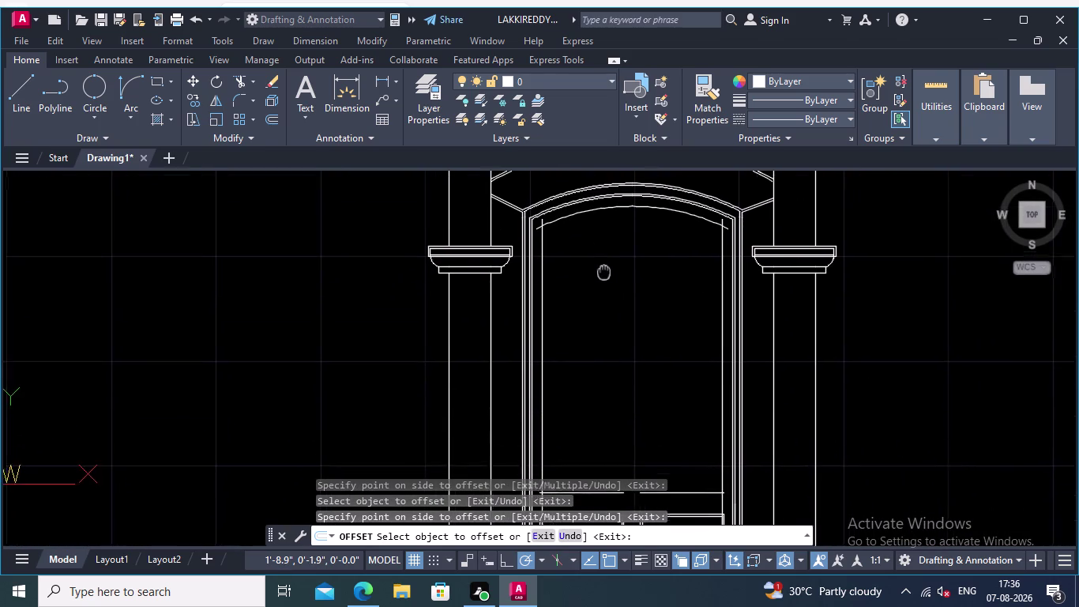
middle_drag(605, 272, 601, 256)
middle_drag(586, 276, 586, 273)
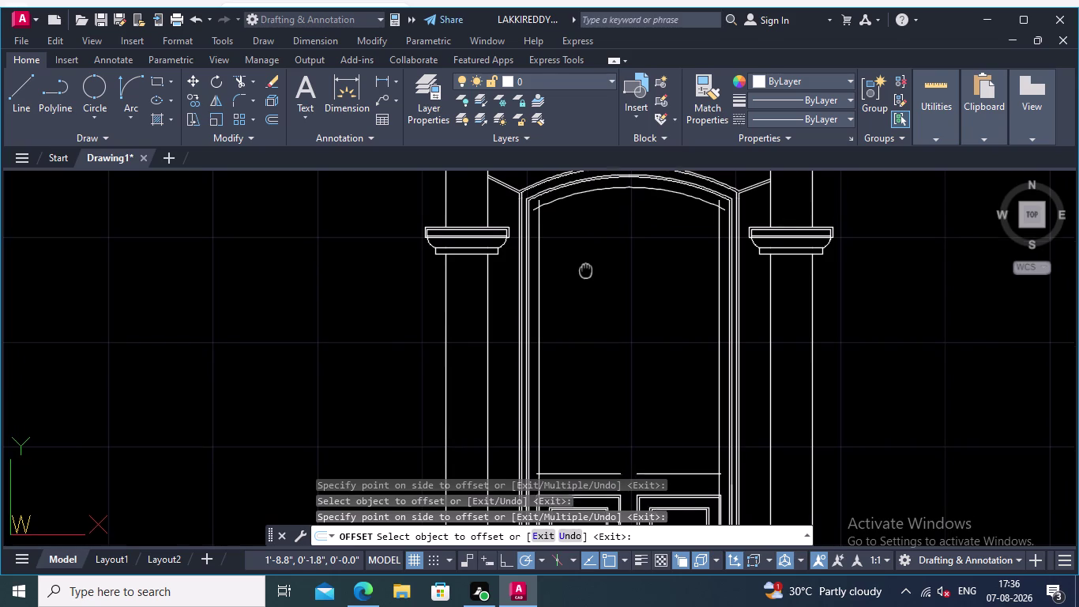
middle_drag(586, 274, 584, 221)
middle_drag(592, 296, 592, 311)
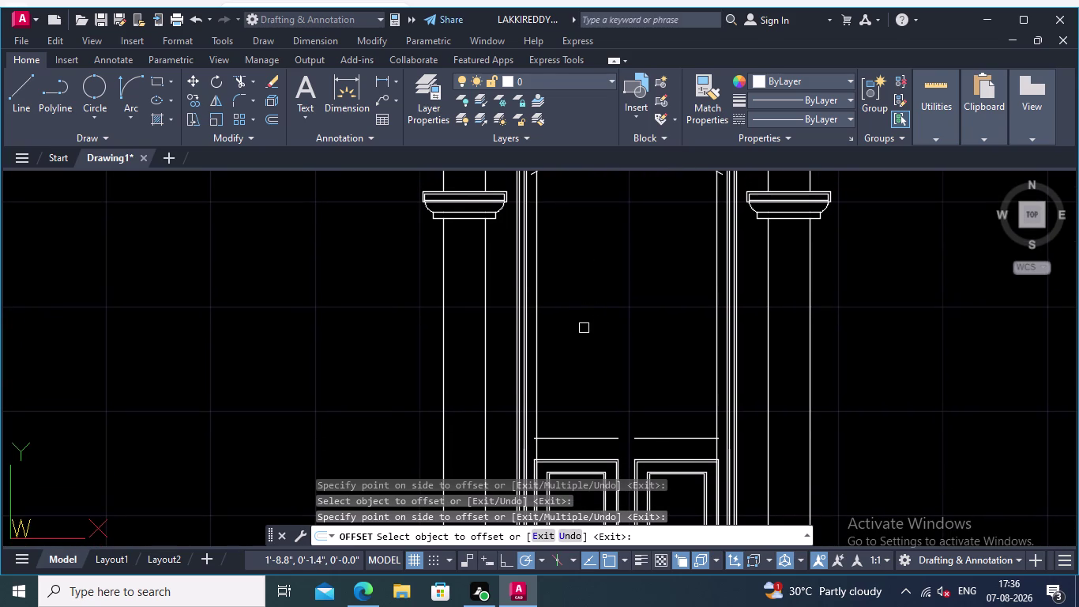
middle_drag(584, 329, 553, 268)
middle_drag(553, 290, 565, 331)
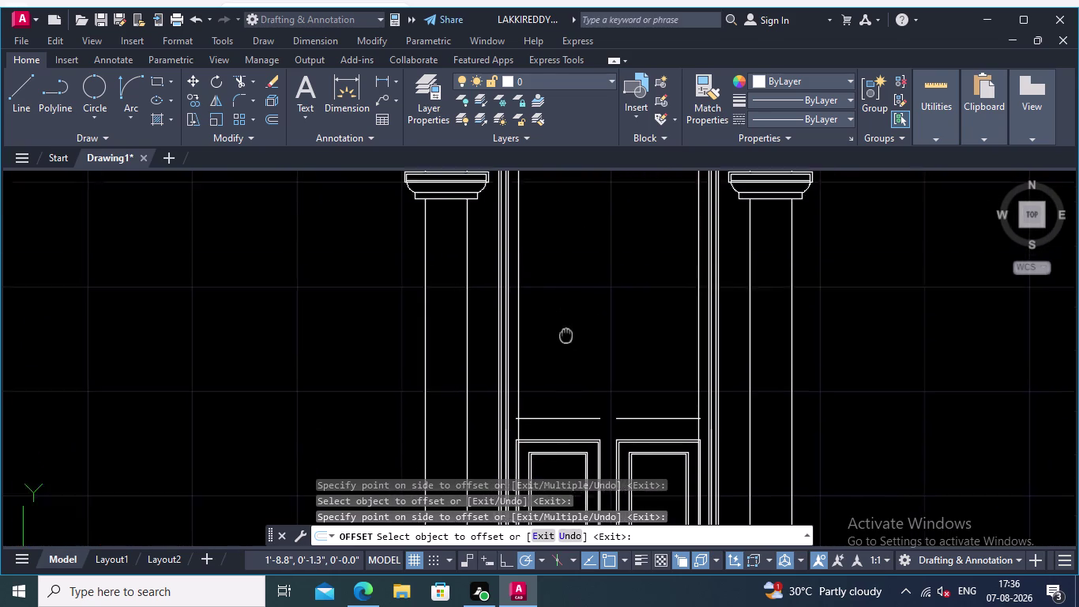
middle_drag(565, 332, 568, 332)
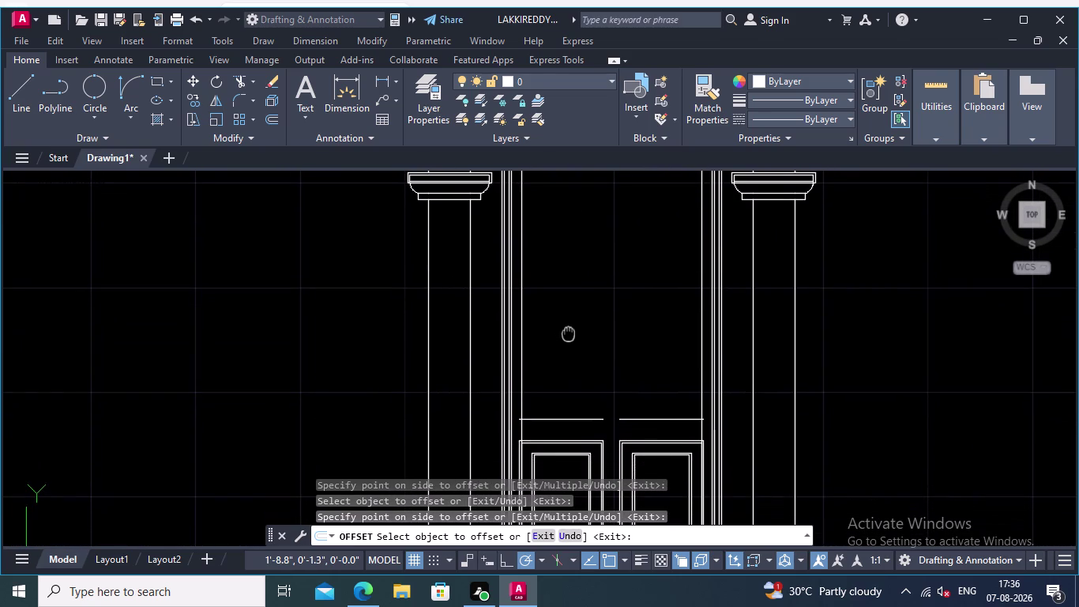
middle_drag(568, 331, 571, 362)
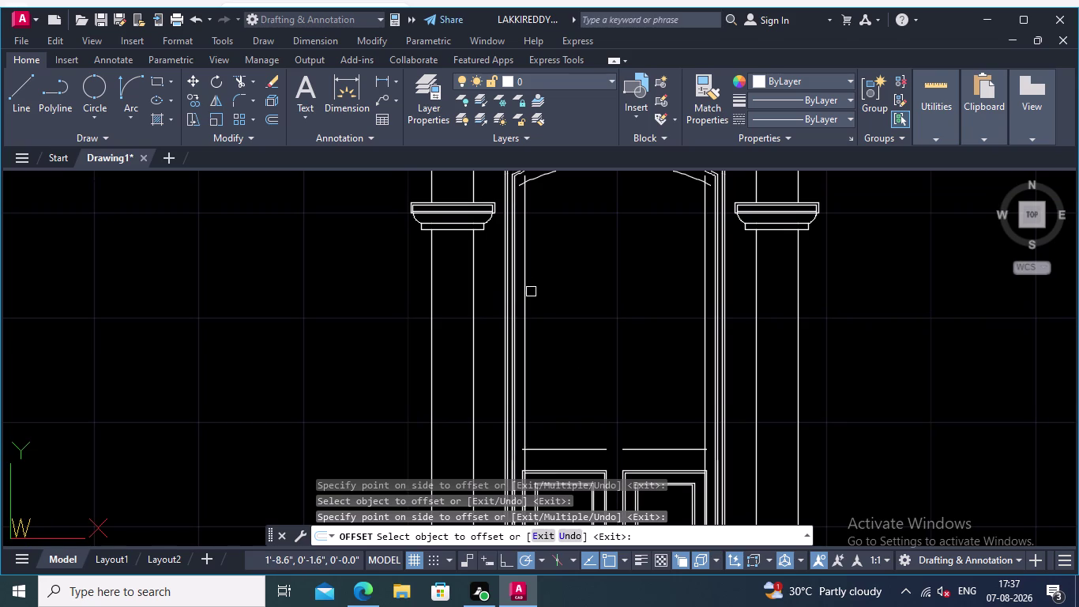
Cancel the offset and erase the stray vertical line inside the left leaf.
click(526, 301)
key(Delete)
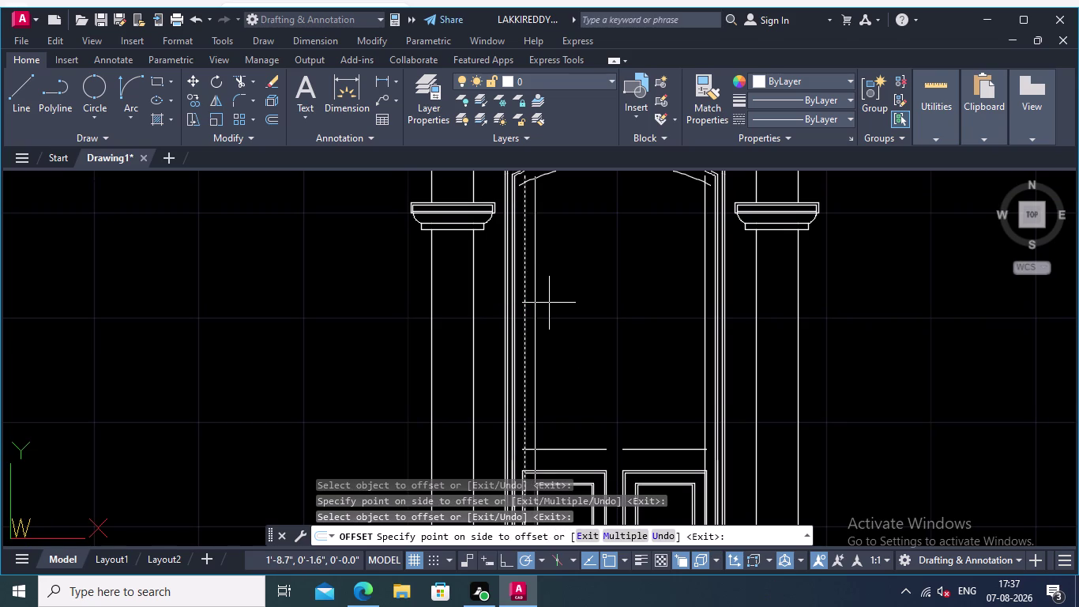
key(Delete)
key(Escape)
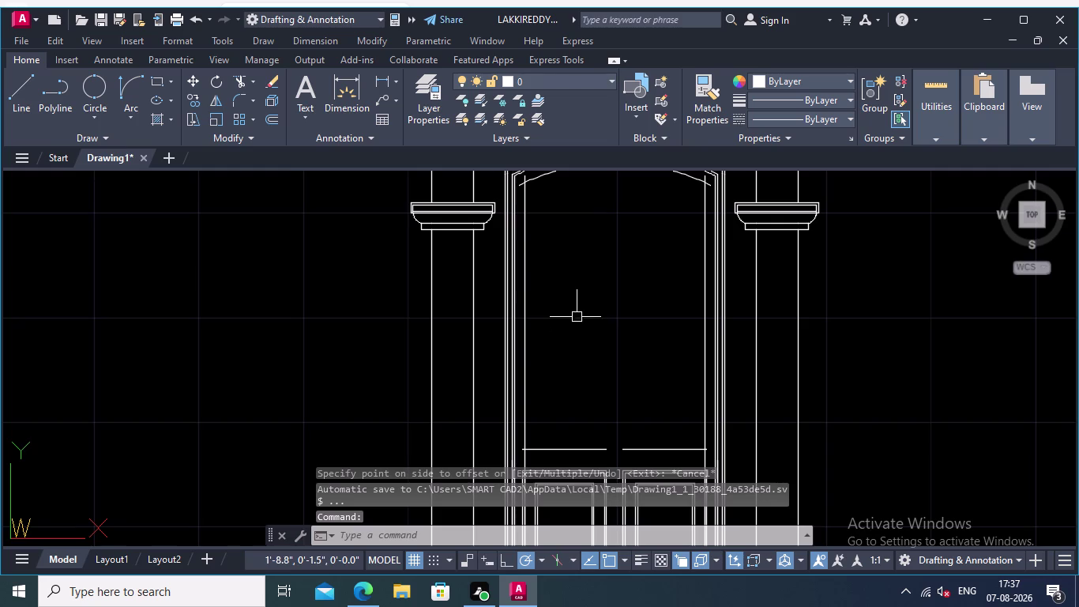
middle_drag(586, 356, 572, 259)
scroll(up, 3)
click(502, 302)
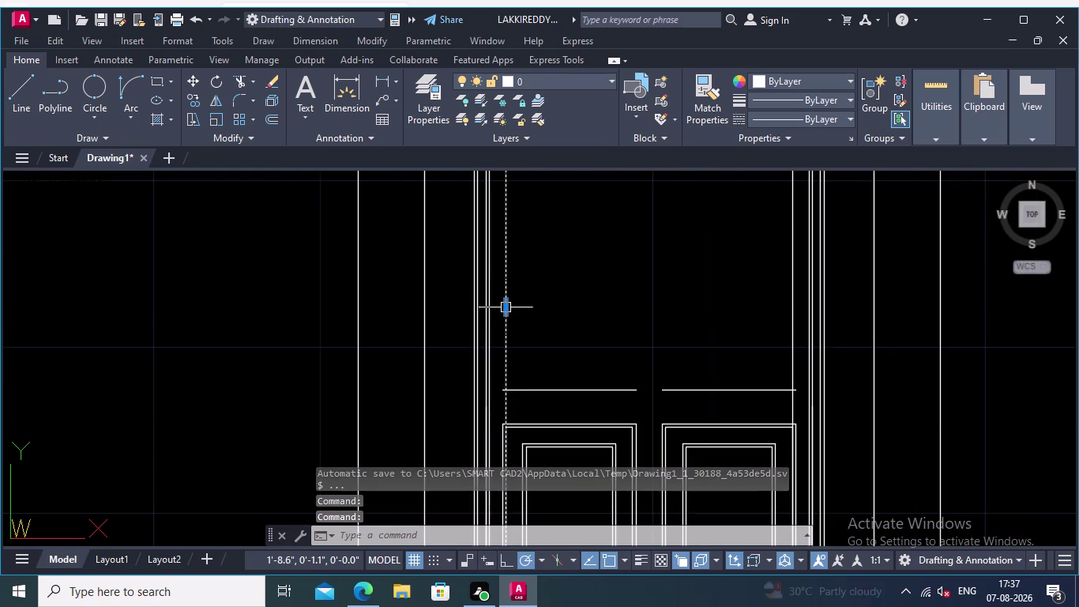
key(Delete)
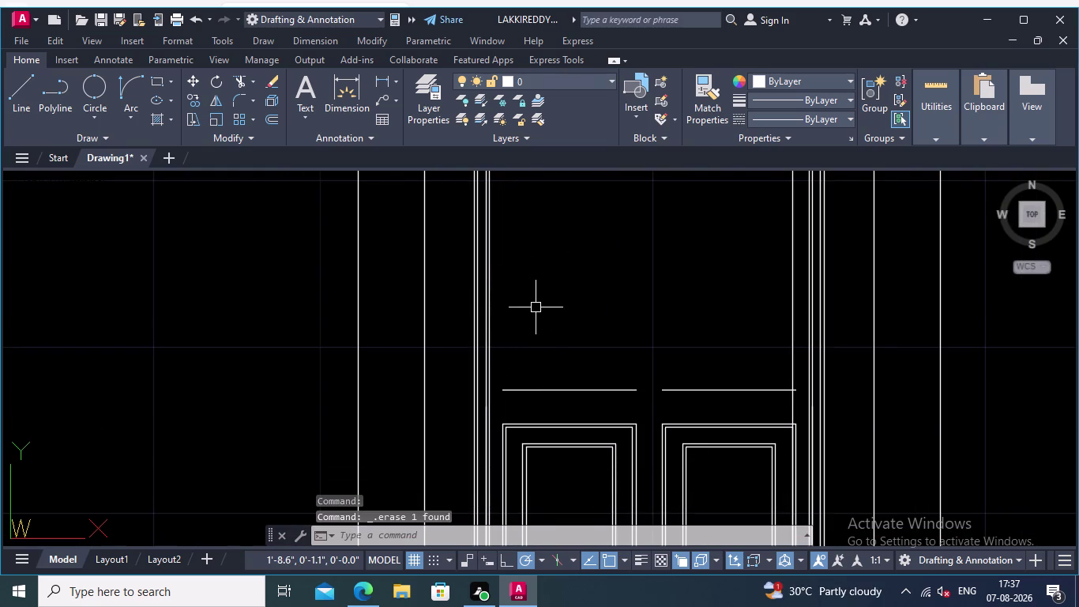
Zoom out to view the whole doorway.
scroll(down, 3)
scroll(down, 3)
middle_drag(591, 361, 589, 414)
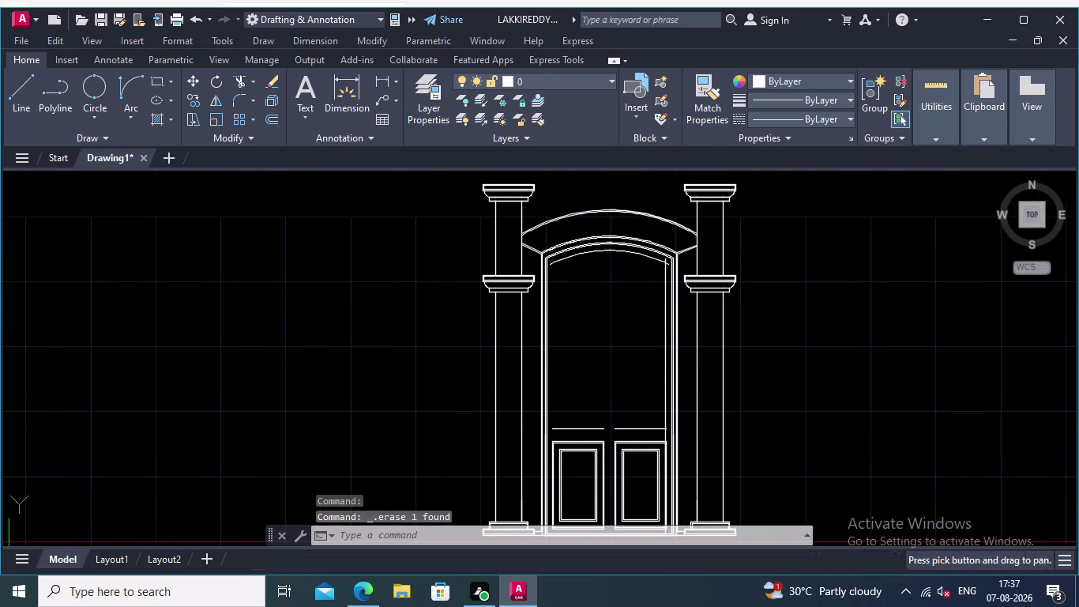
click(53, 88)
scroll(up, 3)
Draw a vertical polyline from the left leaf's crossbar up to the inner arch.
scroll(up, 3)
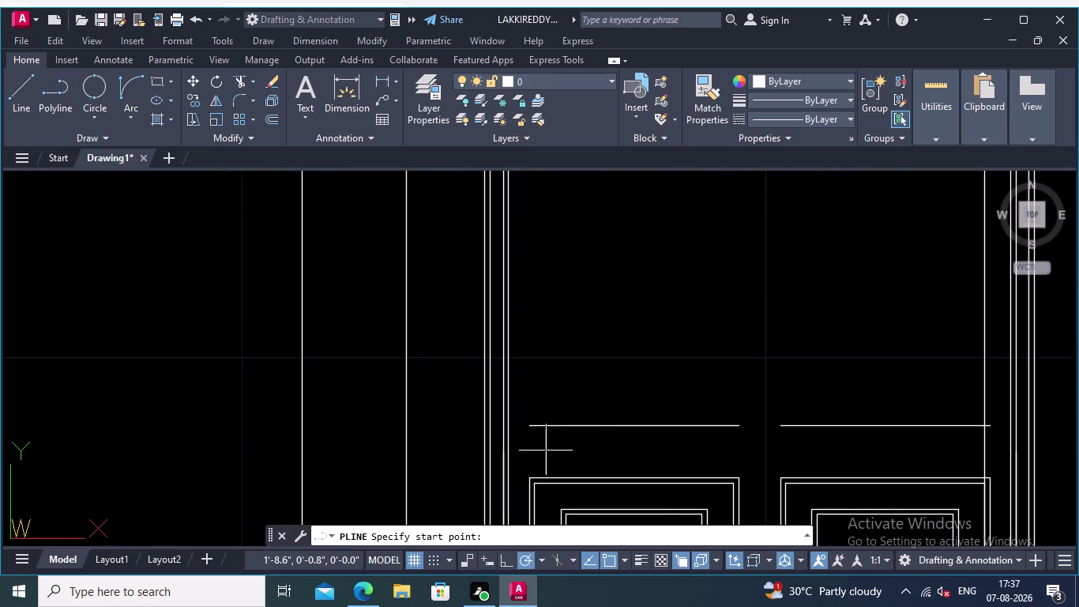
scroll(up, 3)
click(522, 488)
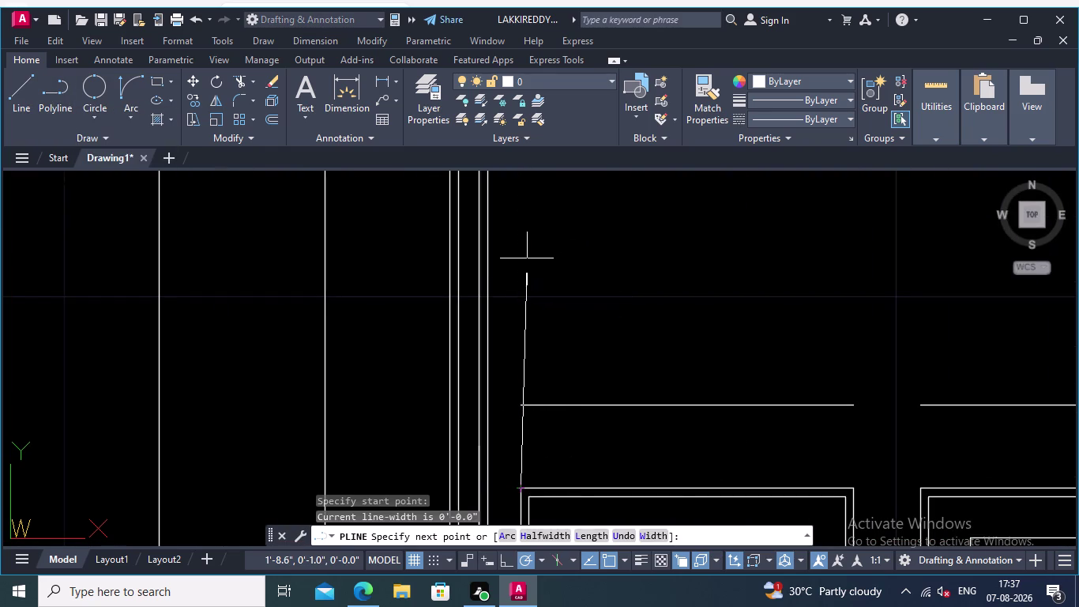
middle_drag(523, 262, 518, 495)
scroll(down, 3)
middle_drag(537, 448, 542, 482)
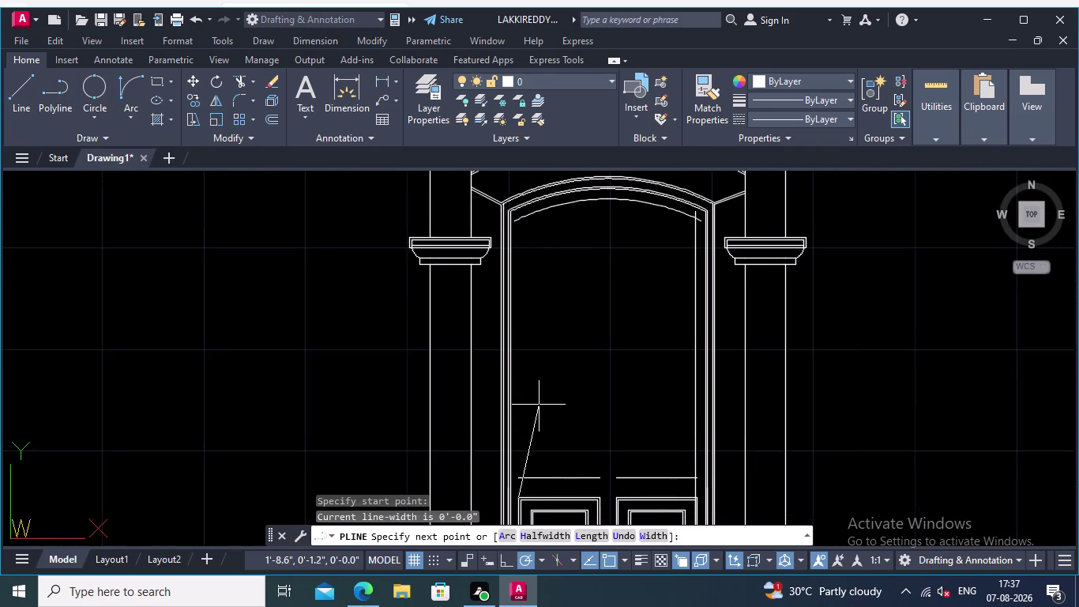
middle_drag(537, 392, 542, 512)
scroll(up, 3)
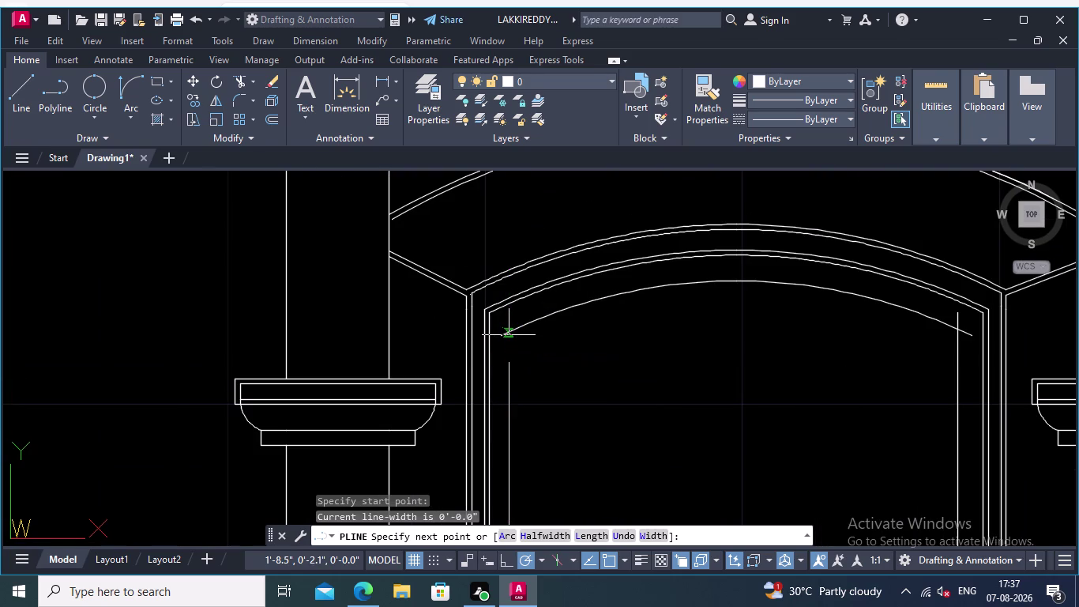
click(509, 335)
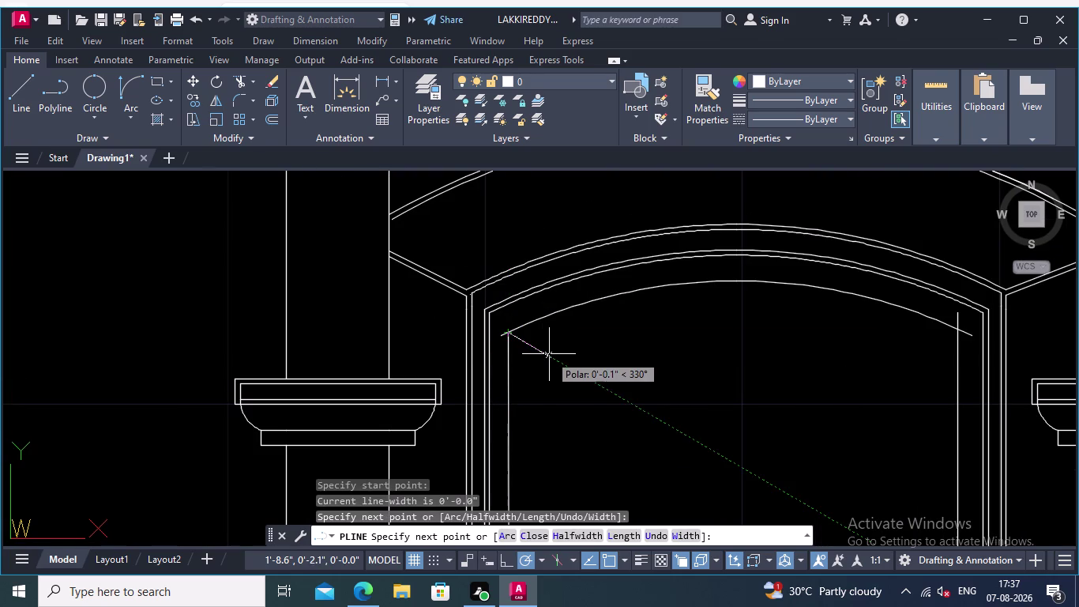
key(Return)
Pan and zoom over the doorway and door leaves.
middle_drag(617, 362, 515, 308)
scroll(down, 3)
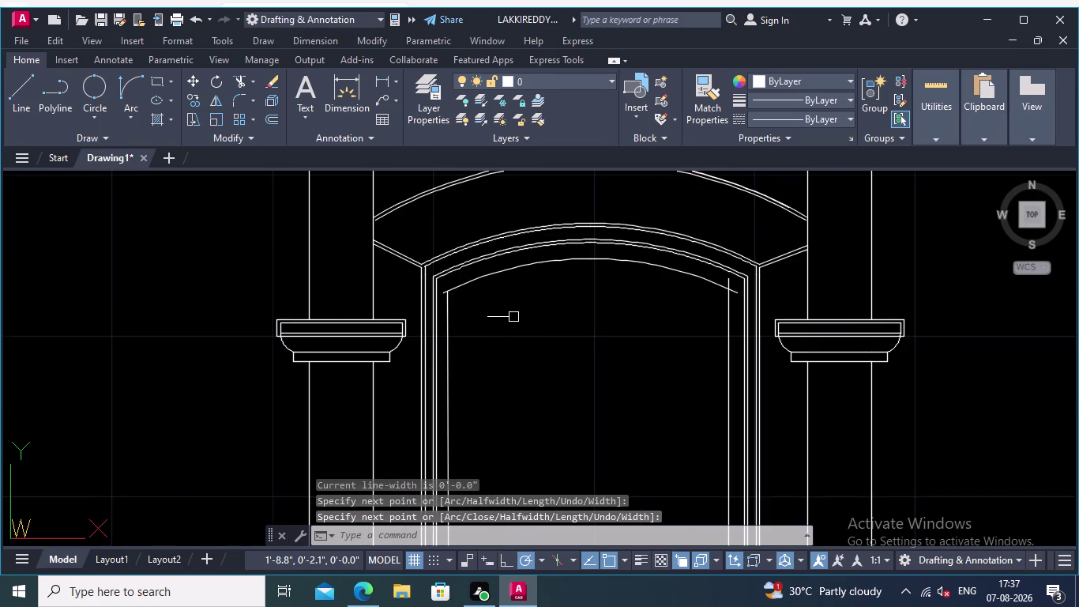
scroll(down, 3)
middle_drag(513, 317, 478, 258)
middle_drag(469, 296, 470, 250)
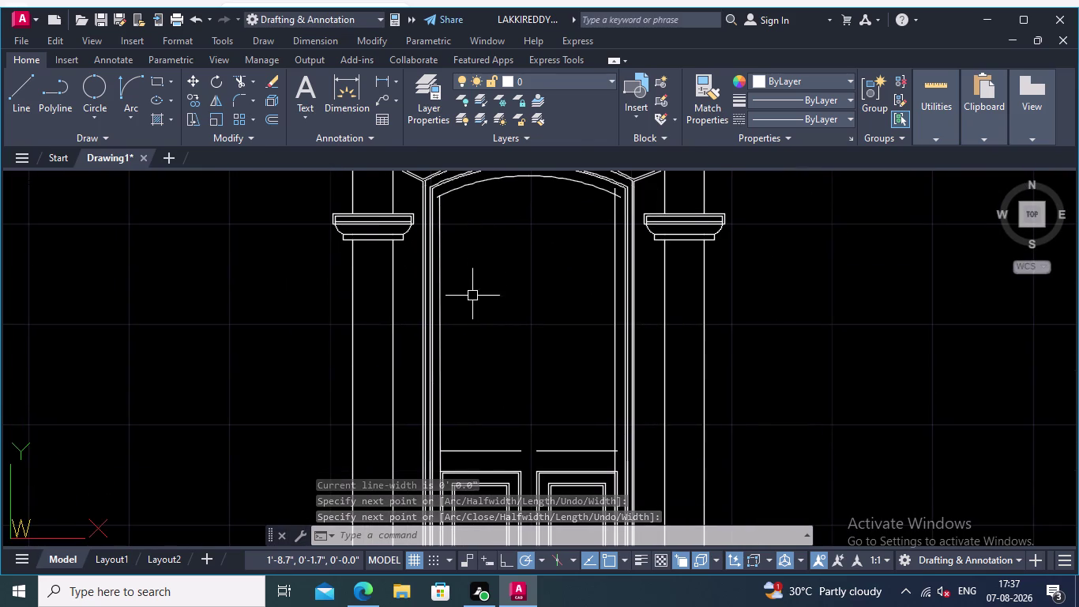
middle_drag(475, 383, 462, 375)
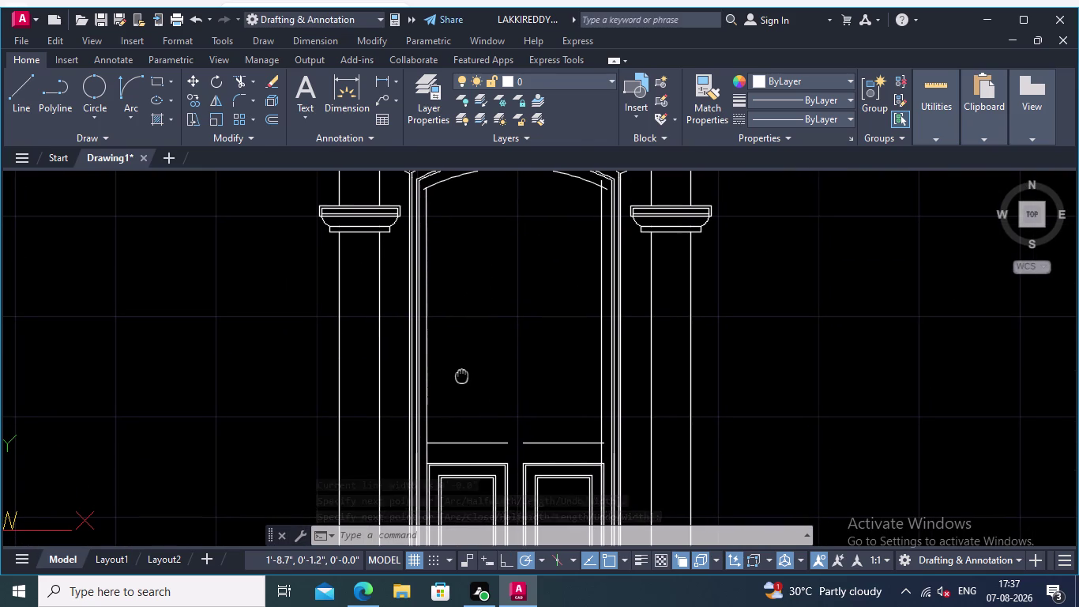
middle_drag(461, 375, 460, 375)
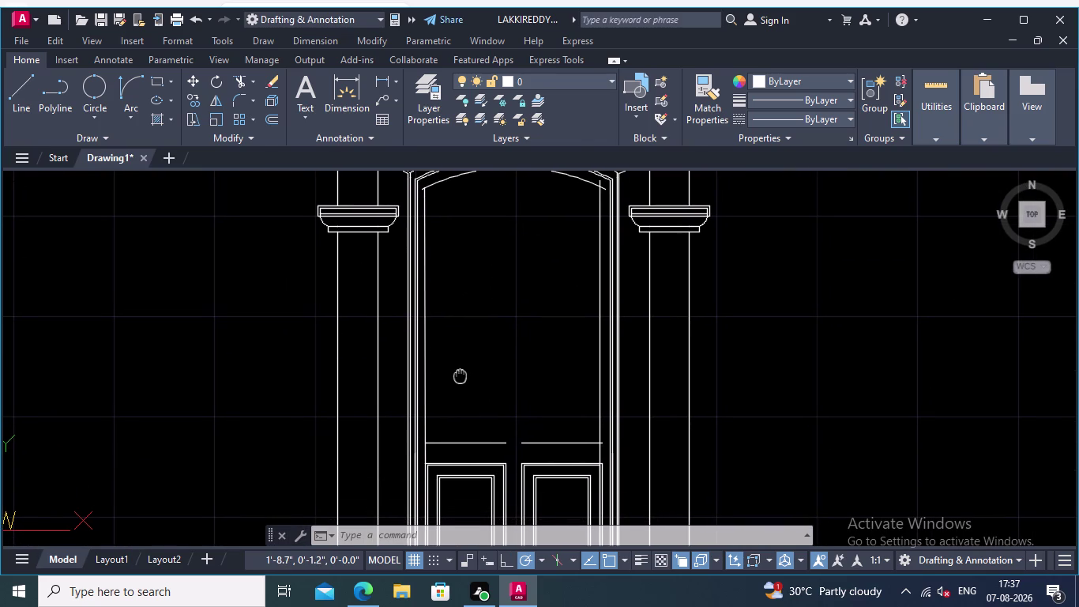
middle_drag(460, 375, 458, 379)
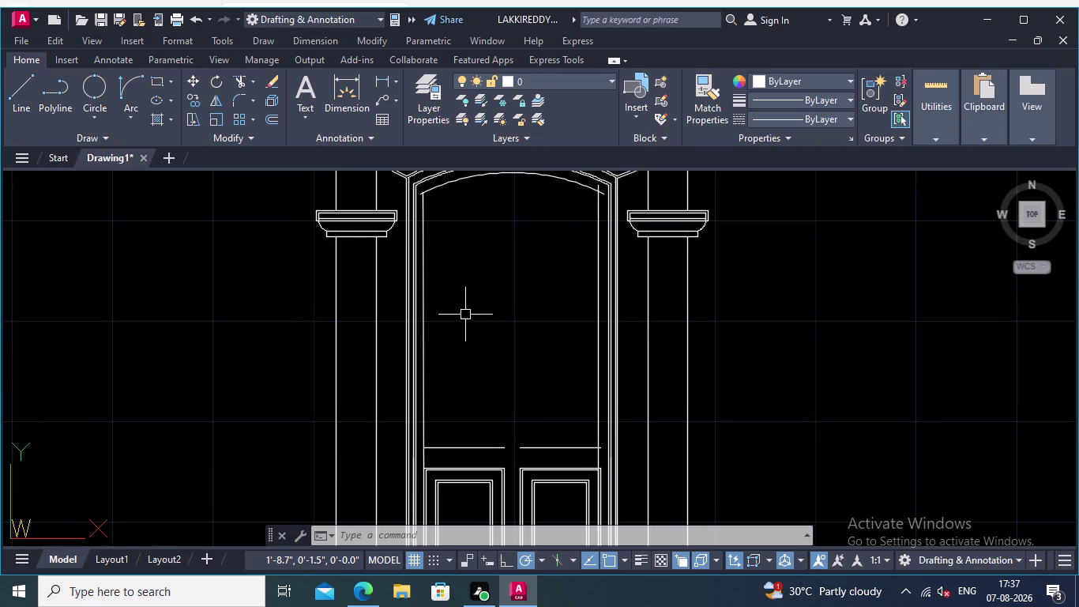
click(52, 91)
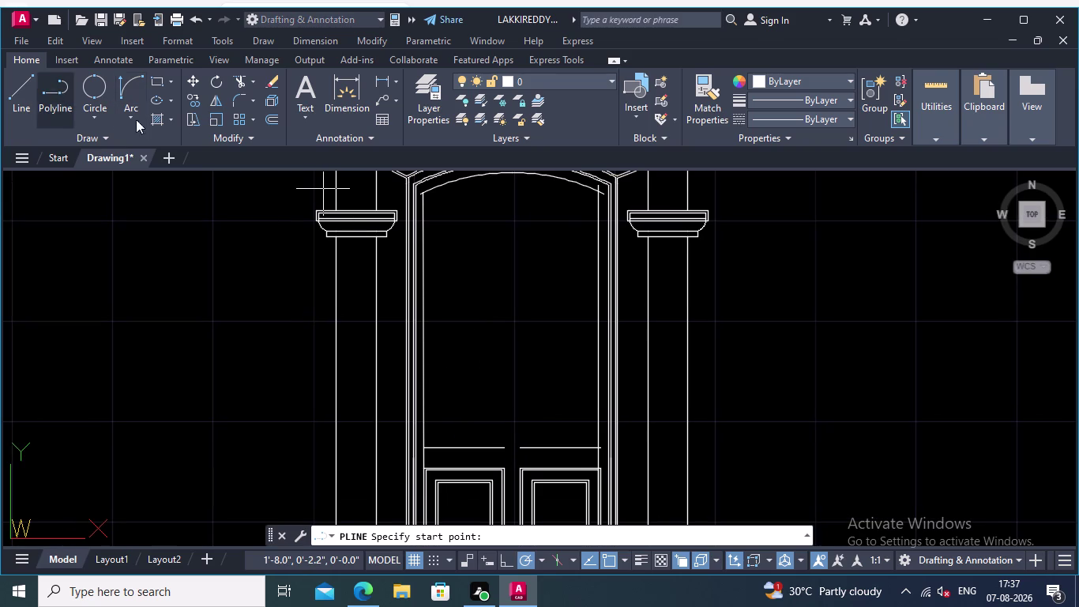
Draw a second vertical polyline from the left leaf's panel frame up to the inner arch.
scroll(up, 3)
middle_drag(467, 429, 475, 368)
scroll(up, 3)
scroll(up, 3)
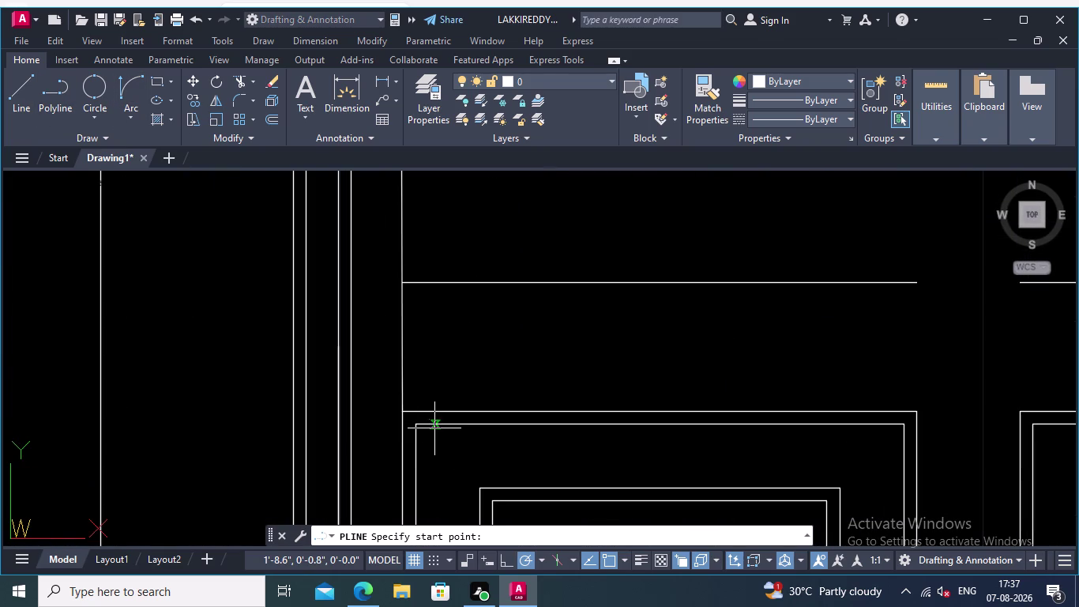
click(418, 423)
middle_drag(437, 251, 431, 425)
scroll(down, 3)
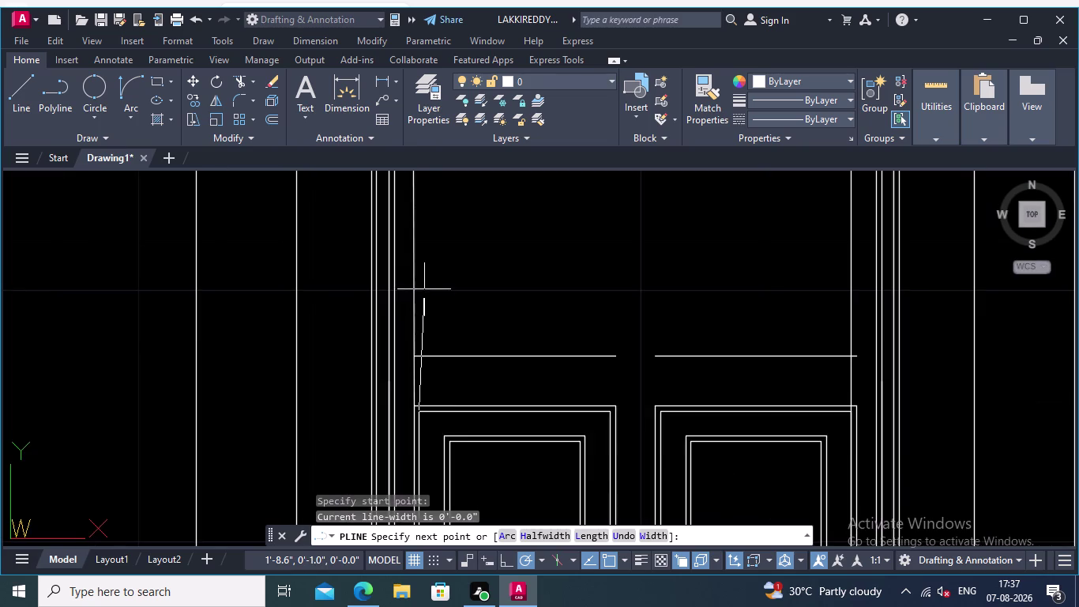
middle_drag(428, 333, 414, 418)
scroll(down, 3)
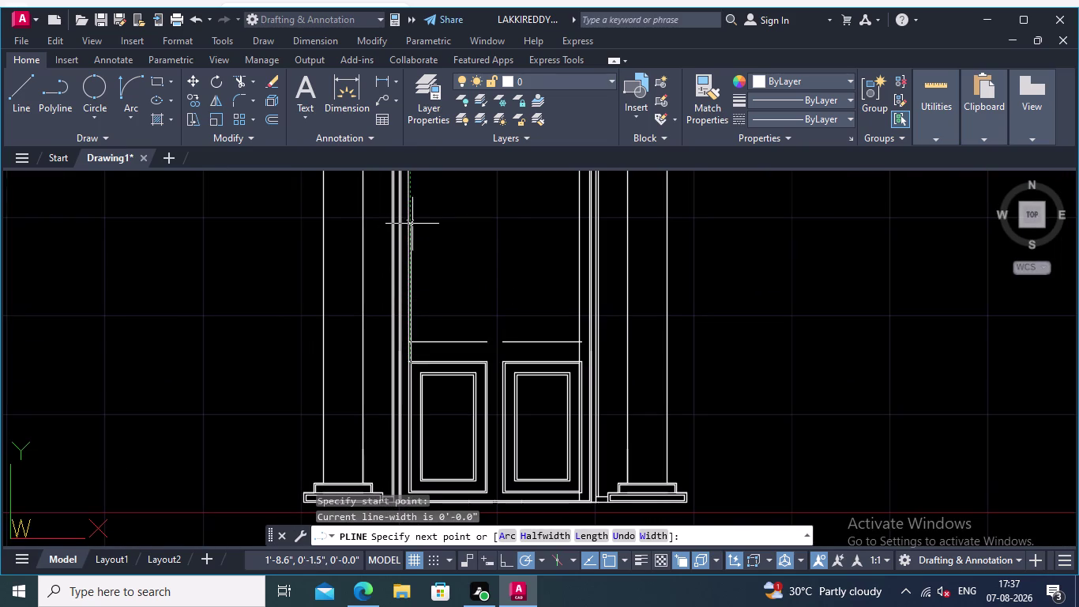
middle_drag(415, 220, 398, 415)
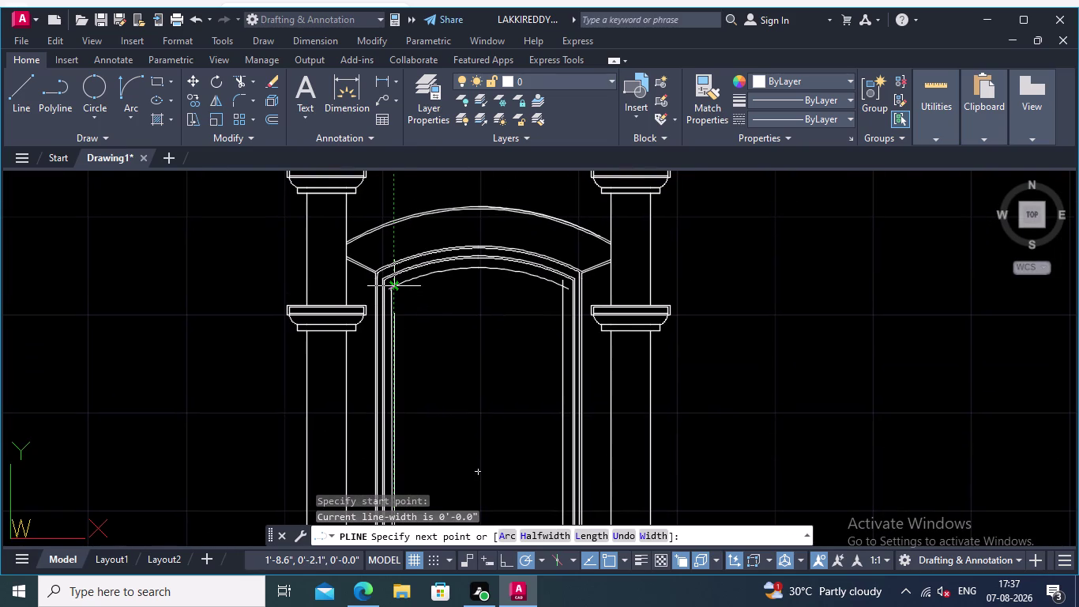
scroll(up, 3)
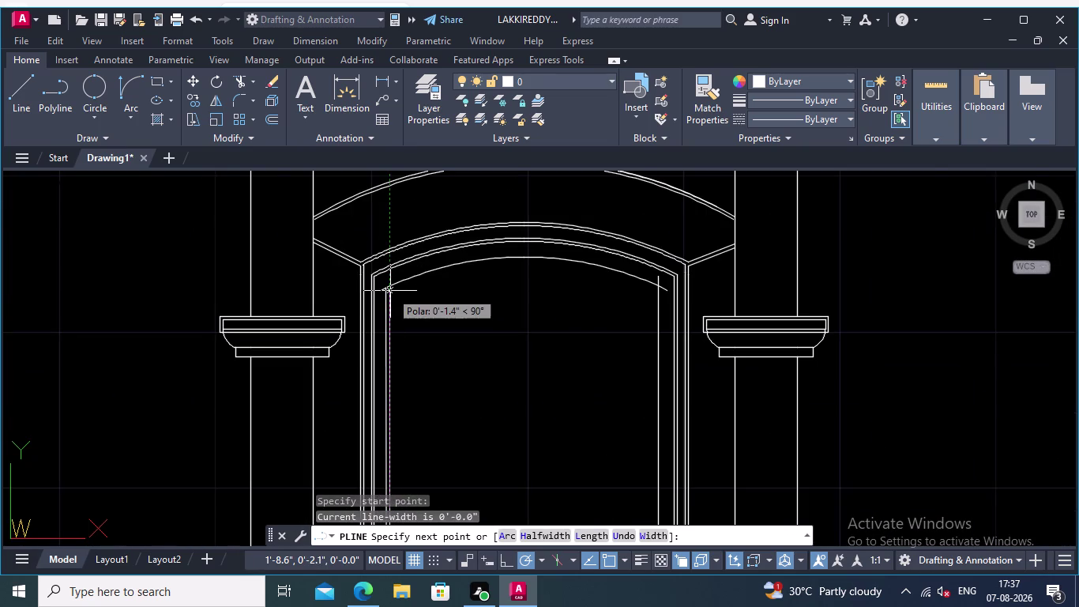
scroll(up, 3)
scroll(up, 3)
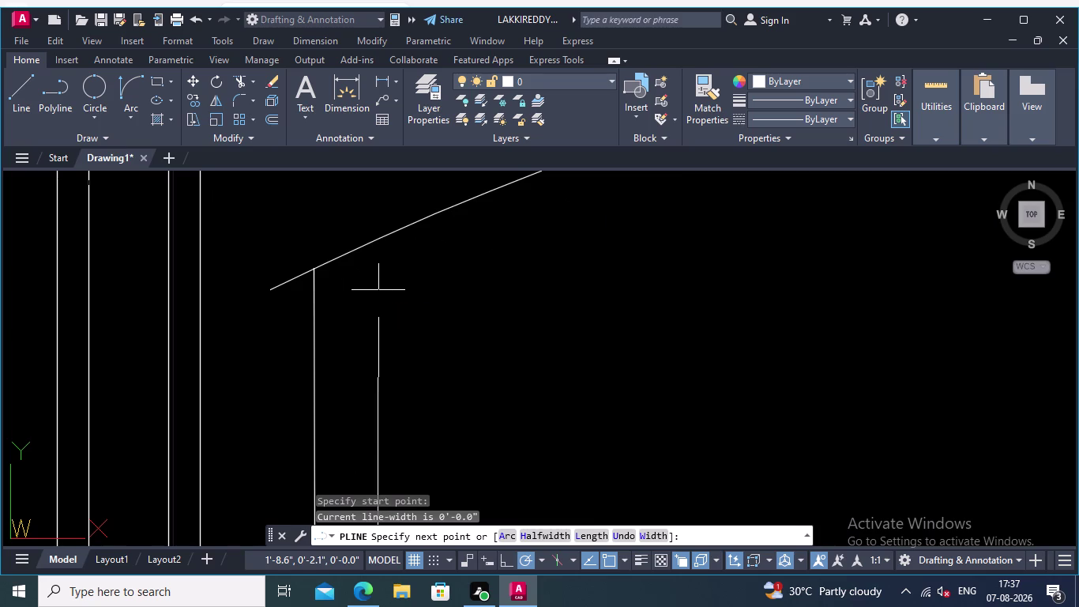
click(359, 251)
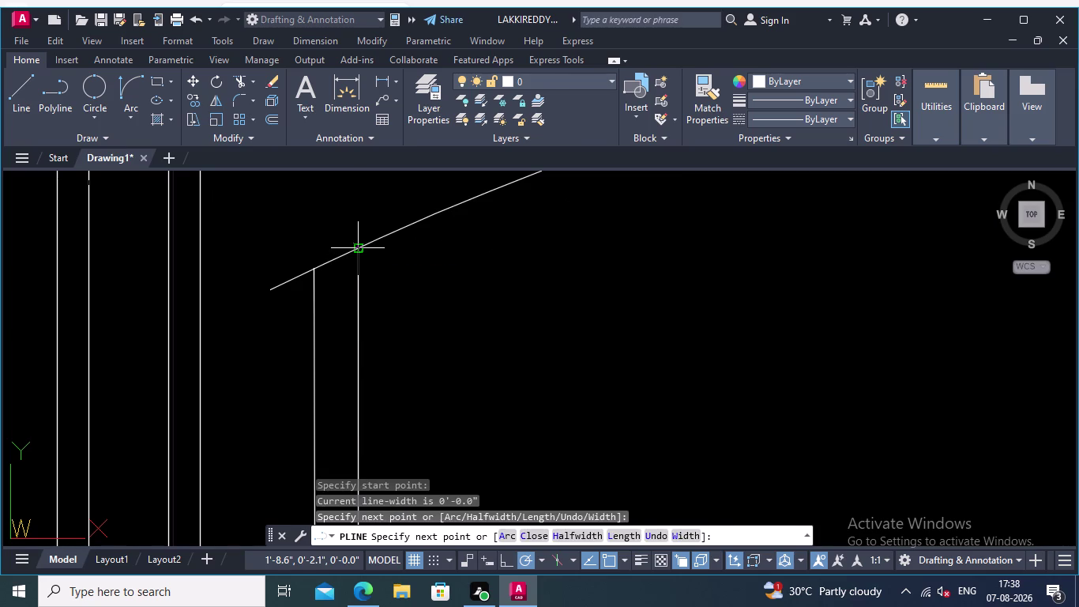
key(Return)
Pan back down to the left leaf's crossbar and start the Trim command.
scroll(down, 3)
scroll(up, 3)
scroll(up, 3)
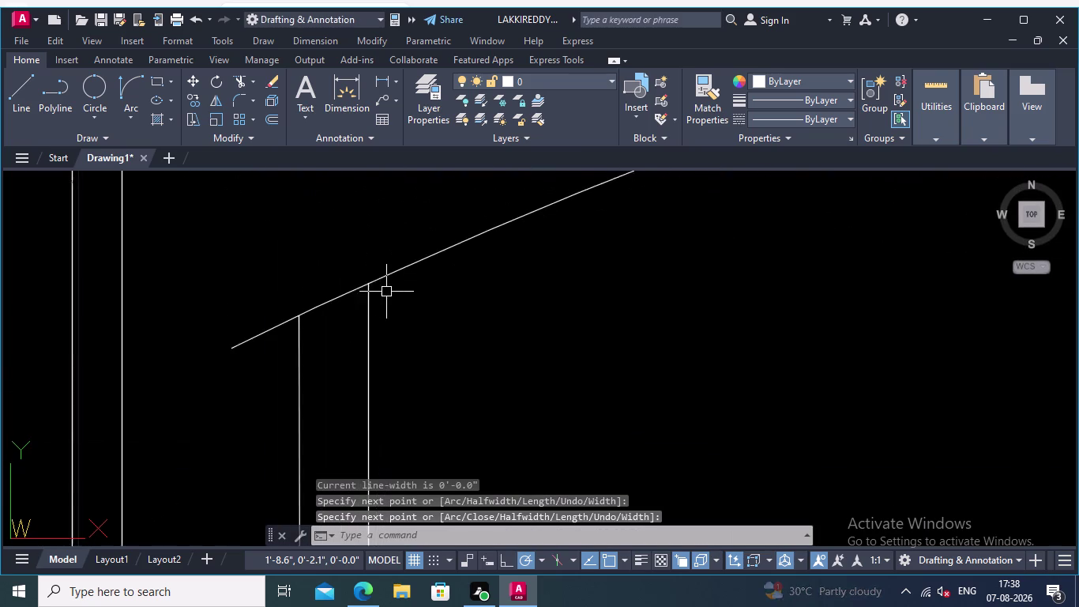
scroll(up, 3)
scroll(down, 3)
middle_drag(476, 379, 446, 258)
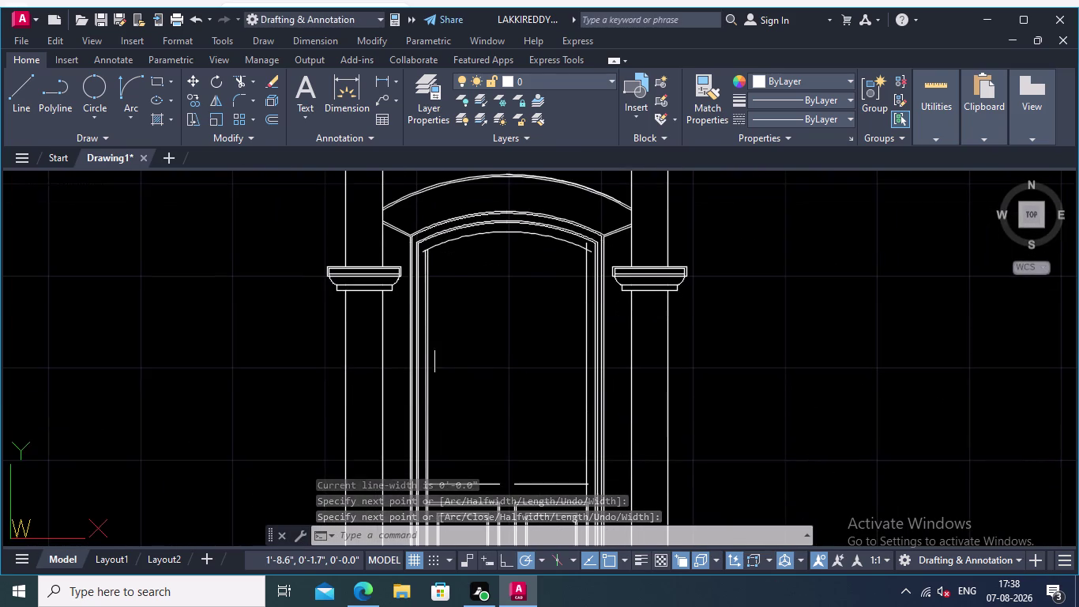
middle_drag(441, 402, 423, 265)
scroll(up, 3)
middle_drag(435, 324, 472, 286)
scroll(up, 3)
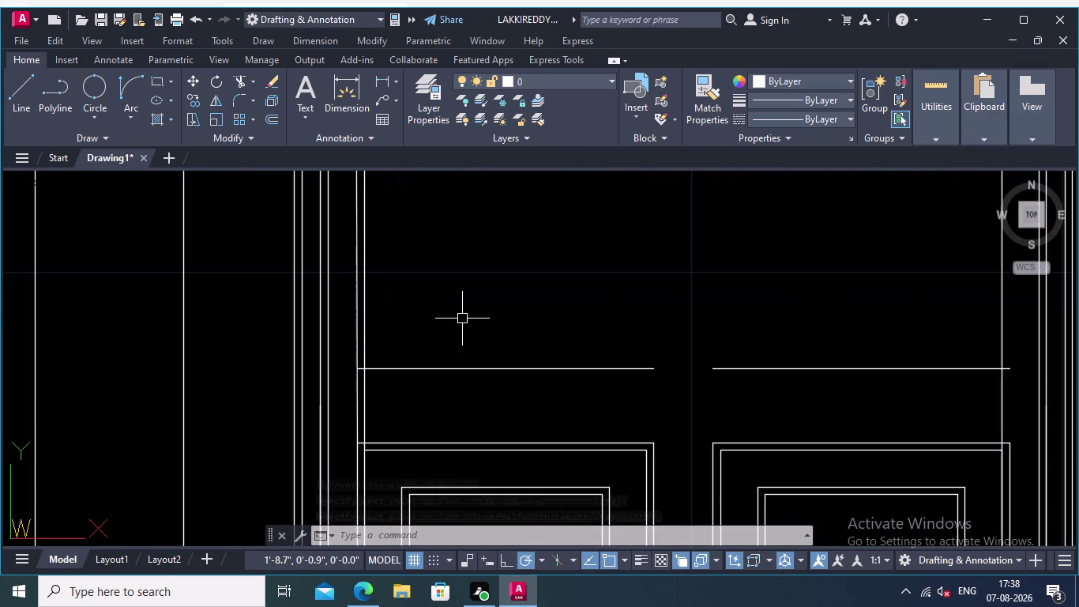
click(241, 79)
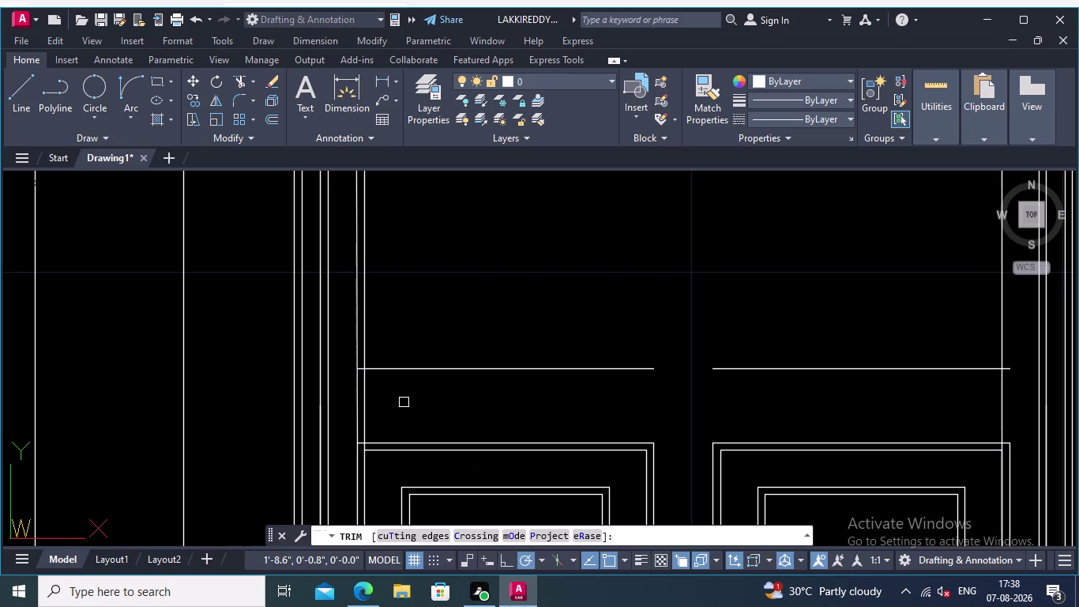
Fence-trim the line segments crossing near the left leaf's crossbar.
scroll(up, 3)
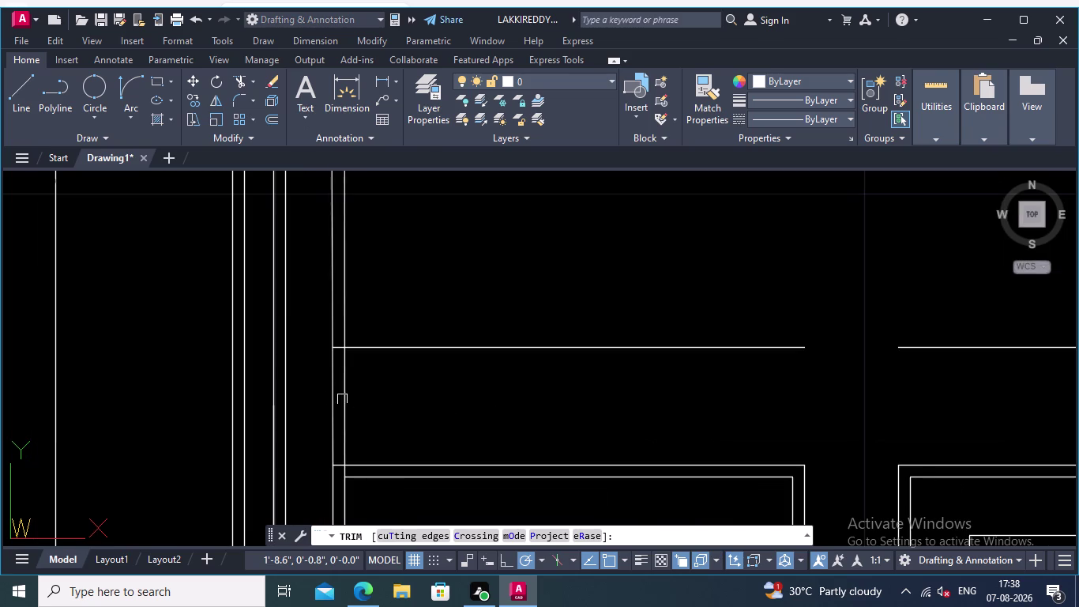
click(322, 393)
click(359, 393)
scroll(down, 3)
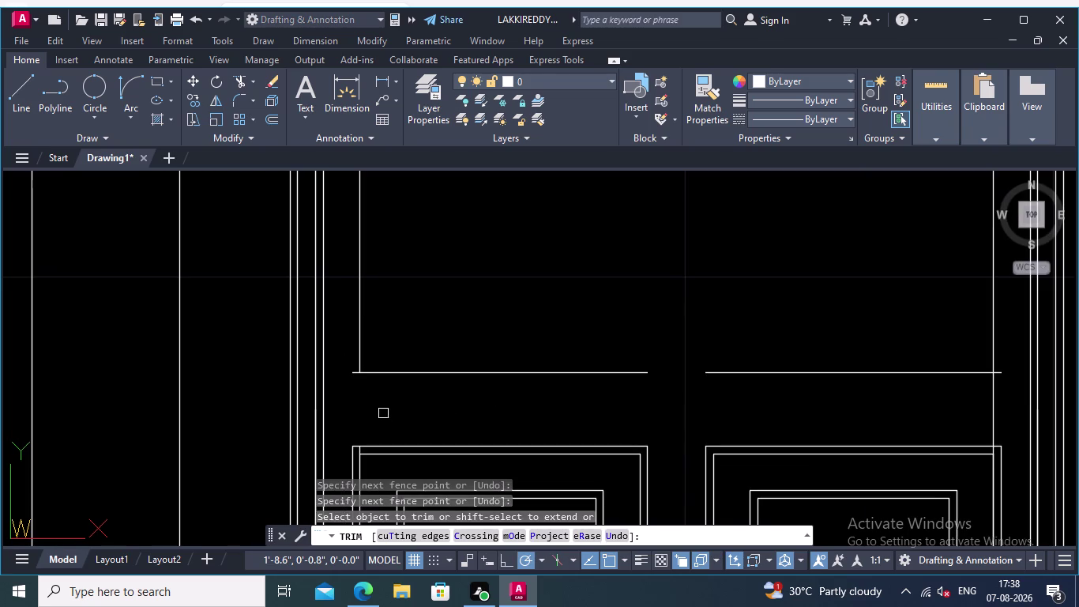
middle_drag(383, 413, 369, 383)
scroll(up, 3)
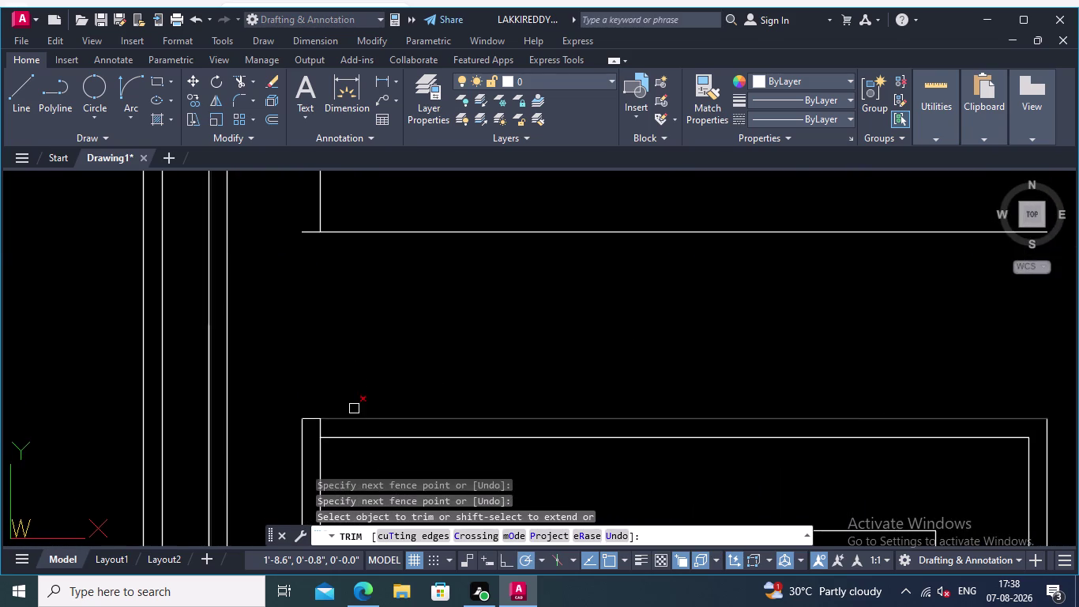
scroll(up, 3)
Trim two more overhanging line ends at the left leaf corners.
click(303, 441)
scroll(down, 3)
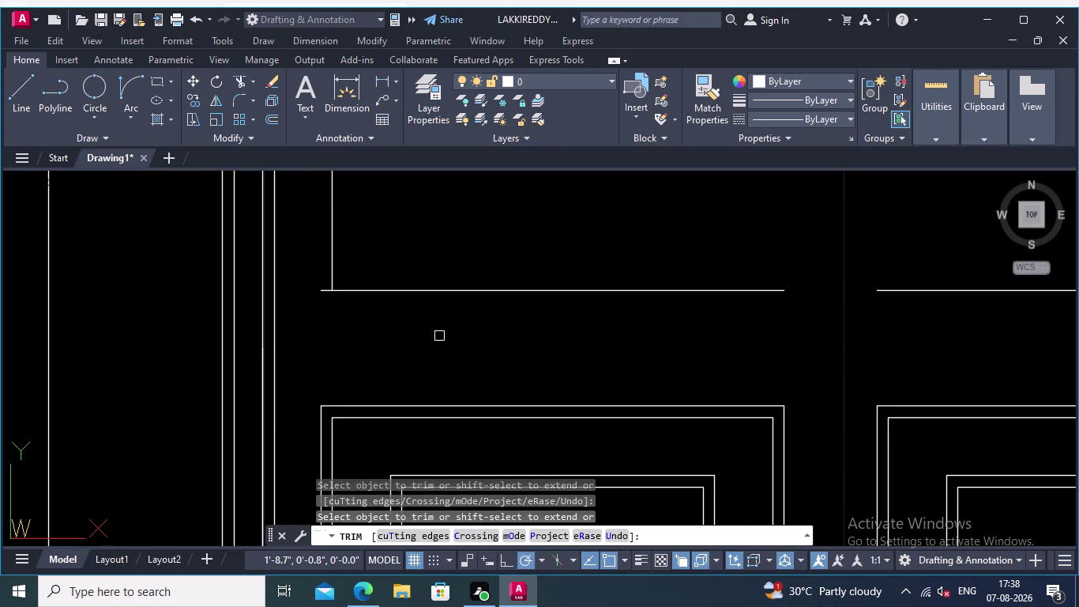
middle_drag(440, 335, 411, 348)
scroll(down, 3)
scroll(up, 3)
scroll(up, 3)
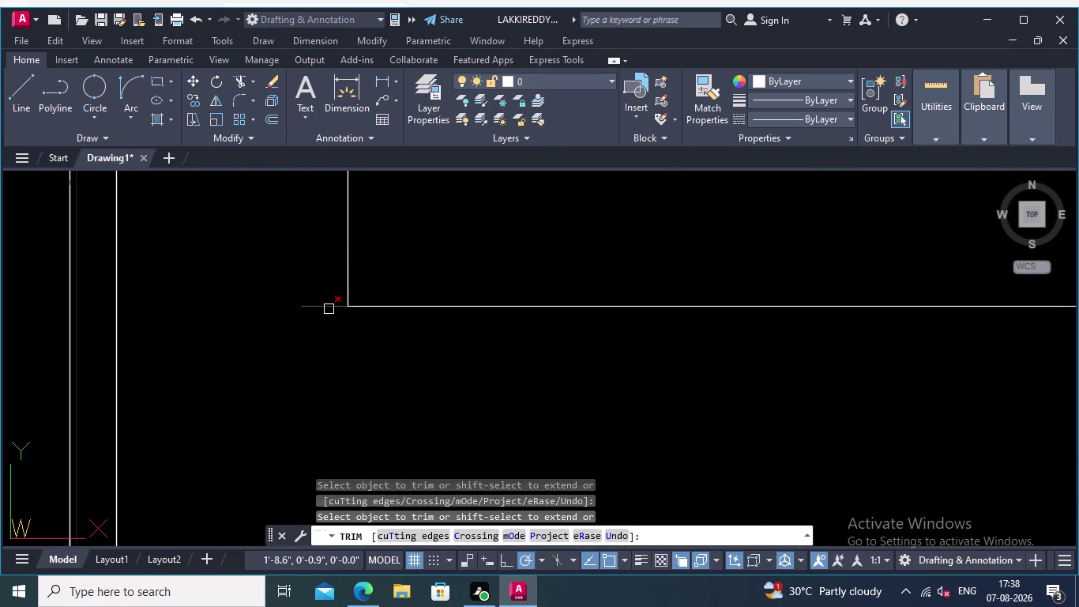
click(327, 310)
scroll(down, 3)
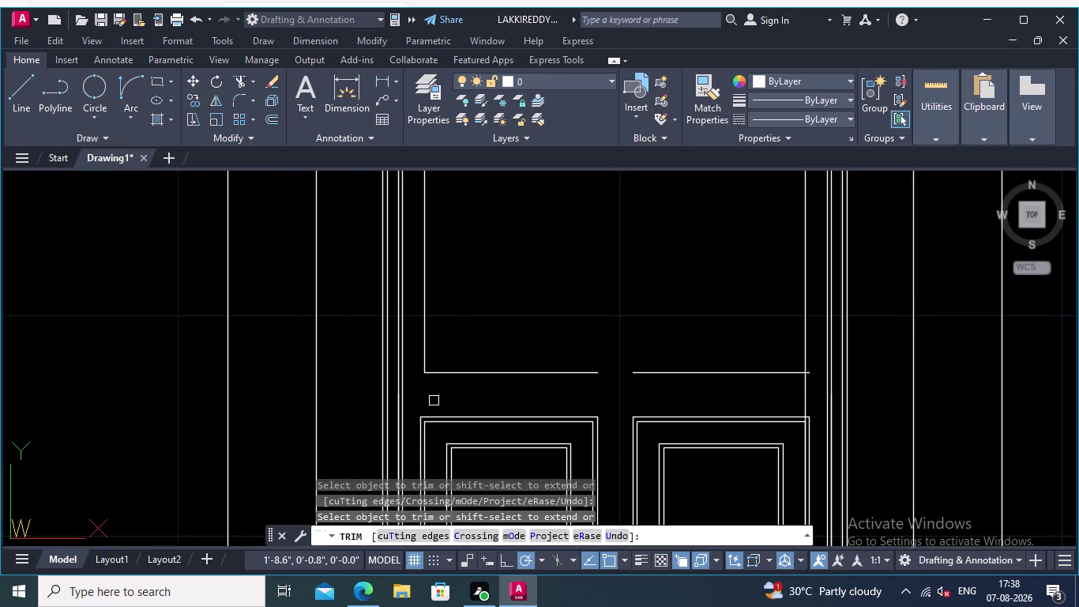
scroll(down, 3)
middle_drag(501, 317, 504, 380)
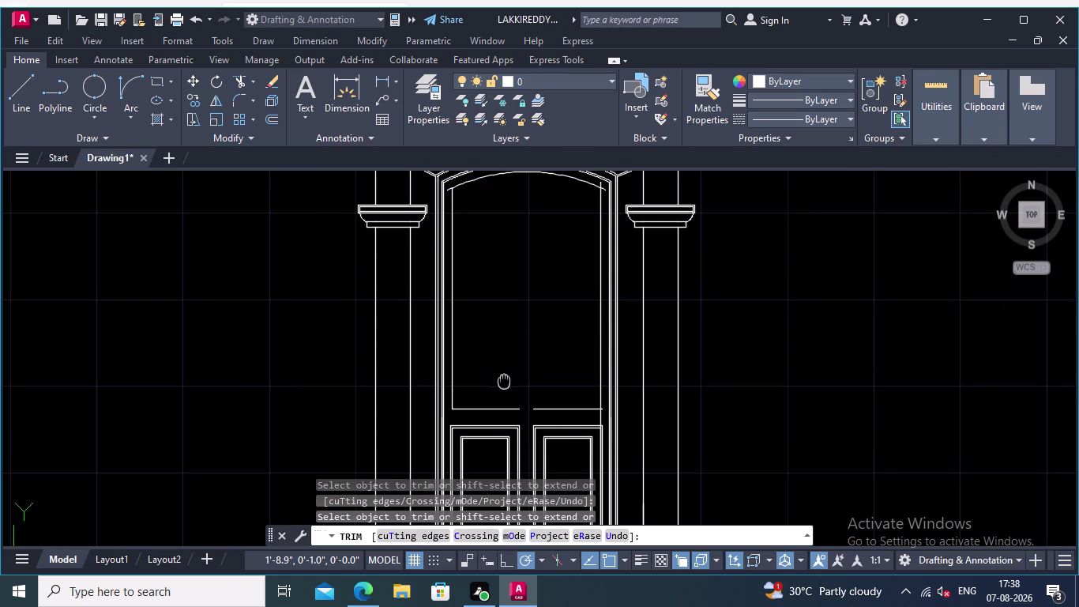
middle_drag(504, 381, 498, 368)
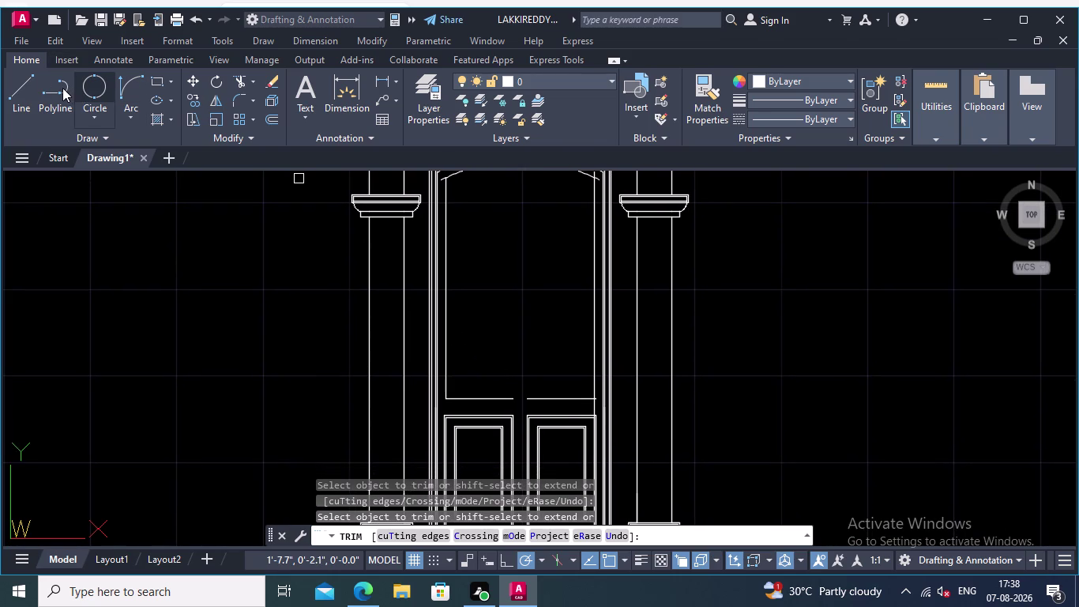
Start a new polyline and zoom in on the left leaf's rail.
click(62, 87)
scroll(up, 3)
scroll(up, 3)
middle_drag(455, 403, 565, 379)
scroll(up, 3)
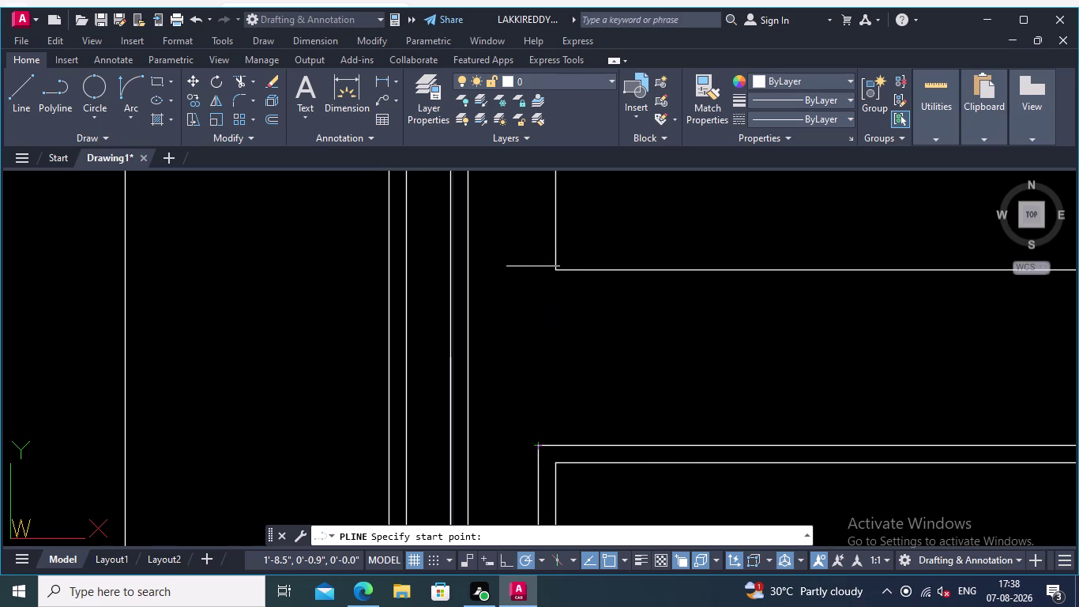
Draw a short vertical polyline from the left leaf's top rail up to the inner arch.
click(540, 442)
middle_drag(533, 249, 536, 415)
scroll(down, 3)
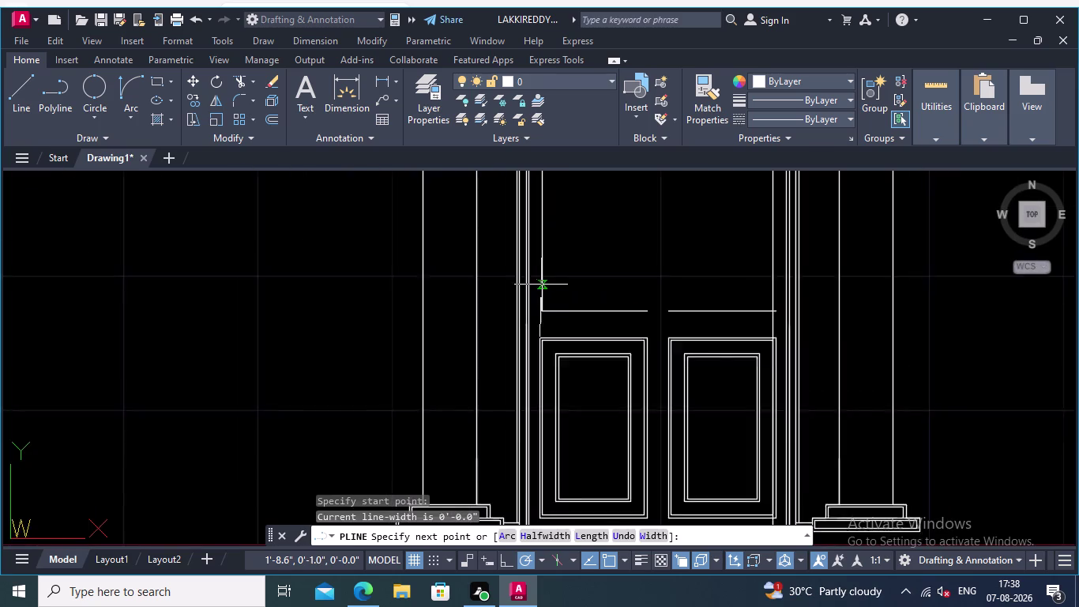
middle_drag(549, 324, 549, 463)
middle_drag(547, 286, 554, 597)
scroll(up, 3)
scroll(up, 3)
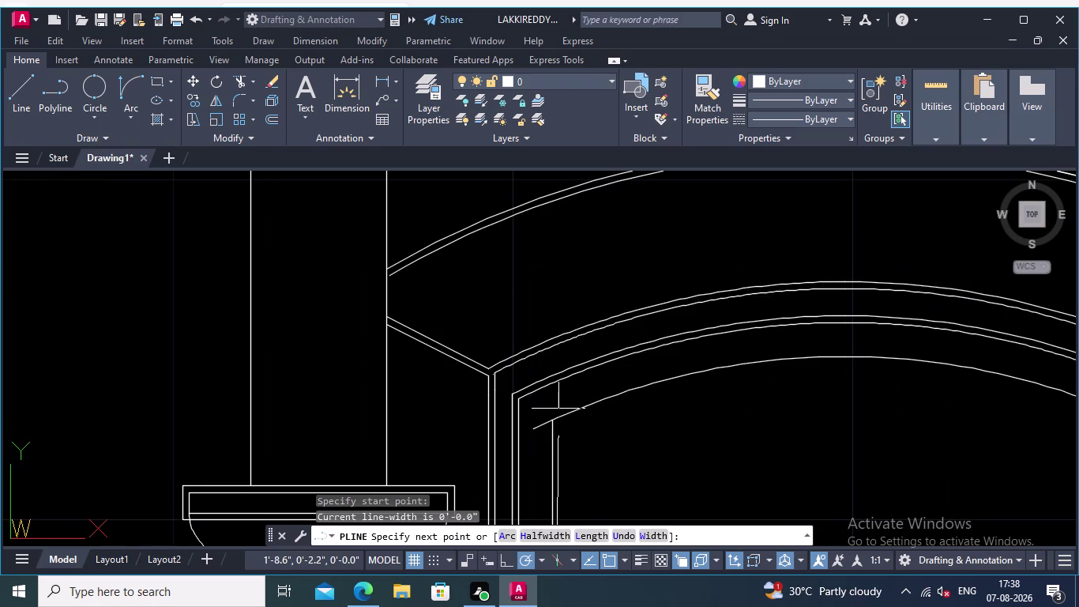
middle_drag(554, 455, 584, 384)
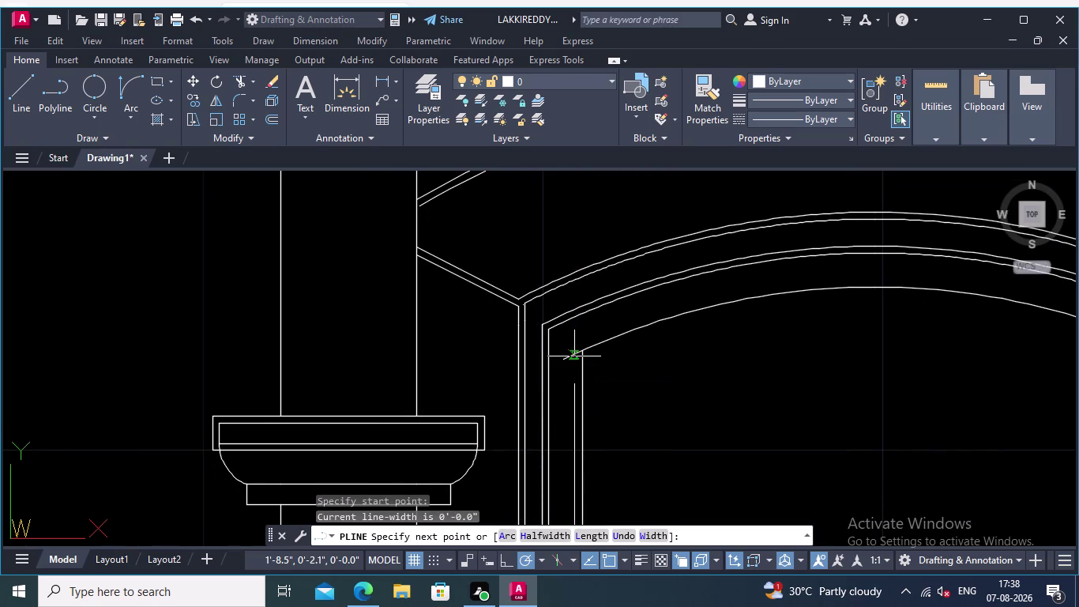
click(575, 357)
key(Return)
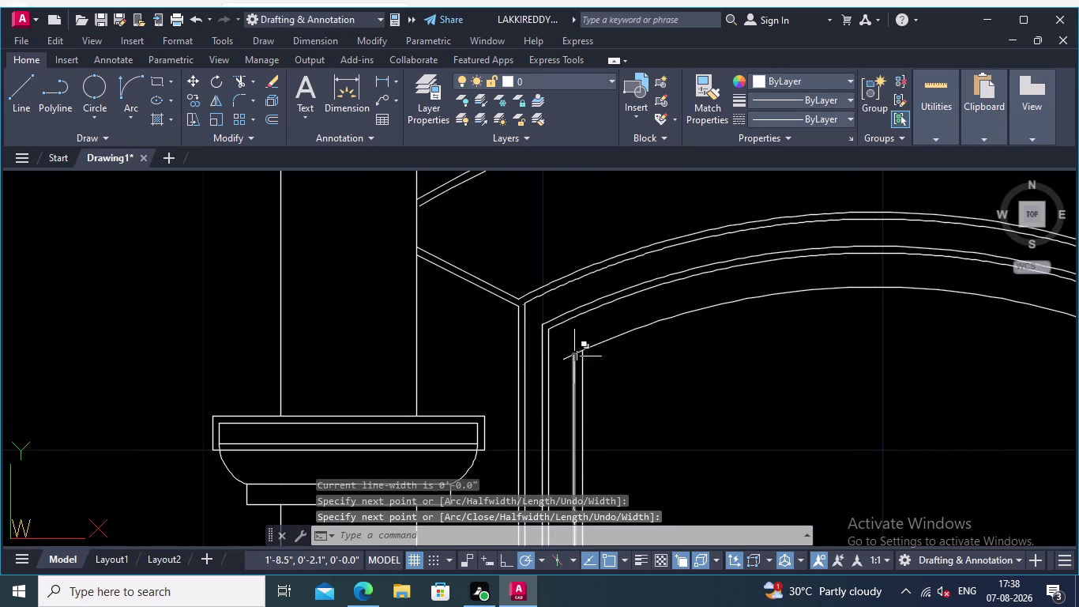
Pan back to the left leaf's upper rail and start the Offset command.
middle_drag(612, 400, 582, 309)
scroll(down, 3)
middle_drag(598, 374, 566, 274)
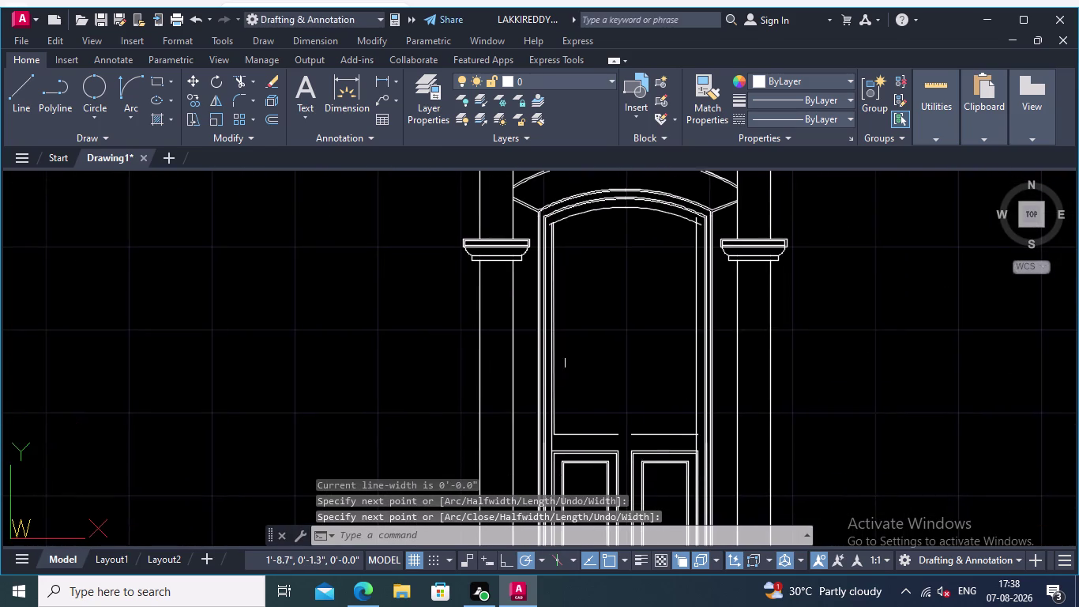
scroll(up, 3)
middle_drag(577, 401, 606, 330)
scroll(up, 3)
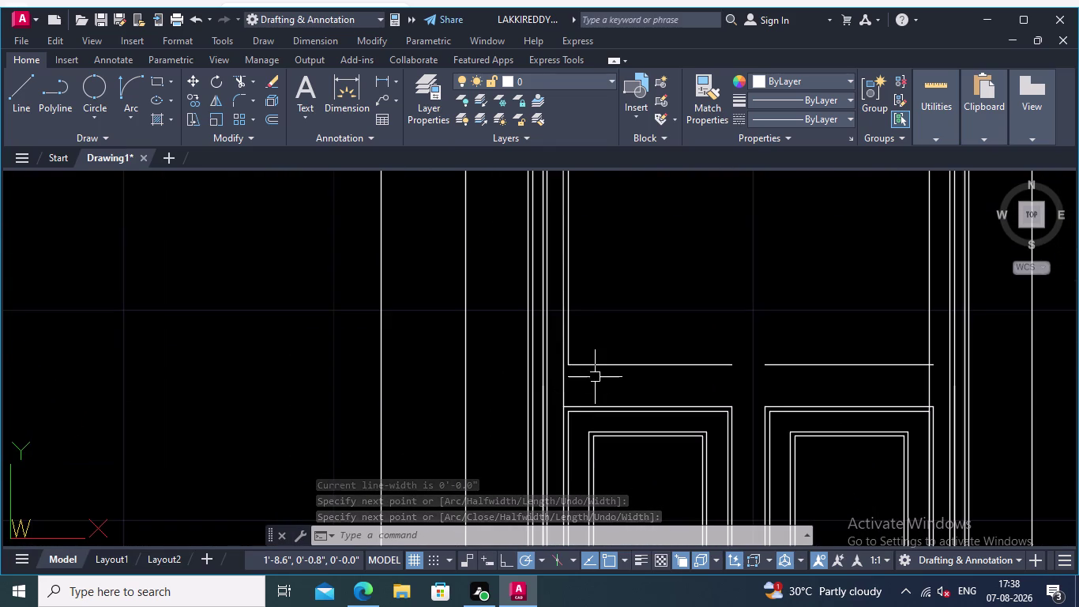
scroll(up, 3)
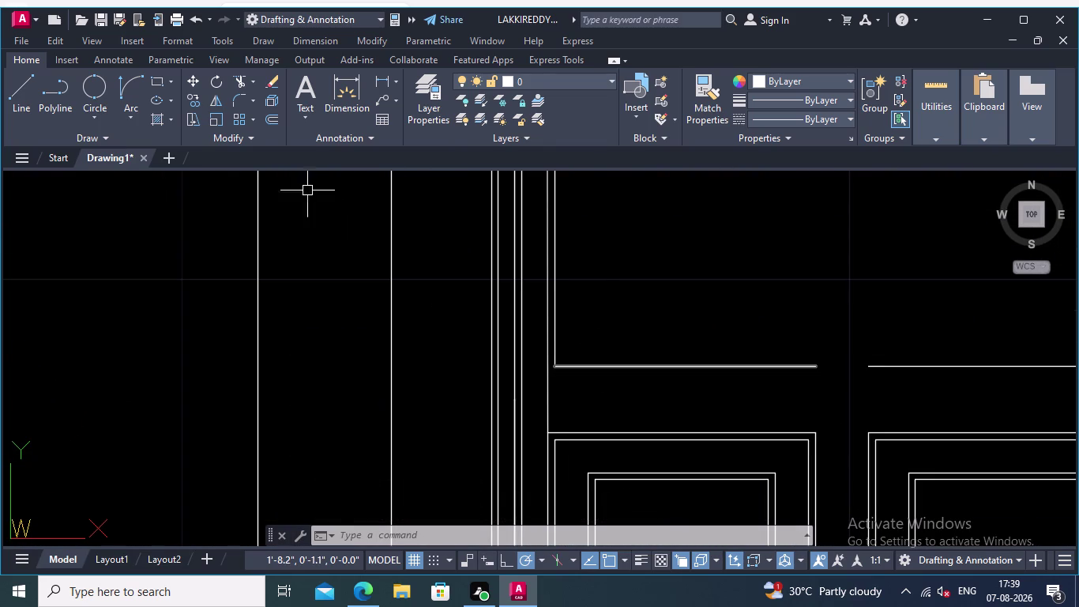
click(274, 116)
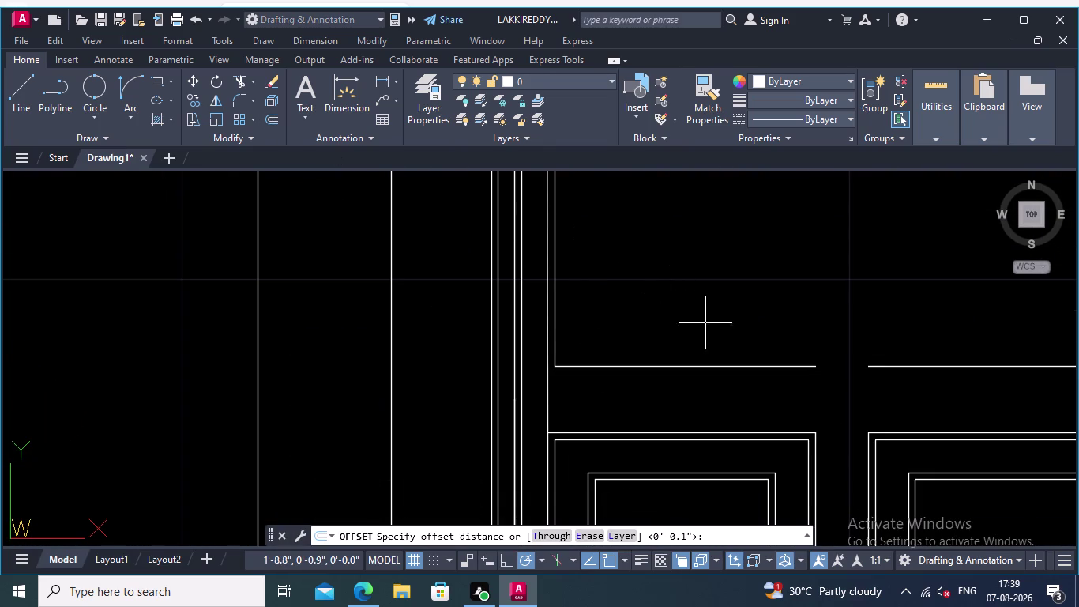
Set a 0.01 offset distance and copy the left leaf's upper rail line.
scroll(up, 3)
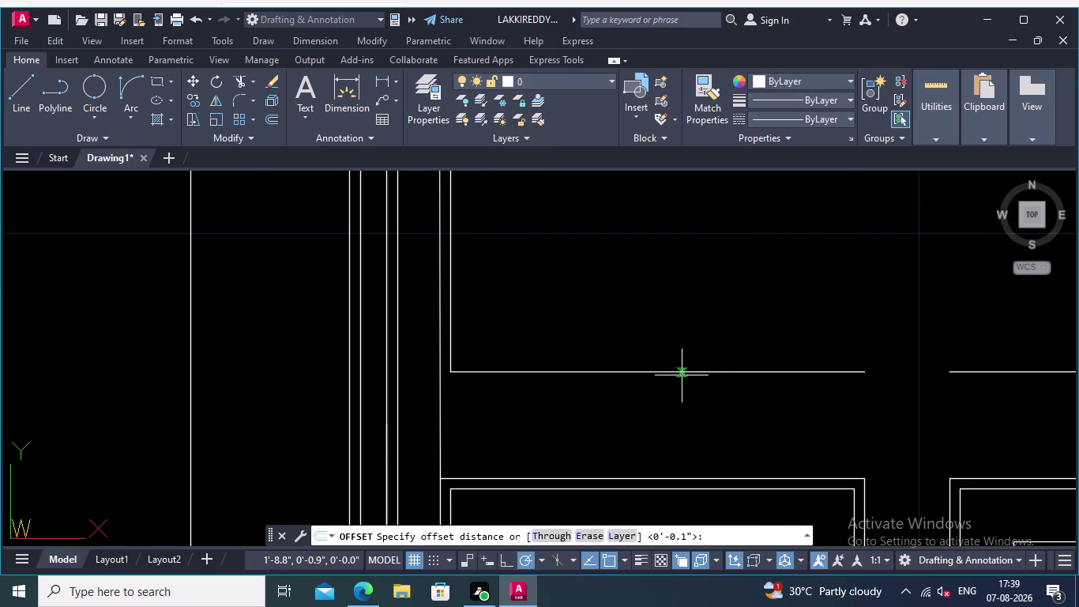
click(685, 348)
text(0.)
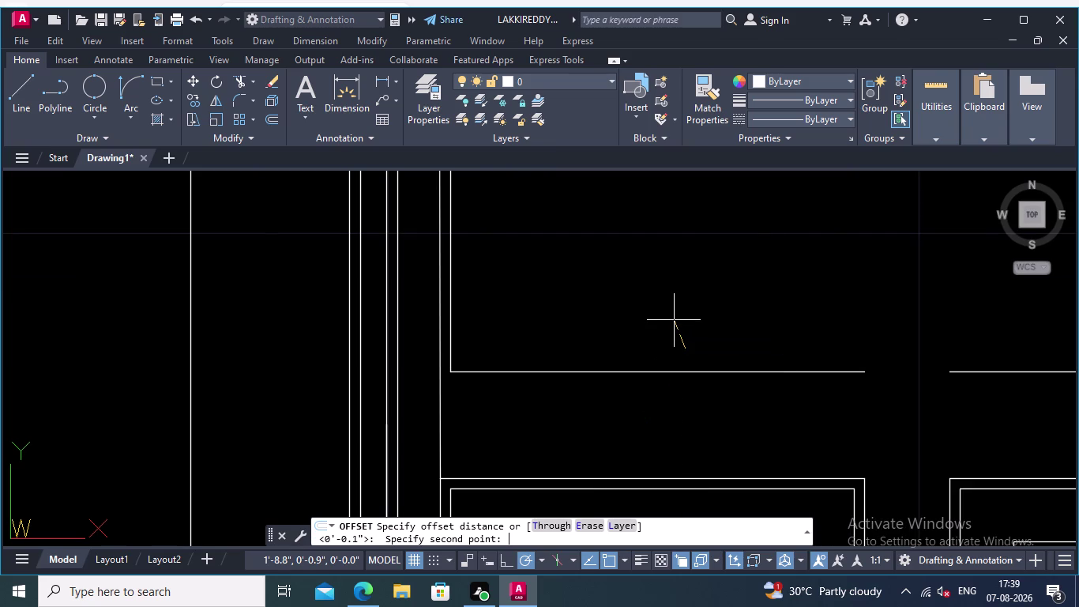
text(01)
key(Return)
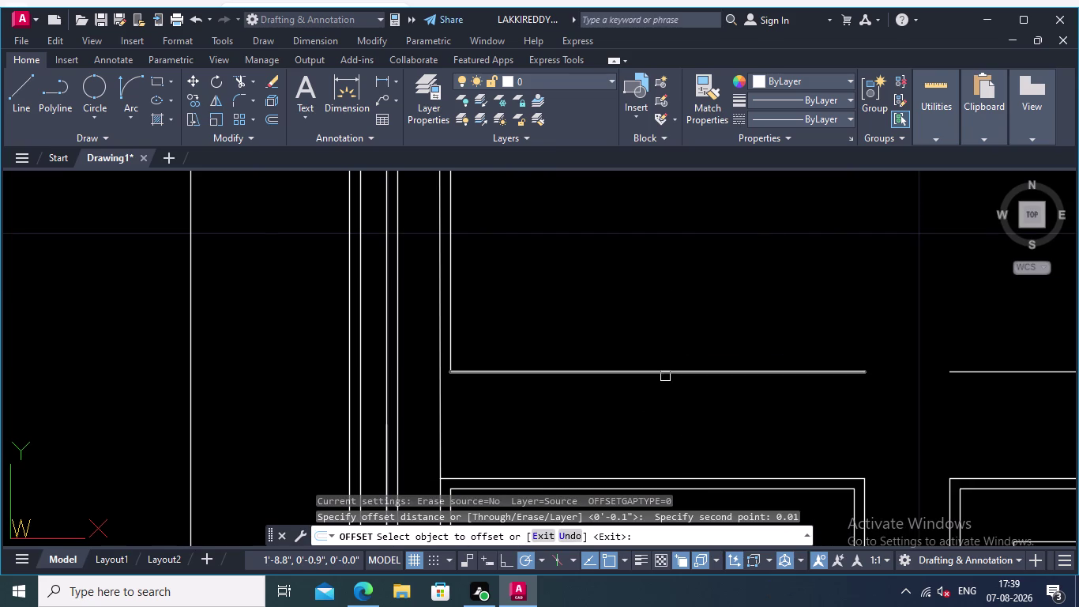
click(664, 376)
click(665, 348)
Offset the right leaf's upper rail and one more rail line by 0.01.
scroll(down, 3)
middle_drag(654, 337, 447, 336)
scroll(up, 3)
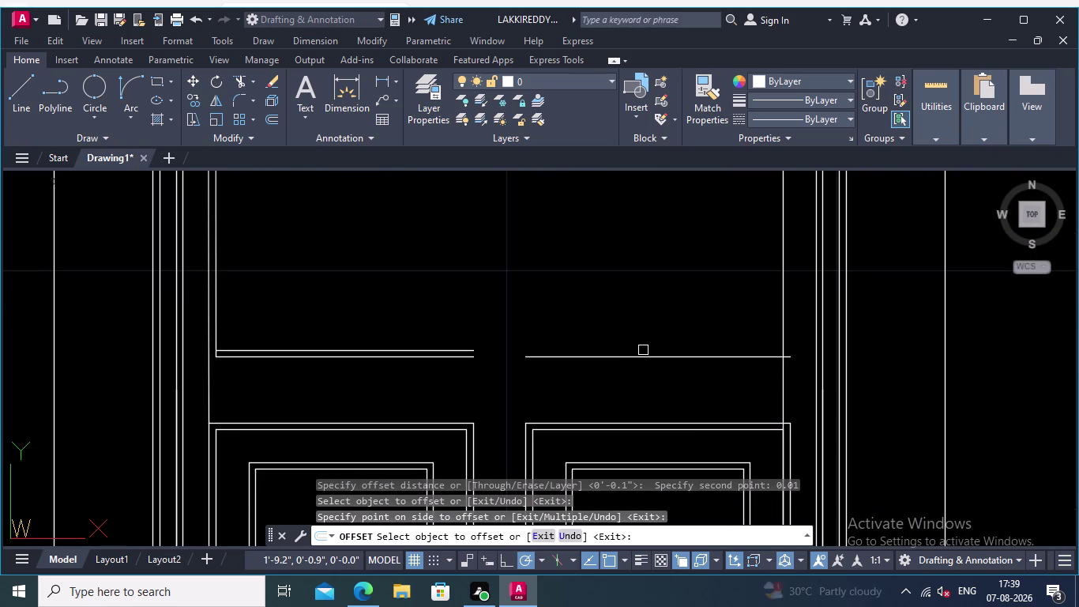
click(648, 357)
click(645, 330)
scroll(down, 3)
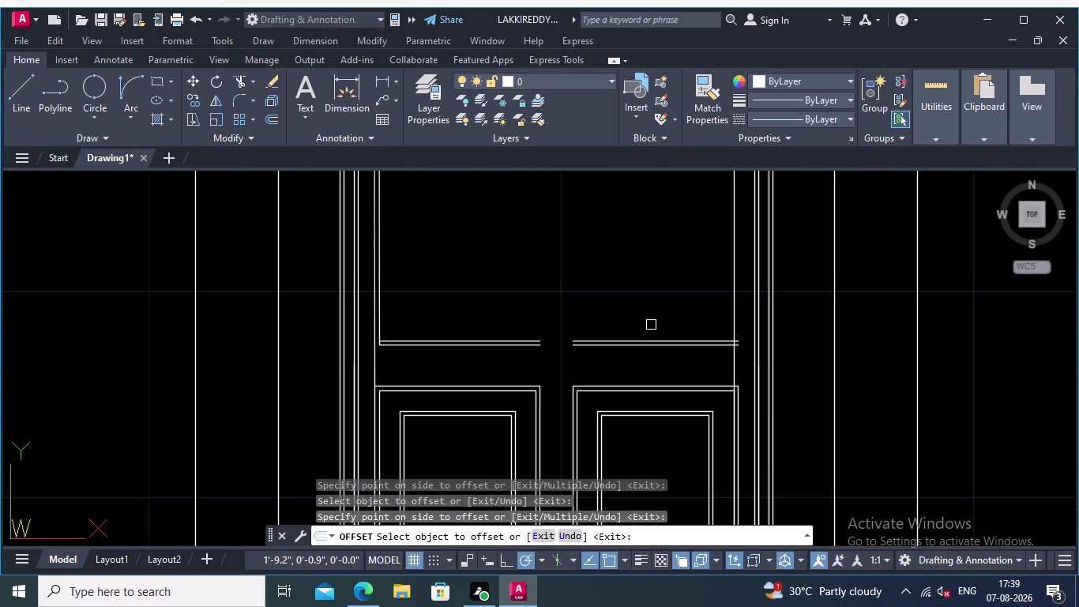
middle_drag(622, 321, 550, 323)
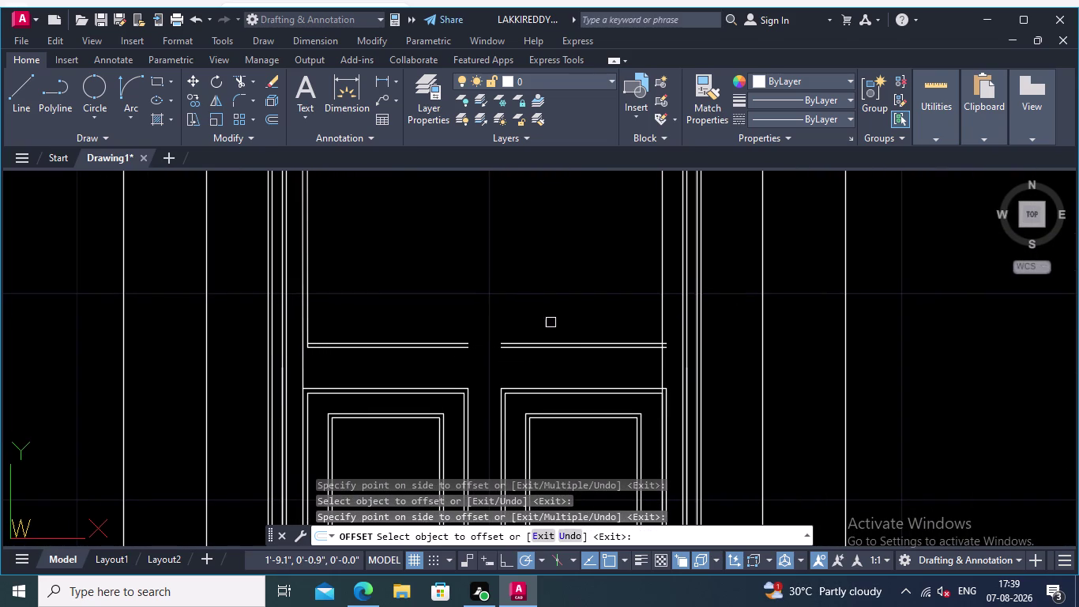
click(662, 289)
click(650, 293)
scroll(down, 3)
middle_drag(627, 303, 654, 304)
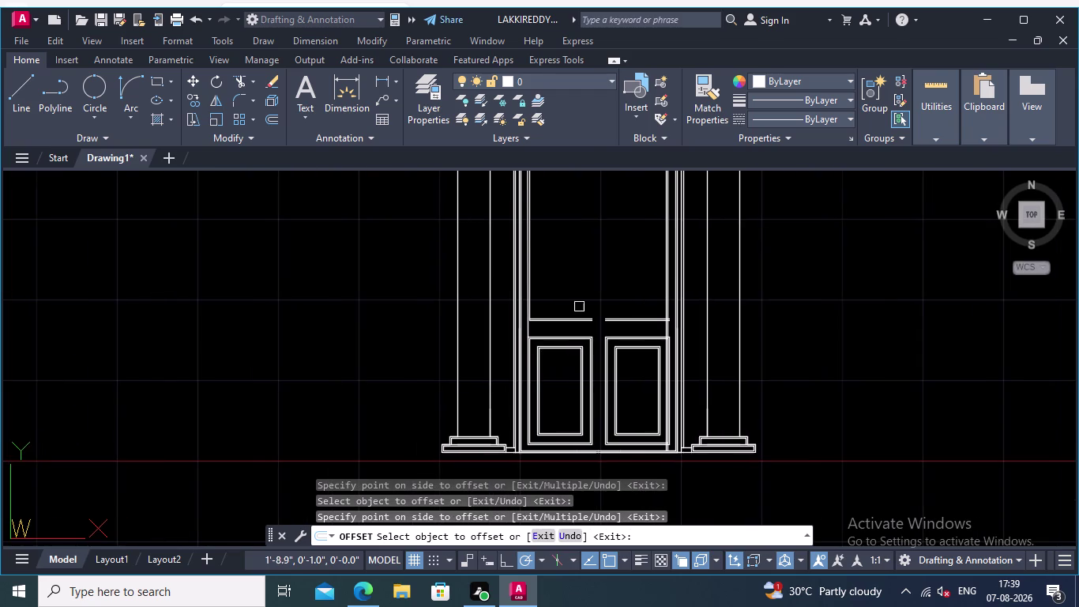
scroll(up, 3)
middle_drag(554, 298, 601, 305)
scroll(up, 3)
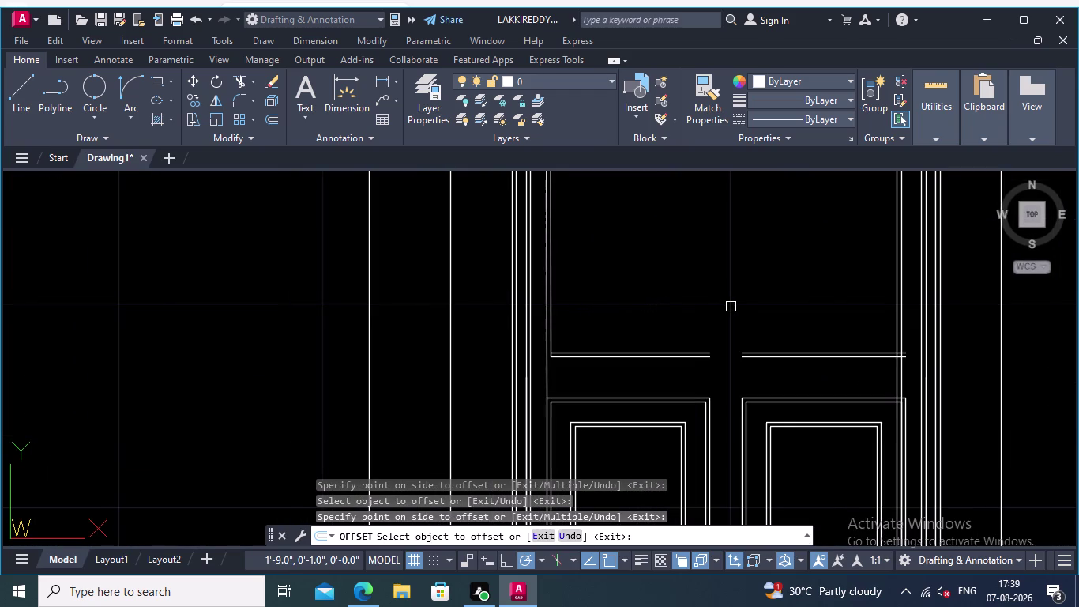
Undo the last copy and offset the right leaf's vertical edge line instead.
key(ctrl+z)
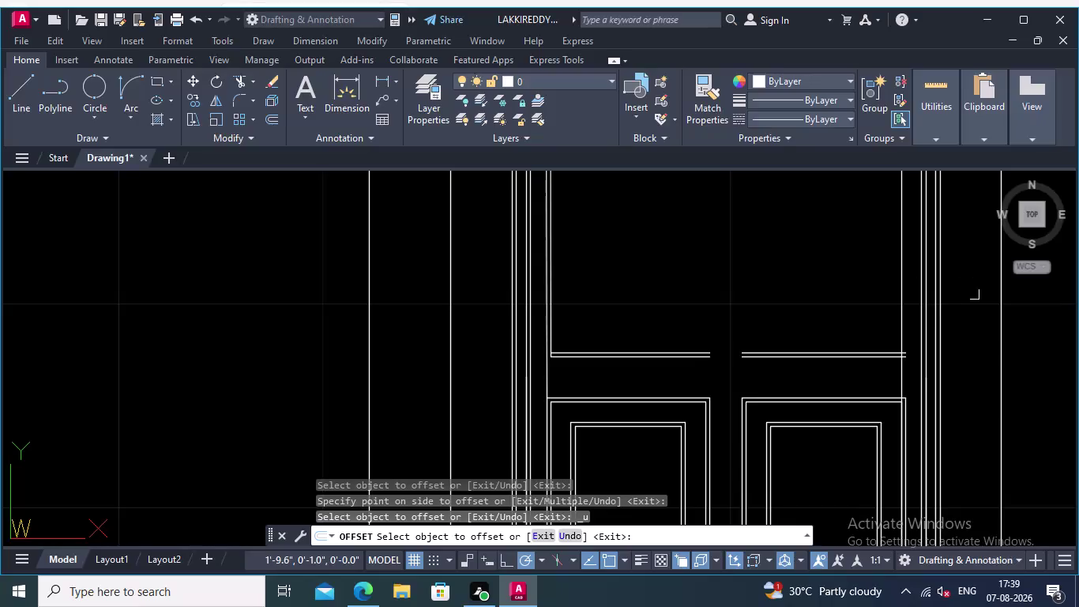
scroll(up, 3)
middle_drag(901, 334, 834, 351)
scroll(up, 3)
click(821, 347)
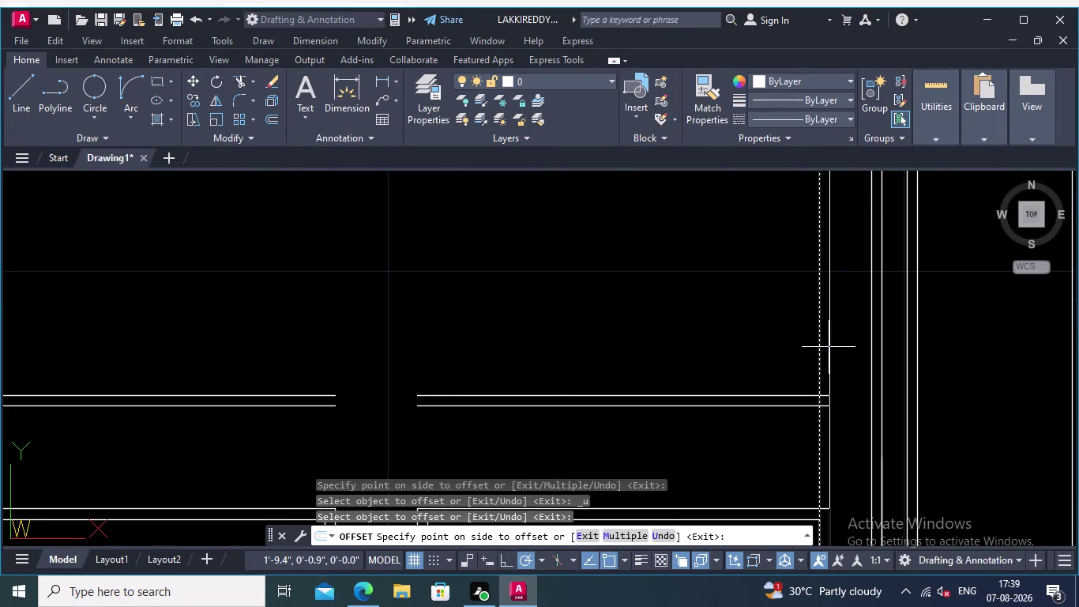
click(832, 347)
Pan across the door leaves and end the offset command.
scroll(down, 3)
middle_drag(850, 338, 833, 302)
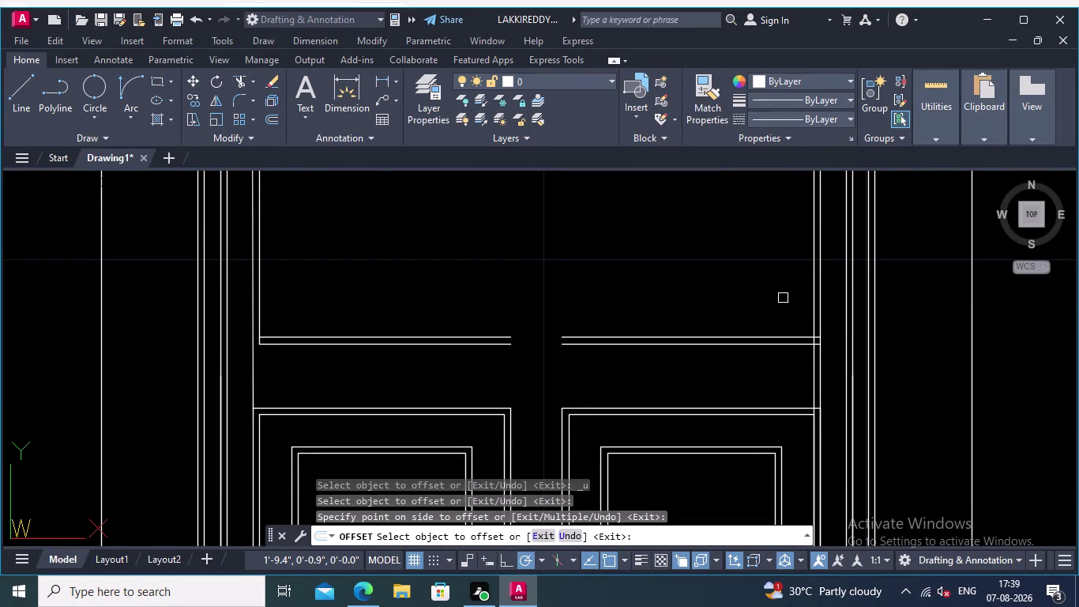
scroll(down, 3)
middle_drag(775, 285, 781, 306)
scroll(up, 3)
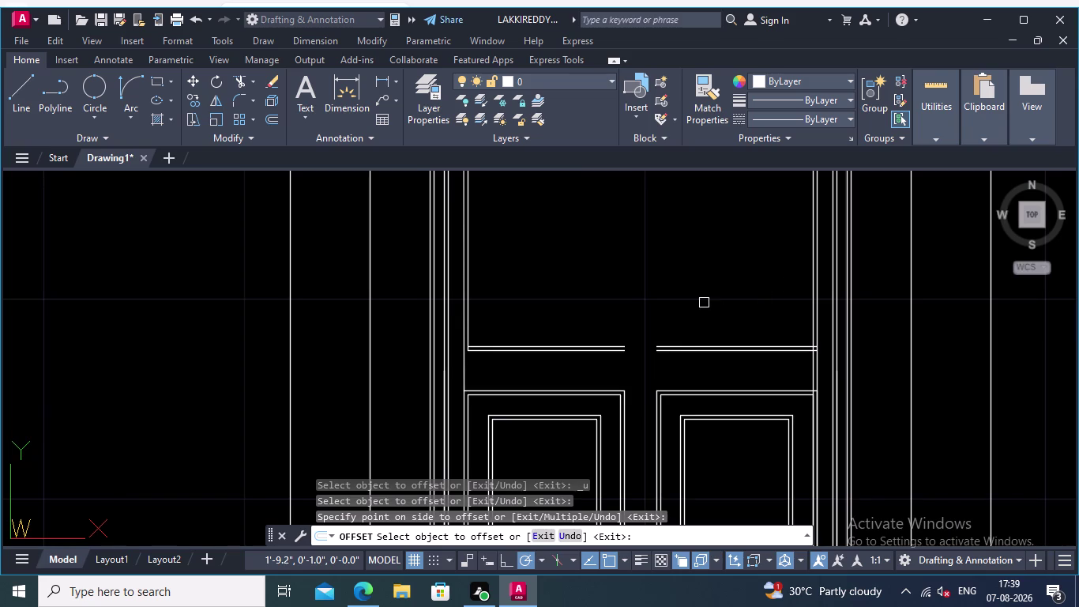
middle_drag(770, 305, 847, 300)
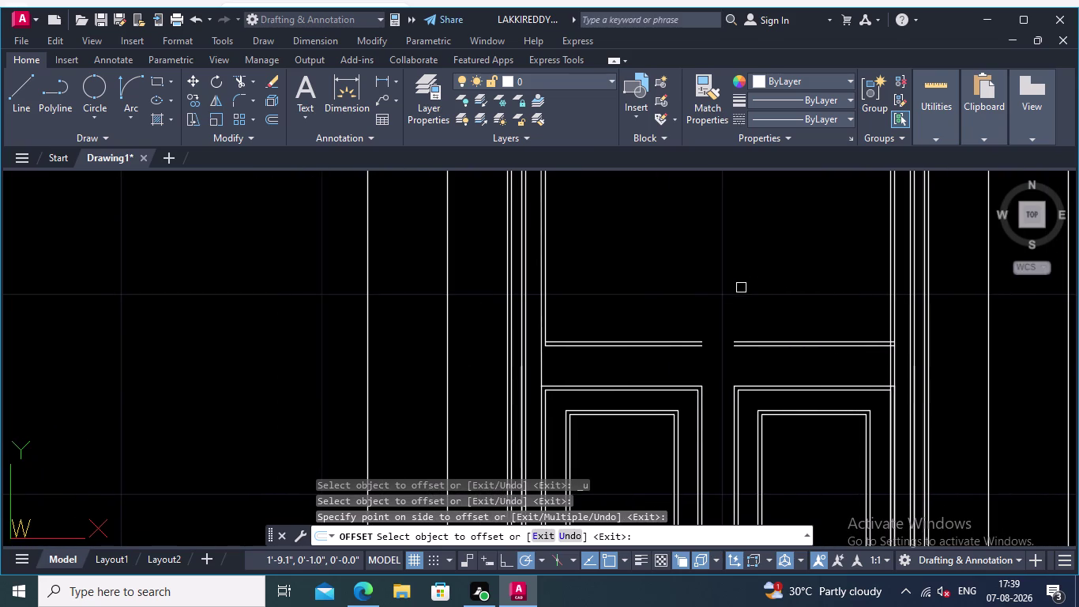
key(Return)
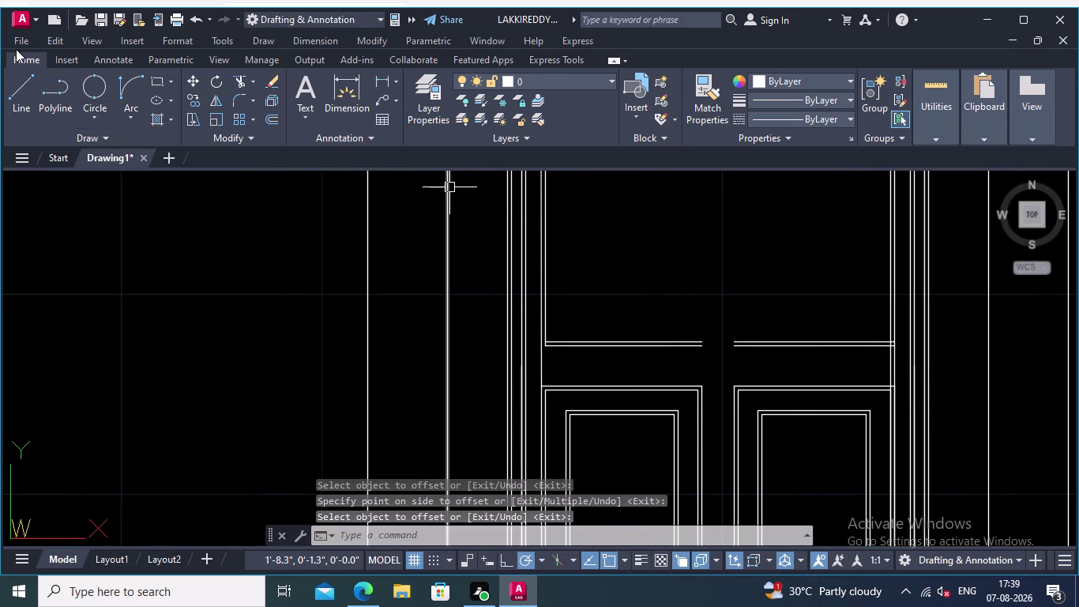
click(249, 77)
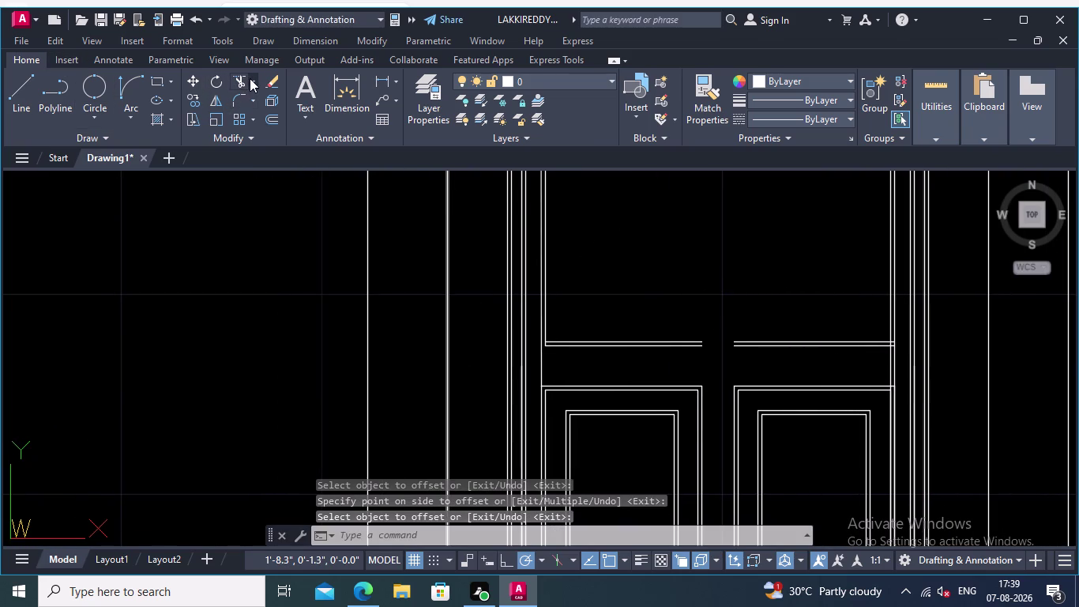
Extend the left rail line and another line to their boundaries.
click(250, 78)
click(250, 132)
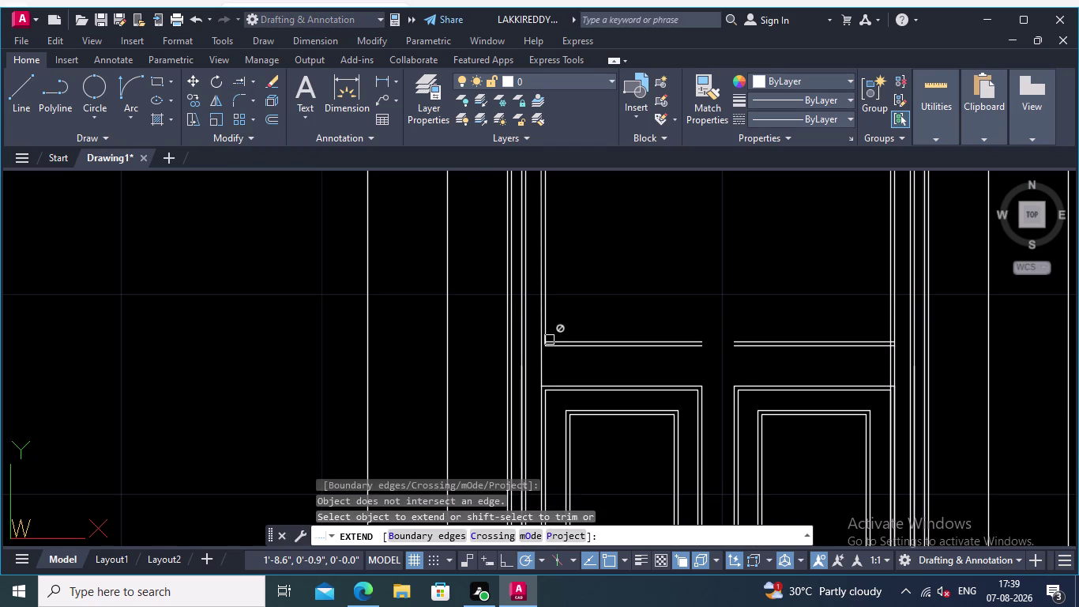
scroll(up, 3)
scroll(up, 3)
click(533, 350)
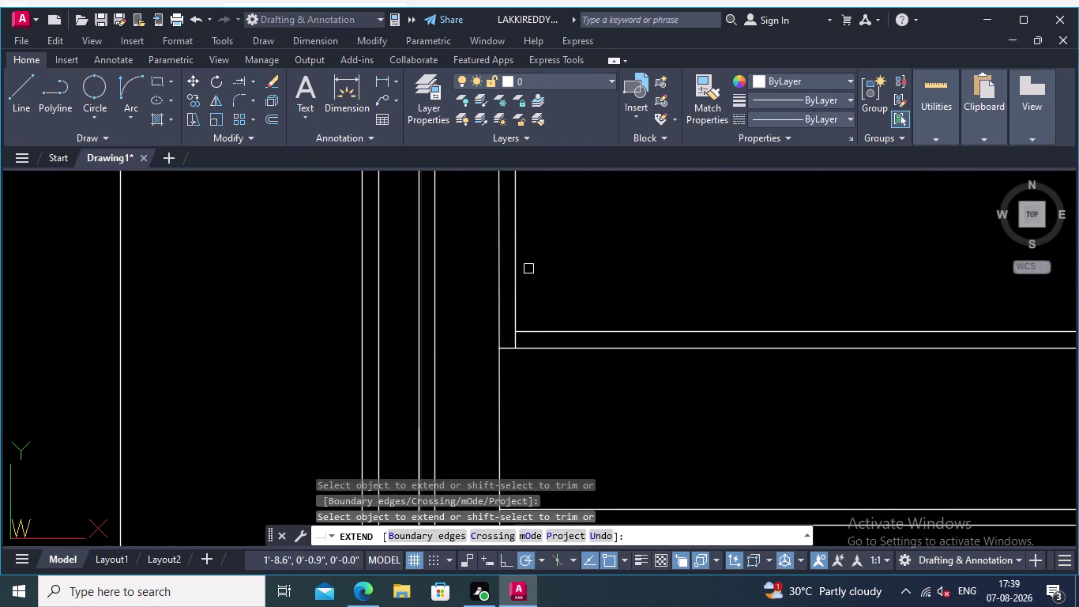
key(Return)
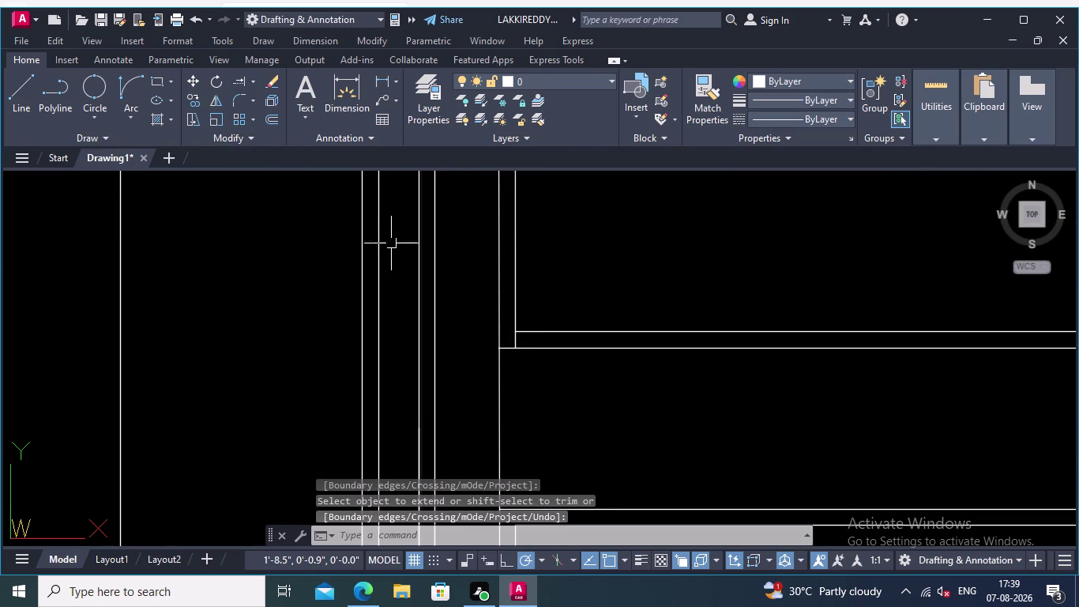
Trim the overhanging line ends at both leaf outline corners, using a fence.
click(252, 78)
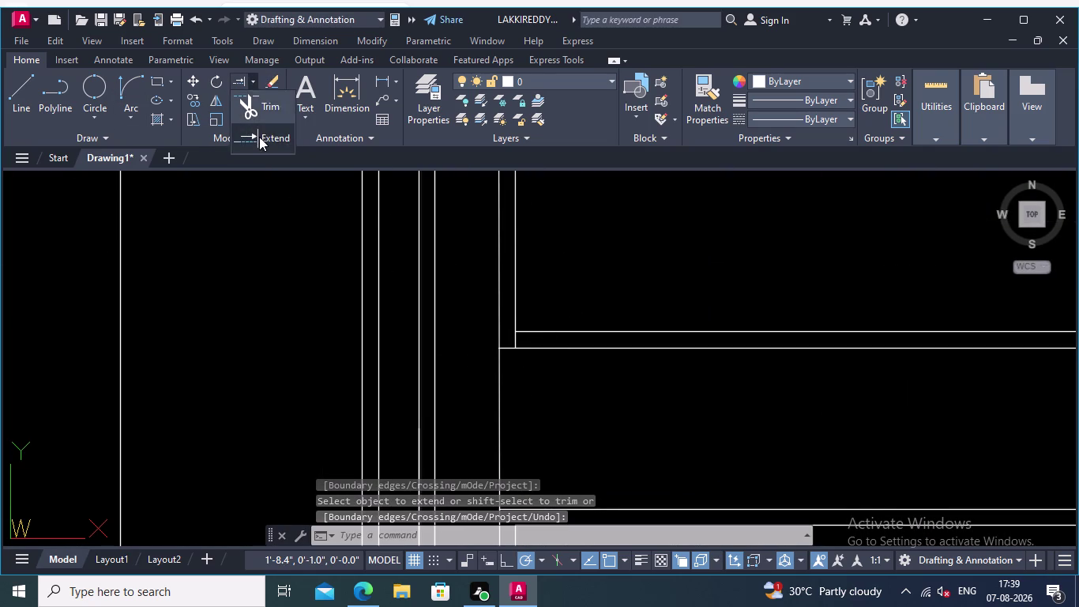
click(255, 107)
drag(544, 405, 536, 402)
click(456, 382)
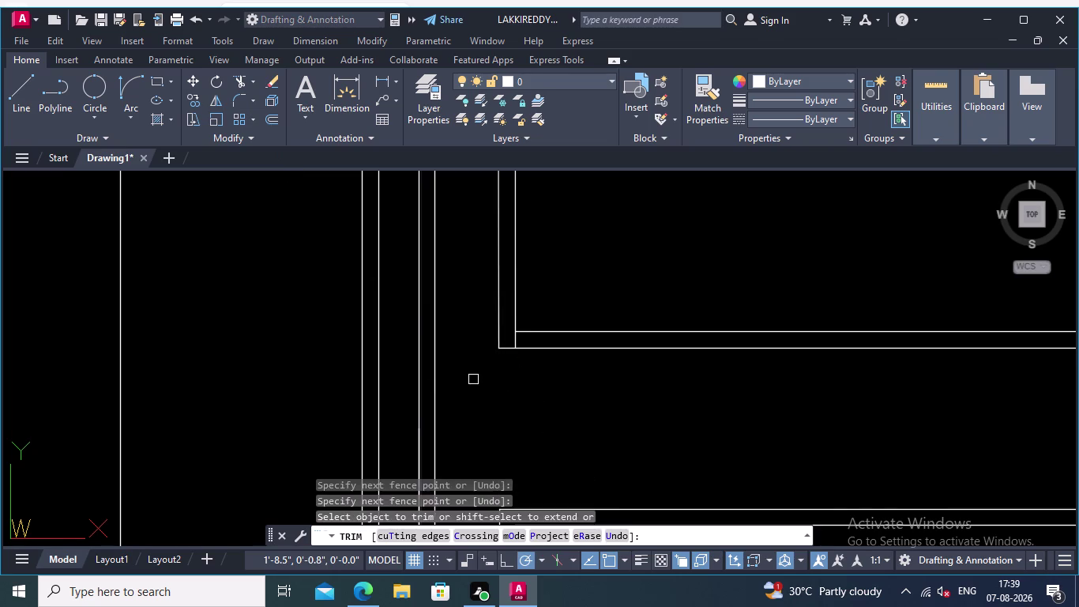
scroll(down, 3)
middle_drag(494, 396, 471, 340)
scroll(up, 3)
click(485, 305)
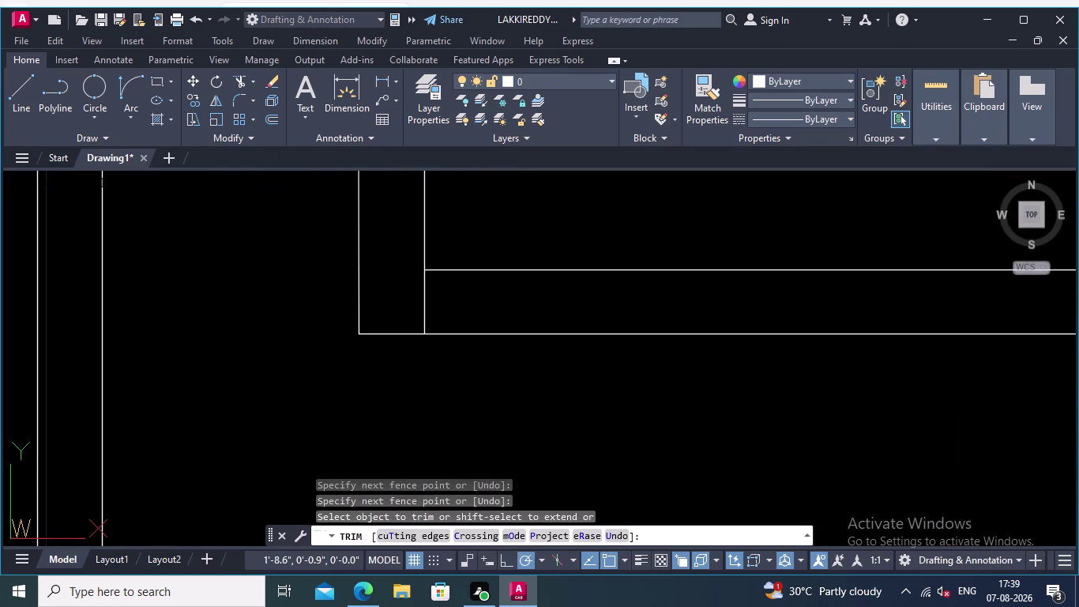
click(412, 296)
scroll(down, 3)
scroll(down, 3)
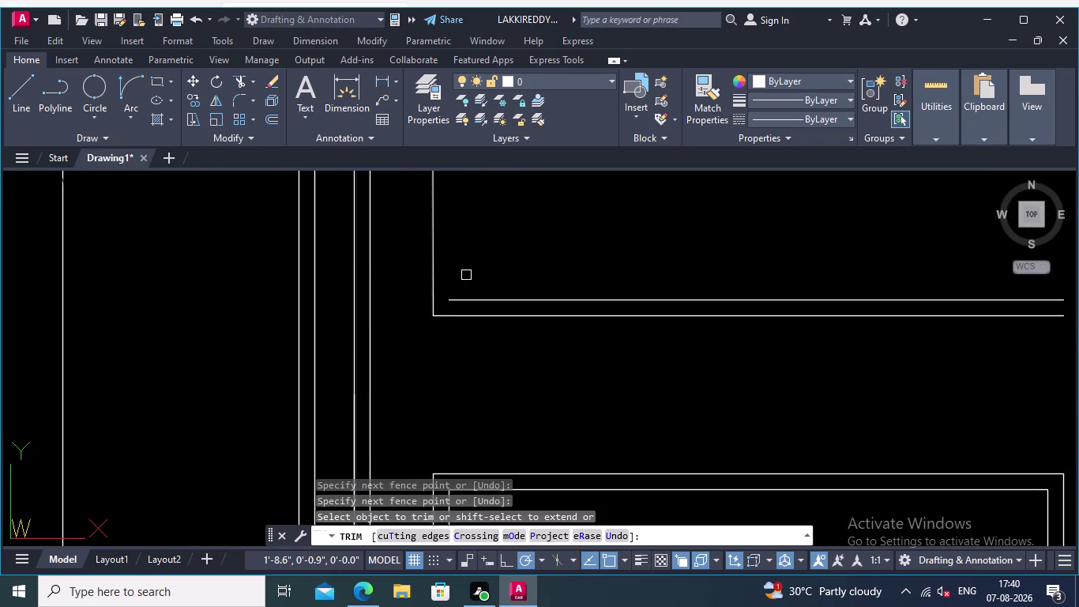
middle_drag(469, 281, 468, 340)
Undo the last trim and end the trim command.
key(ctrl+z)
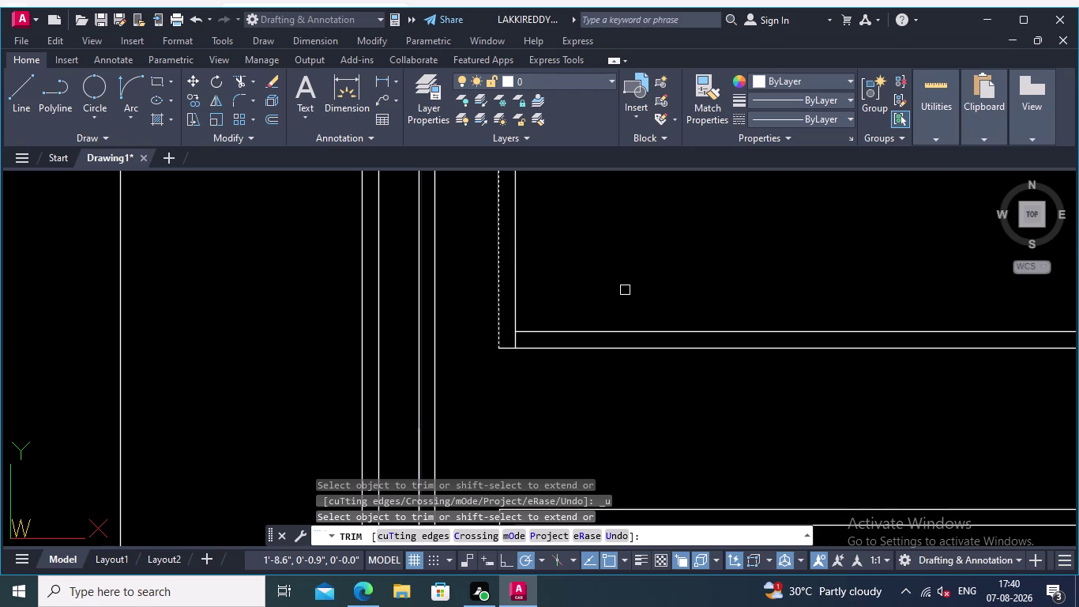
key(Return)
key(Escape)
key(Escape)
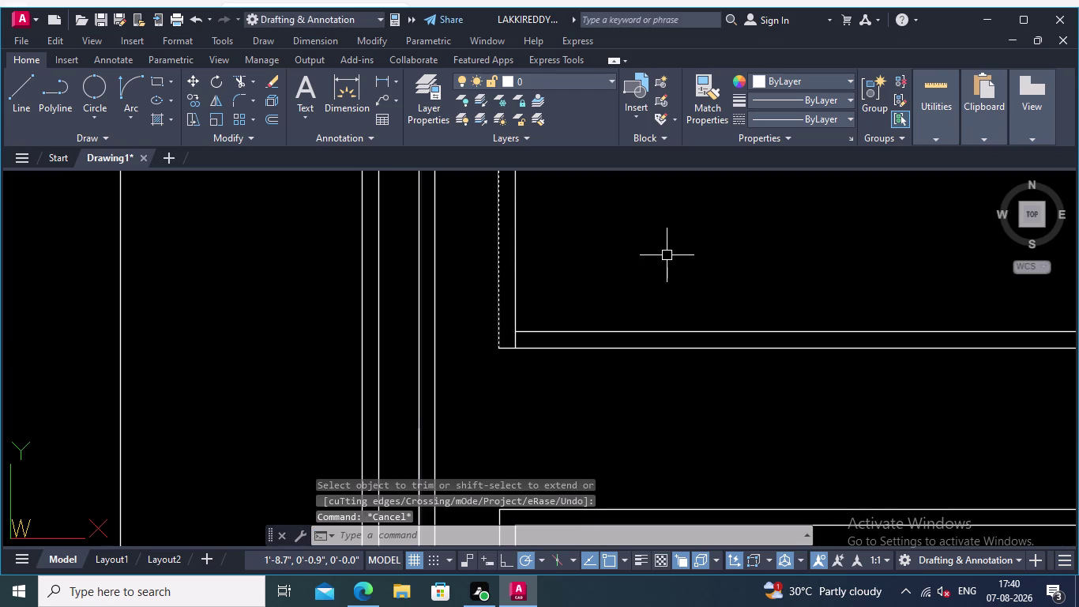
key(Escape)
Trim the remaining overhanging line end at the leaf outline corner.
scroll(down, 3)
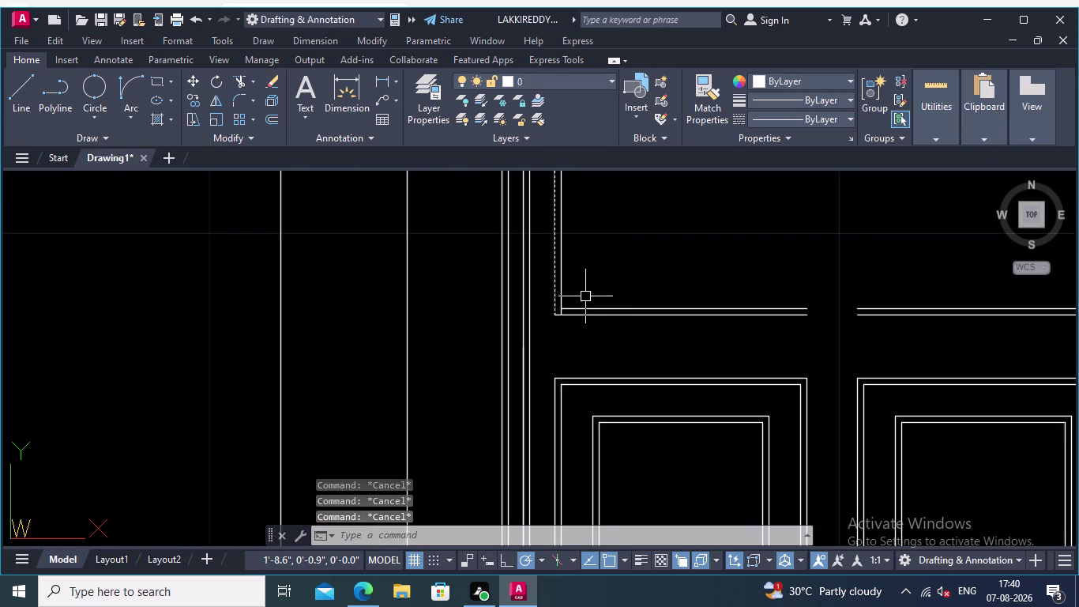
middle_drag(582, 298, 572, 348)
scroll(up, 3)
scroll(up, 3)
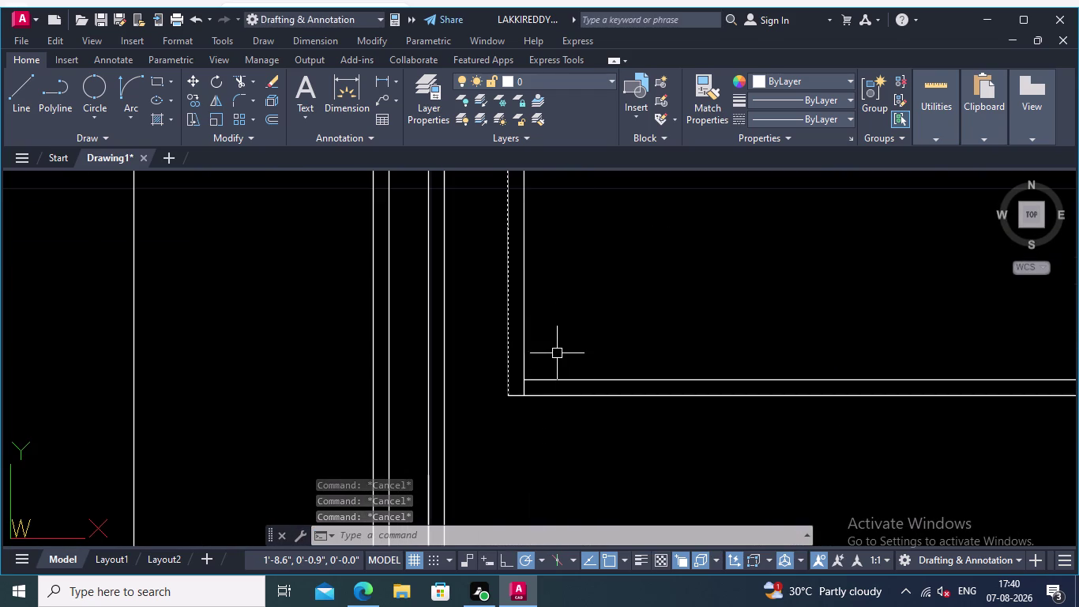
click(240, 78)
scroll(up, 3)
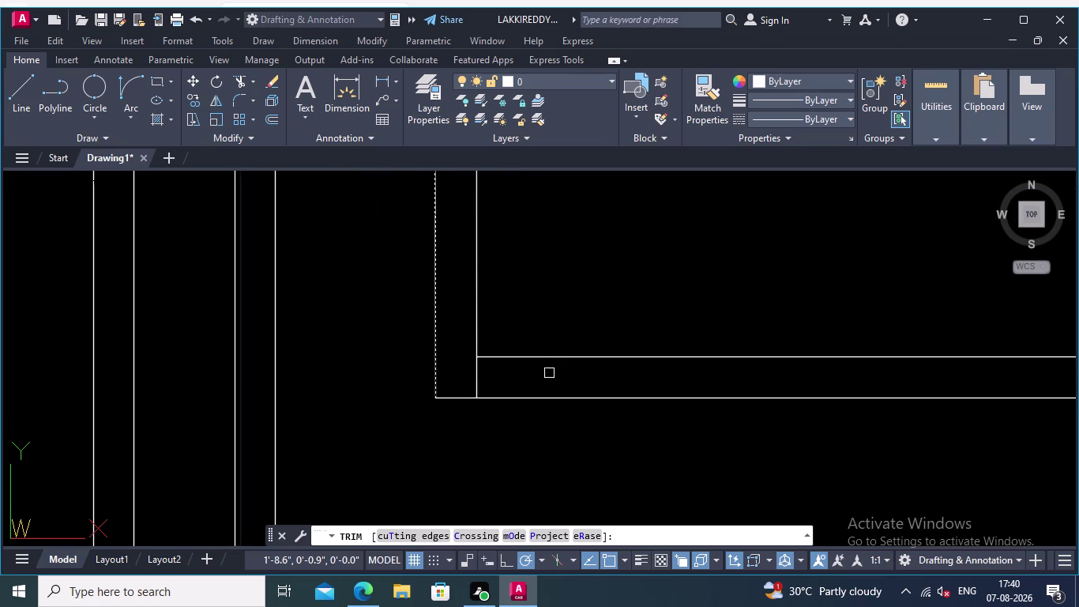
click(478, 384)
scroll(down, 3)
middle_drag(558, 331, 558, 391)
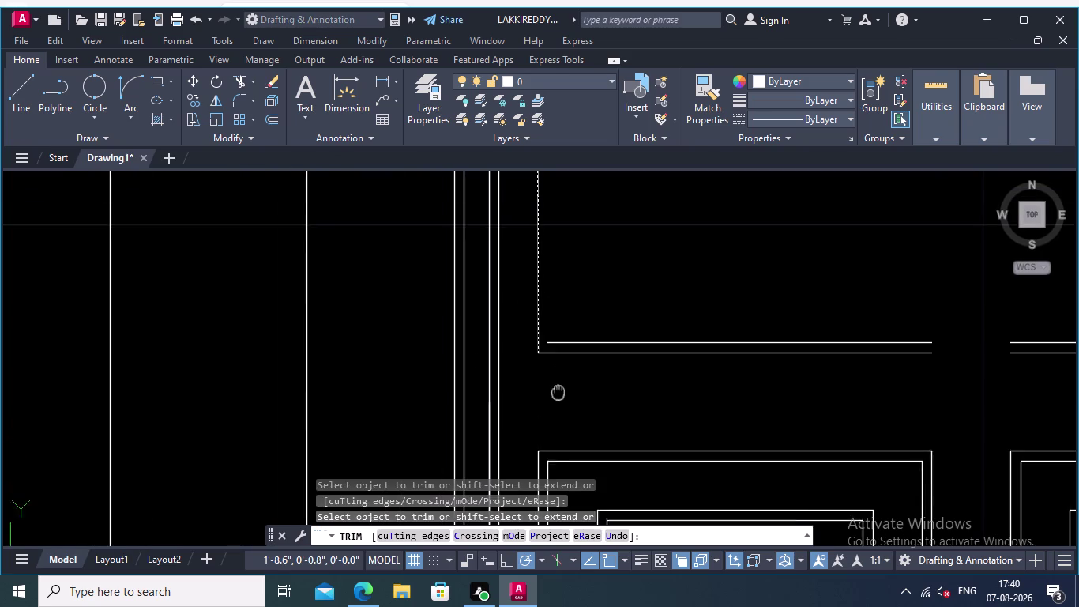
middle_drag(558, 390, 554, 408)
scroll(down, 3)
middle_drag(603, 312, 593, 372)
scroll(down, 3)
middle_drag(607, 320, 609, 440)
scroll(down, 3)
scroll(up, 3)
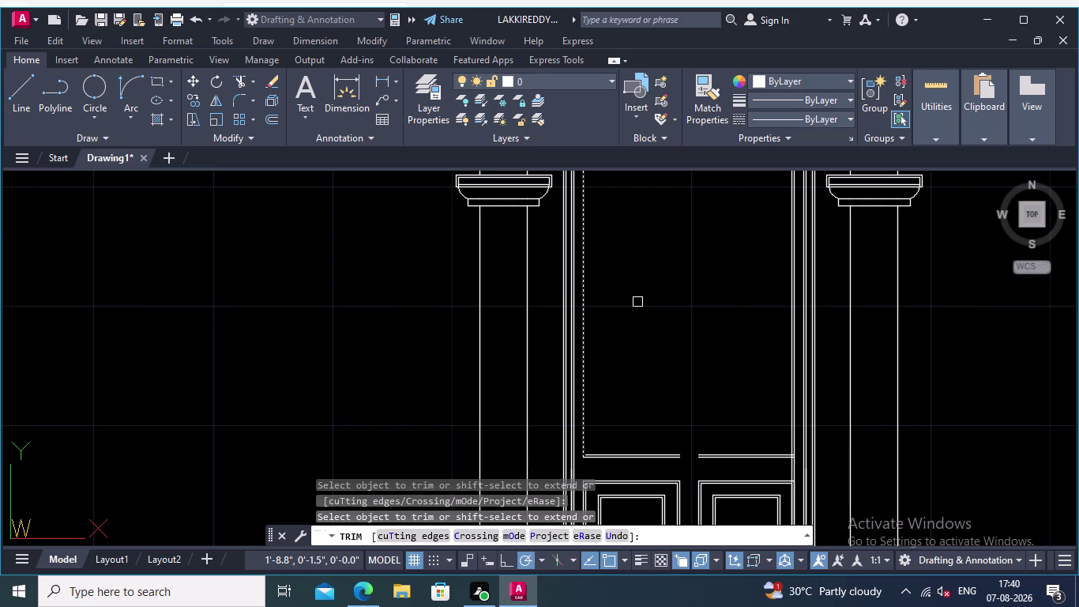
click(57, 86)
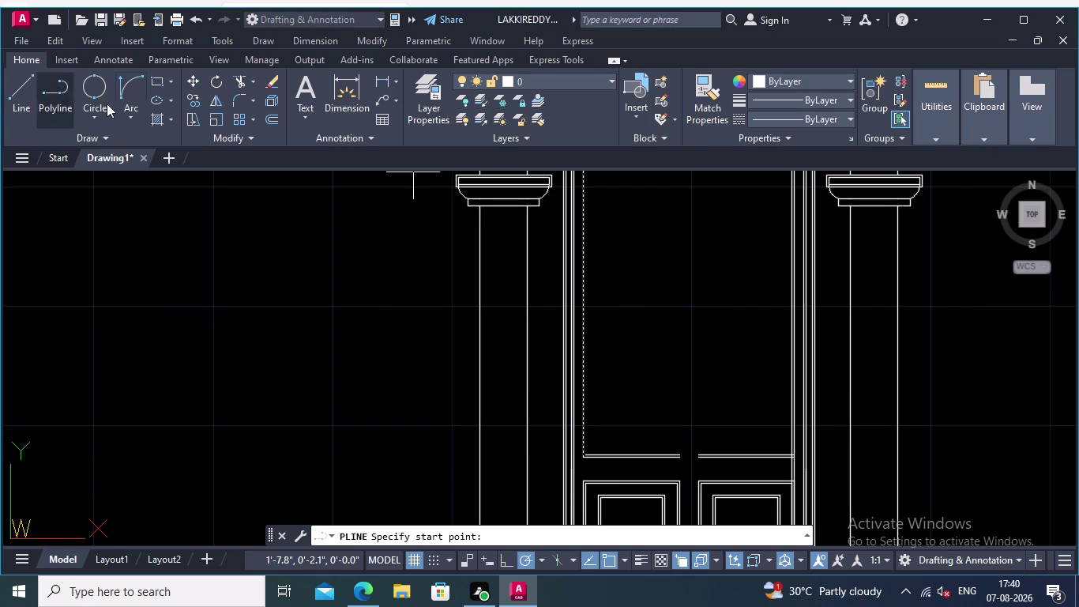
Cancel the pending polyline and erase the stray dashed vertical line beside the upper rail.
scroll(up, 3)
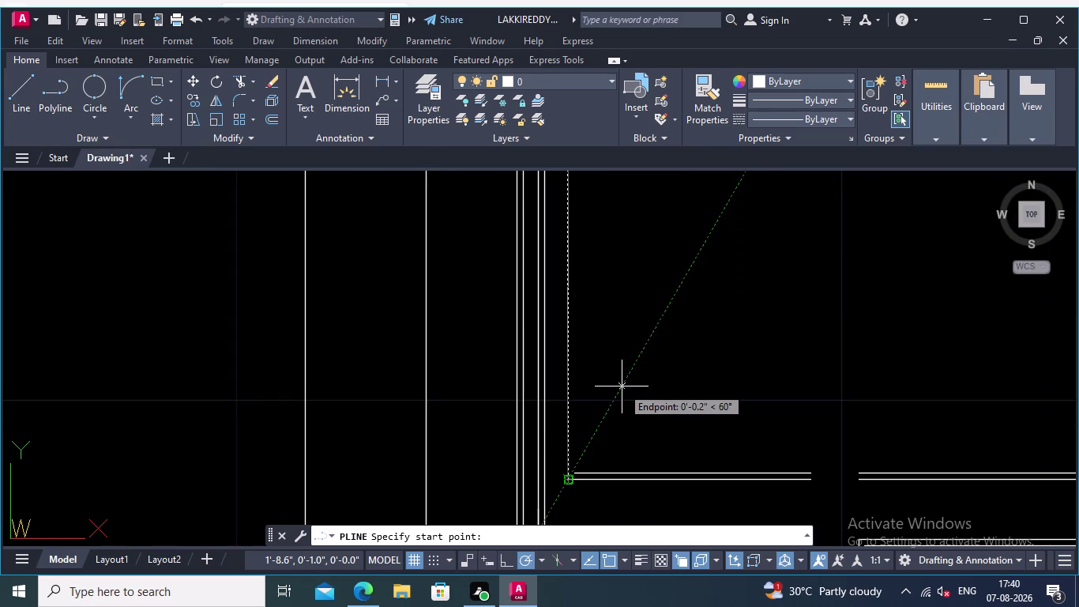
key(Escape)
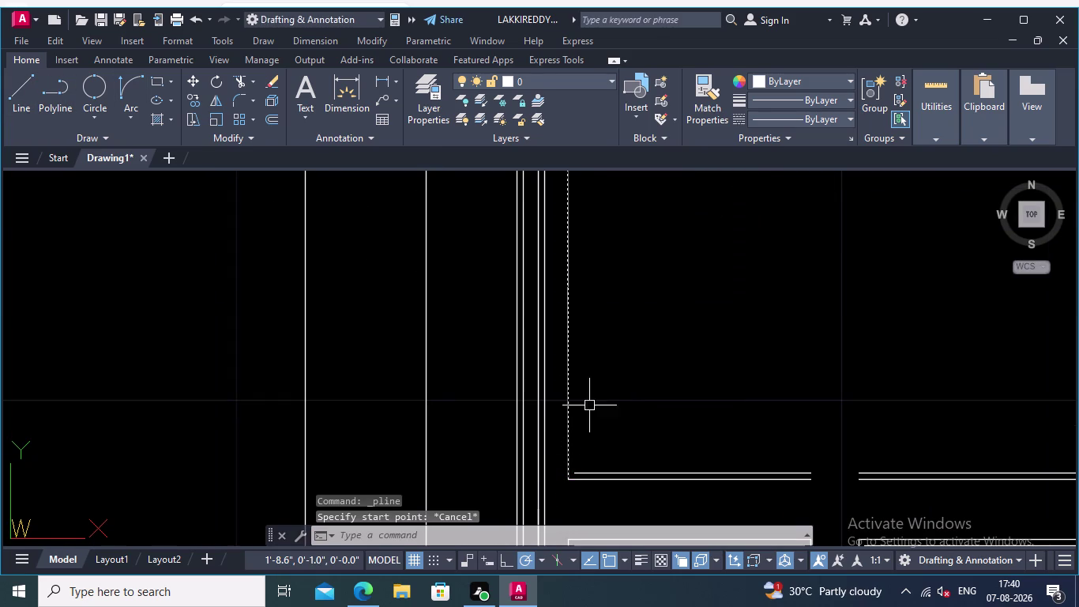
click(568, 425)
key(Delete)
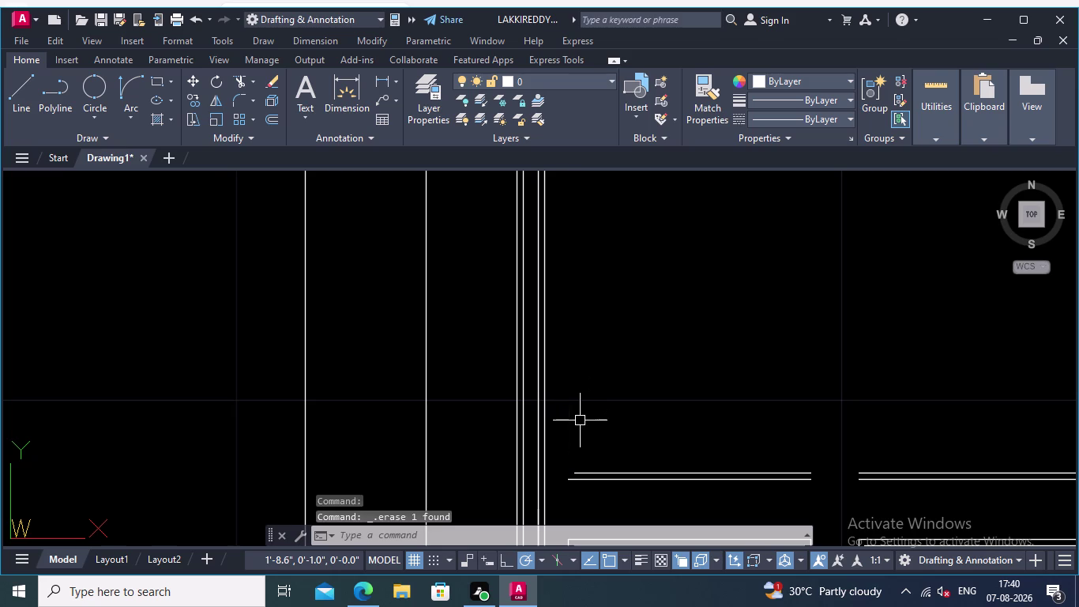
click(63, 86)
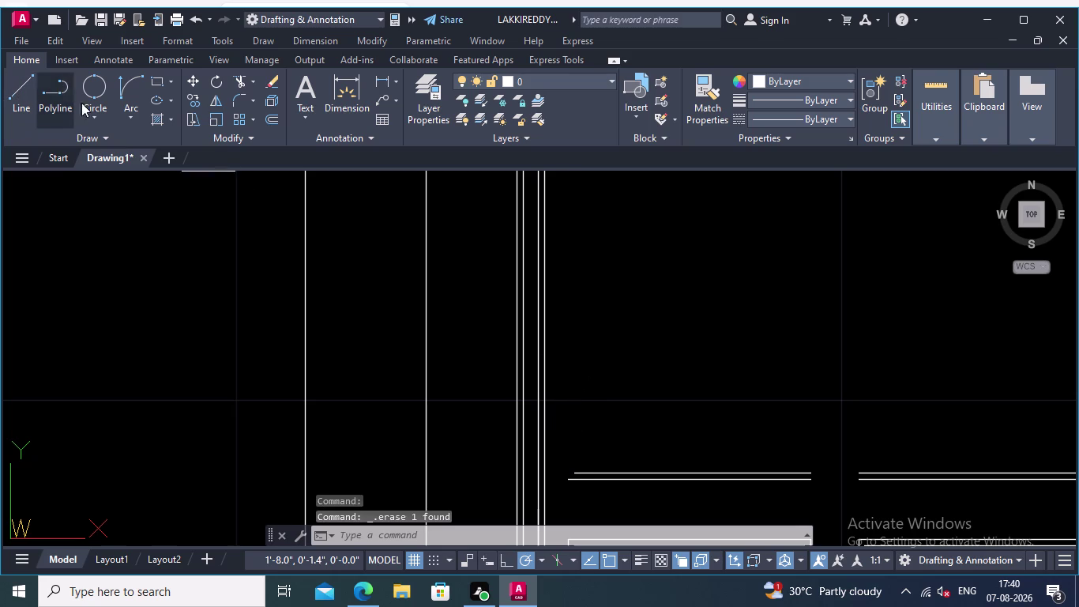
Draw a vertical polyline from the rail corner up to the inner arch line.
scroll(up, 3)
scroll(up, 3)
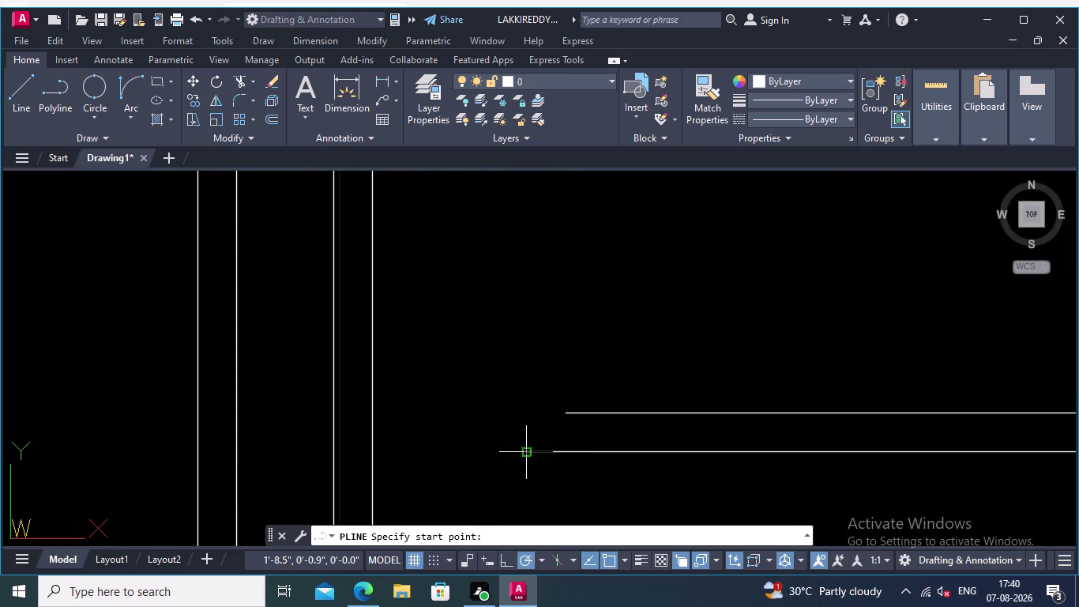
click(528, 455)
middle_drag(521, 319, 515, 453)
scroll(down, 3)
middle_drag(525, 273, 524, 426)
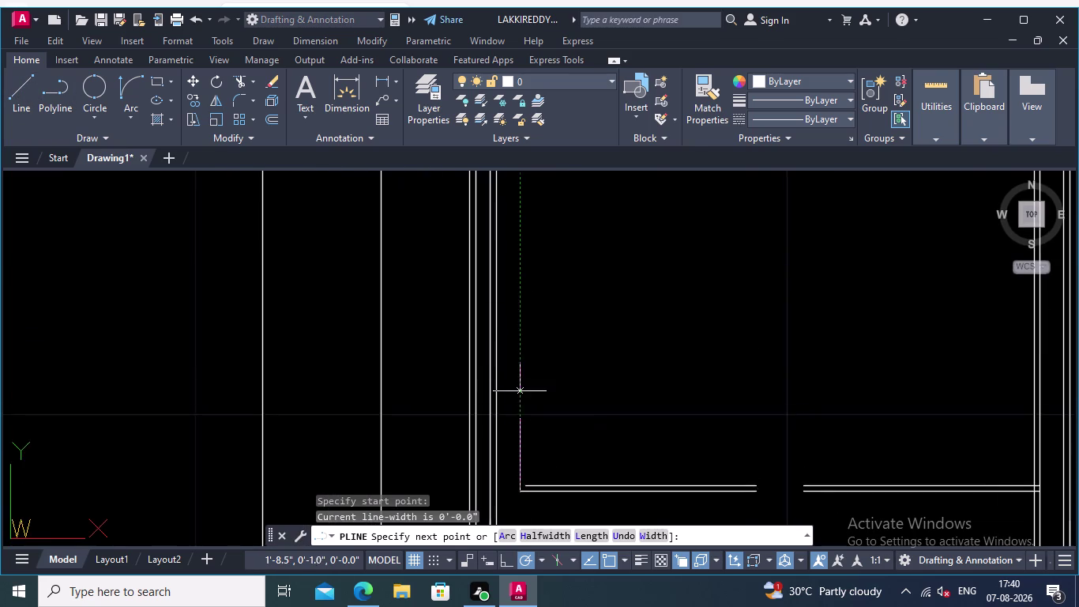
scroll(down, 3)
middle_drag(522, 335, 523, 435)
scroll(up, 3)
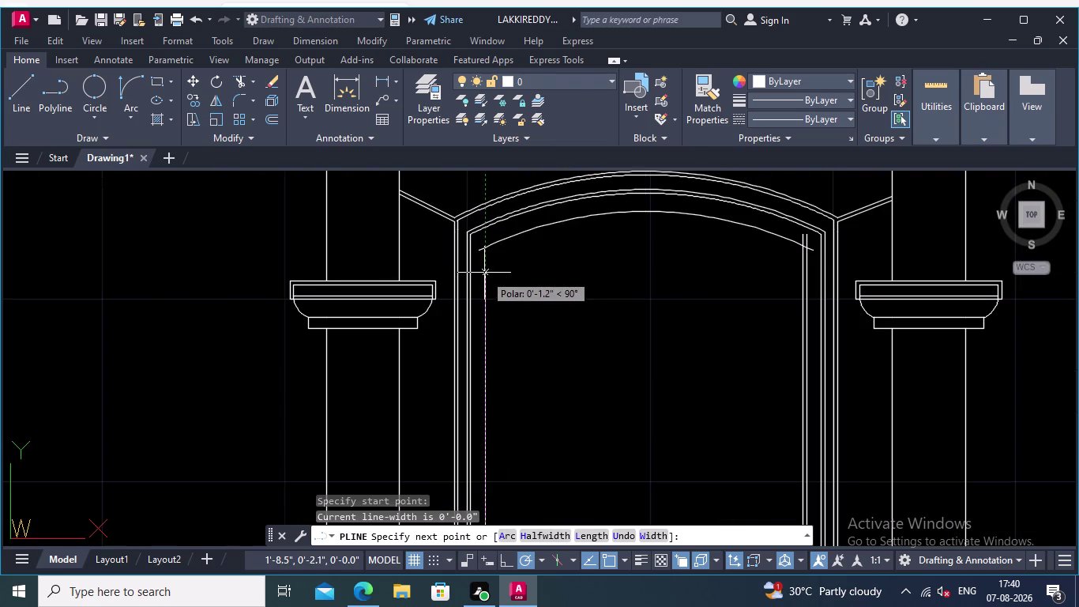
scroll(up, 3)
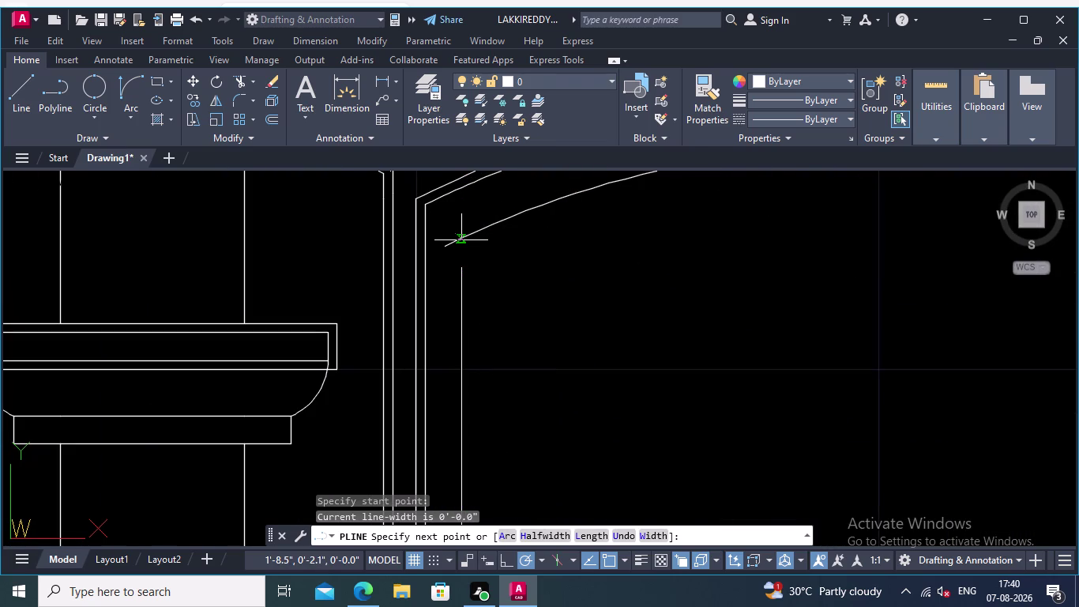
click(462, 240)
key(Return)
scroll(down, 3)
middle_drag(515, 293, 418, 183)
middle_drag(429, 323, 431, 267)
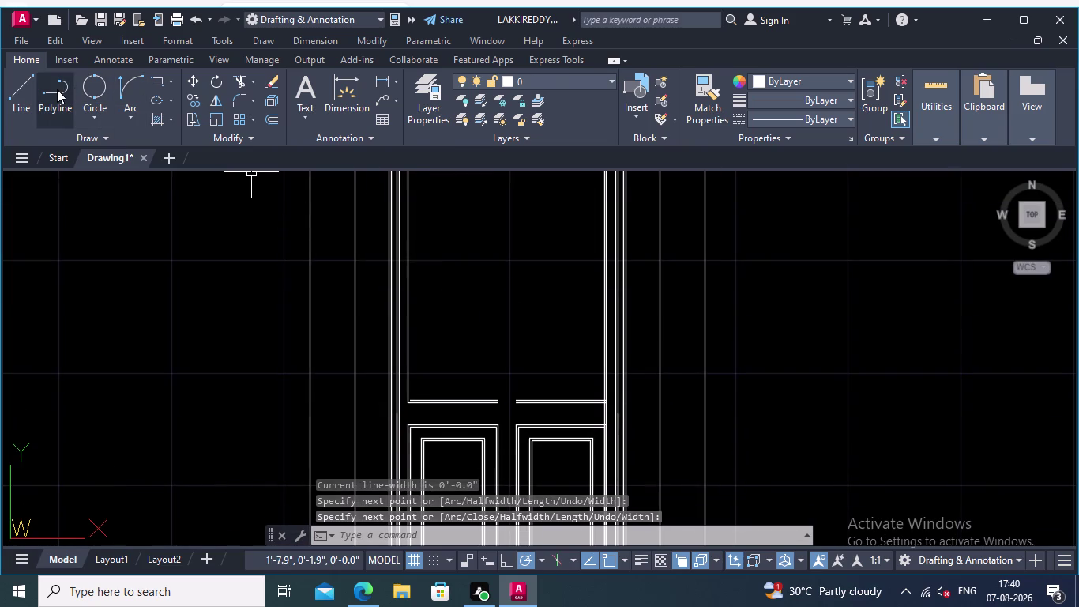
Draw a second vertical polyline from the leaf corner up to the inner arch.
click(57, 89)
scroll(up, 3)
middle_drag(401, 373, 452, 358)
scroll(up, 3)
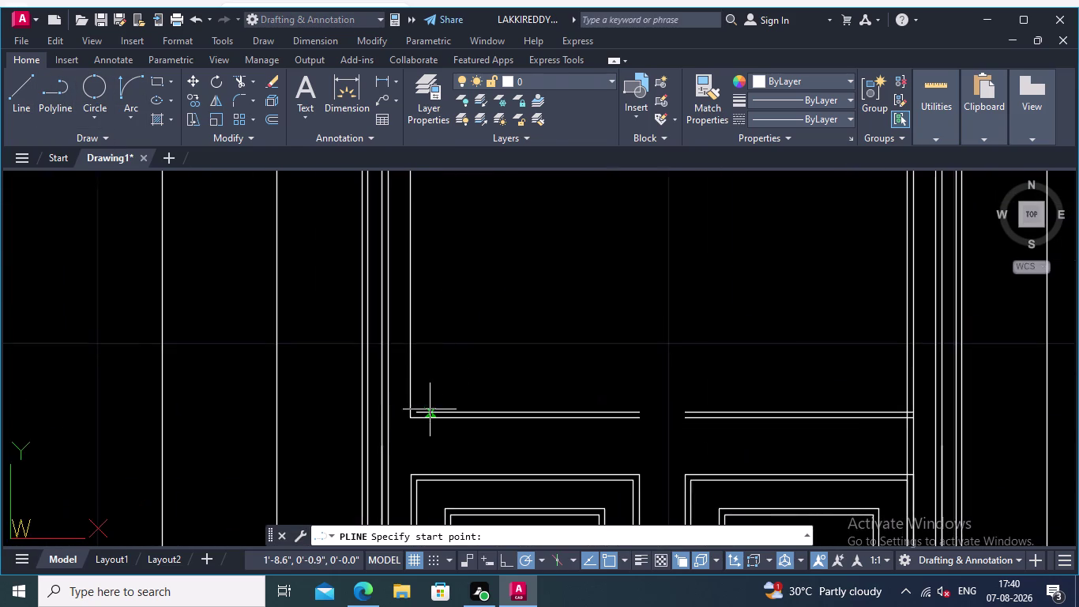
scroll(up, 3)
click(387, 421)
middle_drag(390, 308, 380, 454)
scroll(down, 3)
middle_drag(389, 301, 397, 505)
scroll(down, 3)
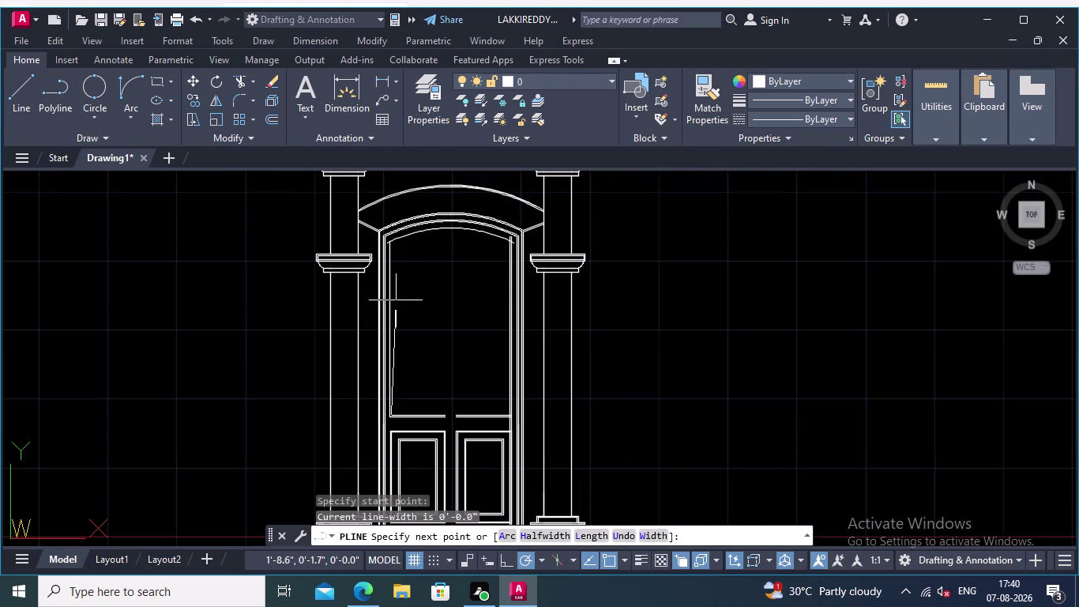
scroll(up, 3)
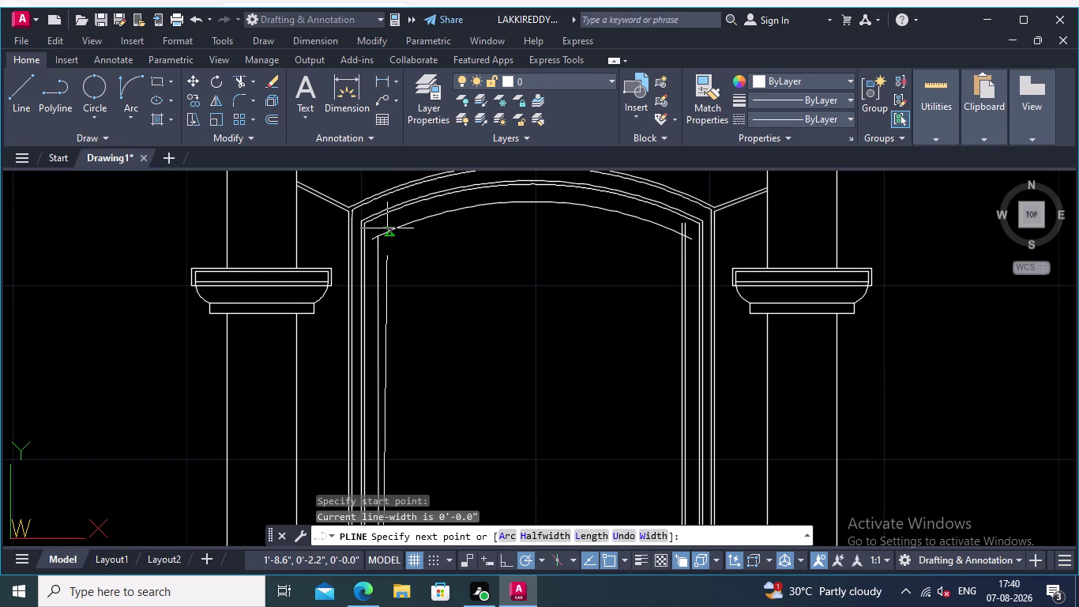
scroll(up, 3)
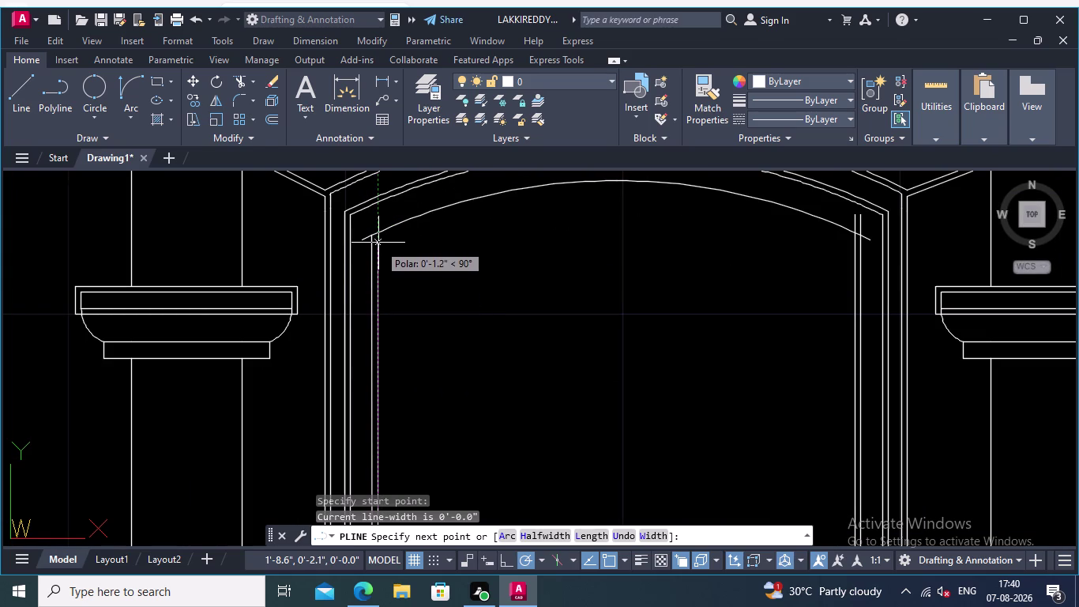
scroll(up, 3)
scroll(up, 3)
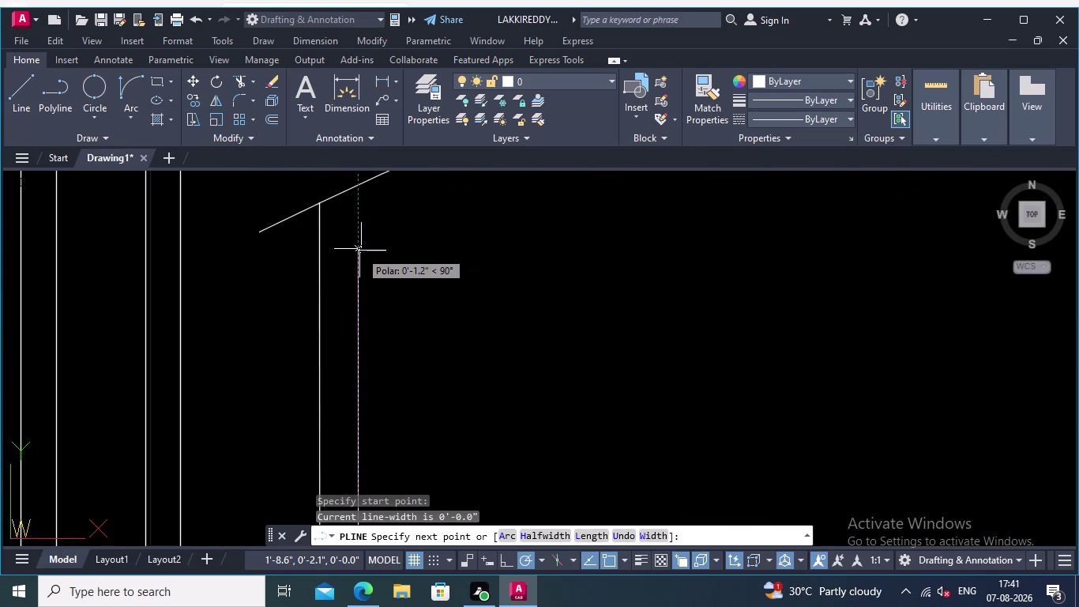
click(357, 188)
key(Return)
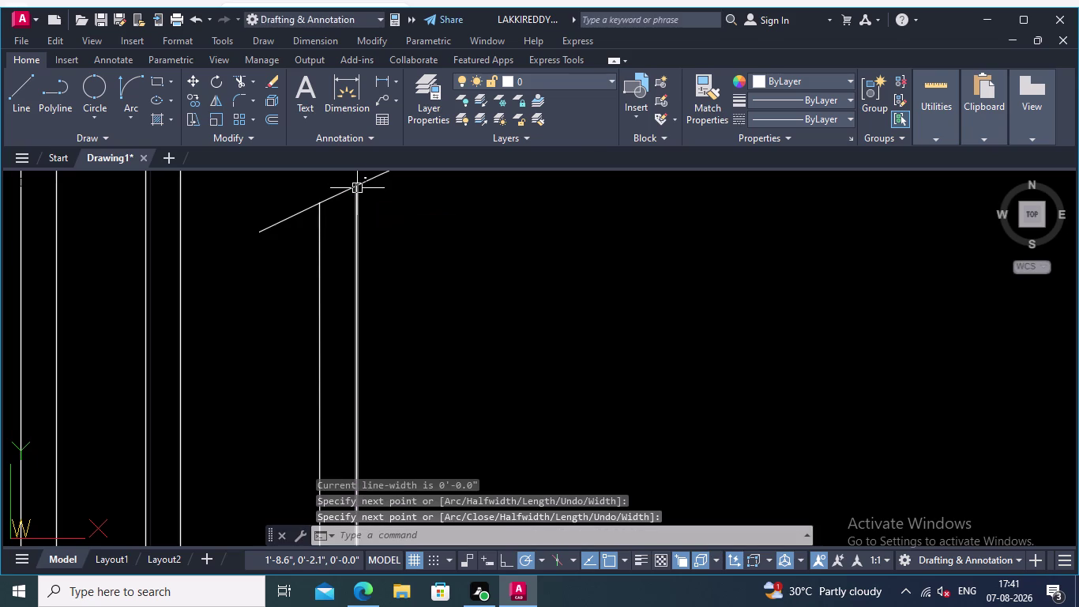
scroll(down, 3)
middle_drag(449, 316, 249, 246)
scroll(up, 3)
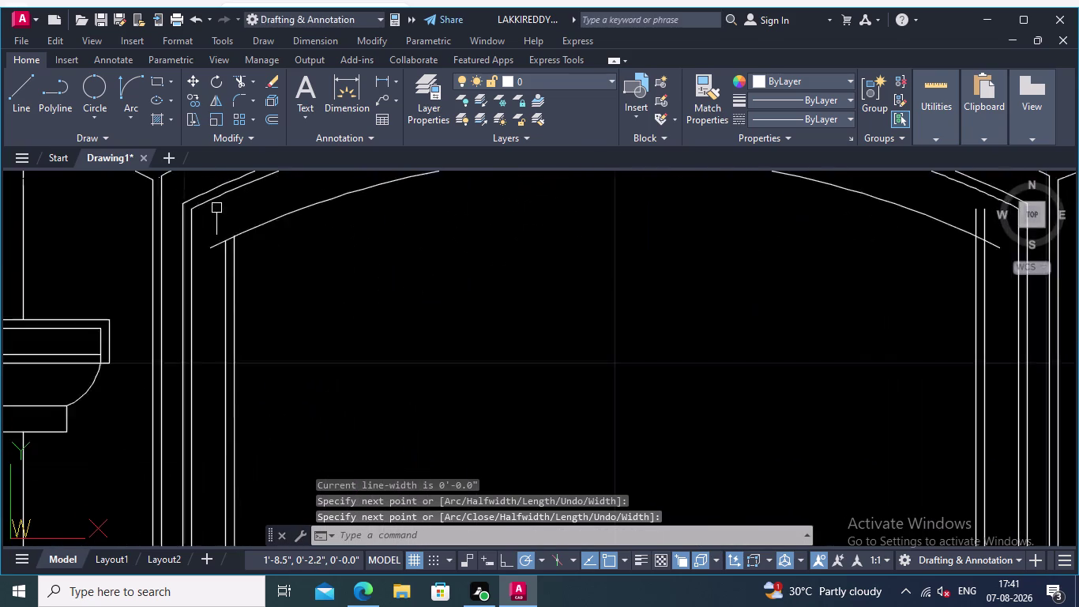
scroll(up, 3)
scroll(up, 3)
scroll(up, 3)
middle_drag(209, 270, 261, 294)
scroll(up, 3)
scroll(down, 3)
scroll(down, 3)
scroll(down, 3)
middle_drag(418, 361, 338, 285)
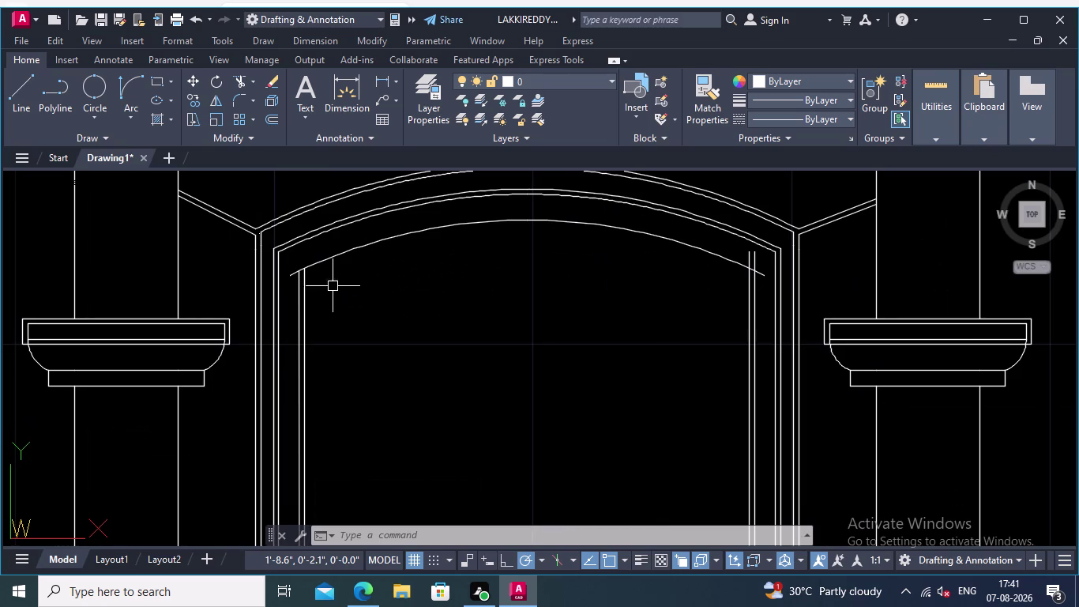
scroll(up, 3)
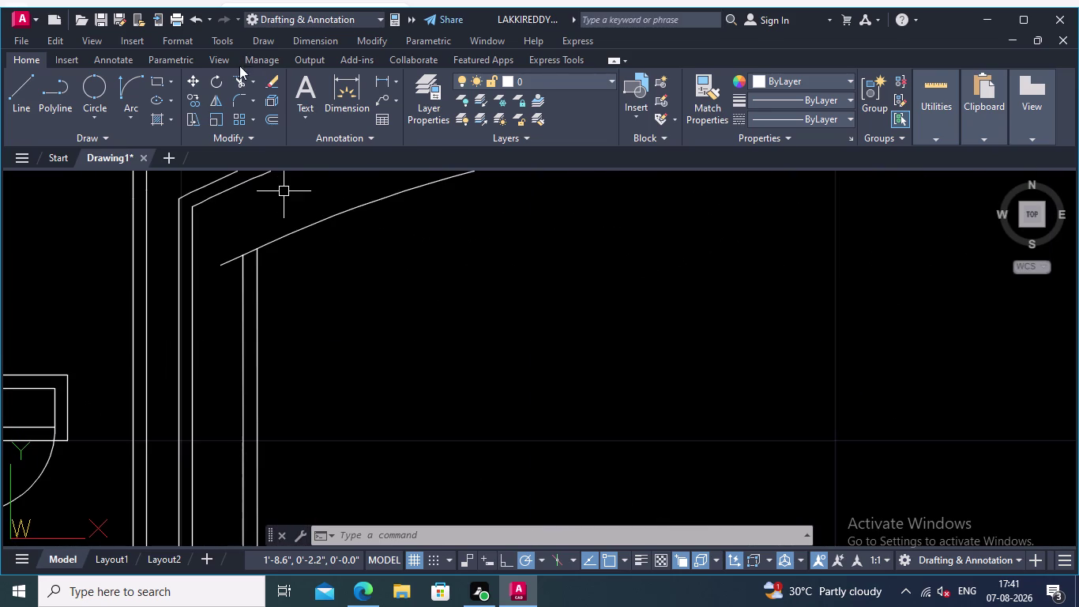
Trim the first overhanging line ends and the lines crossing the arch's right corner.
click(240, 76)
scroll(up, 3)
click(239, 229)
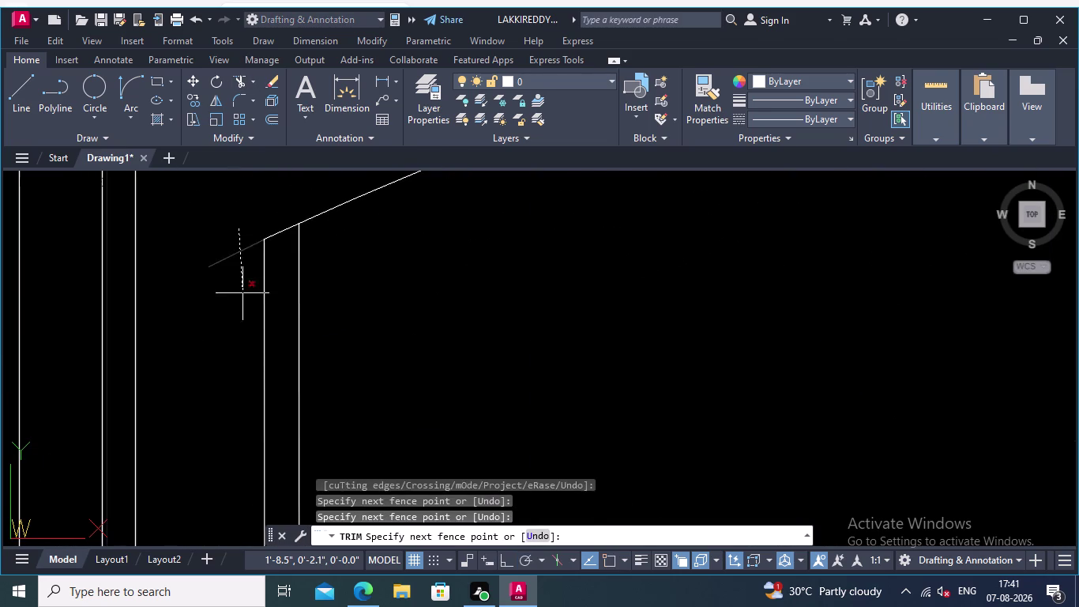
click(244, 294)
scroll(down, 3)
middle_drag(403, 331, 302, 226)
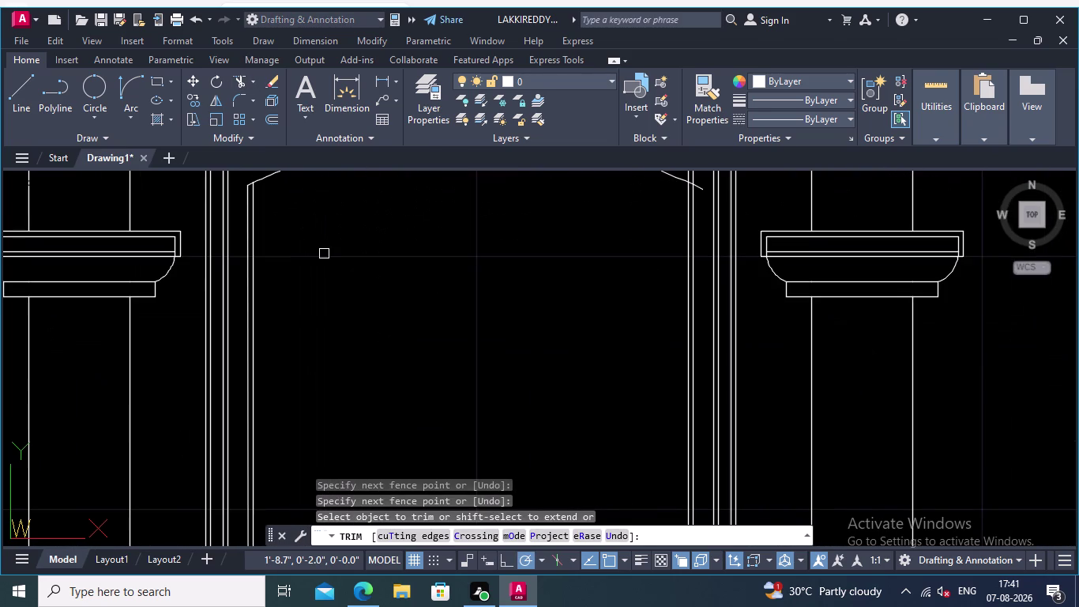
middle_drag(295, 252, 322, 357)
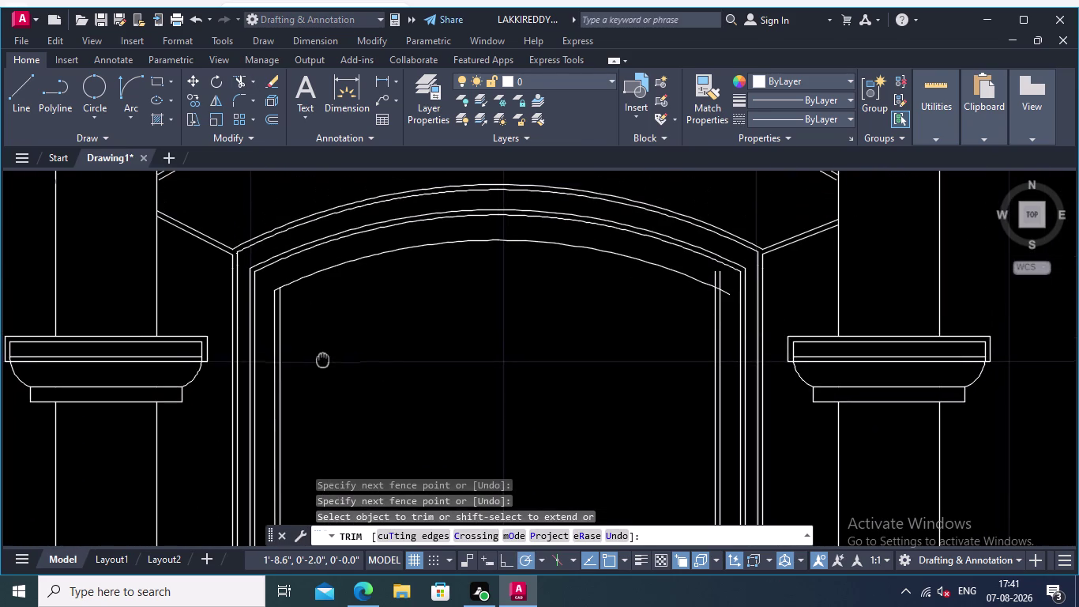
middle_drag(322, 357, 322, 358)
middle_drag(410, 341, 353, 234)
middle_drag(499, 266, 249, 434)
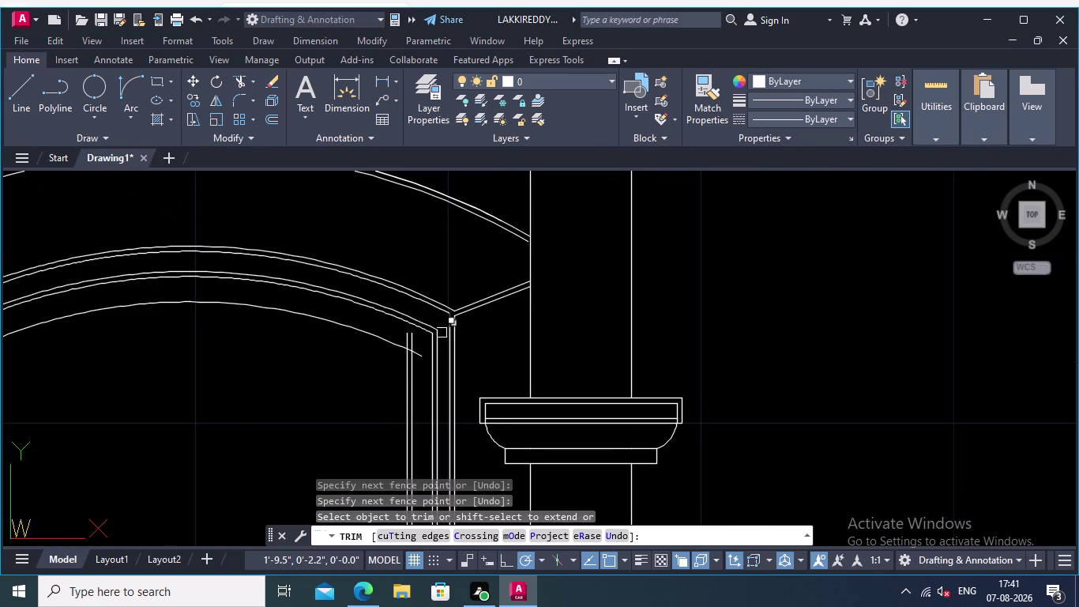
scroll(up, 3)
click(404, 359)
click(343, 329)
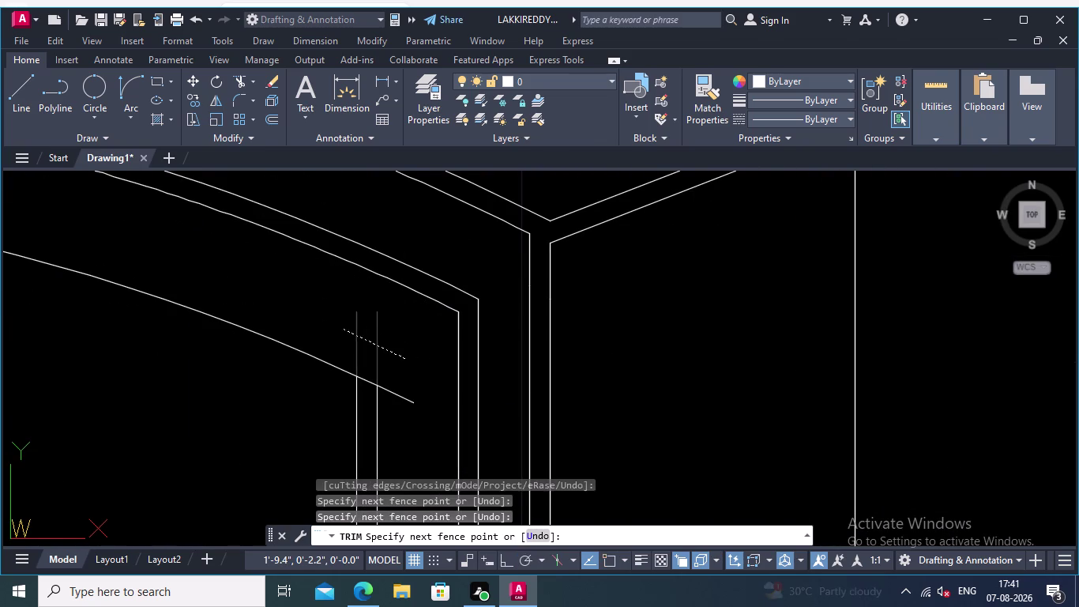
click(392, 365)
click(392, 431)
scroll(down, 3)
Trim the top rail ends that overrun the door leaf edges.
middle_drag(214, 408, 352, 220)
scroll(down, 3)
middle_drag(297, 380, 446, 170)
scroll(down, 3)
middle_drag(430, 282, 447, 213)
scroll(up, 3)
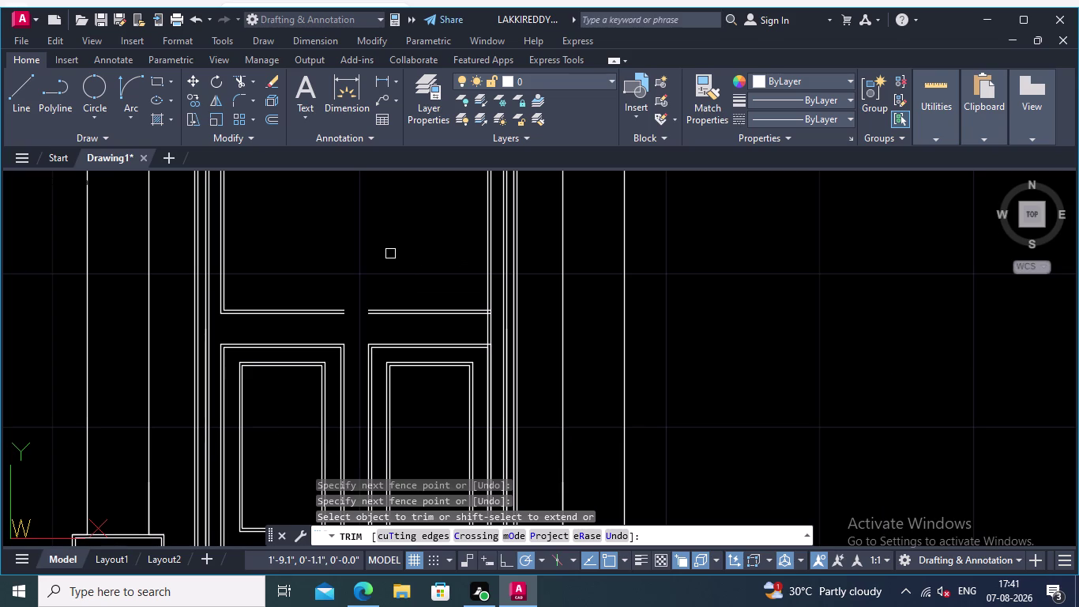
middle_drag(393, 254, 393, 310)
middle_drag(412, 306, 349, 214)
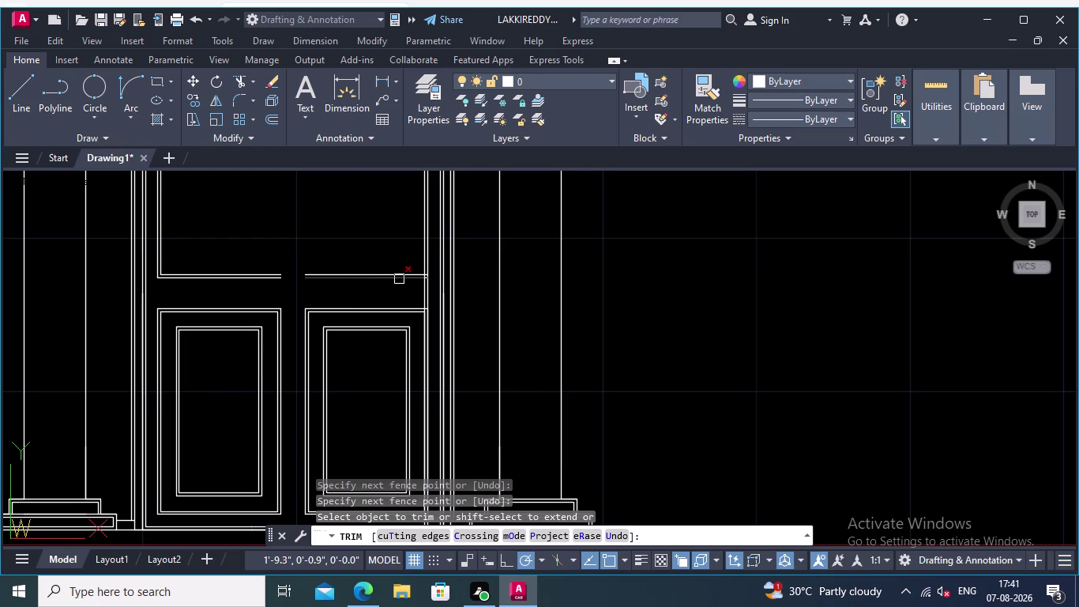
scroll(up, 3)
scroll(up, 3)
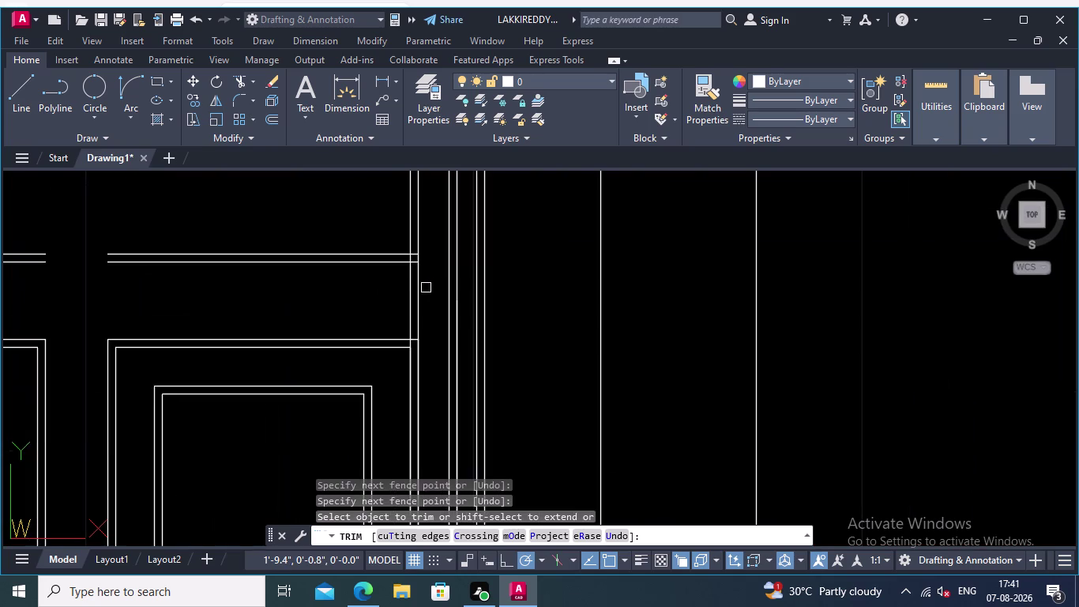
scroll(down, 3)
scroll(up, 3)
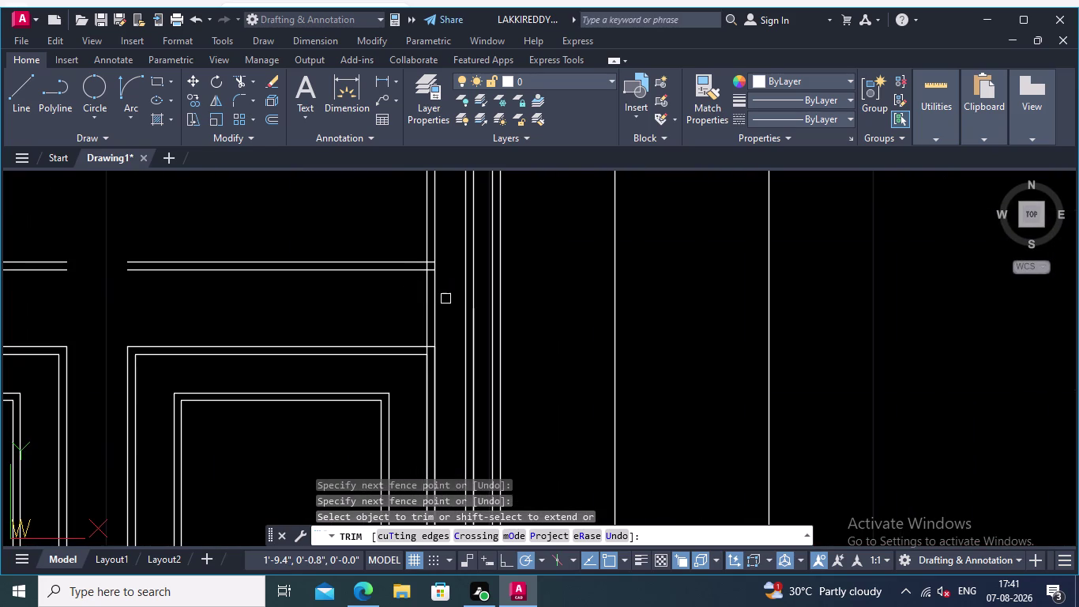
click(452, 306)
click(416, 309)
scroll(up, 3)
scroll(up, 3)
click(394, 241)
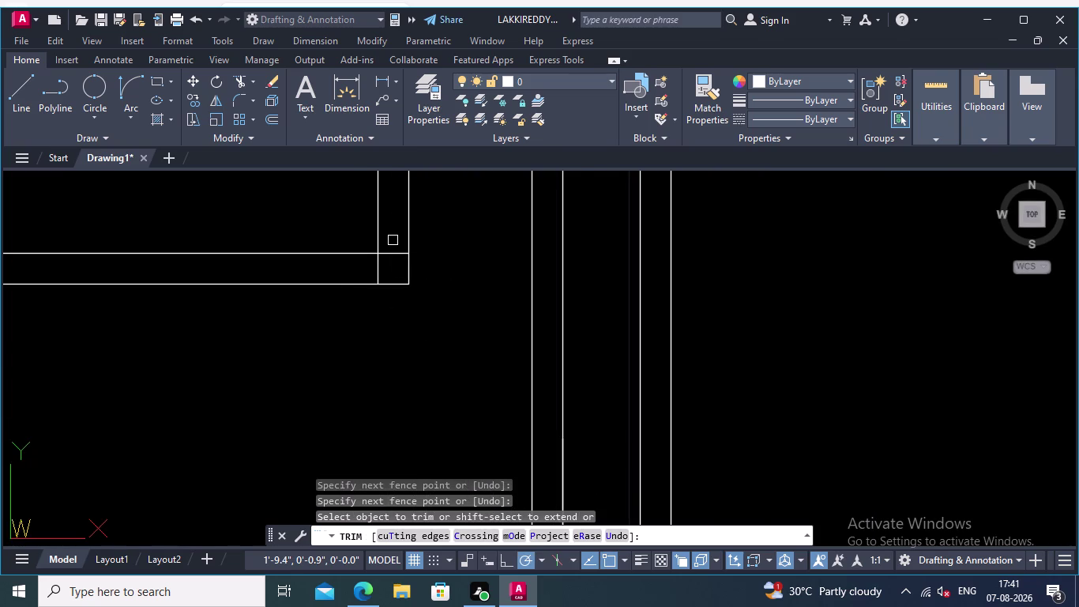
click(375, 275)
Trim the overrunning panel lines at the panel corners along the leaf edge.
scroll(down, 3)
middle_drag(401, 377, 350, 275)
scroll(up, 3)
scroll(up, 3)
middle_drag(368, 278, 371, 321)
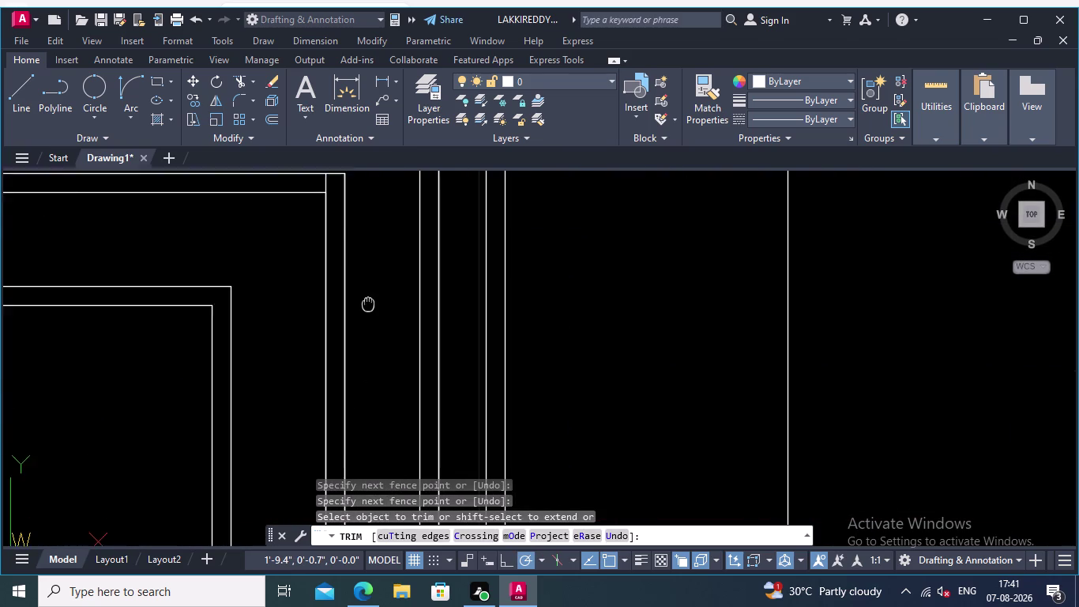
middle_drag(371, 321, 375, 404)
scroll(up, 3)
click(358, 346)
click(327, 341)
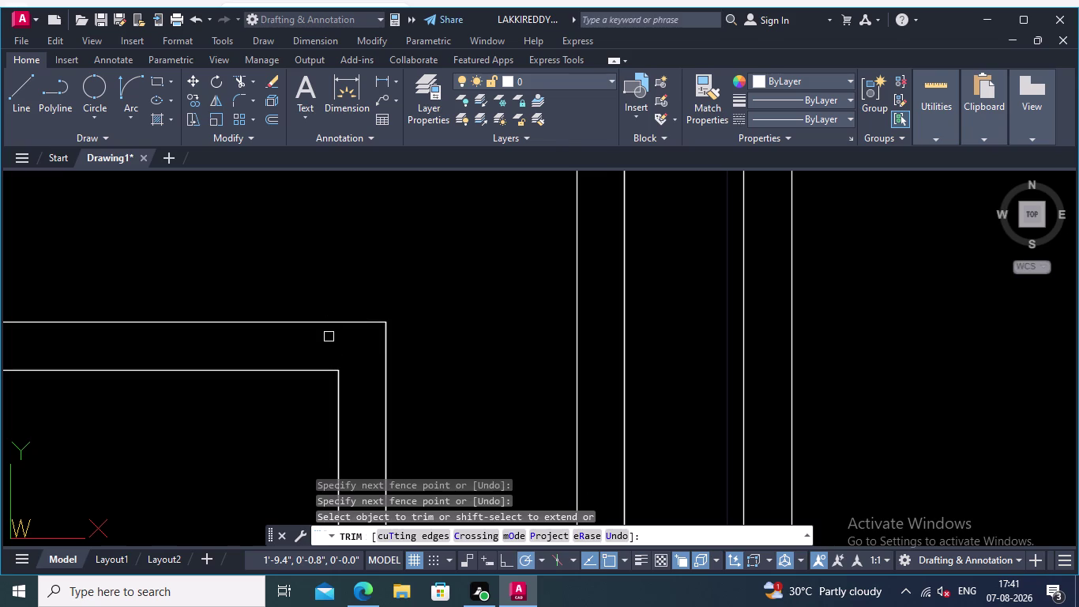
scroll(down, 3)
scroll(down, 3)
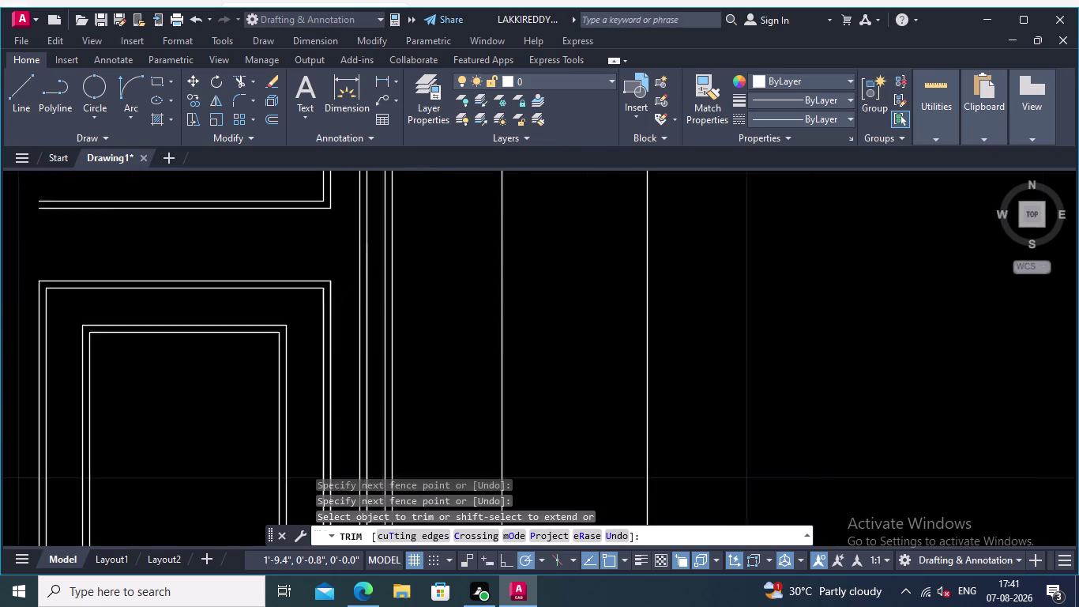
Trim the overrunning line ends at the leaf bottoms beside the right column base.
middle_drag(253, 383, 323, 196)
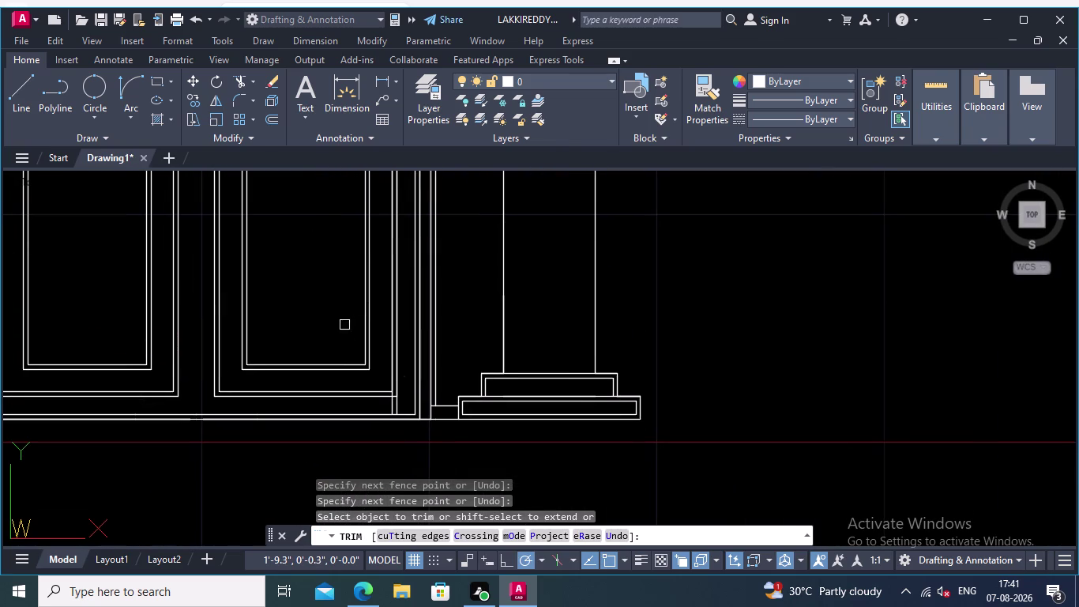
scroll(up, 3)
scroll(up, 3)
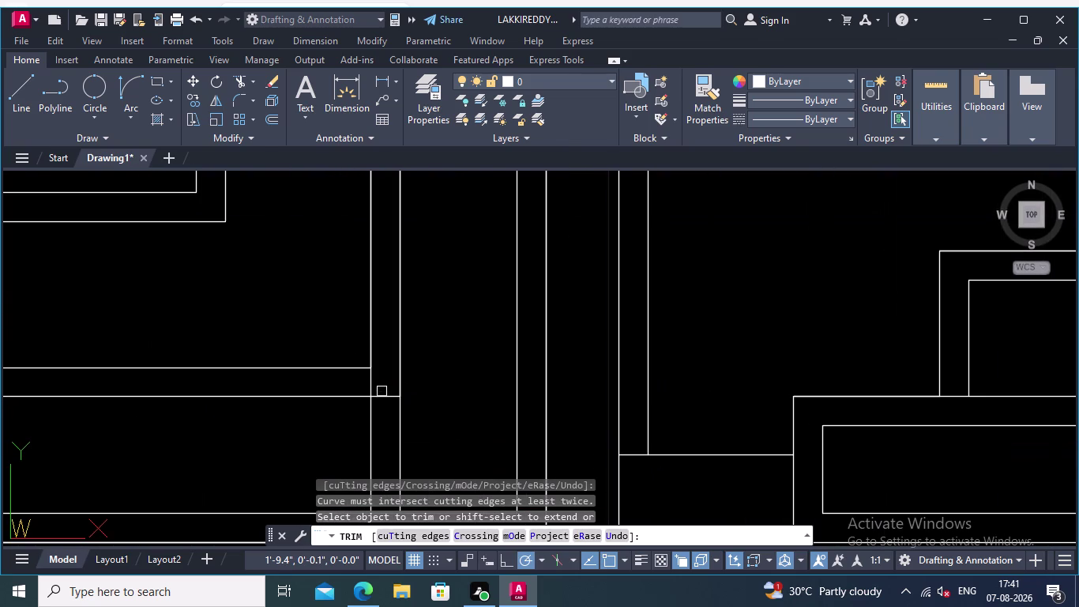
click(382, 382)
click(358, 383)
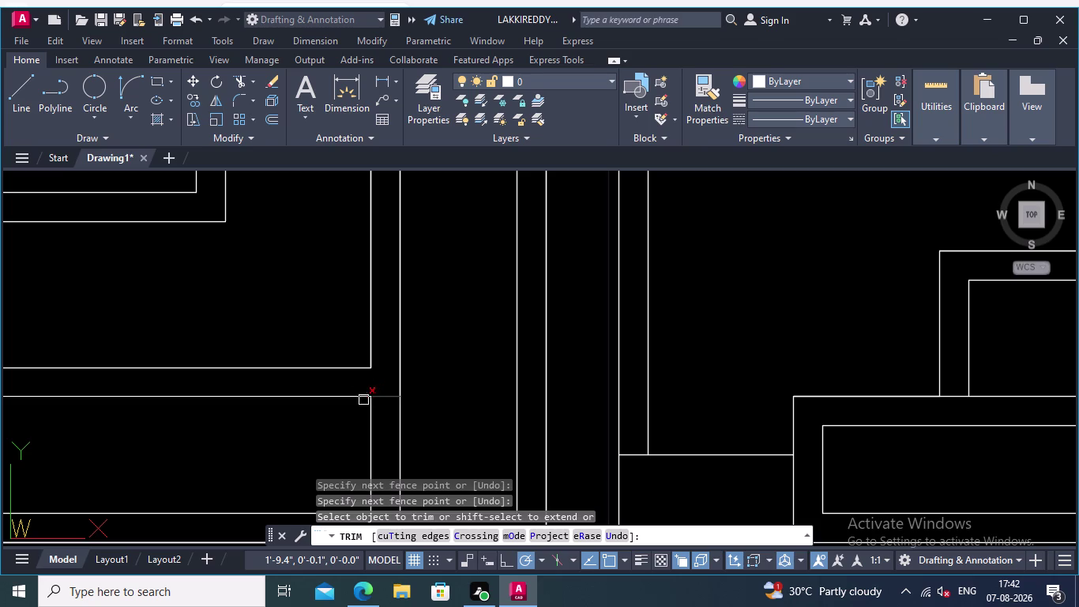
scroll(down, 3)
middle_drag(370, 400, 392, 361)
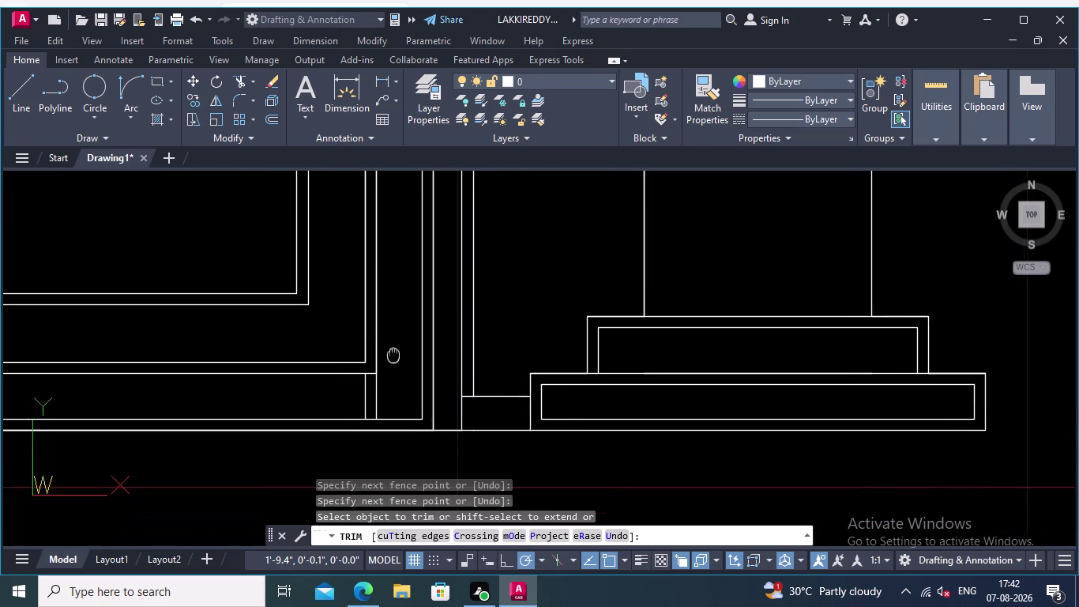
middle_drag(392, 360, 396, 346)
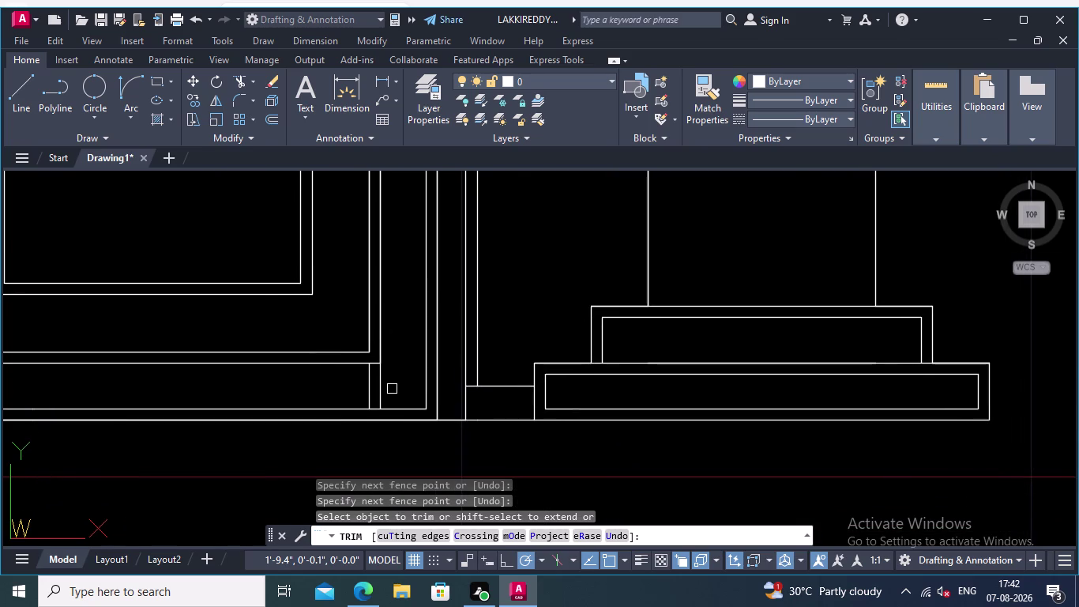
scroll(up, 3)
click(398, 382)
click(340, 384)
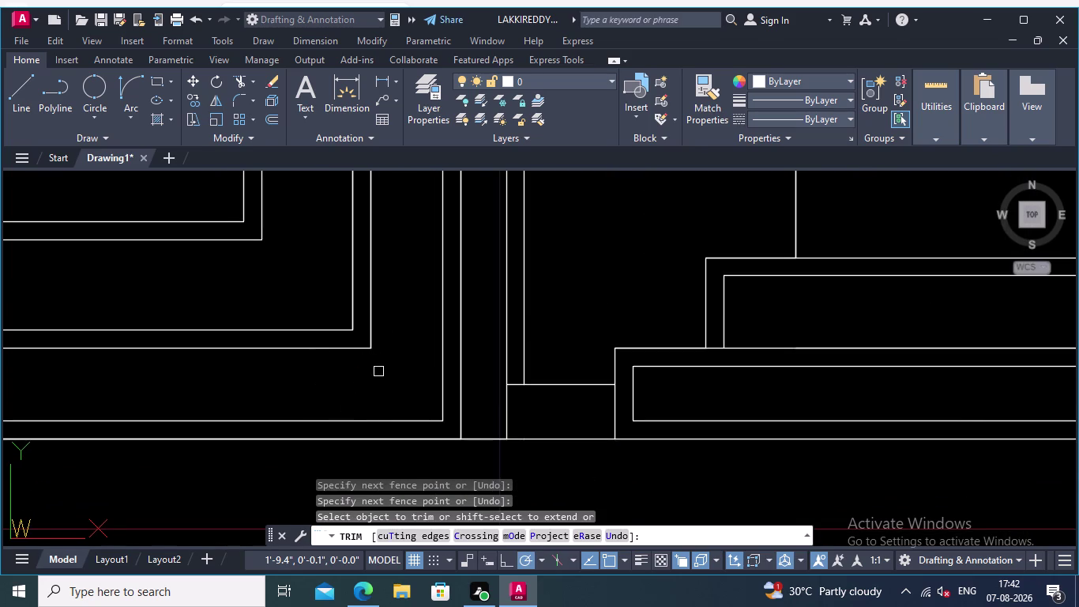
scroll(down, 3)
scroll(down, 3)
Trim the stray line inside the arch.
middle_drag(393, 363, 447, 419)
middle_drag(360, 249, 413, 416)
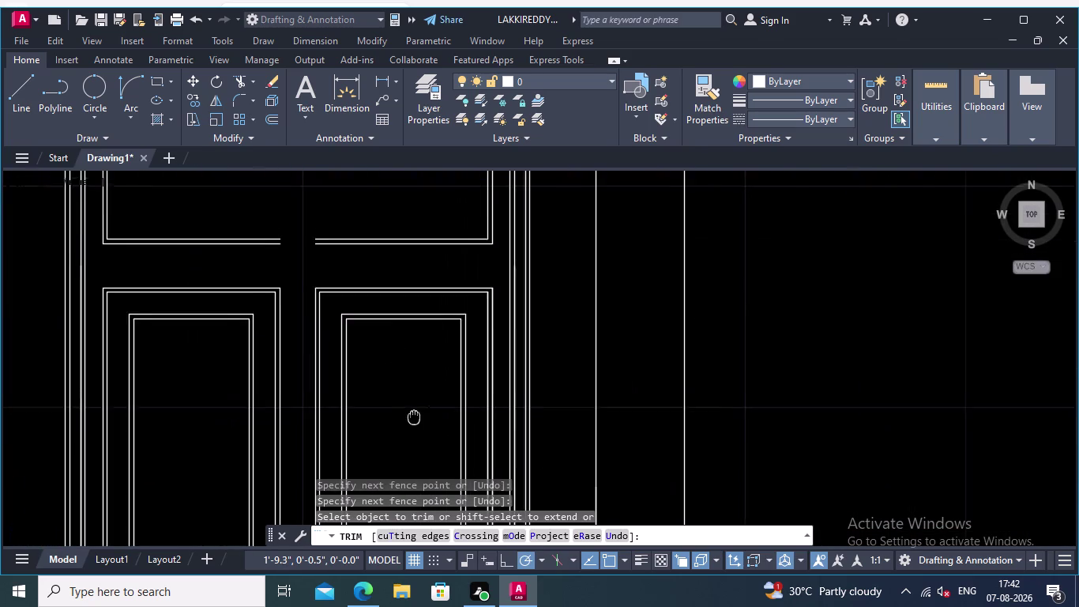
middle_drag(413, 416, 414, 411)
scroll(down, 3)
scroll(up, 3)
middle_drag(408, 237, 455, 230)
scroll(down, 3)
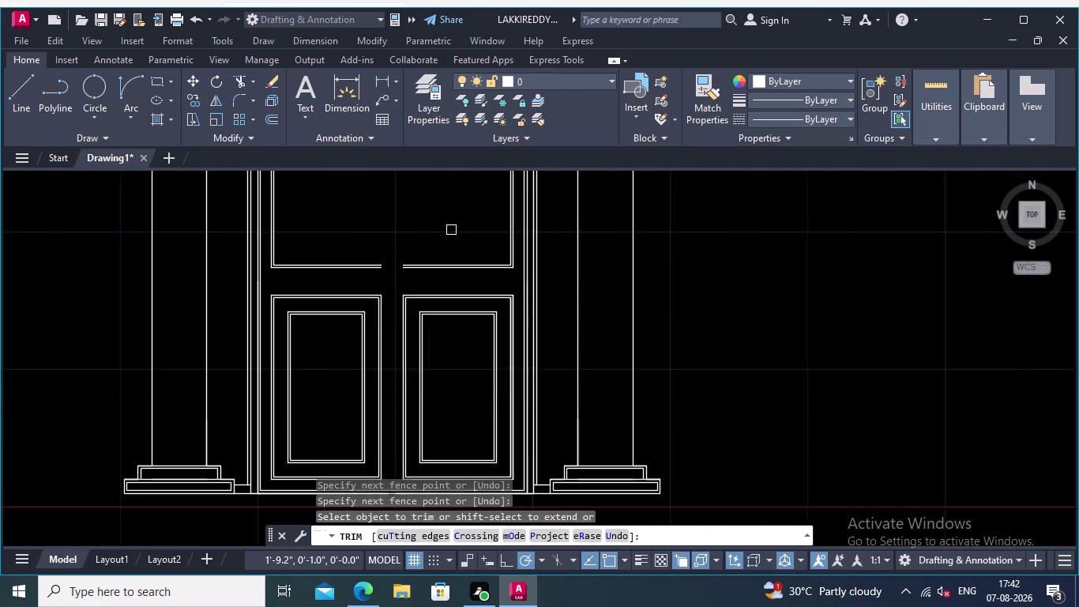
middle_drag(451, 226, 480, 402)
middle_drag(477, 362, 480, 349)
middle_drag(448, 298, 459, 353)
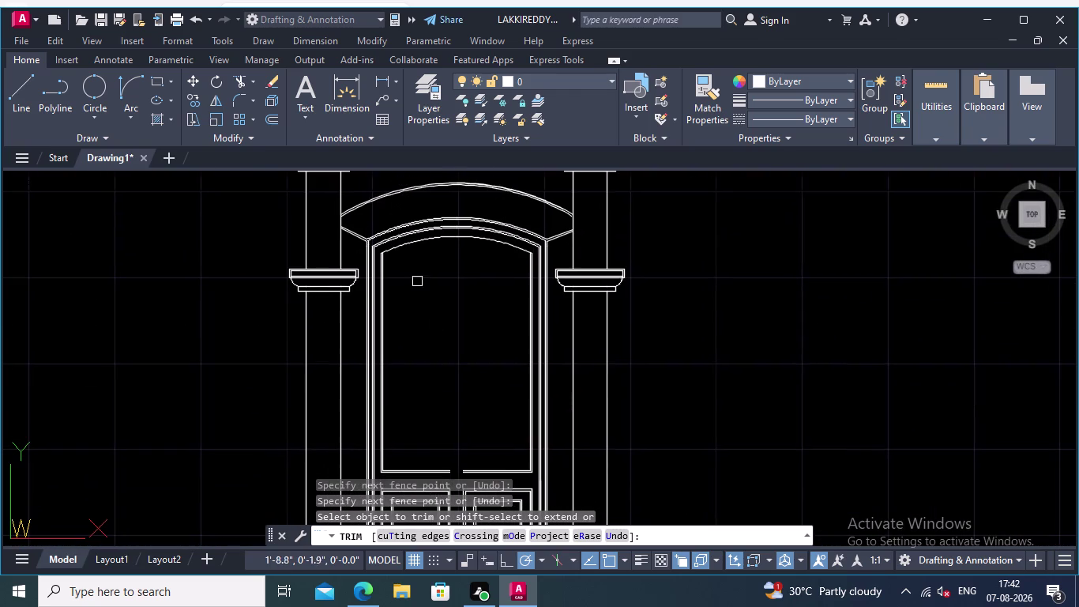
click(272, 117)
scroll(up, 3)
middle_drag(412, 253, 441, 394)
scroll(up, 3)
click(423, 298)
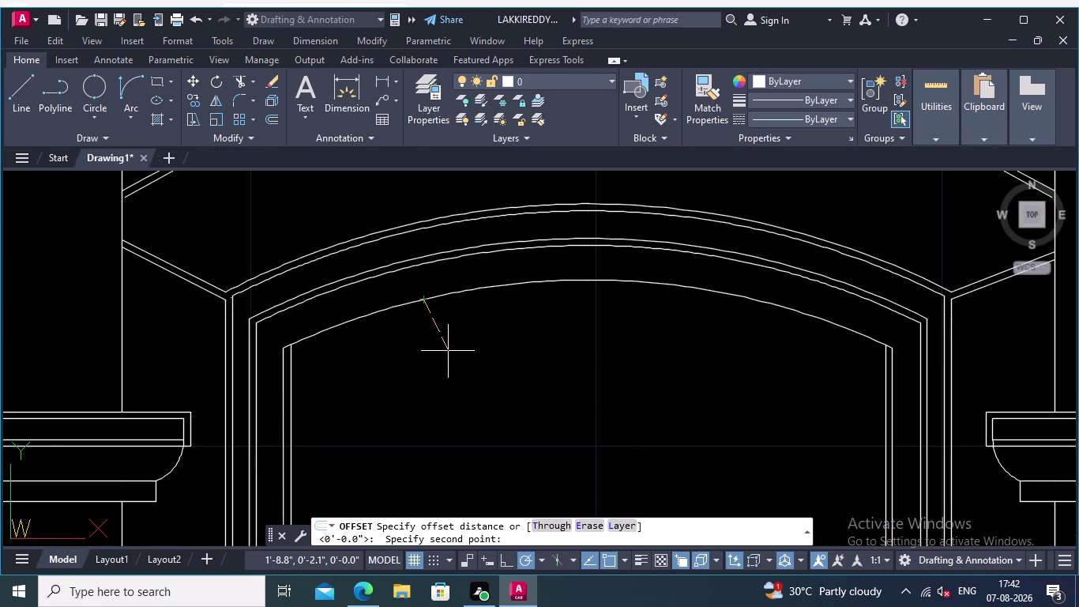
text(0.0)
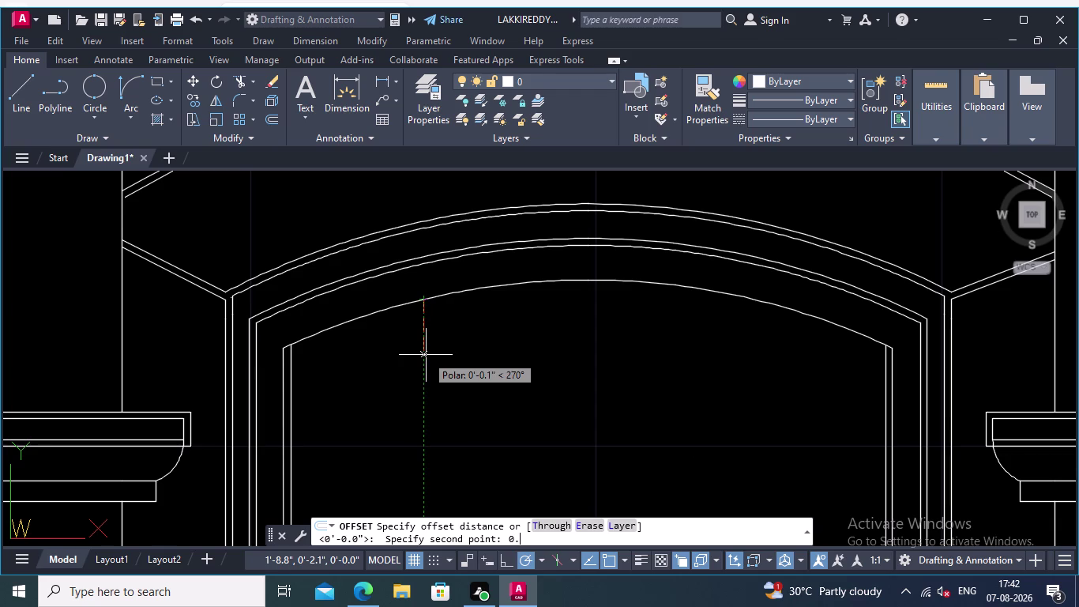
text(1)
key(Return)
click(359, 316)
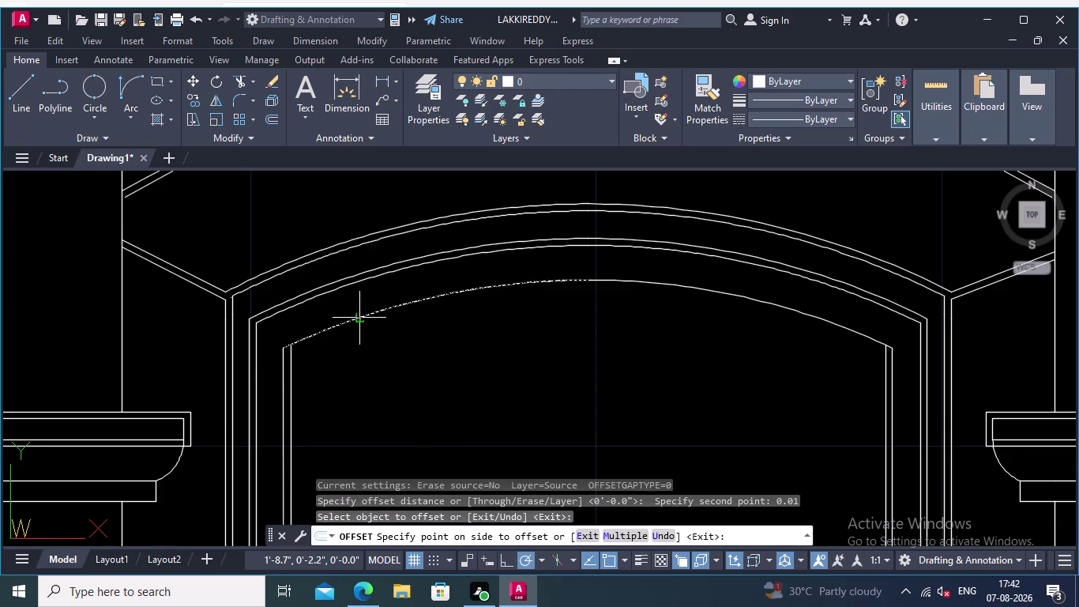
click(362, 352)
click(636, 284)
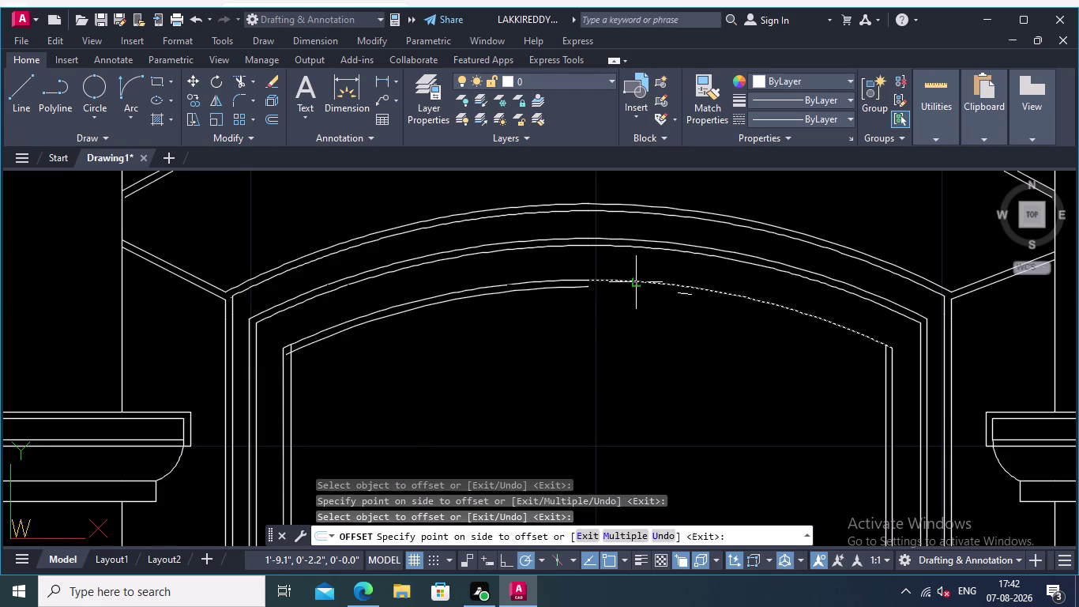
click(626, 299)
scroll(up, 3)
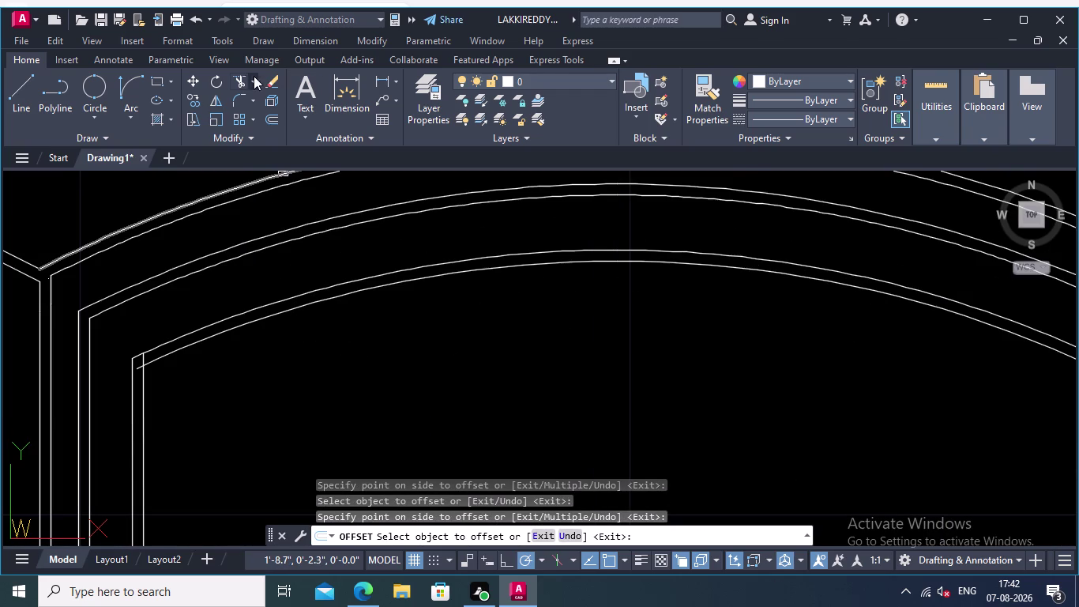
click(238, 77)
middle_drag(137, 469, 277, 440)
scroll(up, 3)
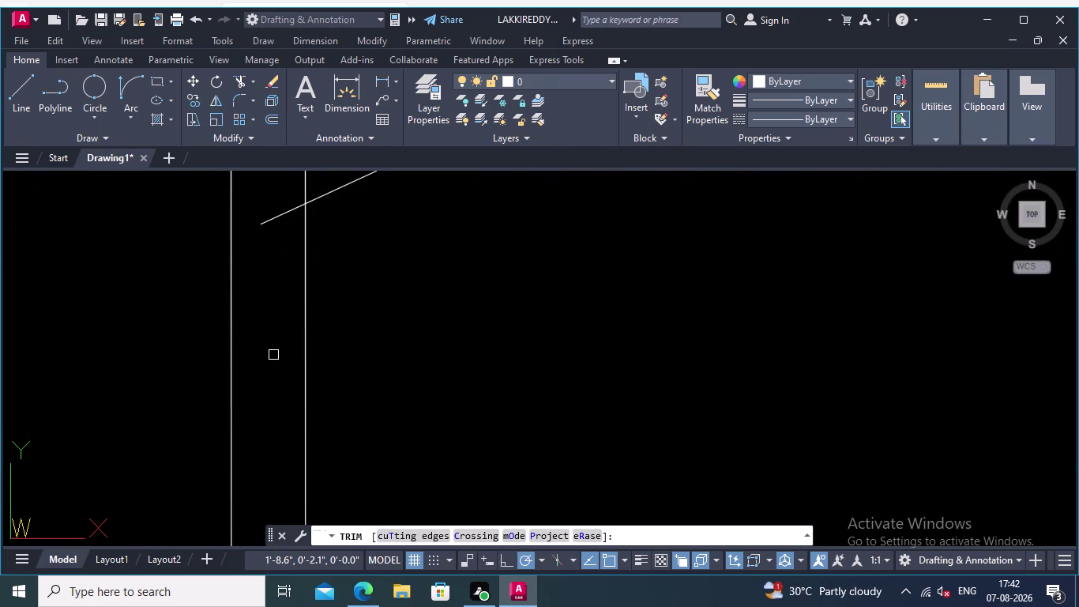
middle_drag(411, 360, 429, 540)
scroll(down, 3)
scroll(up, 3)
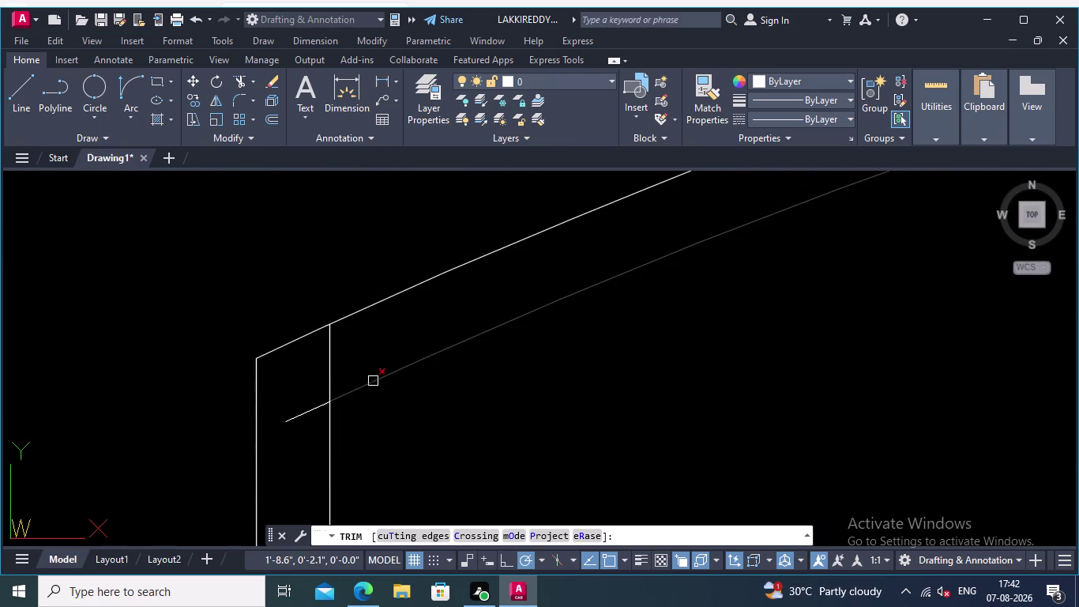
click(355, 336)
click(316, 423)
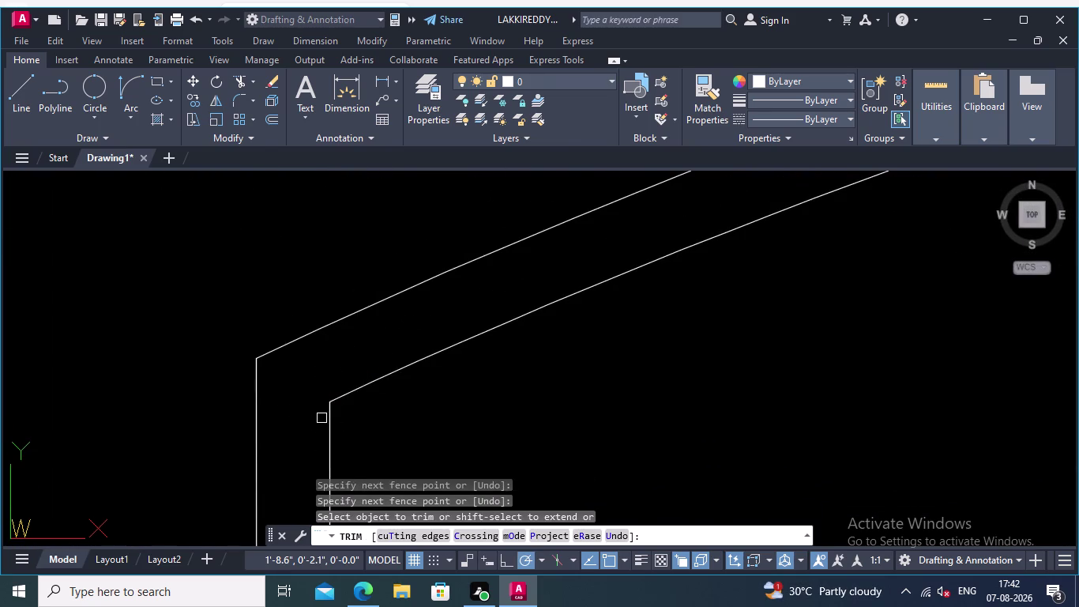
scroll(down, 3)
middle_drag(635, 412, 192, 338)
middle_drag(698, 401, 147, 374)
scroll(up, 3)
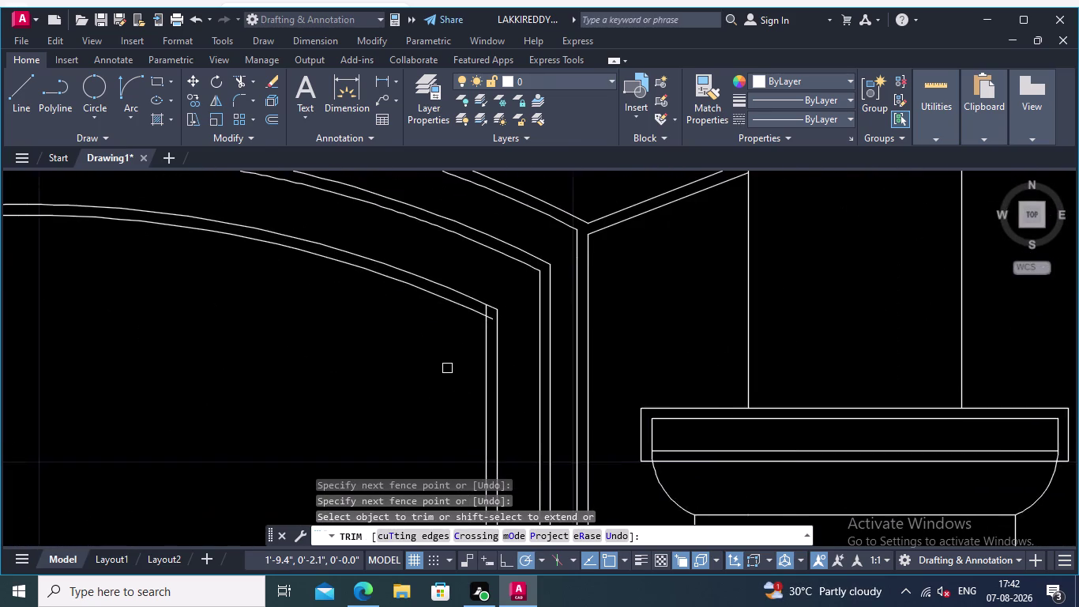
scroll(up, 3)
middle_drag(482, 350, 386, 556)
scroll(up, 3)
middle_drag(481, 398, 452, 490)
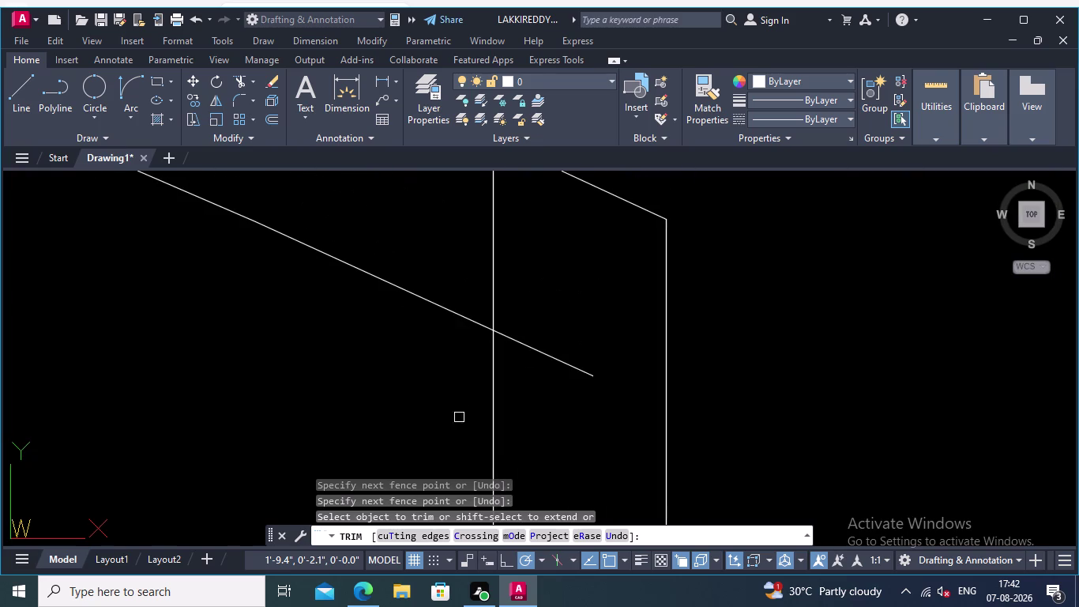
click(473, 273)
click(526, 384)
scroll(down, 3)
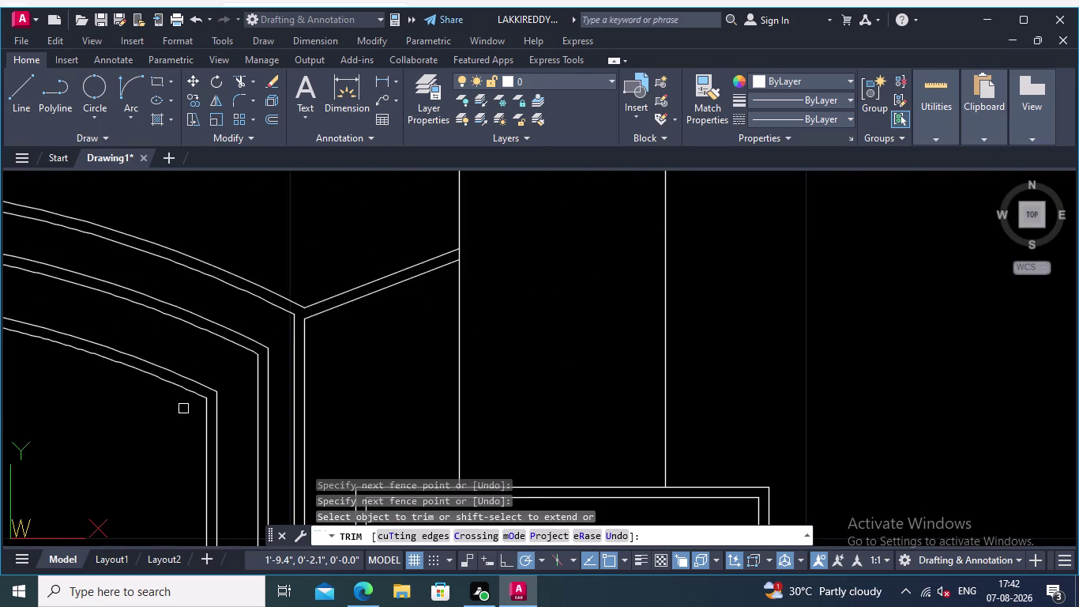
middle_drag(180, 409, 547, 302)
scroll(down, 3)
middle_drag(441, 365, 573, 337)
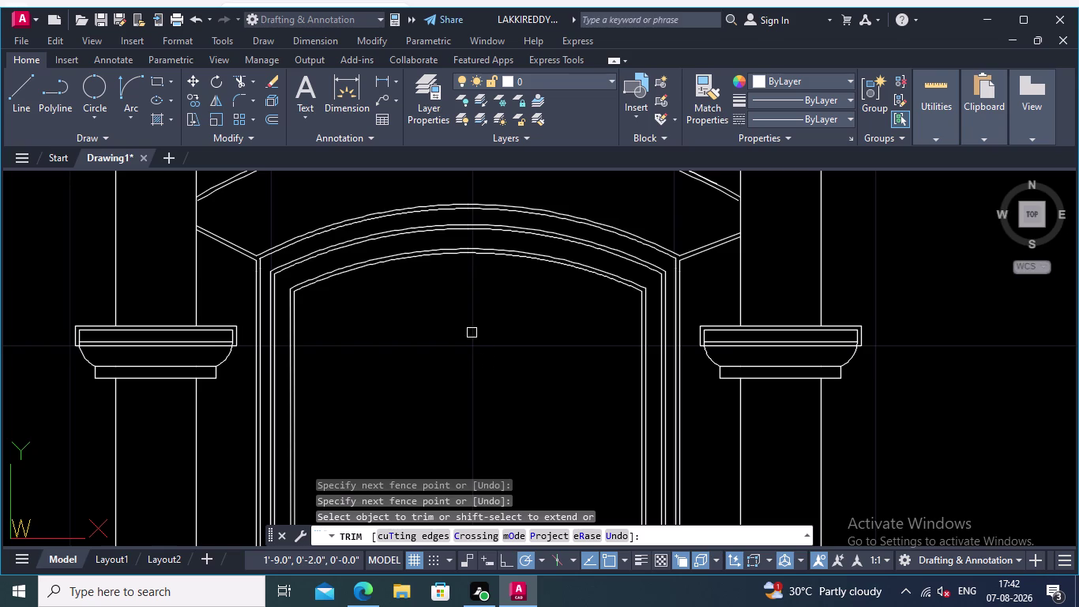
middle_drag(472, 333, 501, 423)
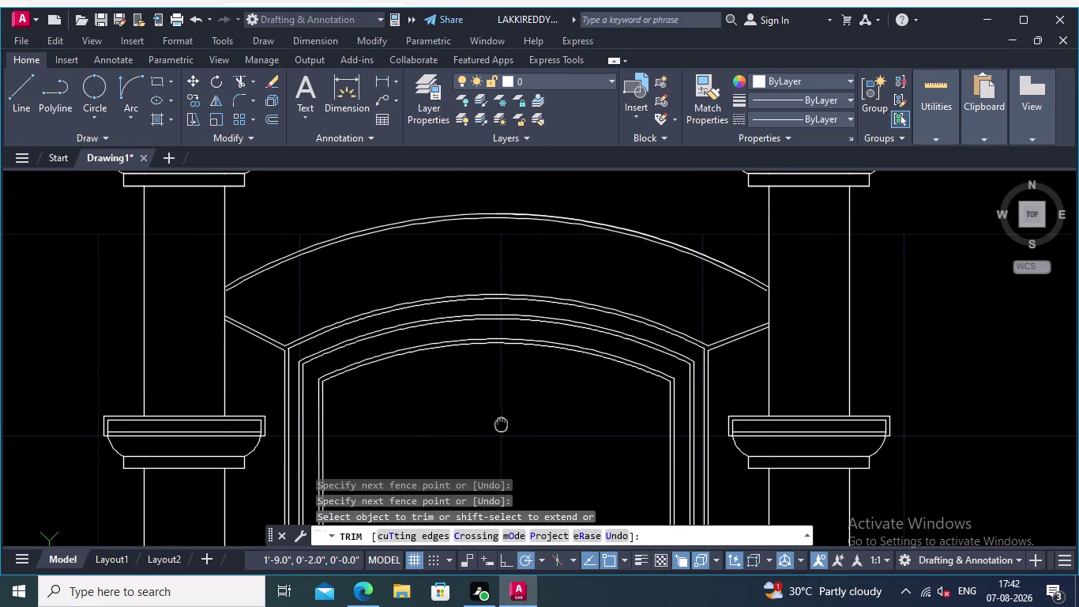
middle_drag(501, 423, 504, 423)
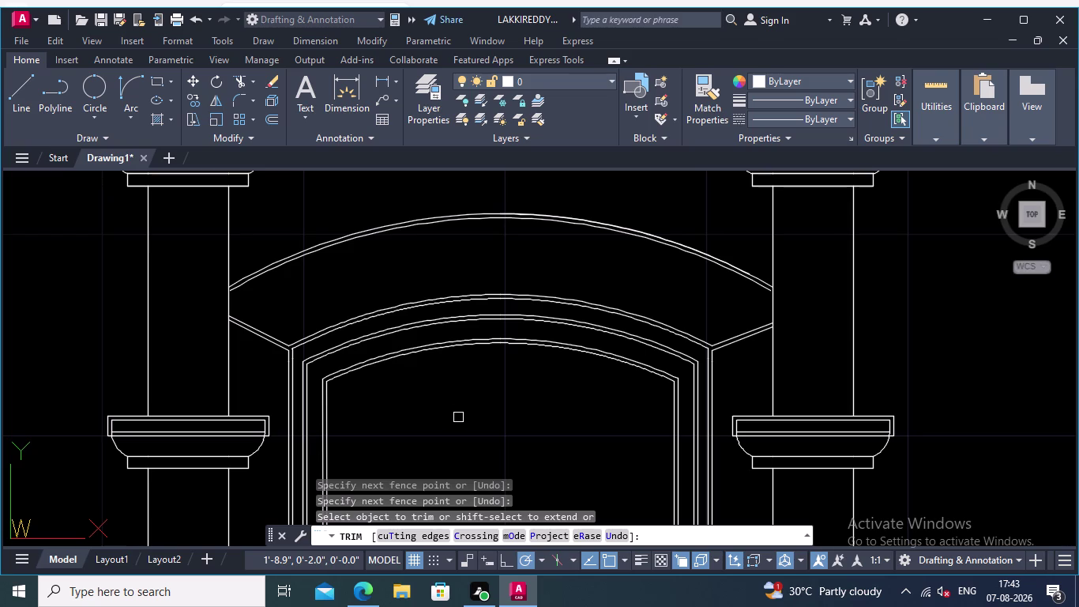
scroll(down, 3)
middle_drag(454, 421, 464, 342)
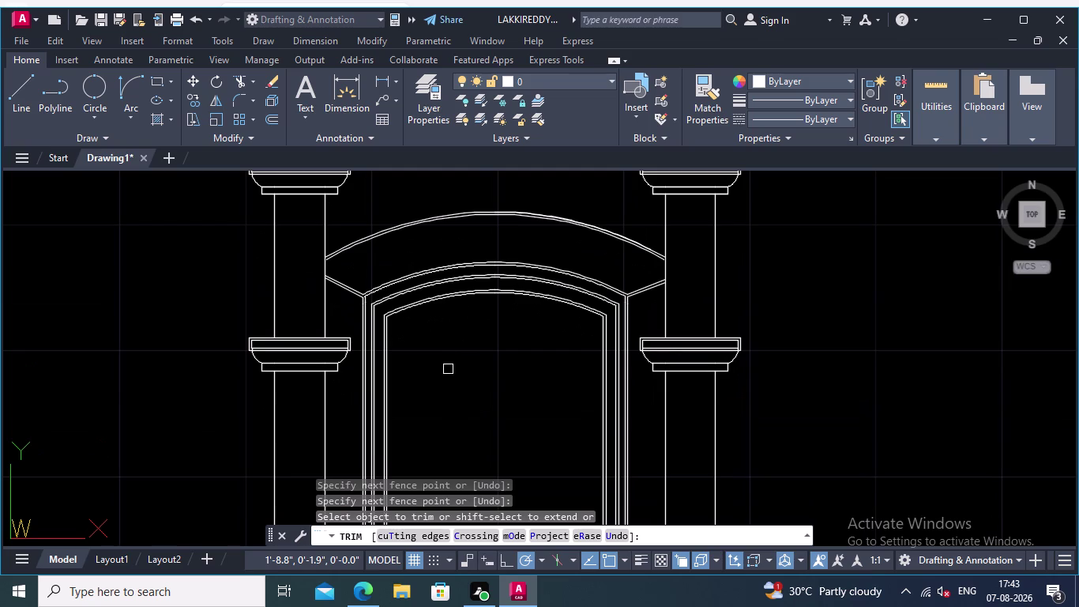
middle_drag(479, 360, 430, 269)
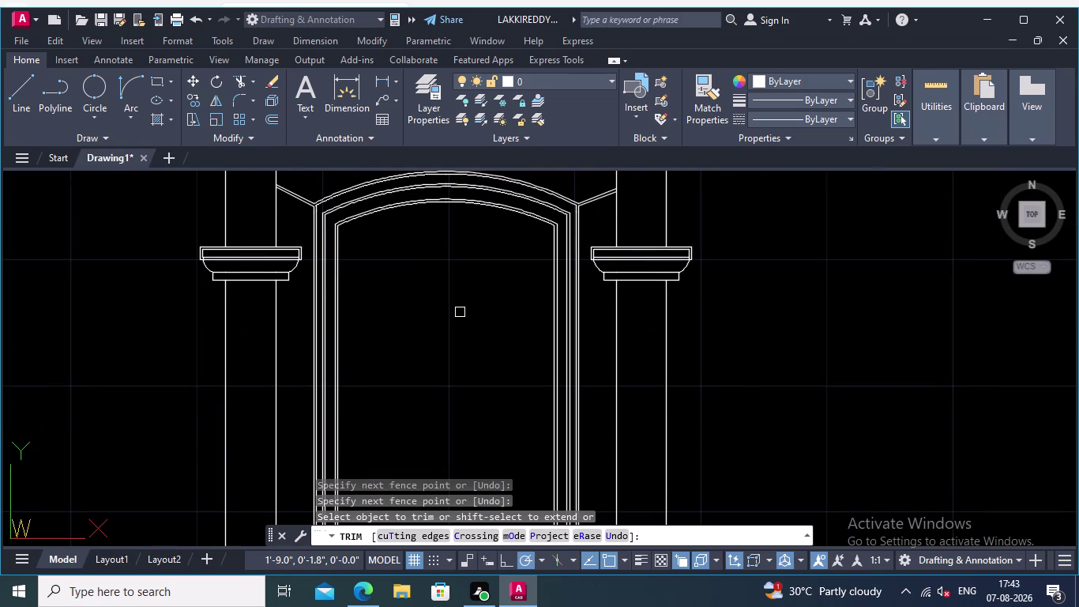
middle_drag(464, 312, 443, 290)
middle_drag(444, 318, 489, 398)
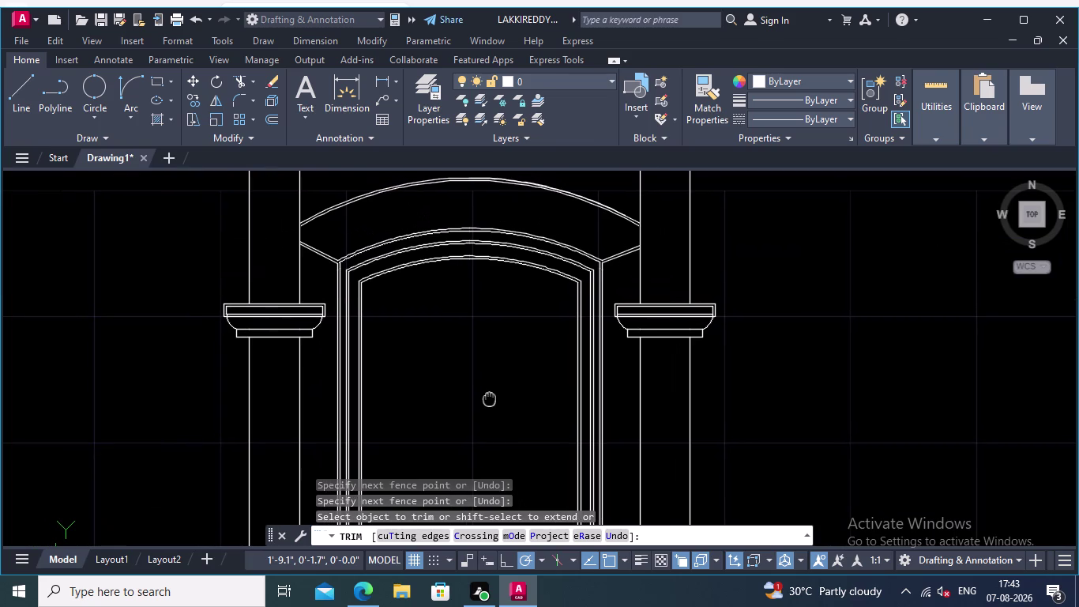
middle_drag(490, 397, 526, 345)
scroll(down, 3)
middle_drag(524, 346, 540, 305)
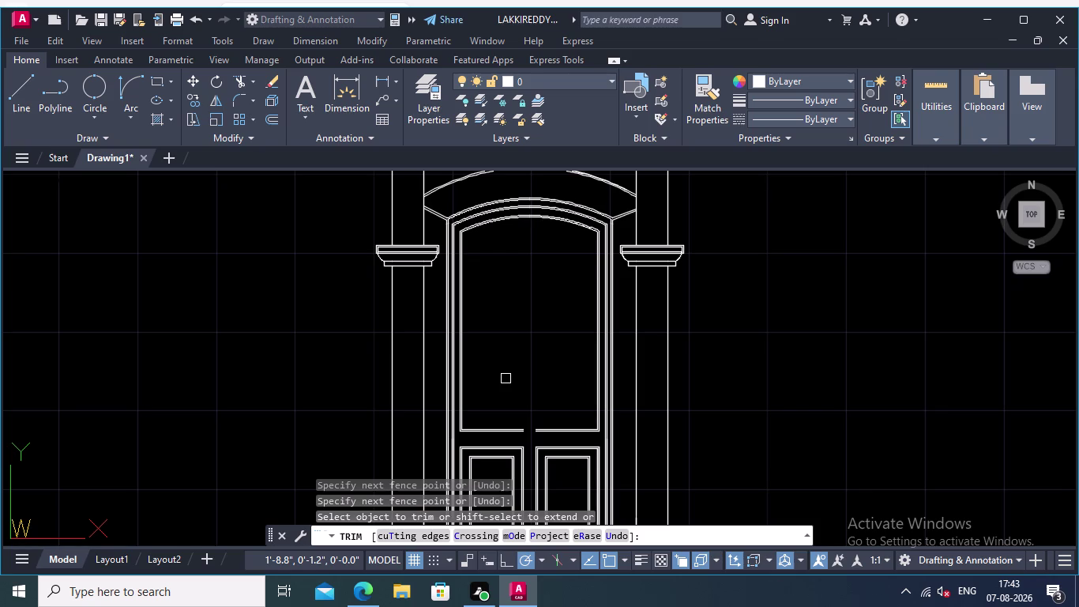
middle_drag(505, 380, 509, 389)
scroll(up, 3)
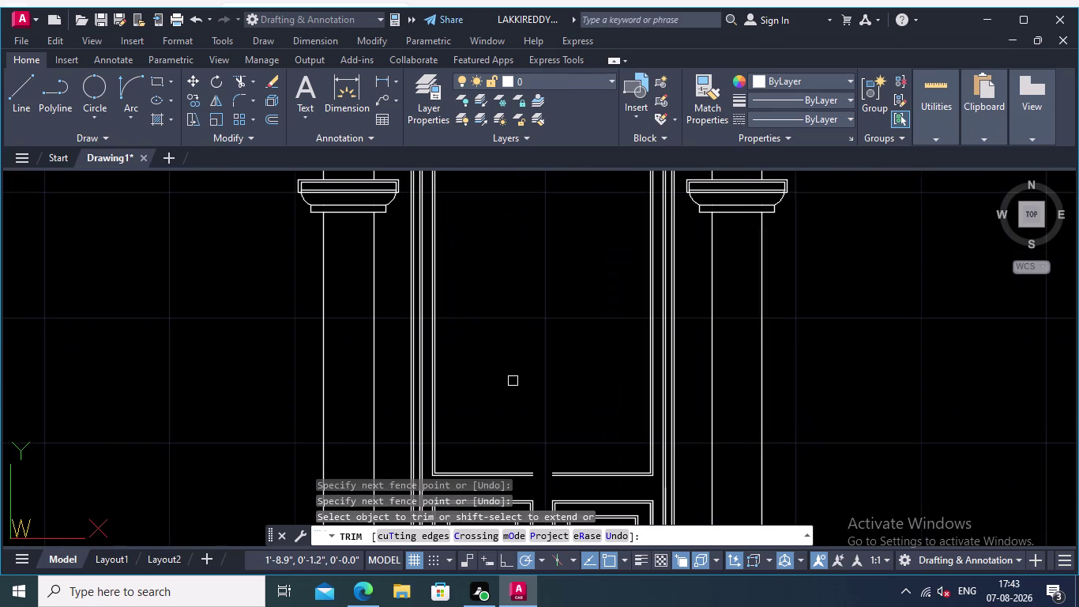
middle_click(513, 381)
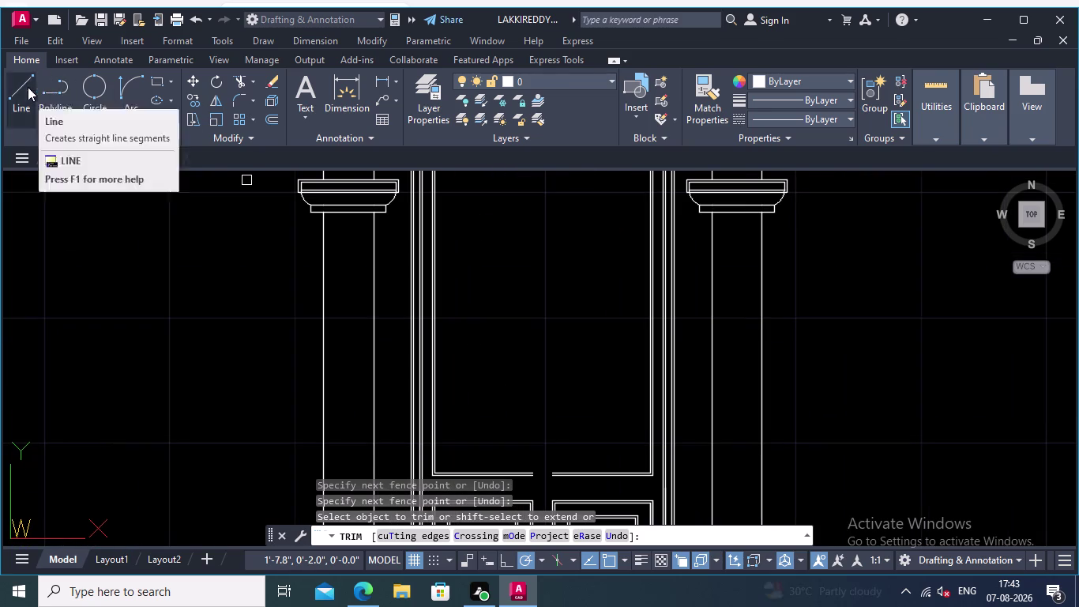
Draw a polyline from the centre gap between the leaves up to the inner arch.
click(44, 87)
middle_drag(473, 392, 347, 327)
scroll(up, 3)
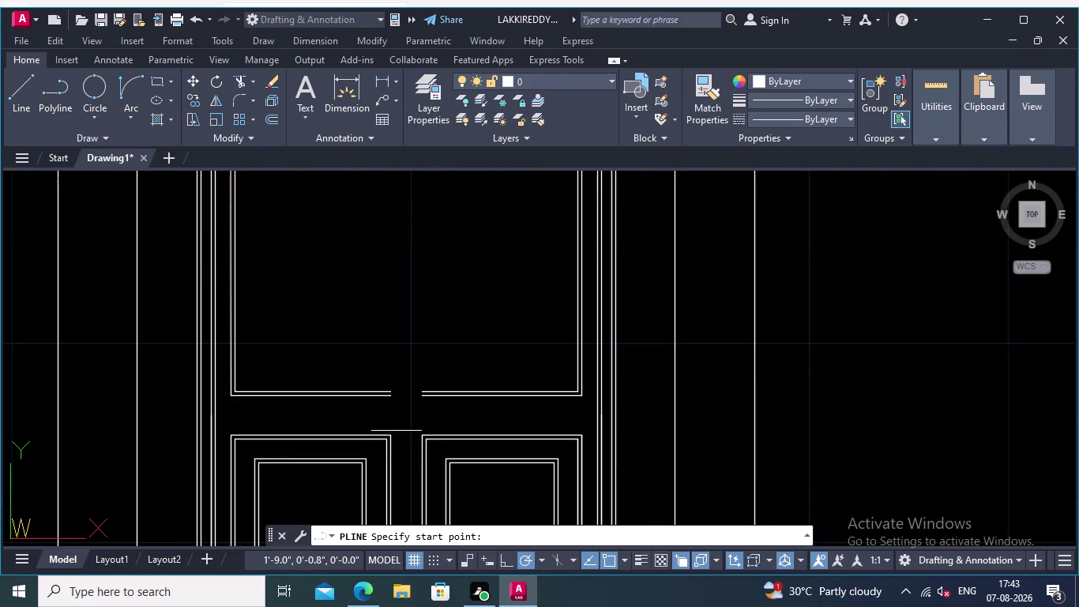
scroll(up, 3)
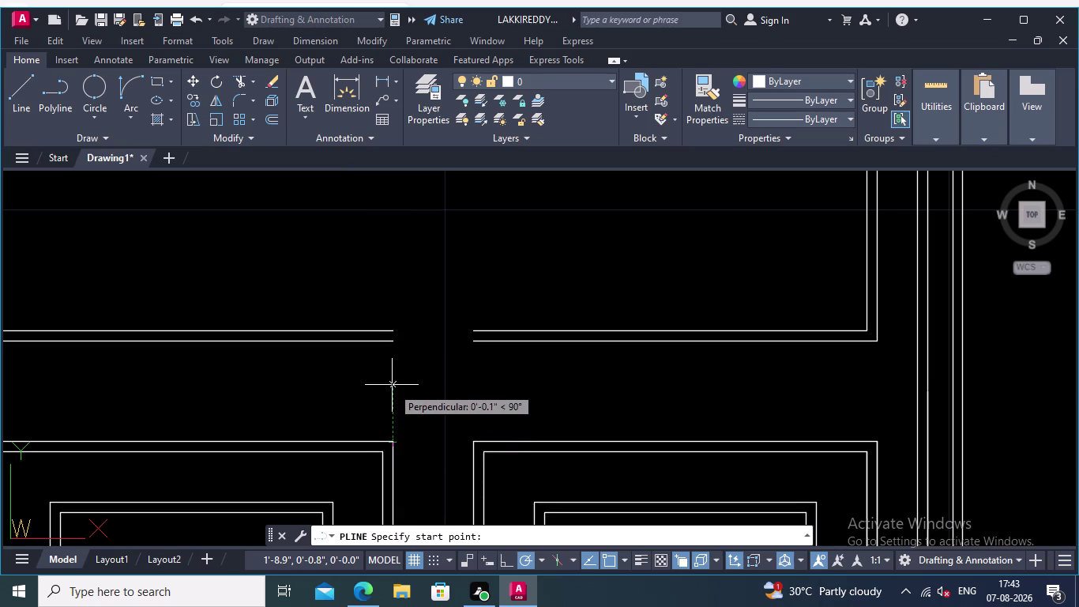
click(393, 345)
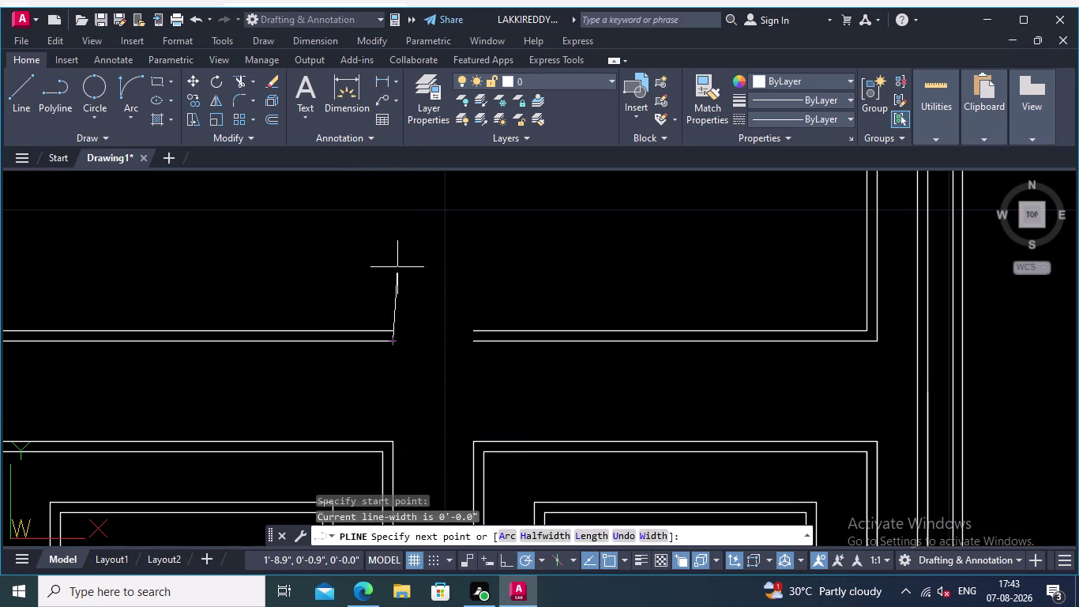
middle_drag(400, 243, 408, 412)
scroll(down, 3)
middle_drag(411, 333, 419, 465)
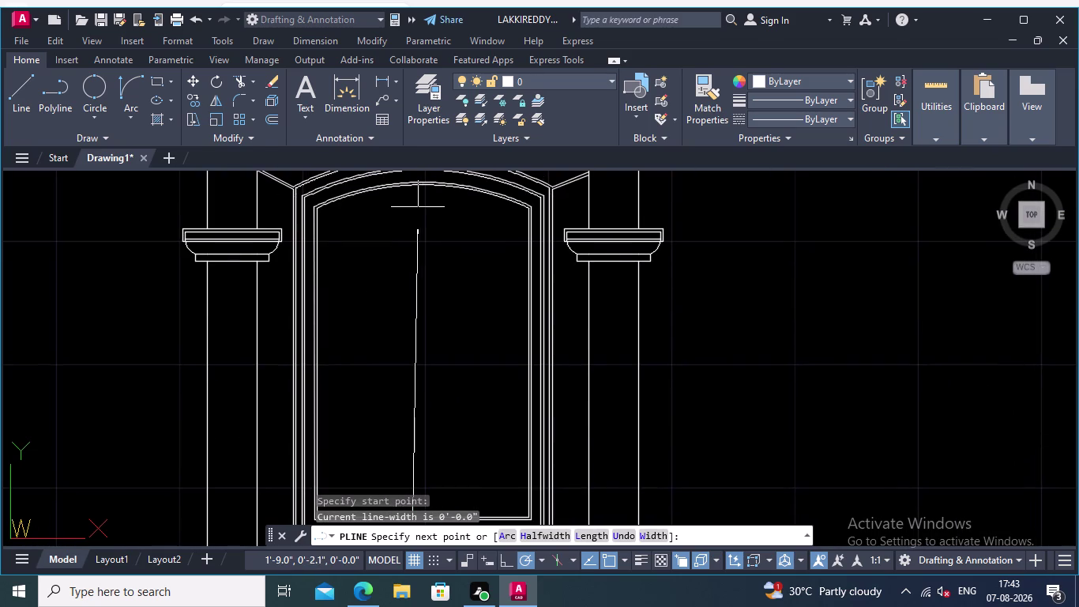
middle_drag(408, 188, 408, 257)
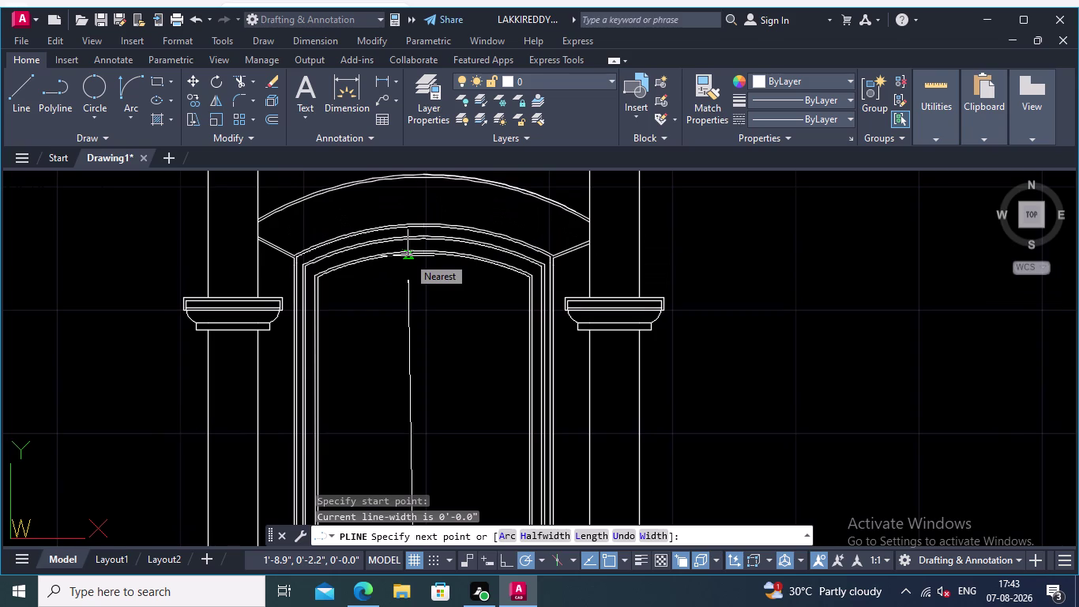
scroll(up, 3)
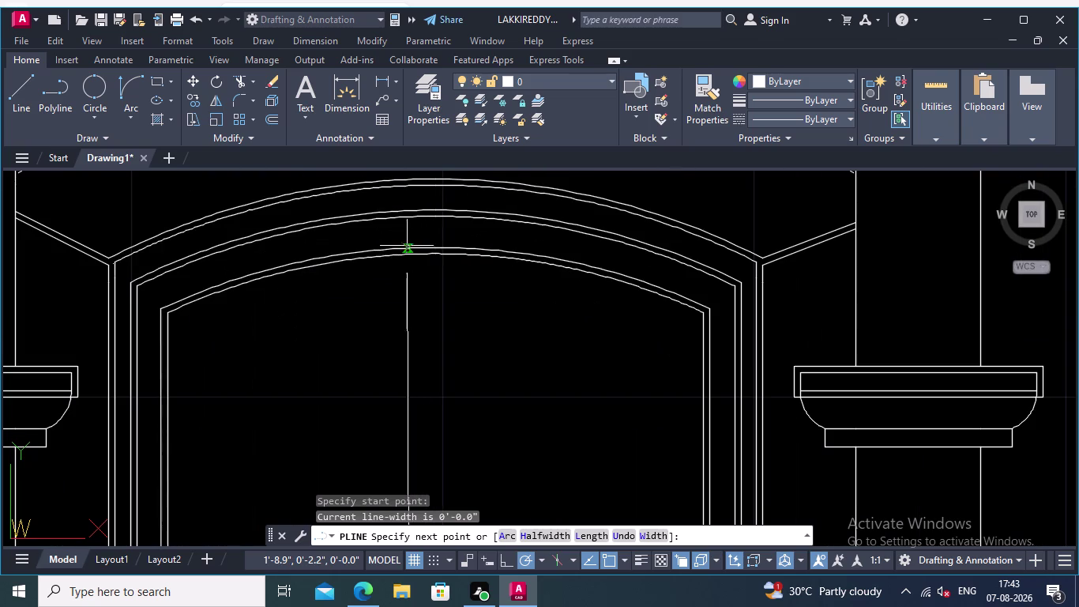
scroll(up, 3)
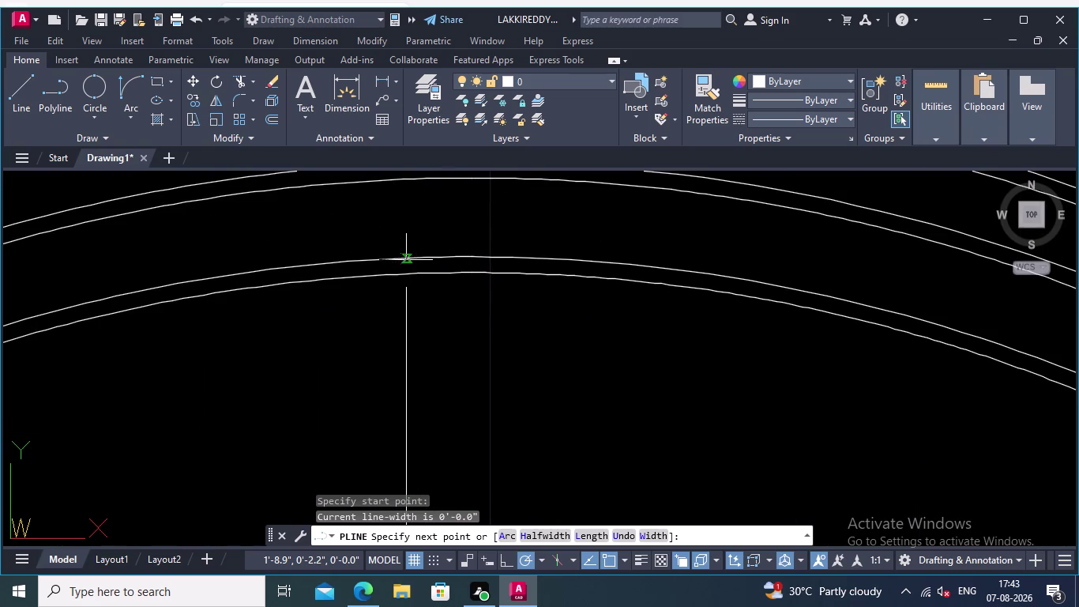
click(408, 258)
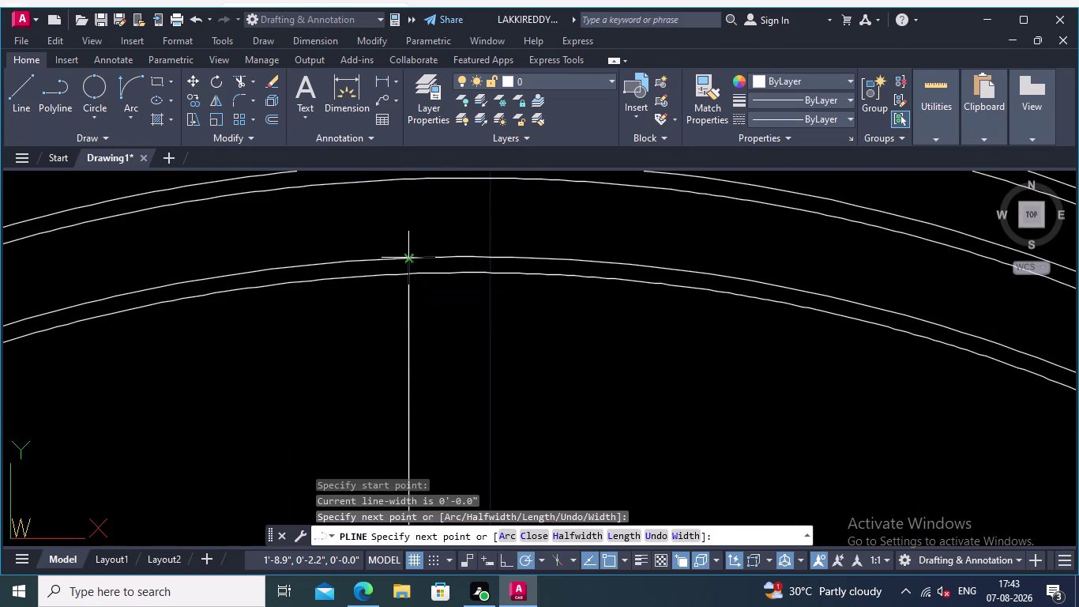
key(Return)
Zoom out to check the new dividing line against the whole door and arch.
scroll(down, 3)
middle_drag(483, 341, 460, 234)
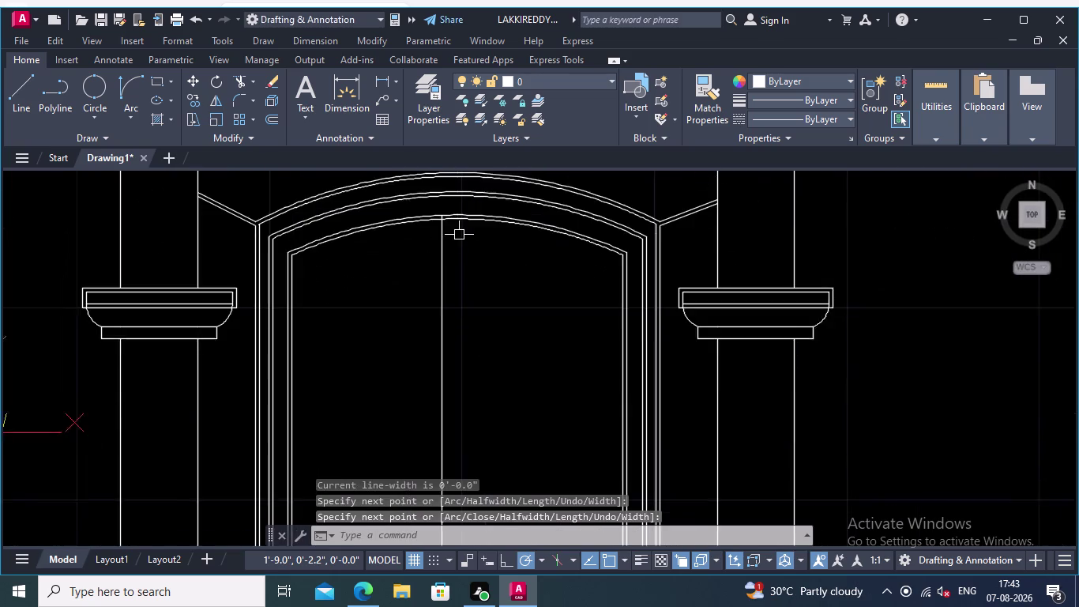
scroll(down, 3)
middle_drag(469, 392, 468, 332)
scroll(up, 3)
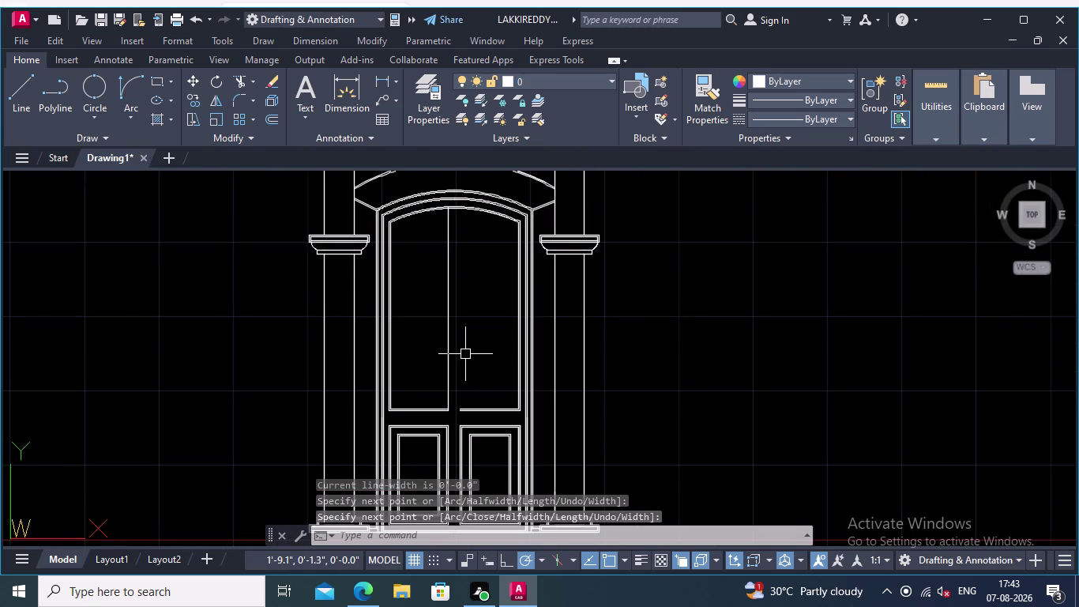
scroll(up, 3)
middle_drag(461, 362, 458, 336)
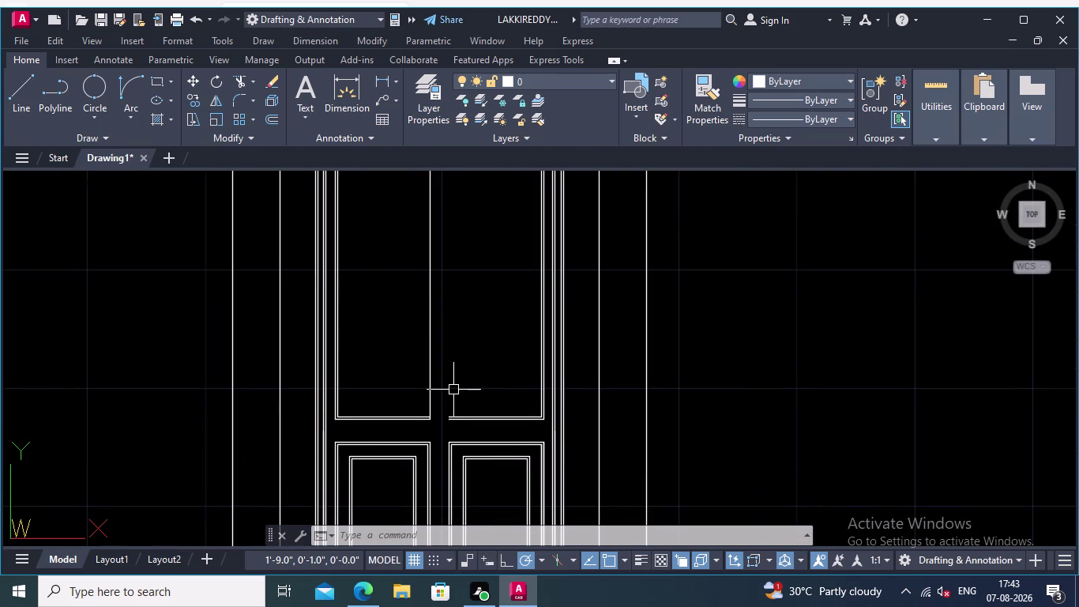
click(273, 115)
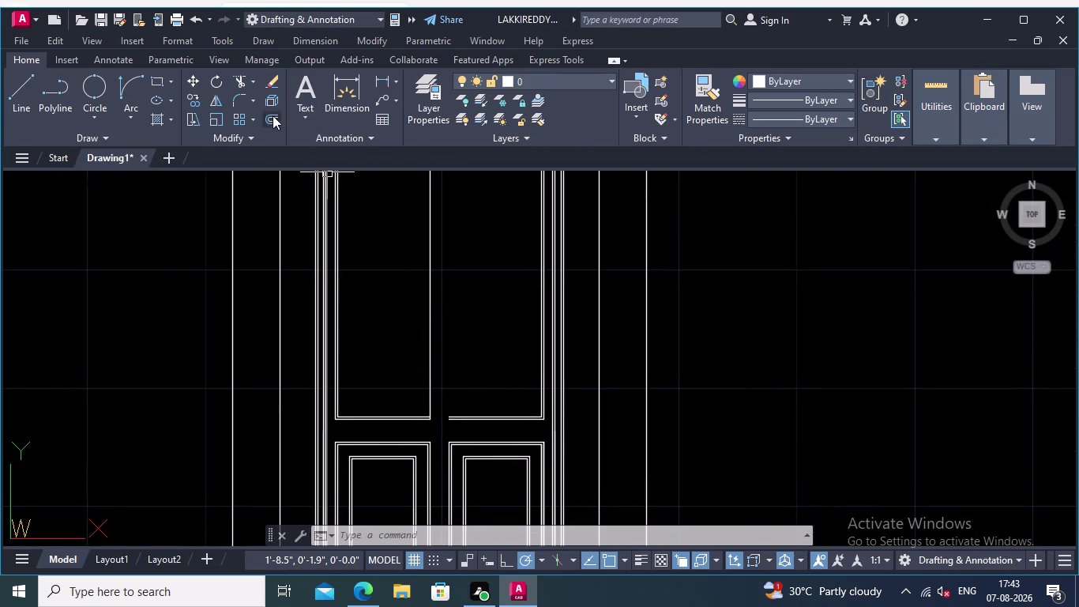
Offset the central dividing line by 0.01 to one side.
click(429, 275)
text(0.)
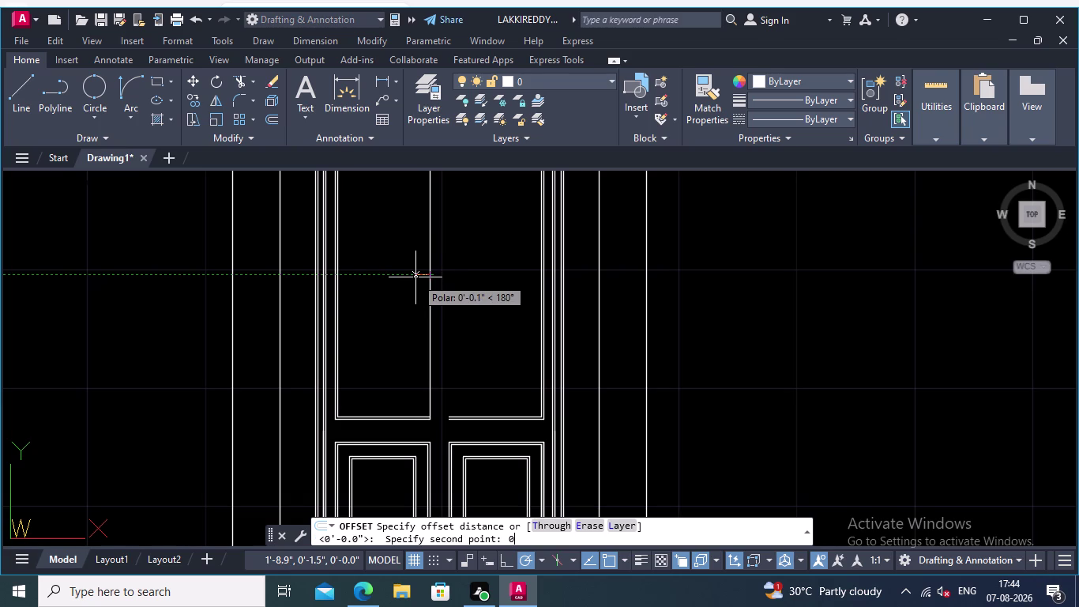
text(01)
key(Return)
click(427, 281)
click(409, 285)
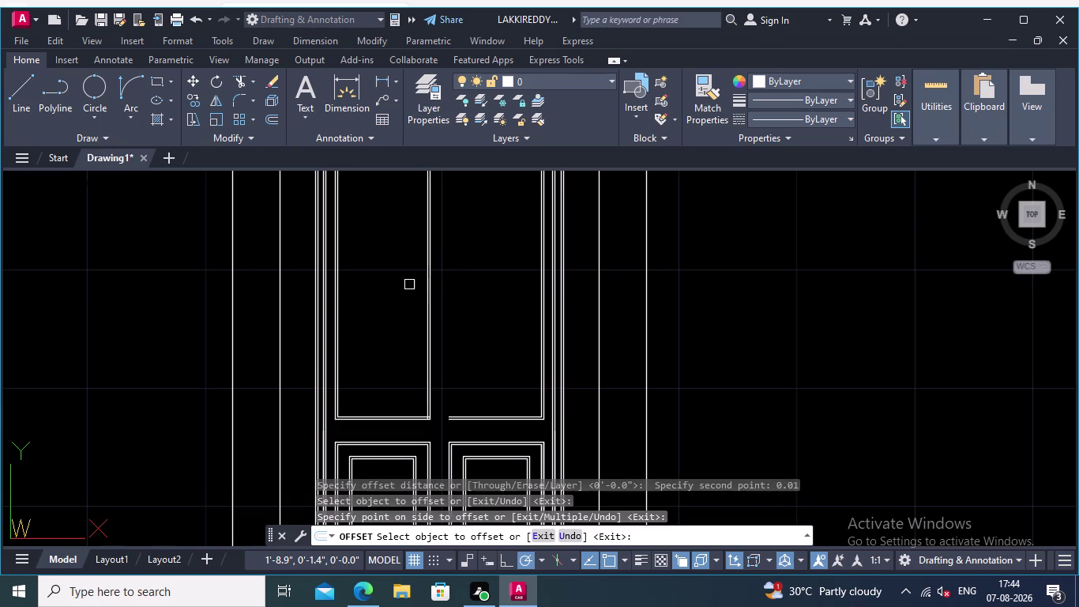
Check both ends of the new double line, at the arch and below the upper panels.
scroll(up, 3)
middle_drag(439, 401, 458, 361)
scroll(down, 3)
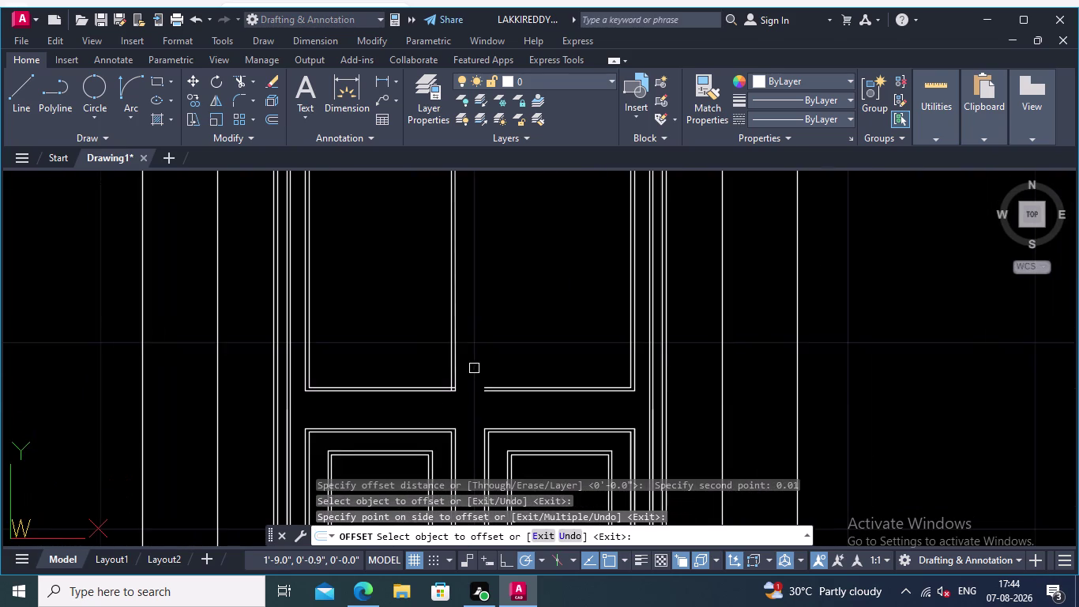
middle_drag(461, 368, 463, 515)
scroll(down, 3)
middle_drag(499, 336, 526, 543)
scroll(up, 3)
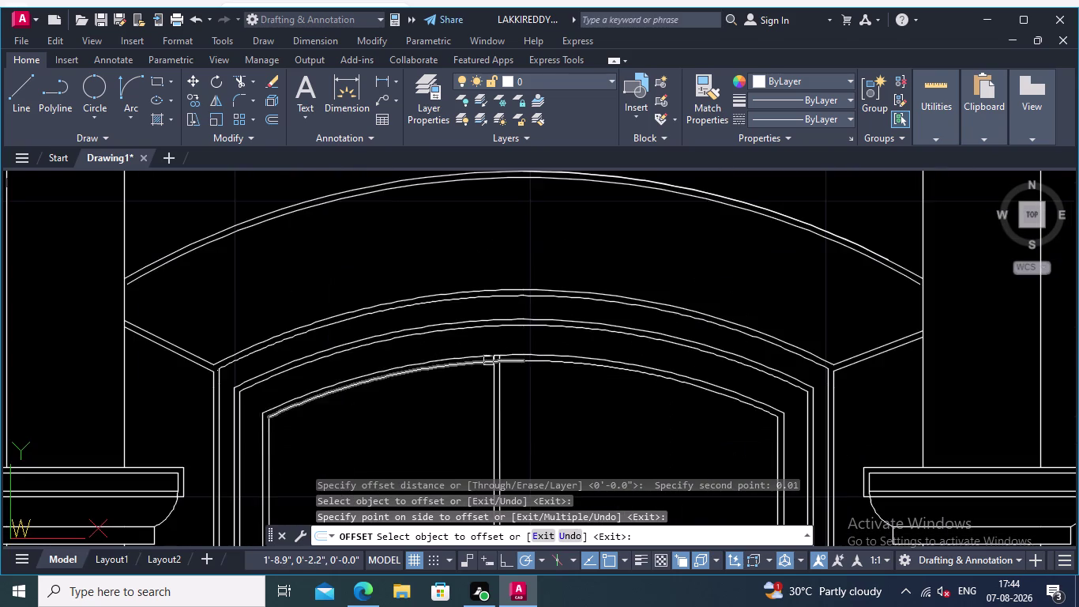
scroll(up, 3)
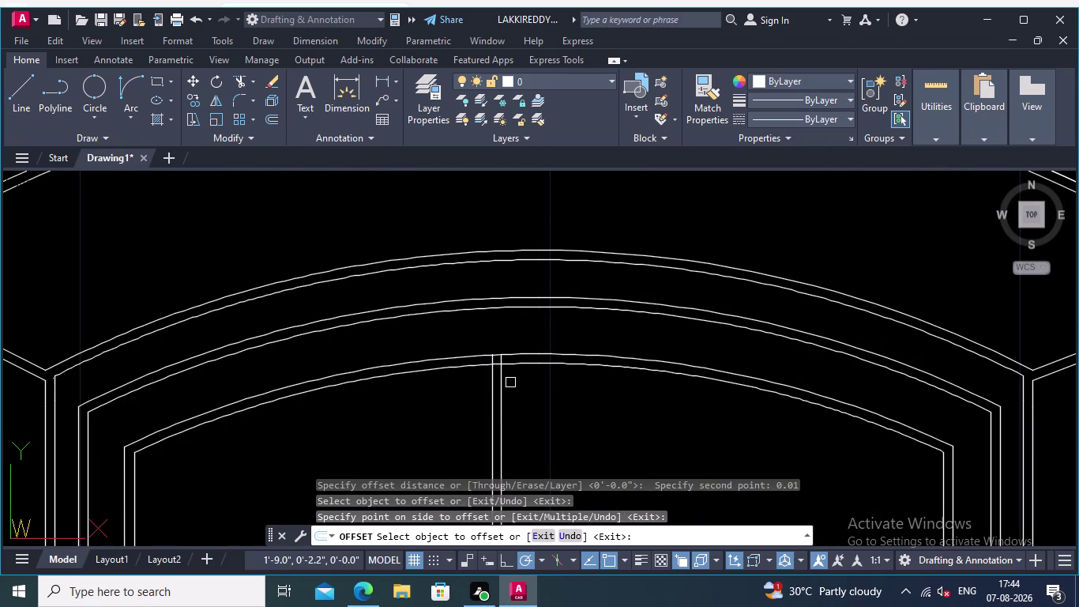
scroll(down, 3)
middle_drag(544, 421, 461, 273)
middle_drag(477, 426, 407, 212)
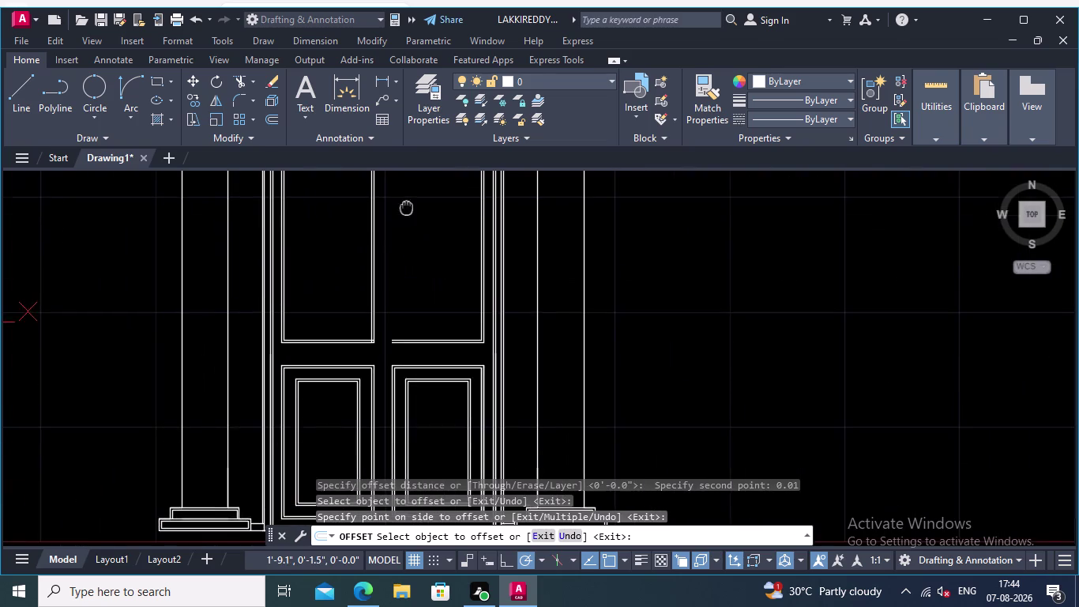
middle_drag(406, 212, 406, 207)
scroll(up, 3)
middle_drag(403, 271, 442, 271)
scroll(up, 3)
middle_drag(443, 344, 452, 310)
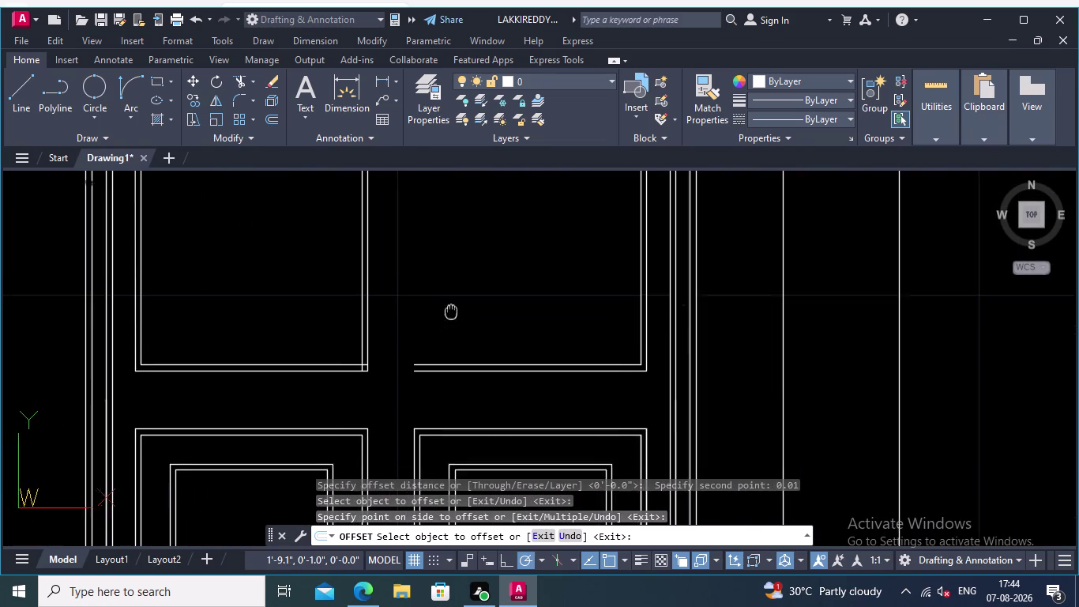
middle_drag(451, 310, 449, 301)
click(60, 83)
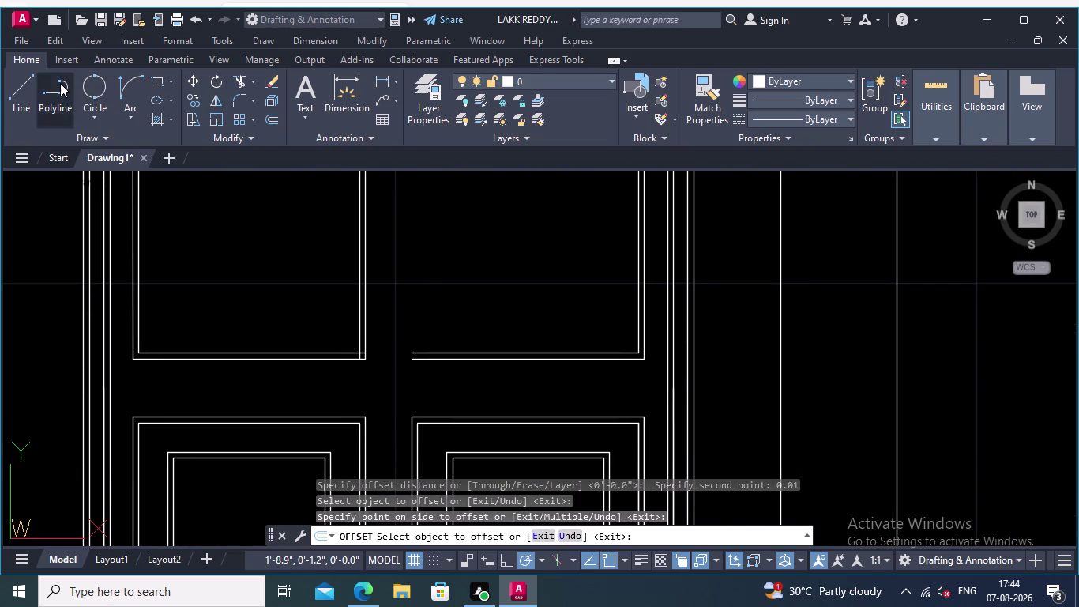
Draw the vertical meeting line from the lower panel gap up to the inner arch.
scroll(up, 3)
middle_drag(466, 377, 613, 408)
scroll(up, 3)
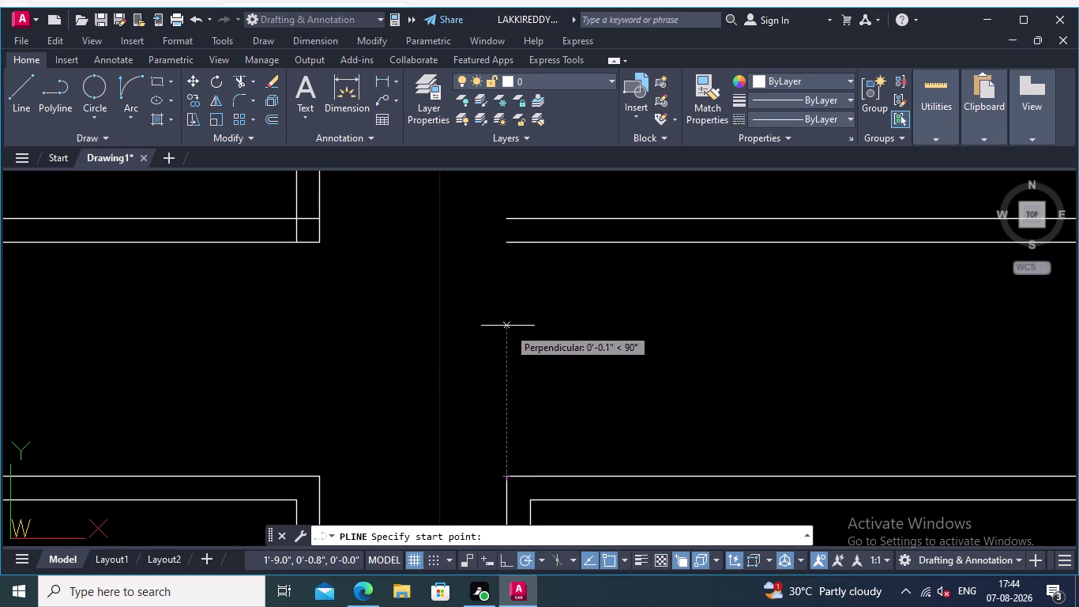
click(509, 241)
middle_drag(508, 241, 493, 437)
scroll(down, 3)
scroll(down, 3)
middle_drag(508, 325, 501, 440)
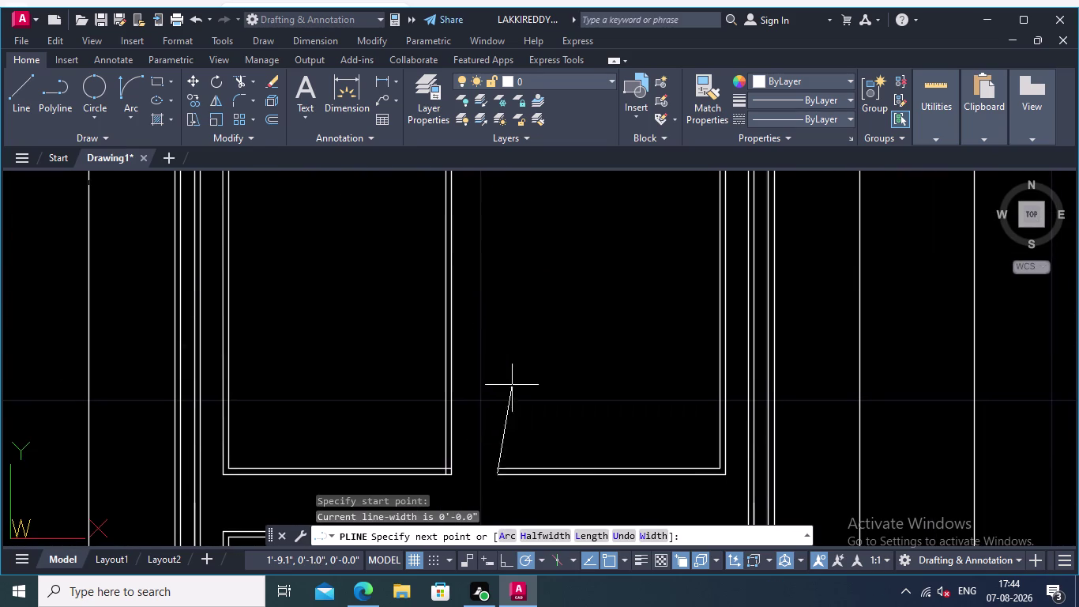
middle_drag(495, 285, 462, 422)
middle_drag(464, 268, 461, 490)
scroll(down, 3)
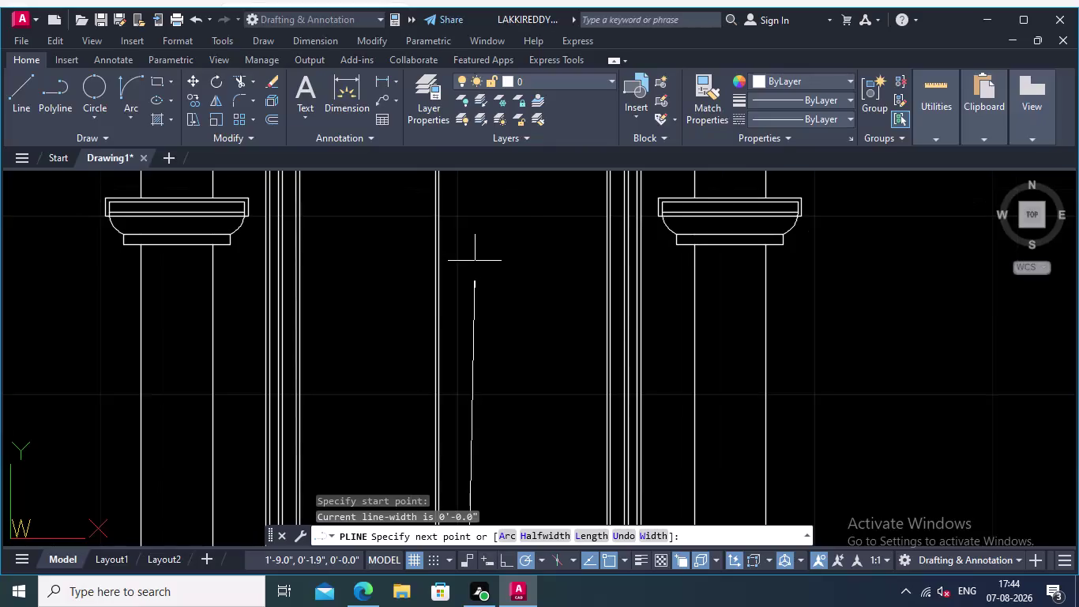
middle_drag(475, 260, 475, 449)
scroll(up, 3)
scroll(up, 3)
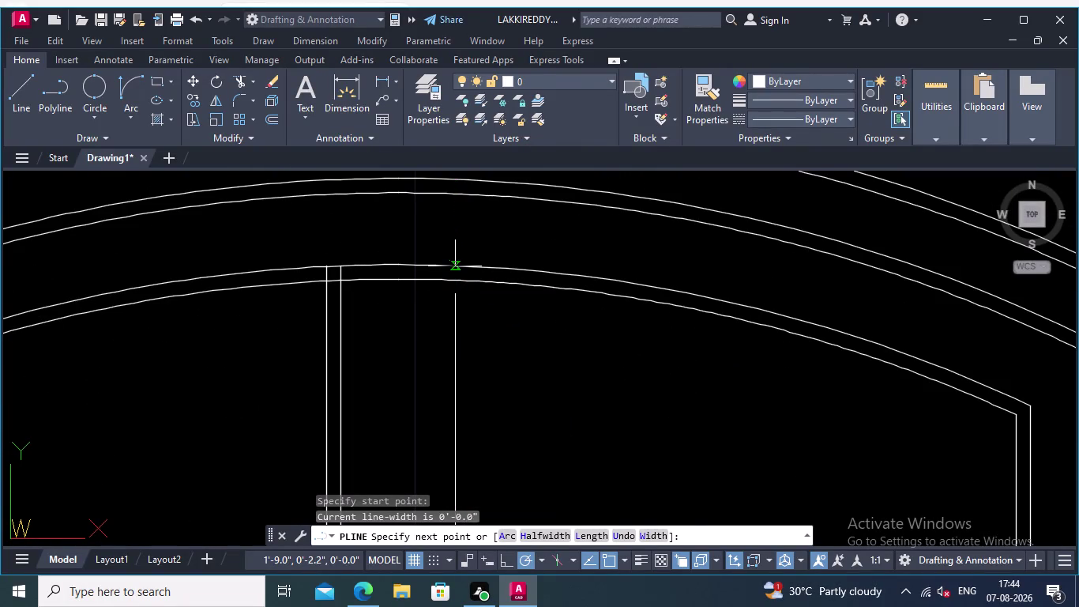
click(455, 266)
key(Return)
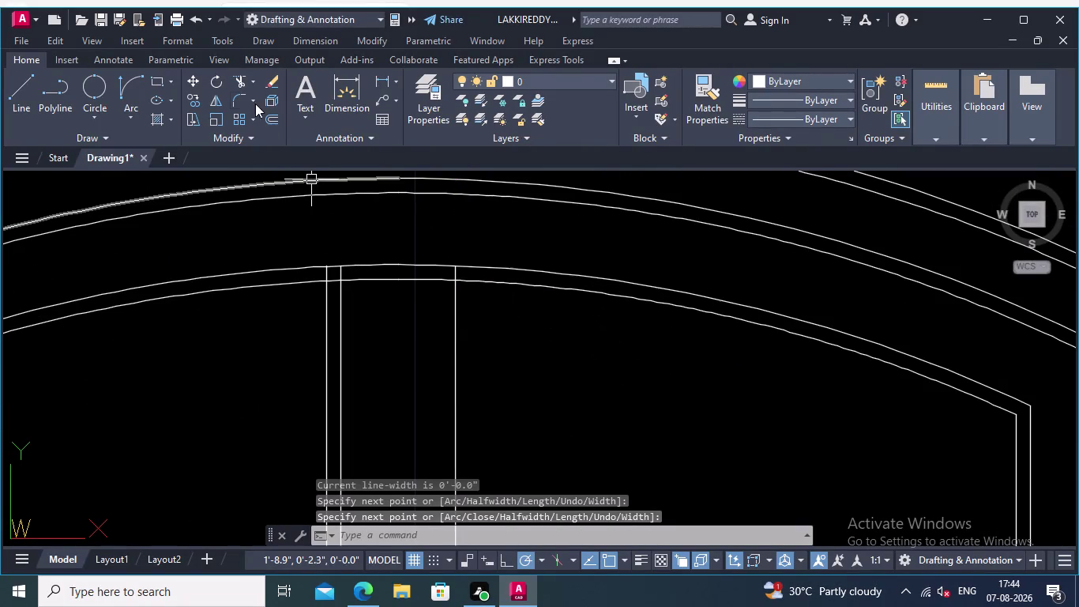
Offset the meeting line 0.01 to one side and review the door opening.
click(270, 117)
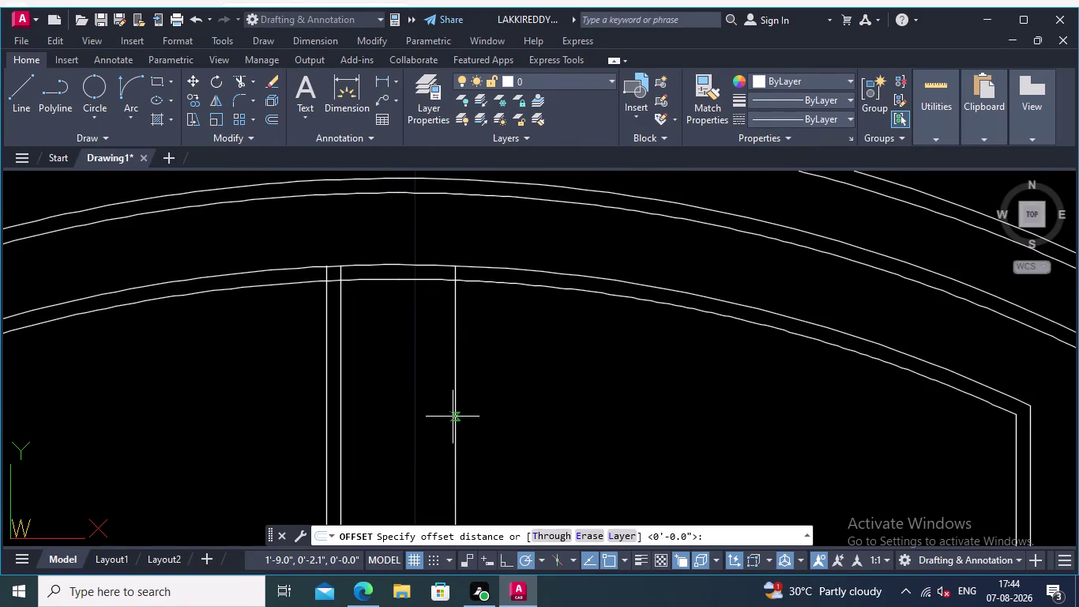
click(457, 420)
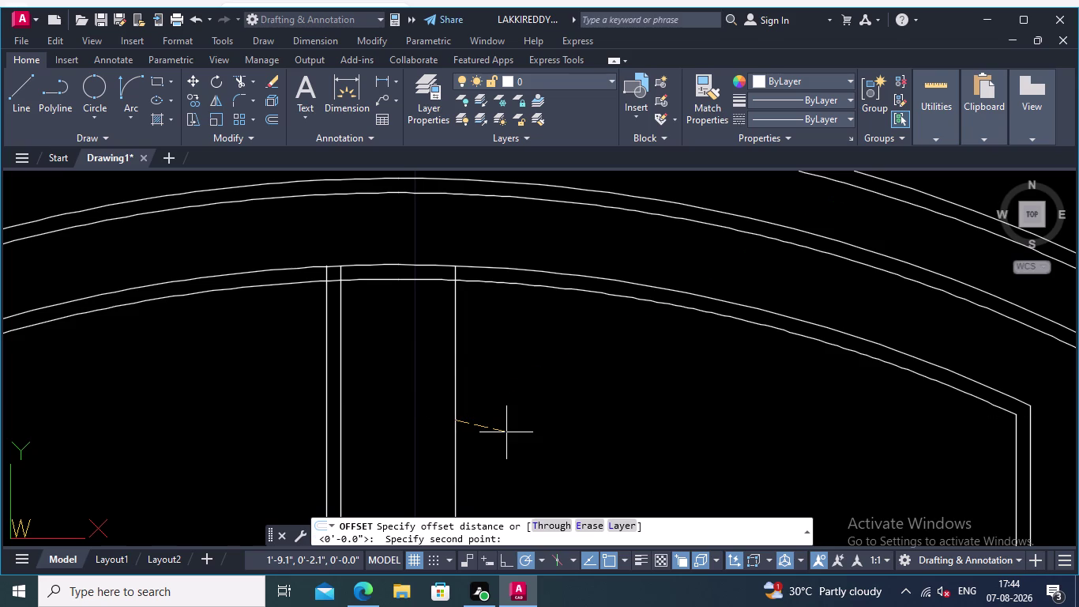
text(0.01)
key(Return)
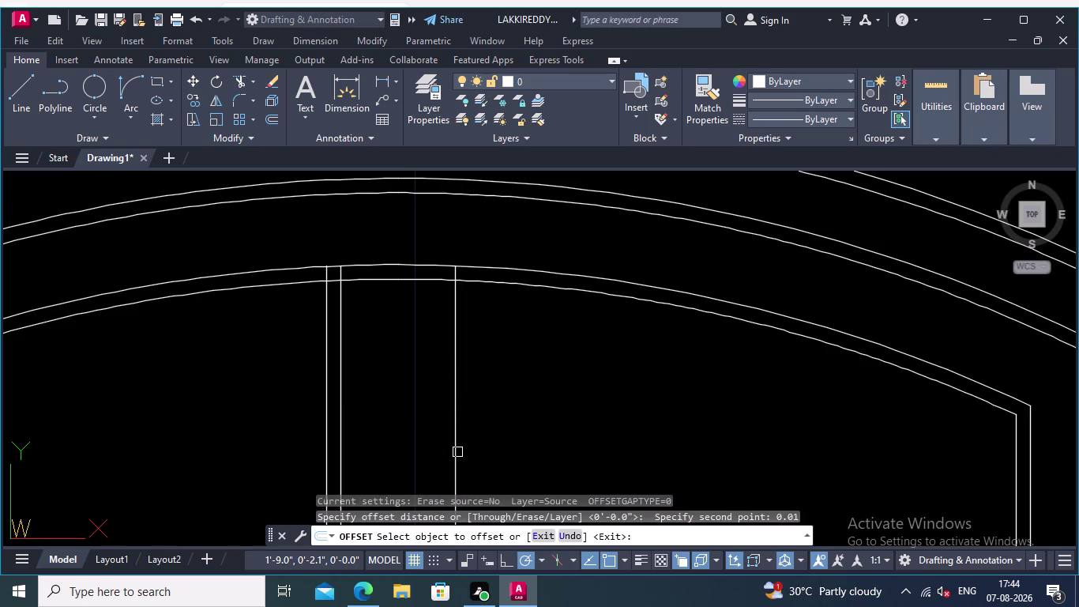
click(456, 451)
click(493, 446)
scroll(down, 3)
middle_drag(498, 429, 502, 298)
scroll(down, 3)
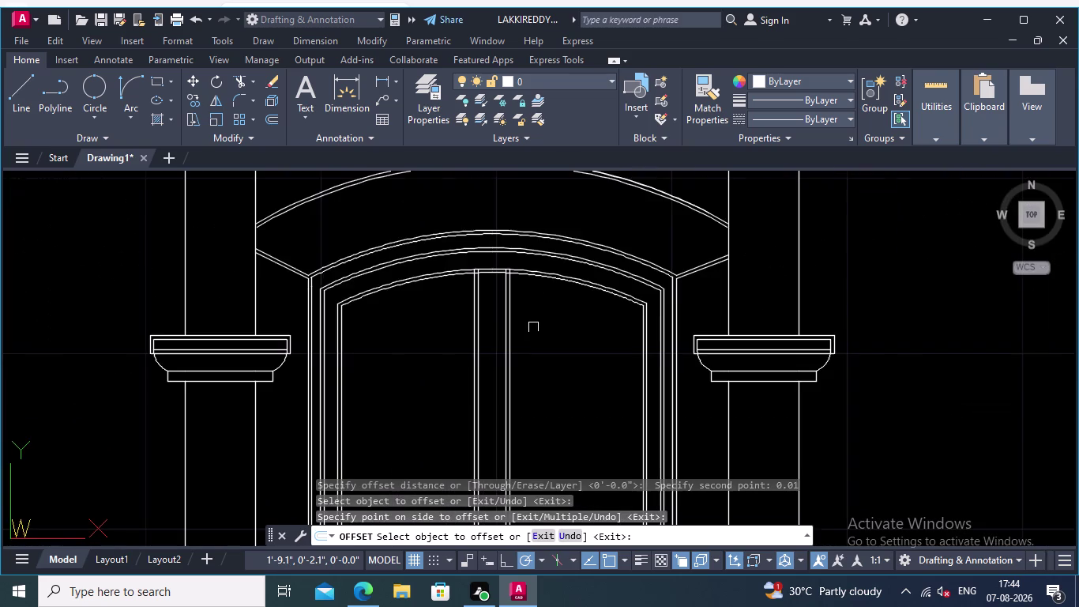
middle_drag(516, 351, 506, 172)
scroll(down, 3)
scroll(up, 3)
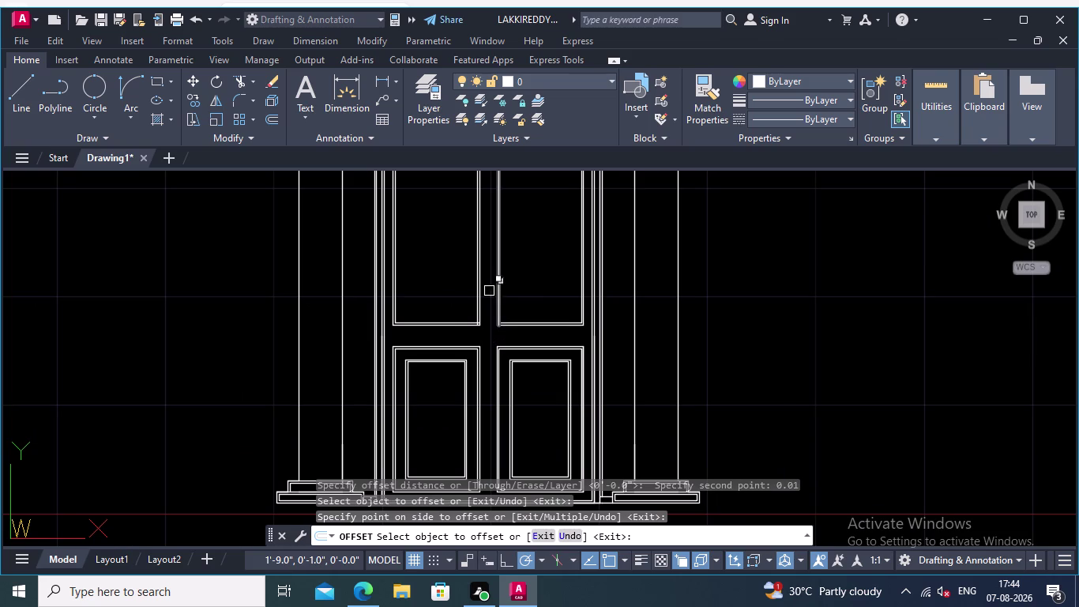
middle_drag(438, 249, 457, 460)
middle_drag(479, 317, 471, 432)
scroll(up, 3)
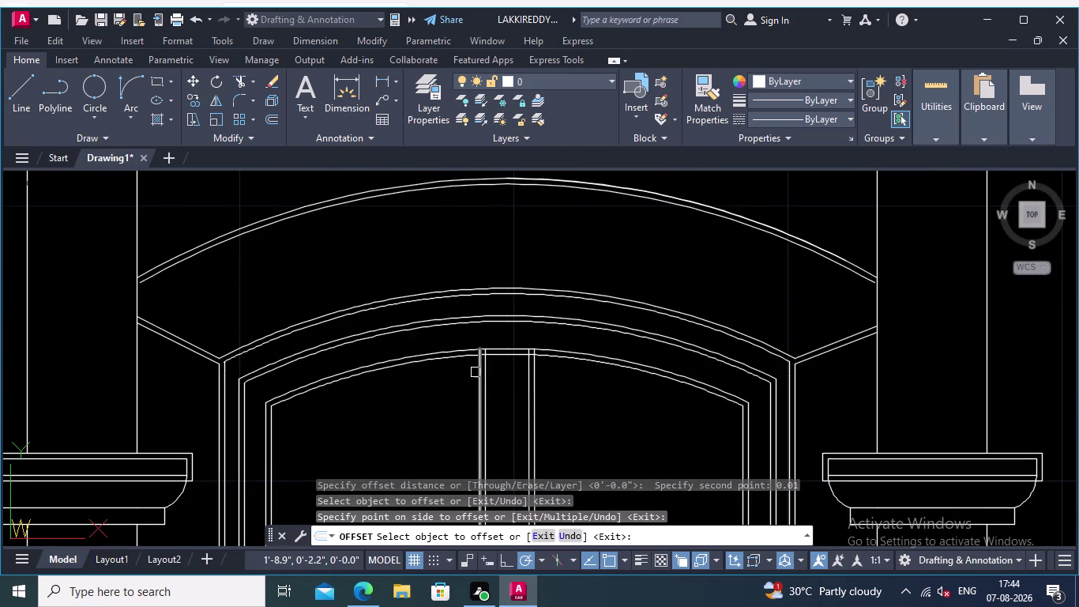
scroll(up, 3)
middle_drag(453, 381, 424, 452)
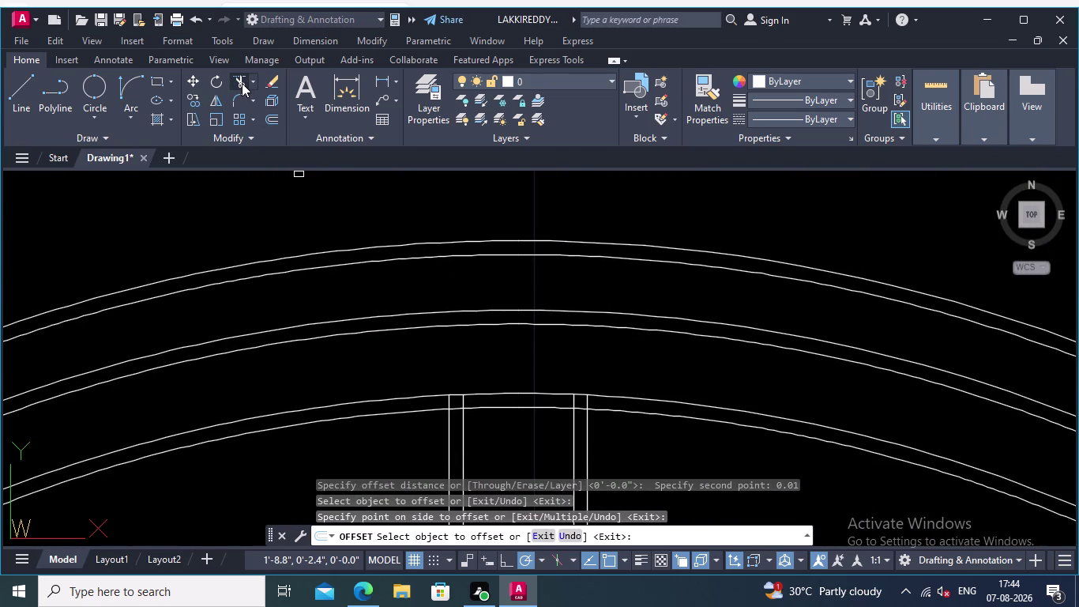
Fence-trim the arch lines out from between the two meeting lines.
click(242, 83)
scroll(up, 3)
middle_drag(430, 435, 407, 489)
scroll(up, 3)
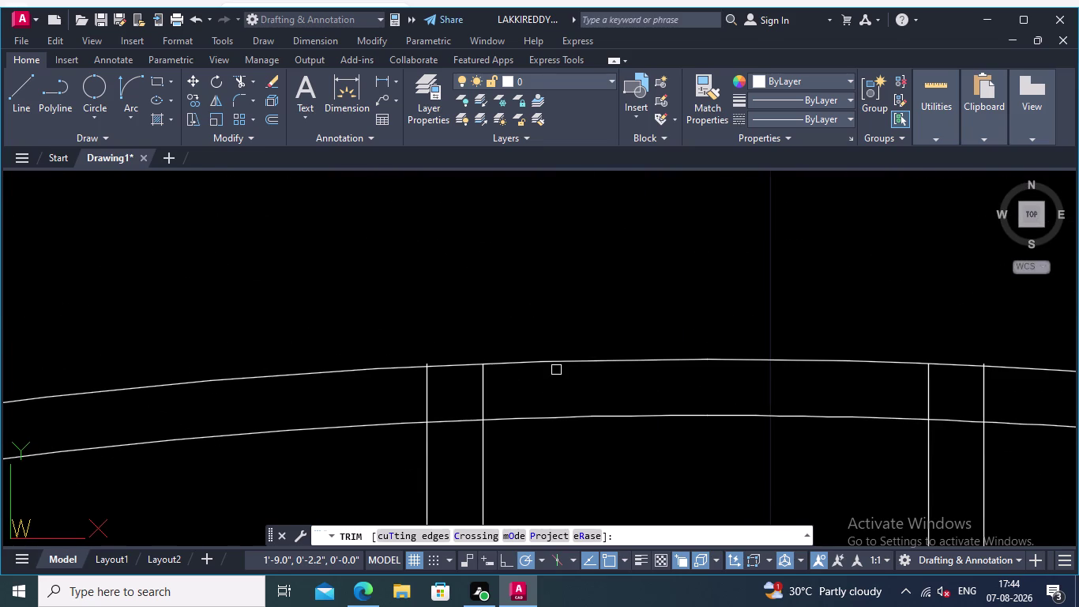
scroll(down, 3)
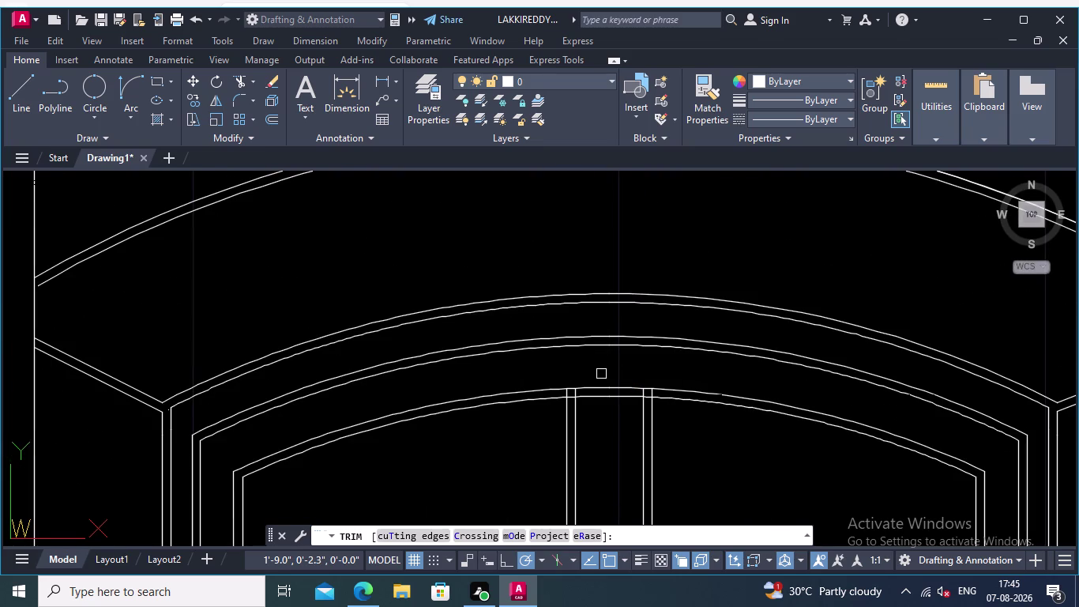
click(602, 374)
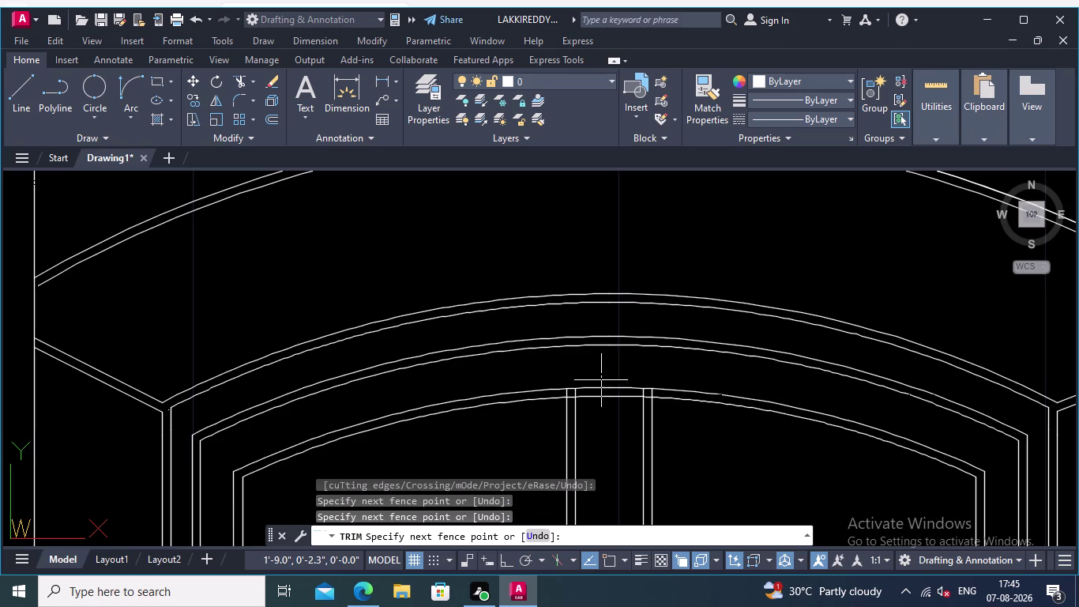
click(602, 433)
click(628, 369)
click(613, 418)
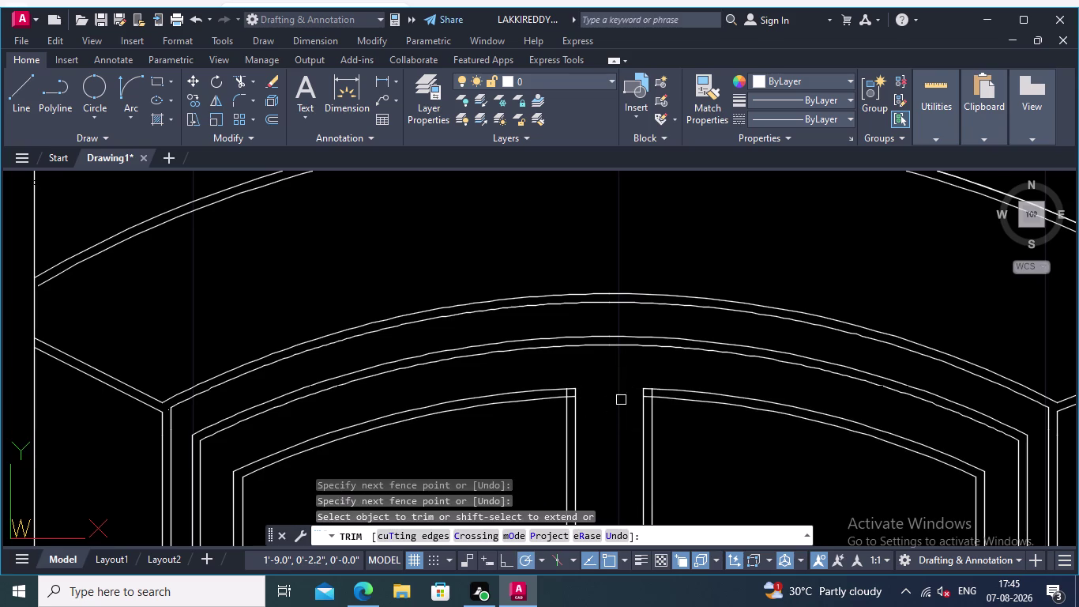
Trim the overhanging line ends and a leftover stub at the meeting-line tops.
scroll(up, 3)
scroll(up, 3)
scroll(down, 3)
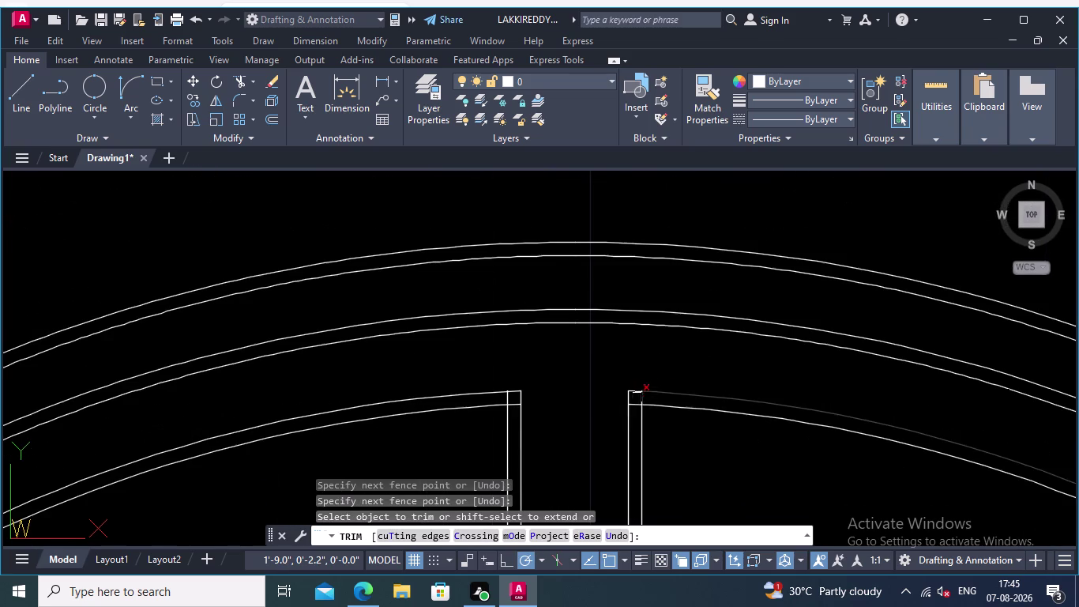
scroll(up, 3)
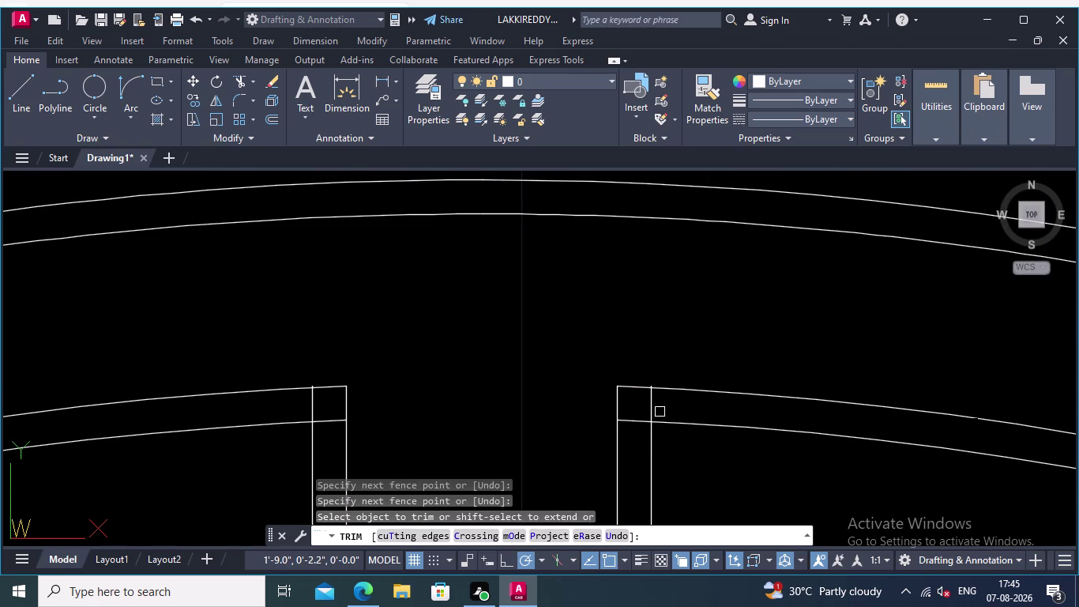
scroll(up, 3)
click(656, 410)
click(596, 467)
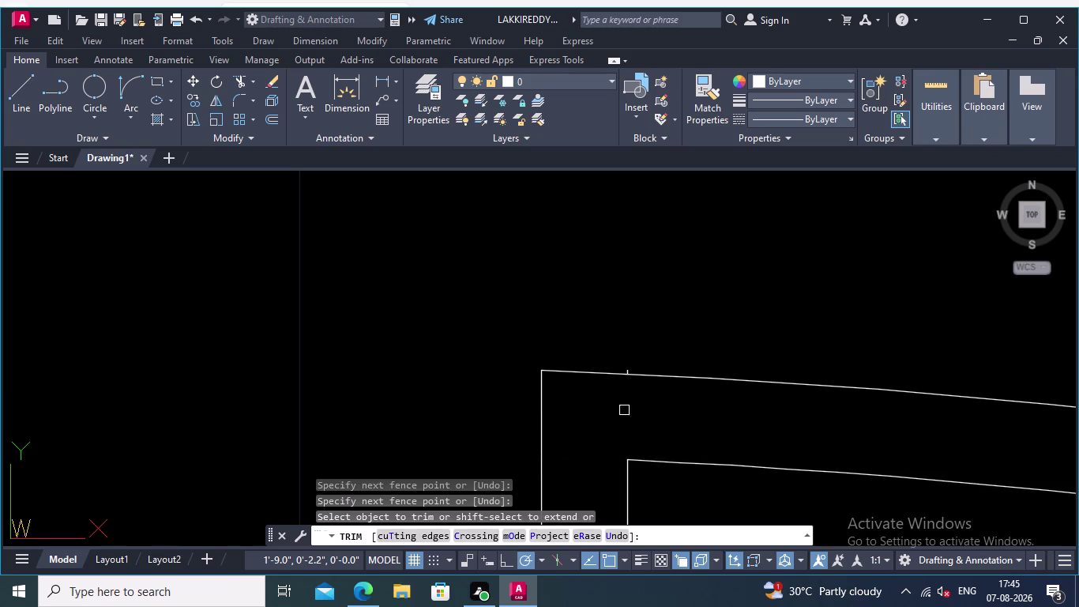
scroll(up, 3)
click(631, 422)
scroll(down, 3)
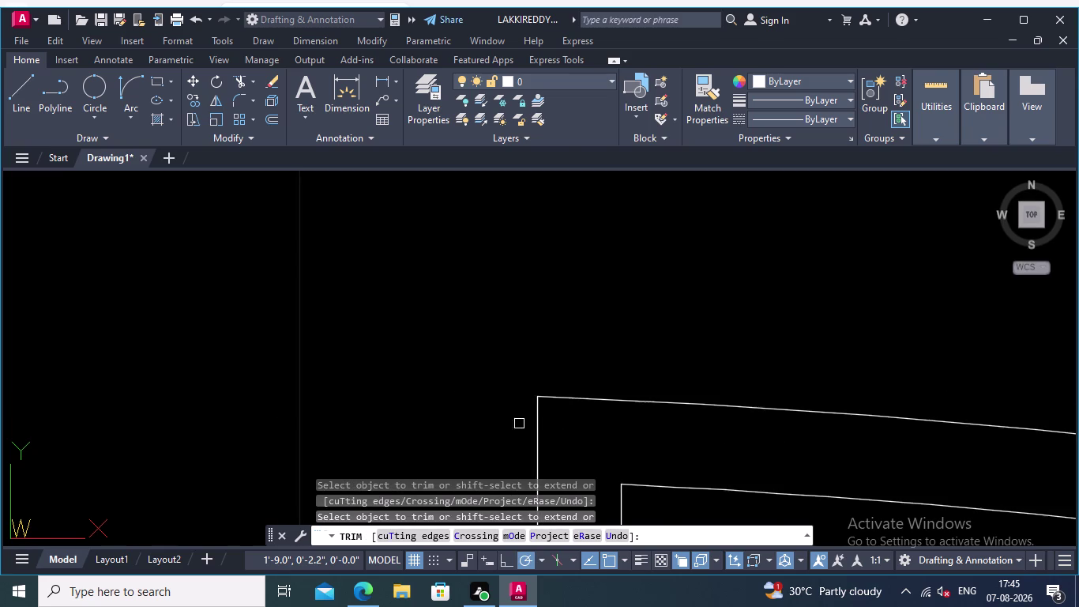
scroll(down, 3)
Trim the stray segments at the next corner, then end the trim.
middle_drag(478, 413, 765, 364)
scroll(up, 3)
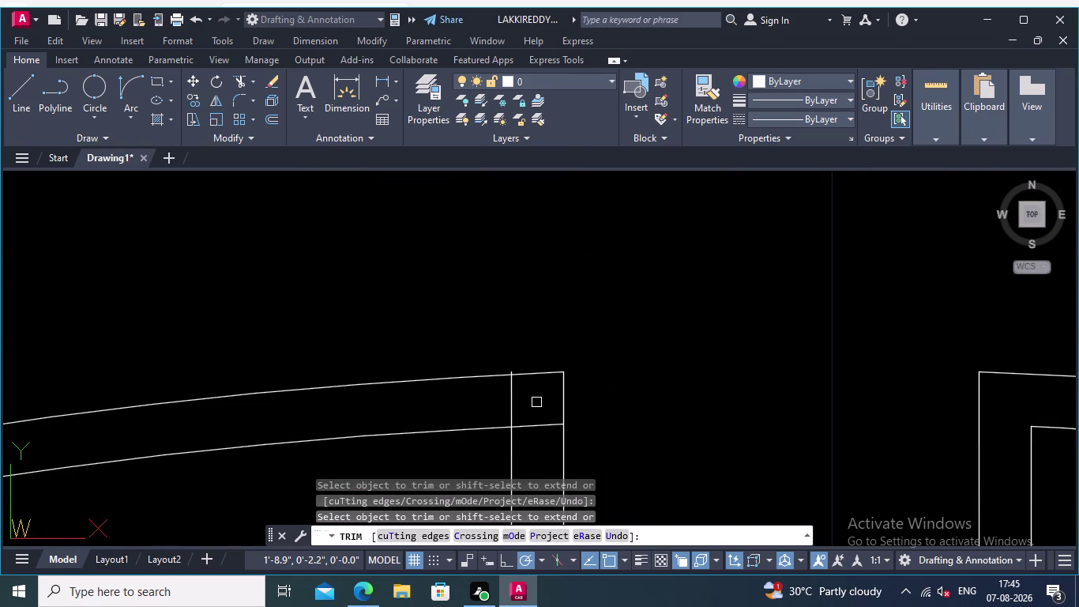
scroll(up, 3)
click(438, 379)
click(560, 482)
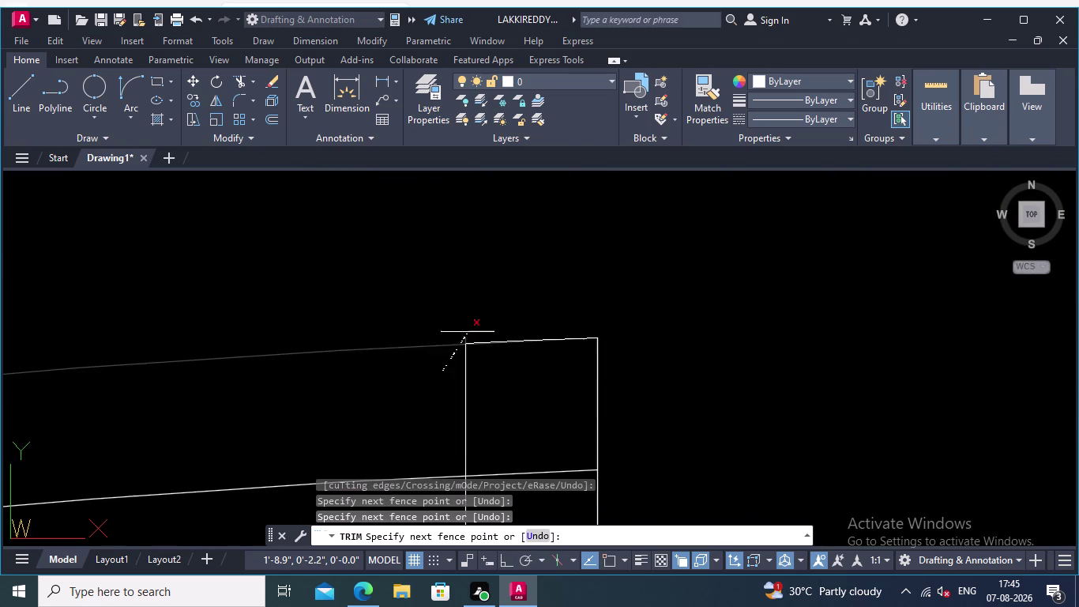
click(531, 479)
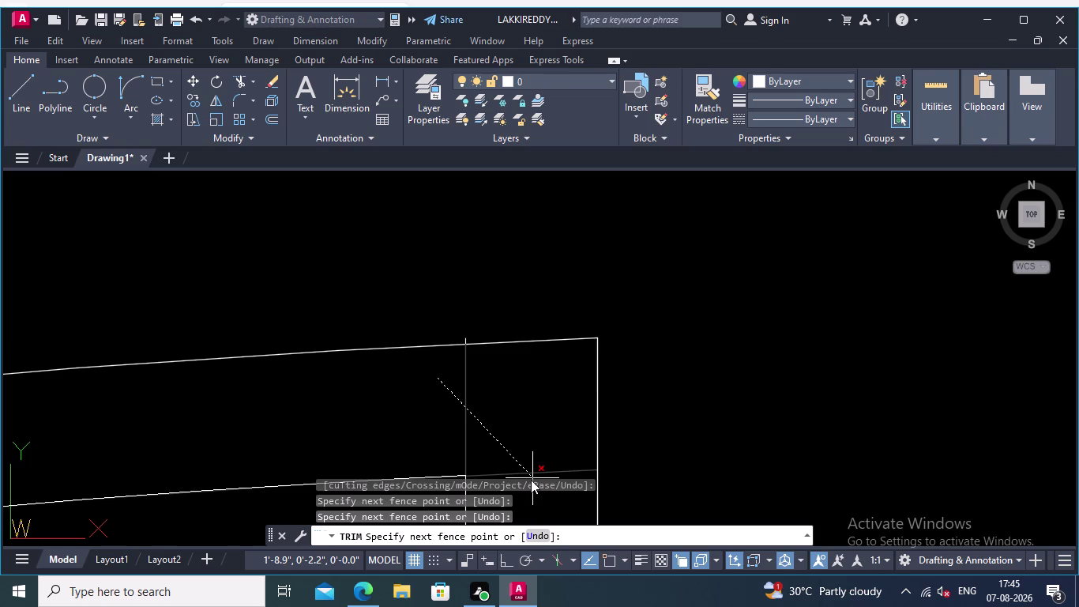
click(531, 476)
scroll(up, 3)
click(450, 360)
scroll(down, 3)
scroll(down, 3)
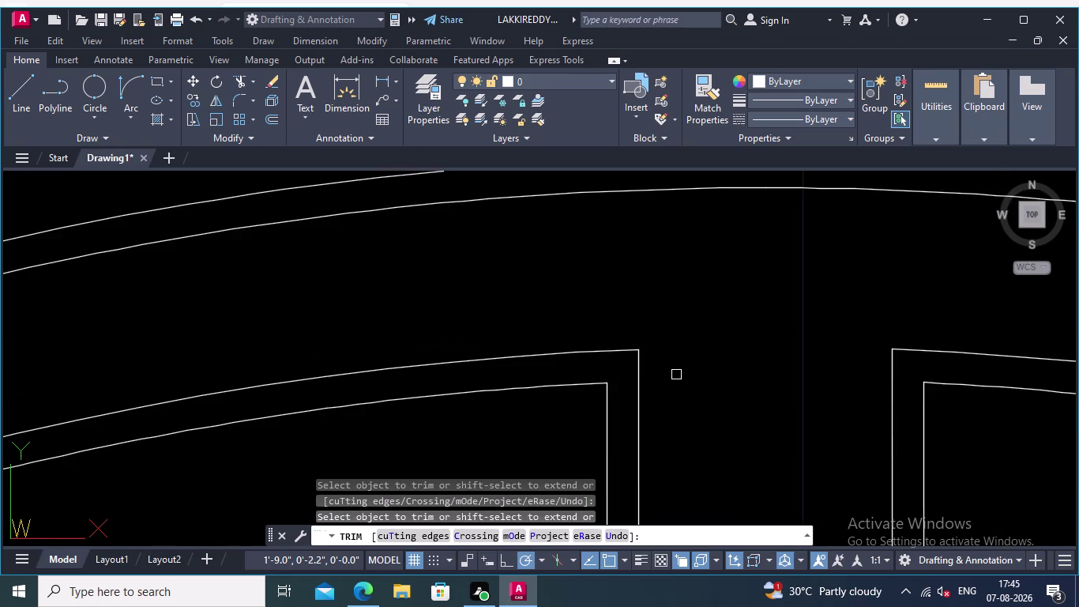
scroll(down, 3)
scroll(down, 3)
middle_drag(727, 389, 722, 333)
scroll(down, 3)
middle_drag(639, 413, 627, 274)
scroll(down, 3)
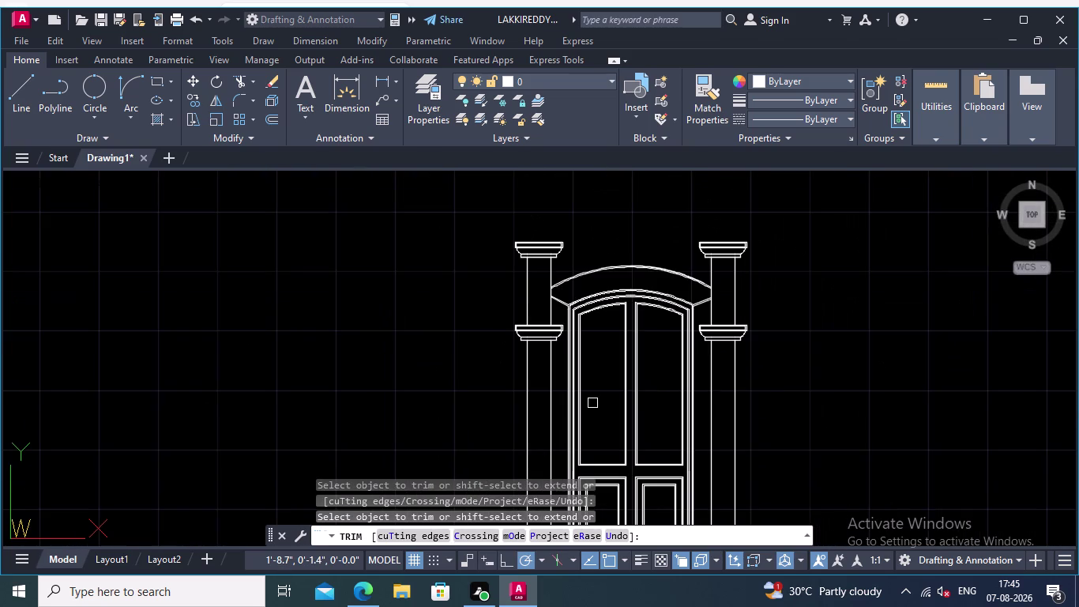
scroll(up, 3)
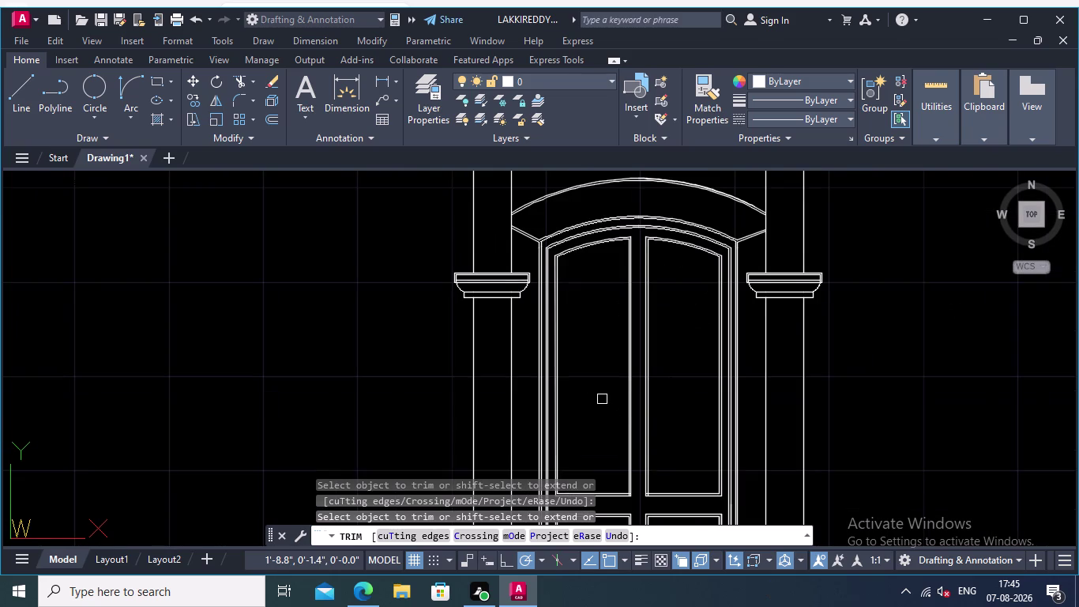
middle_drag(602, 424, 601, 433)
scroll(up, 3)
scroll(up, 3)
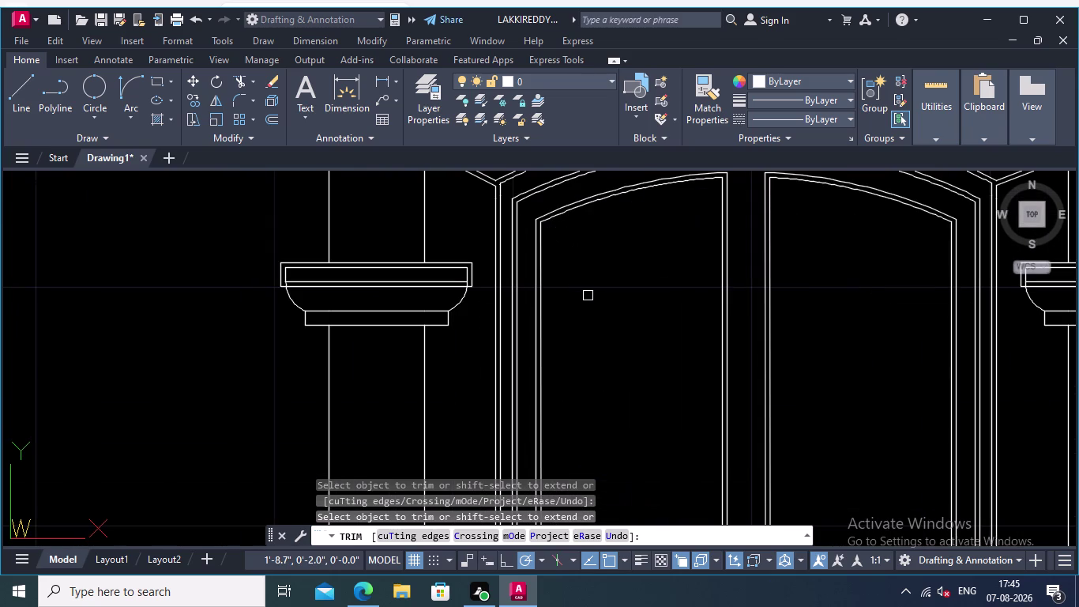
key(Return)
Start JOIN and select the left leaf's inner arch line and a side piece.
text(joi)
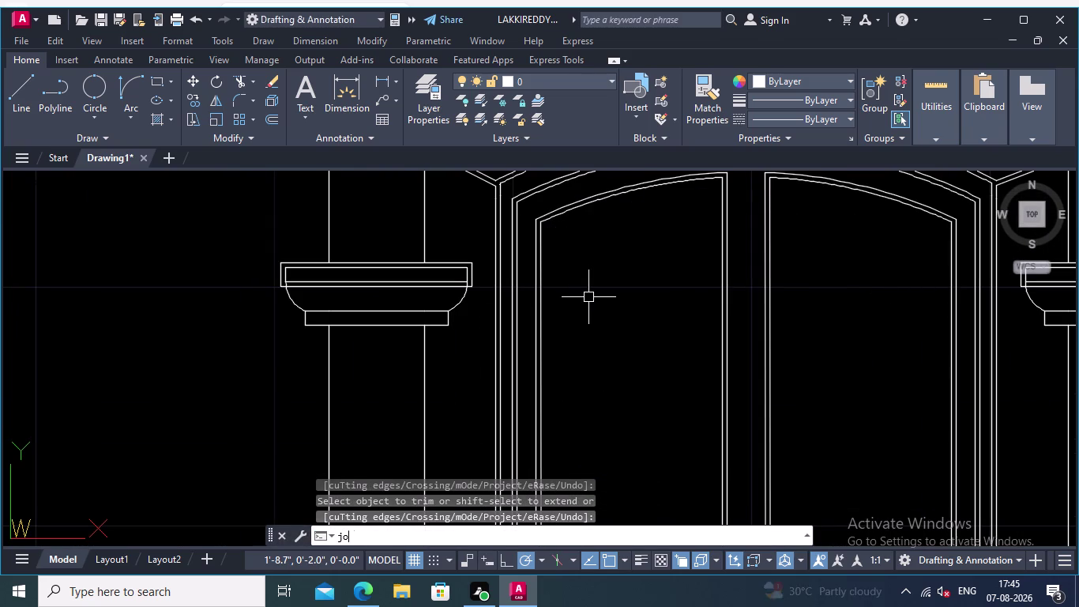
text(n)
key(Return)
middle_drag(628, 275, 630, 276)
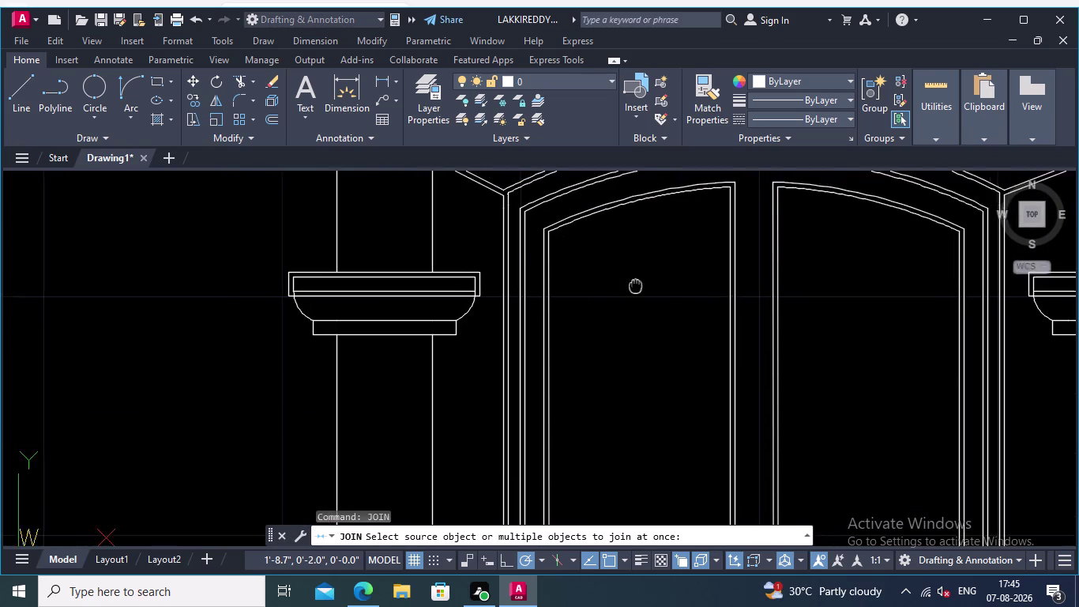
middle_drag(629, 276, 660, 428)
scroll(up, 3)
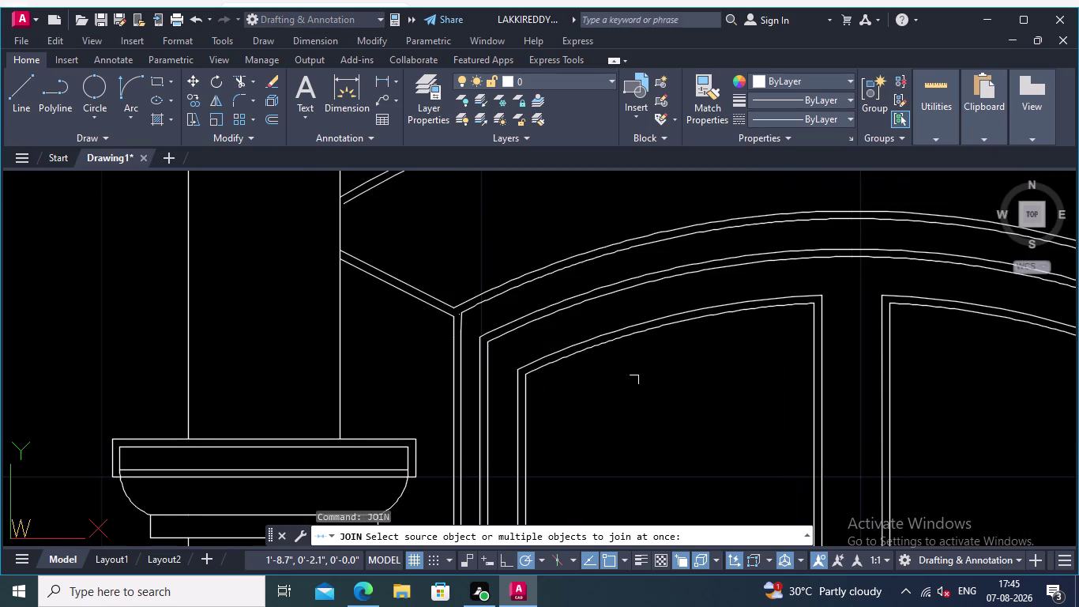
scroll(up, 3)
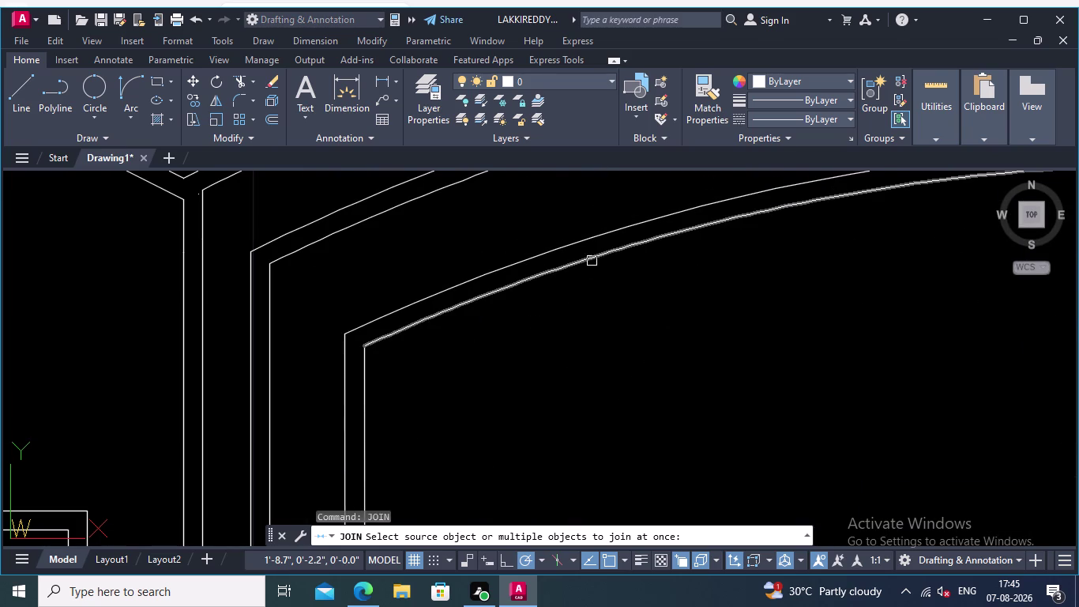
click(592, 260)
scroll(down, 3)
middle_drag(604, 379, 557, 350)
scroll(up, 3)
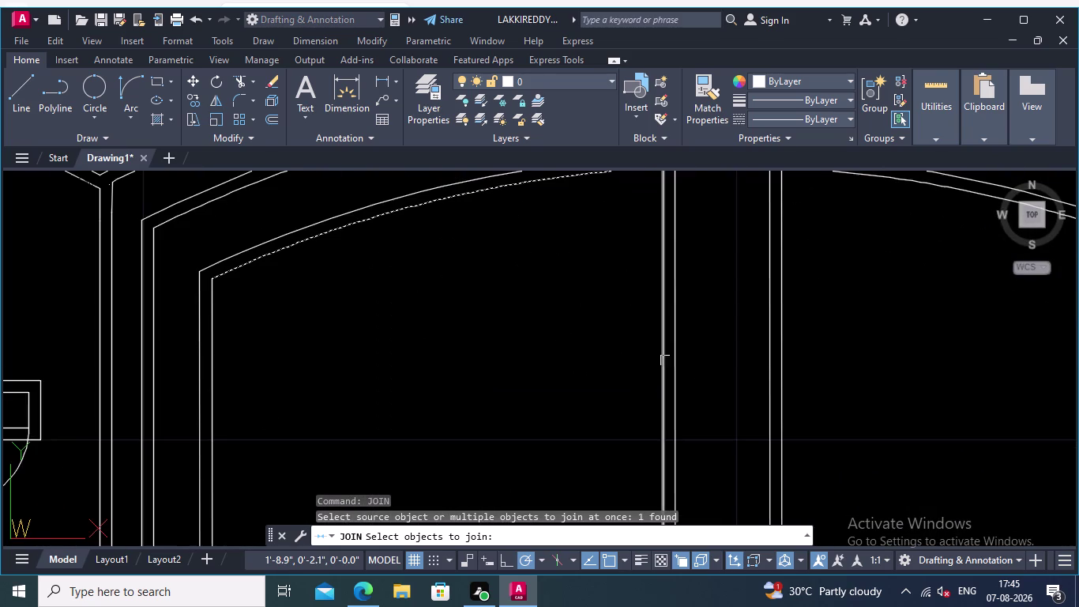
click(665, 378)
Add the remaining side and bottom-edge pieces and join them into one polyline.
scroll(down, 3)
middle_drag(577, 383, 708, 311)
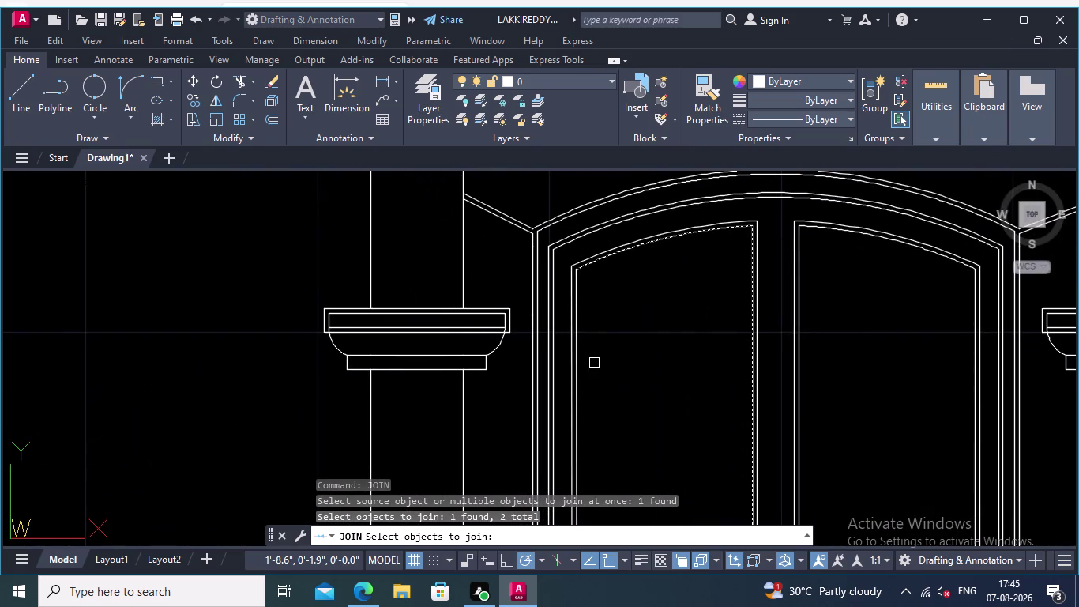
scroll(up, 3)
click(568, 381)
scroll(down, 3)
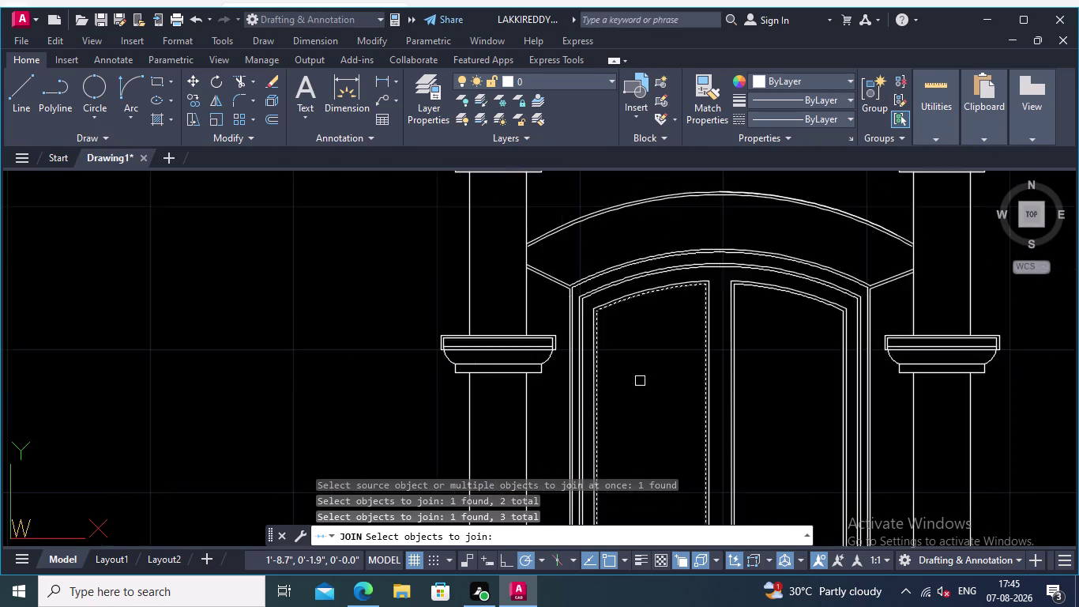
middle_drag(640, 381, 621, 236)
middle_drag(634, 430, 627, 277)
scroll(up, 3)
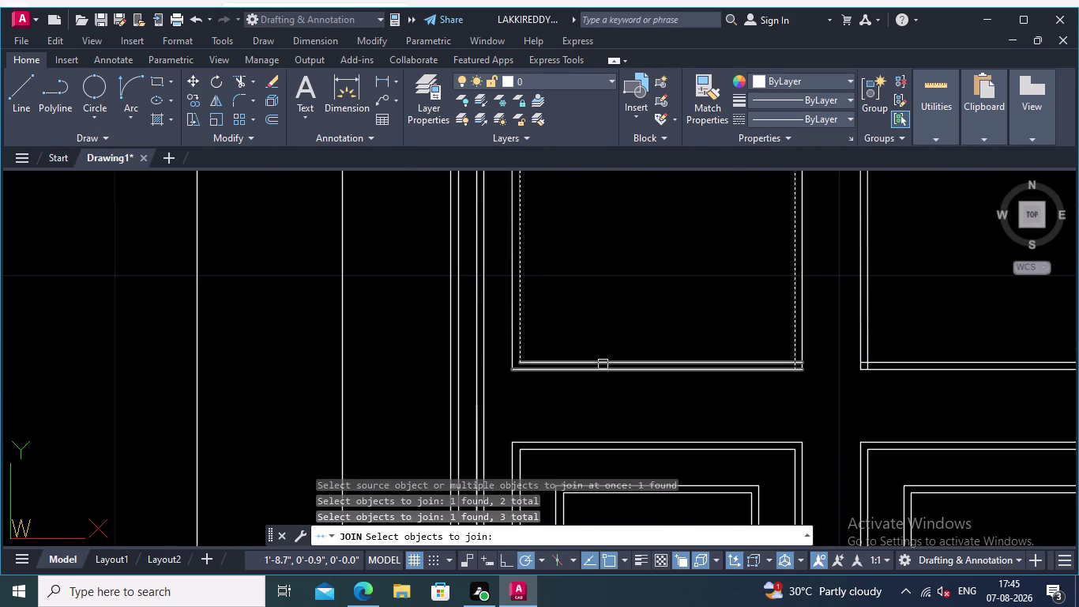
click(603, 361)
scroll(down, 3)
middle_drag(621, 332, 529, 403)
scroll(up, 3)
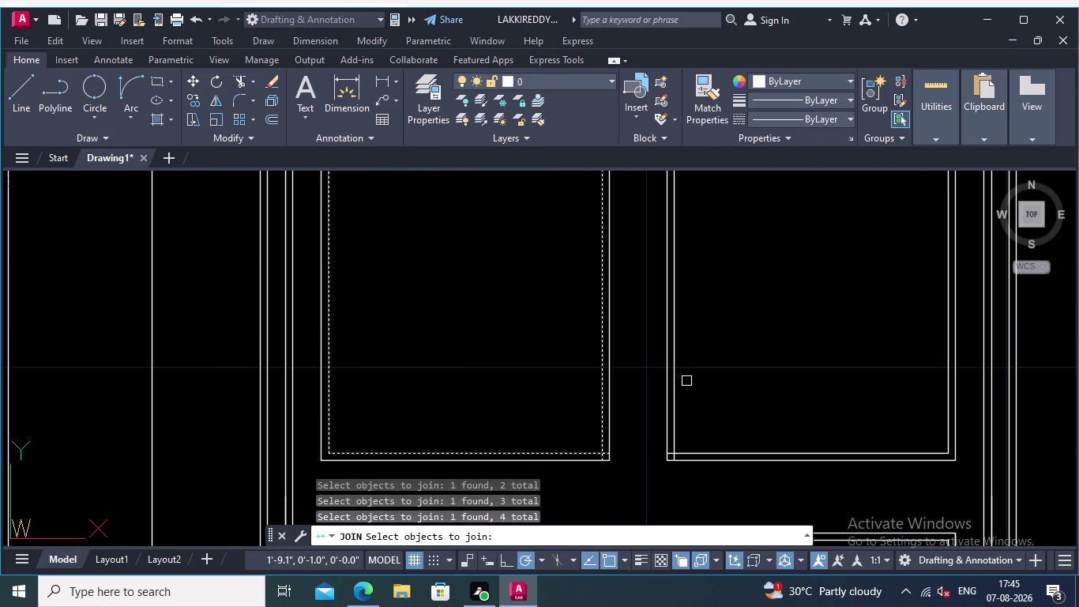
scroll(up, 3)
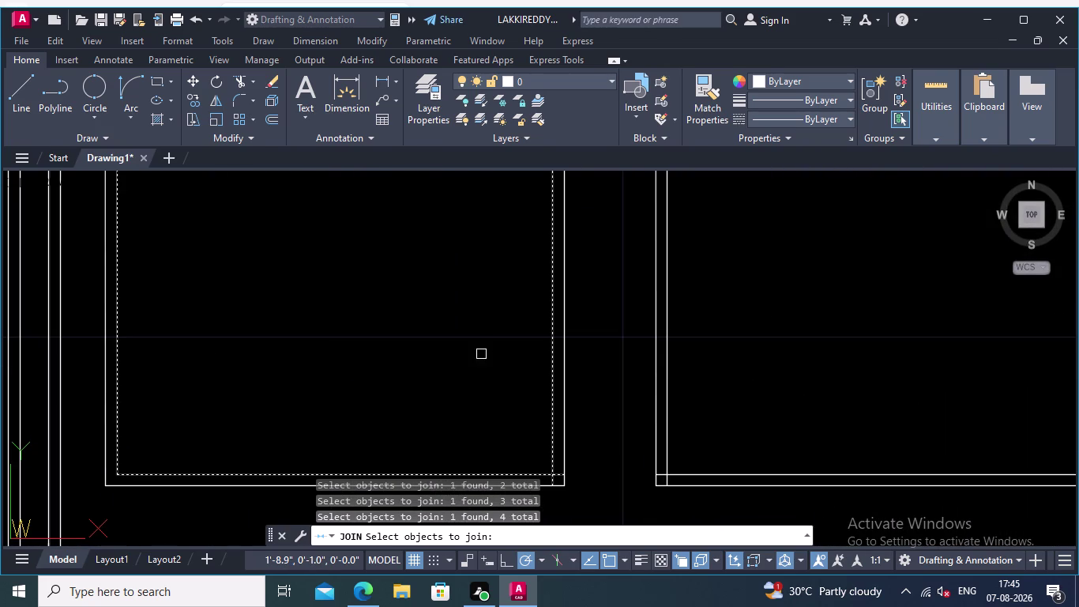
middle_drag(497, 382, 482, 292)
key(Return)
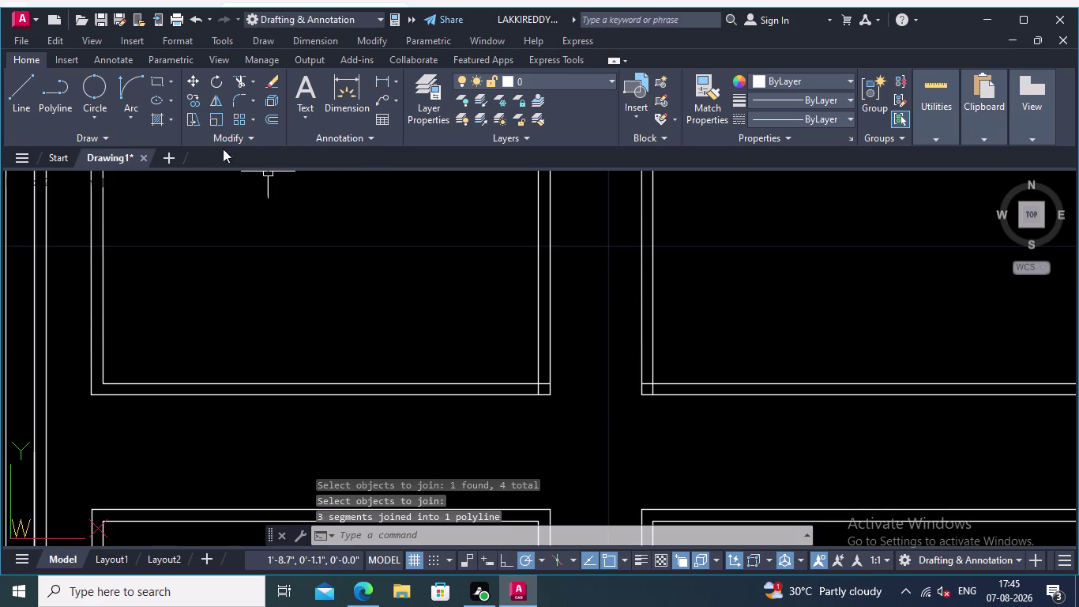
Fence-trim the overshooting line ends at two panel corners.
click(240, 80)
scroll(up, 3)
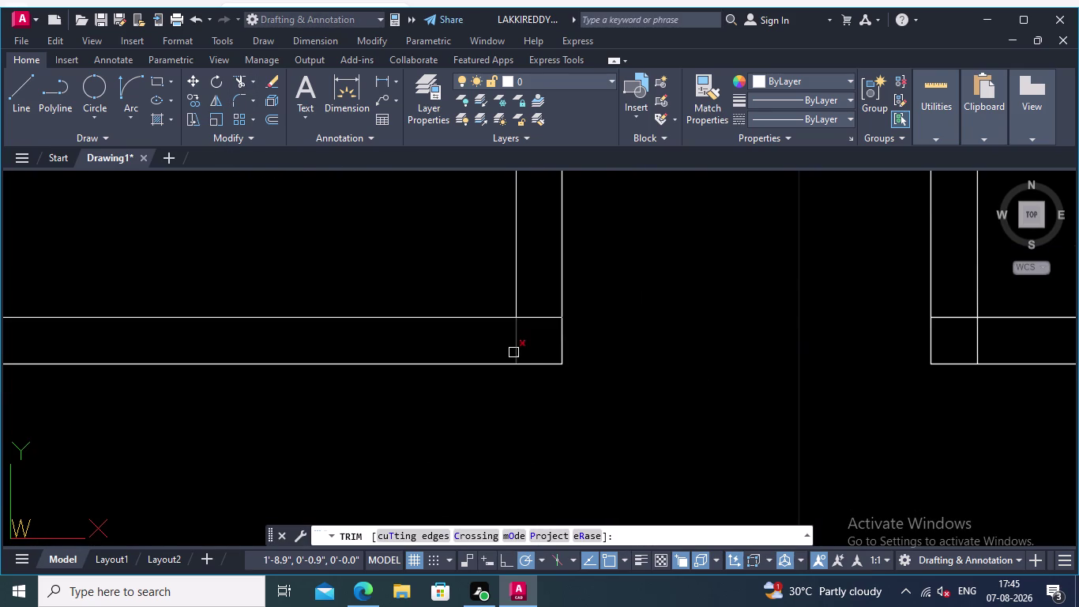
click(546, 302)
click(493, 356)
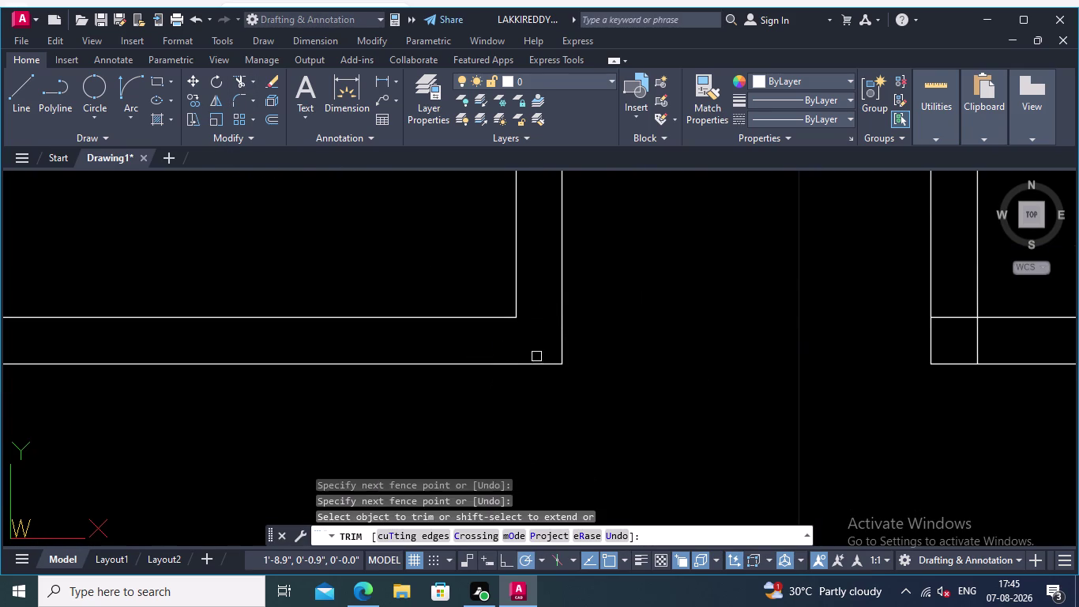
scroll(down, 3)
scroll(up, 3)
scroll(up, 3)
middle_drag(727, 343, 818, 101)
scroll(up, 3)
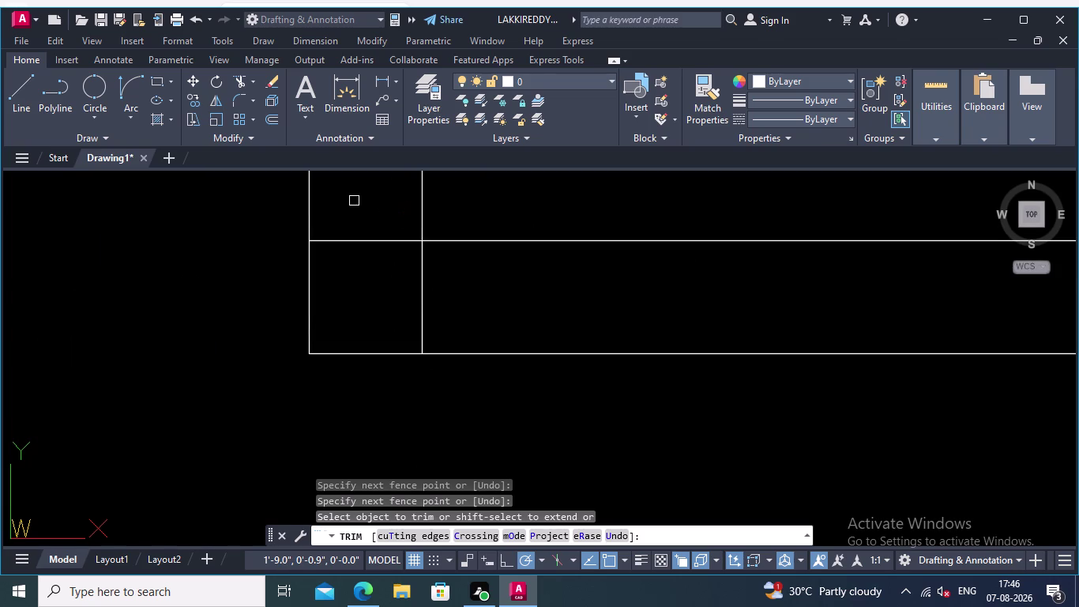
click(357, 209)
click(469, 314)
Pan up to the arch and column caps and end the trim command.
scroll(down, 3)
middle_drag(557, 287, 509, 355)
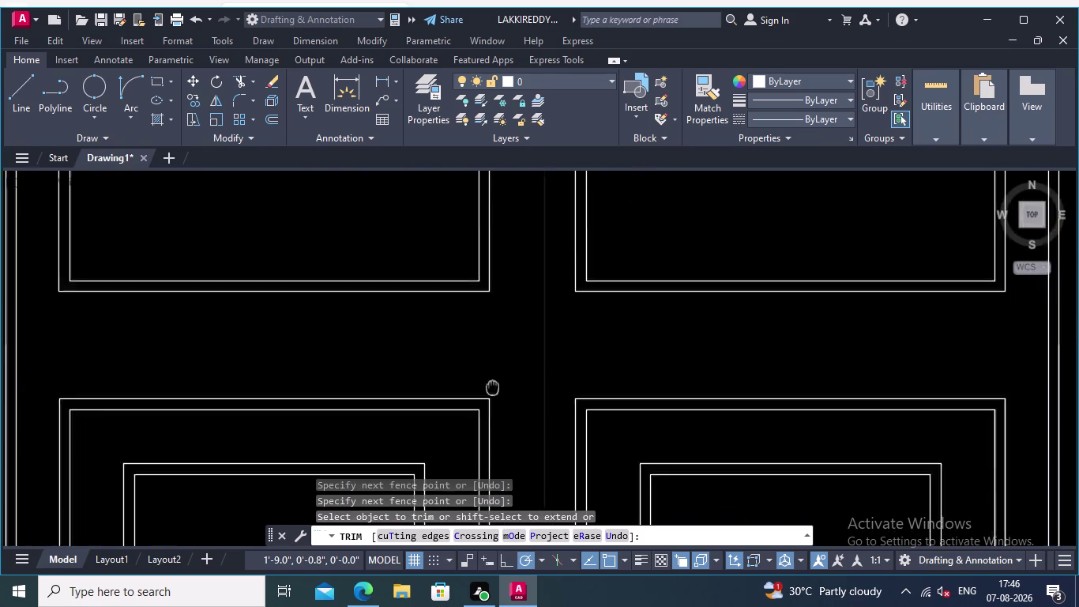
middle_drag(509, 355, 470, 479)
middle_drag(800, 324, 804, 477)
scroll(down, 3)
middle_drag(813, 290, 807, 453)
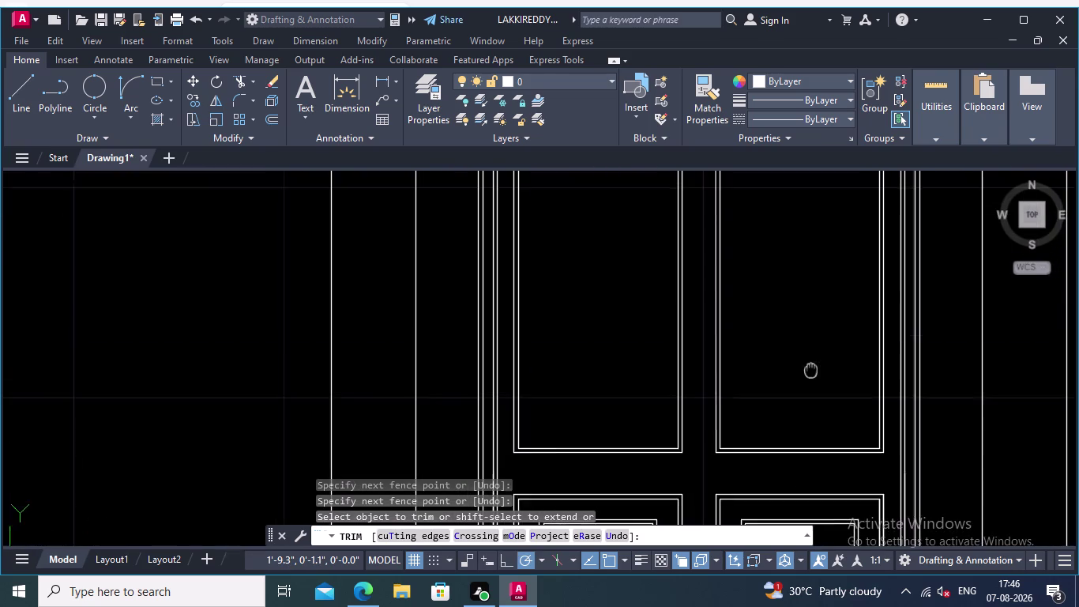
middle_drag(807, 453, 802, 542)
middle_drag(809, 452, 809, 479)
middle_drag(784, 398, 797, 600)
middle_click(785, 486)
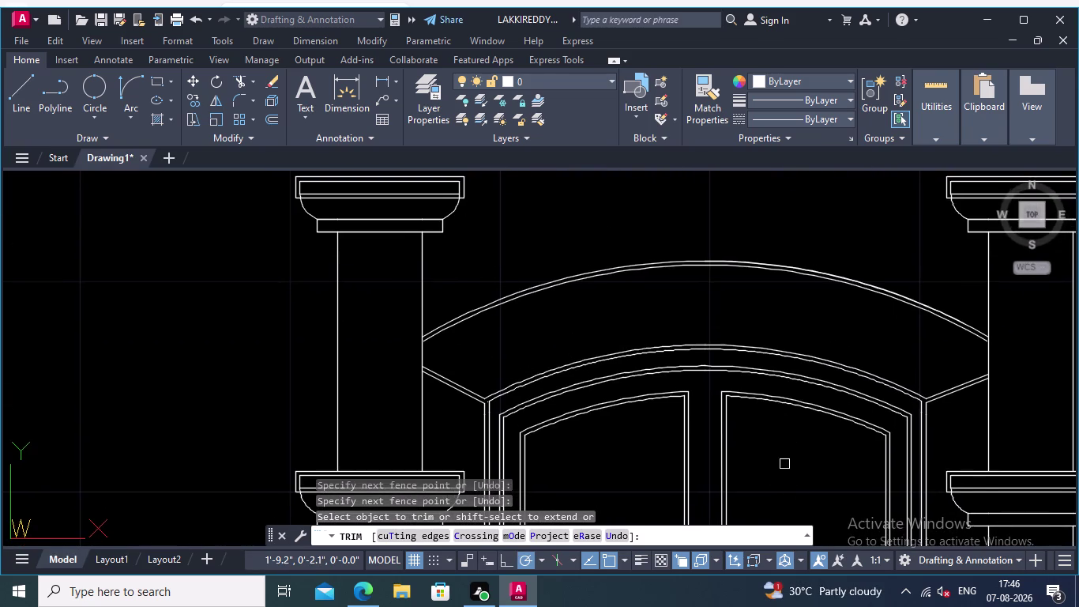
middle_drag(784, 464, 825, 402)
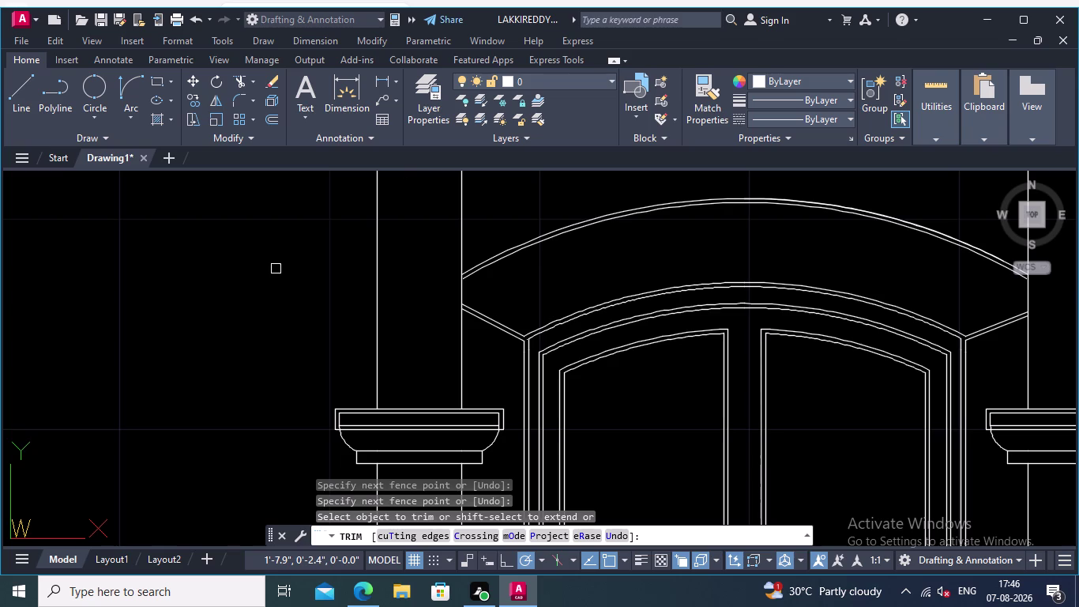
key(BackSpace)
key(backslash)
key(Escape)
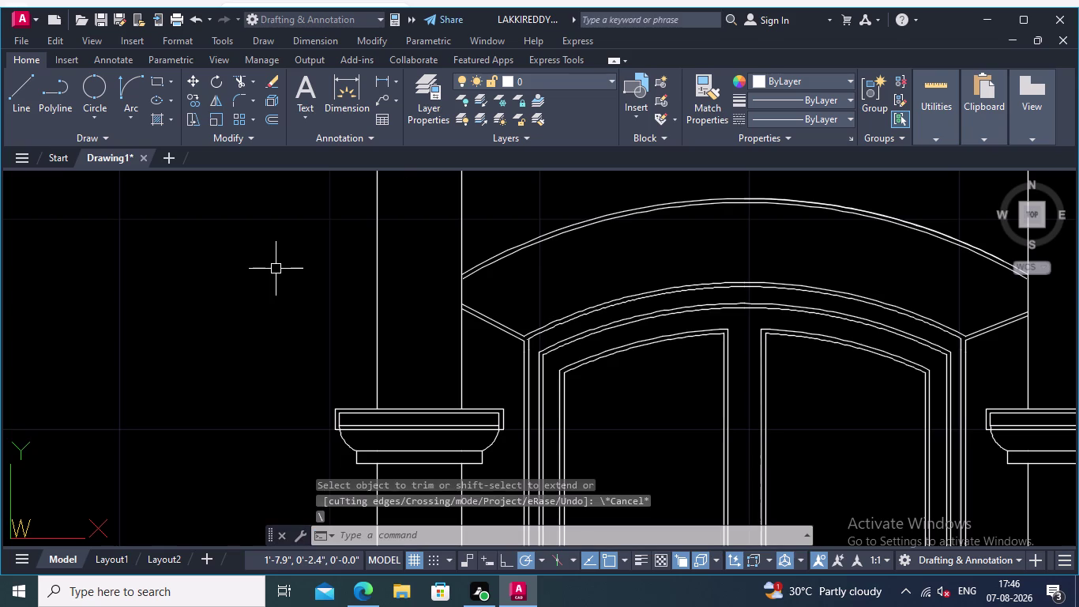
click(269, 114)
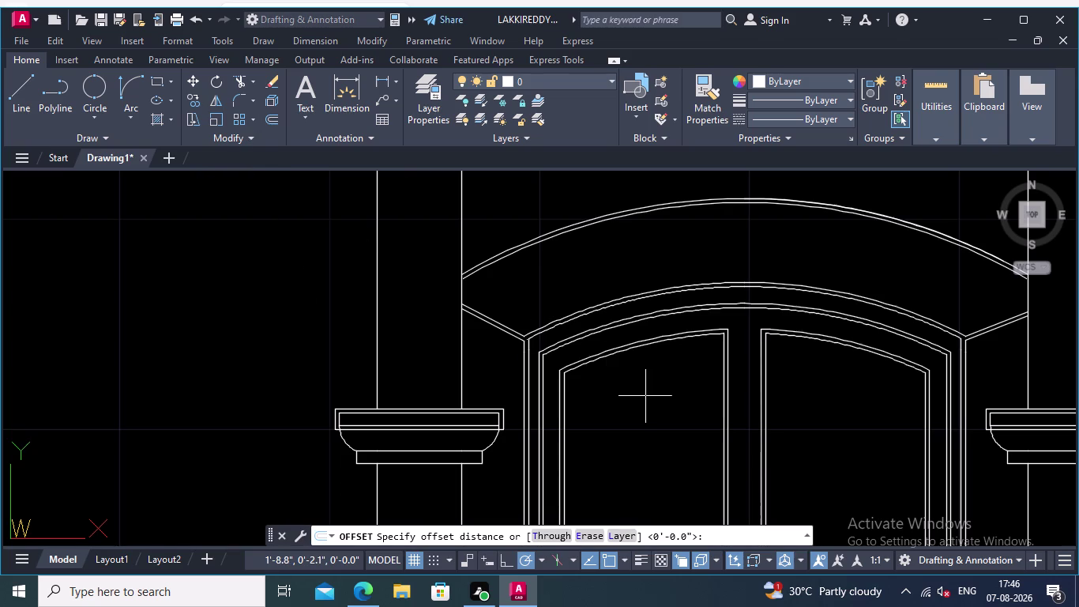
Offset the left leaf's arched outline 0.05 inward.
middle_drag(629, 369, 617, 345)
scroll(up, 3)
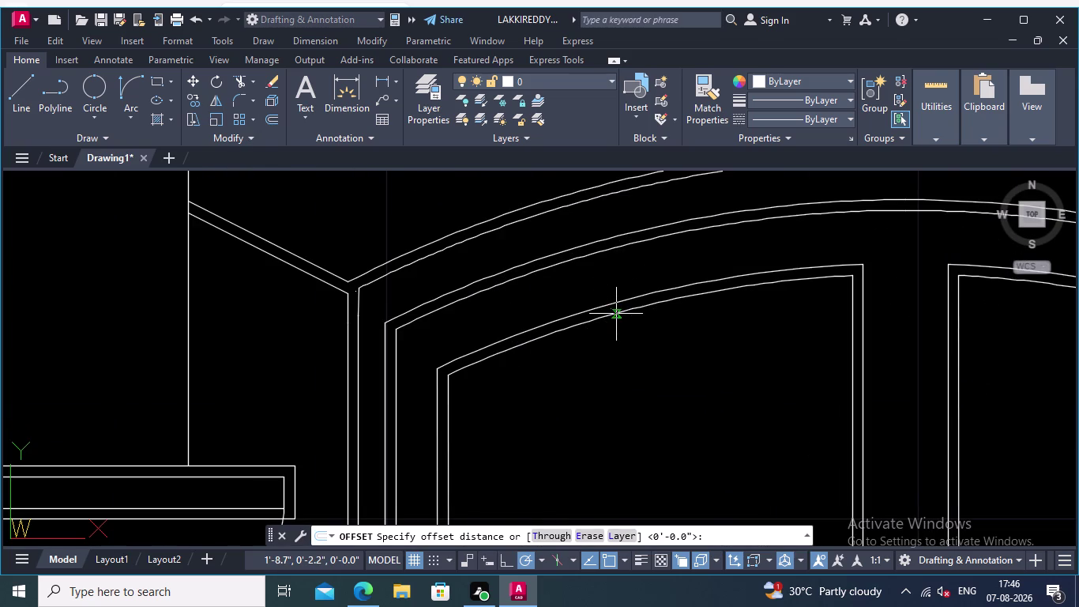
click(616, 313)
text(0.05)
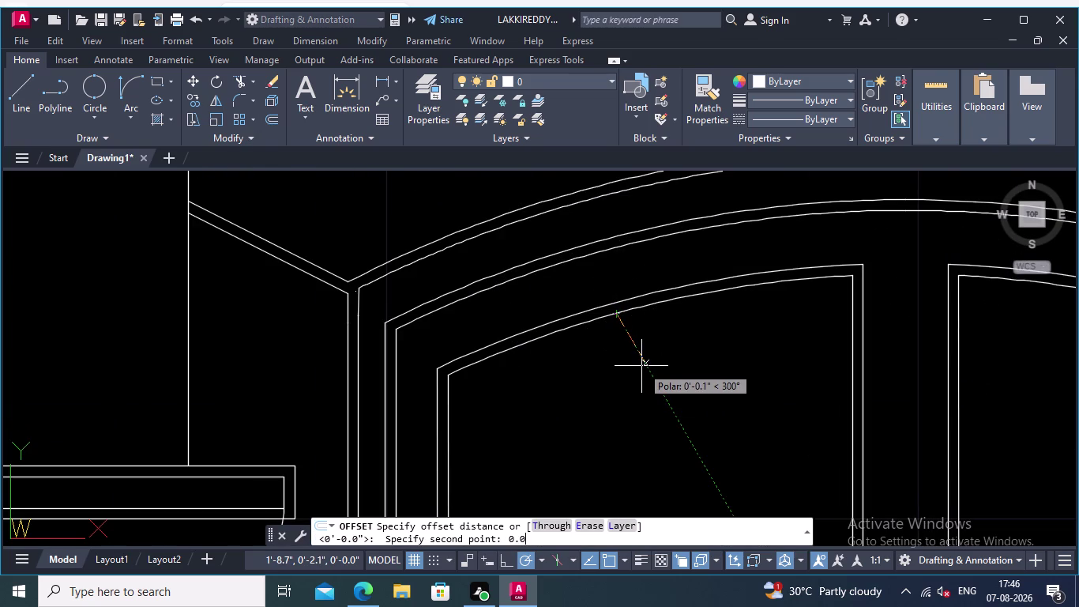
key(Return)
click(715, 291)
click(720, 373)
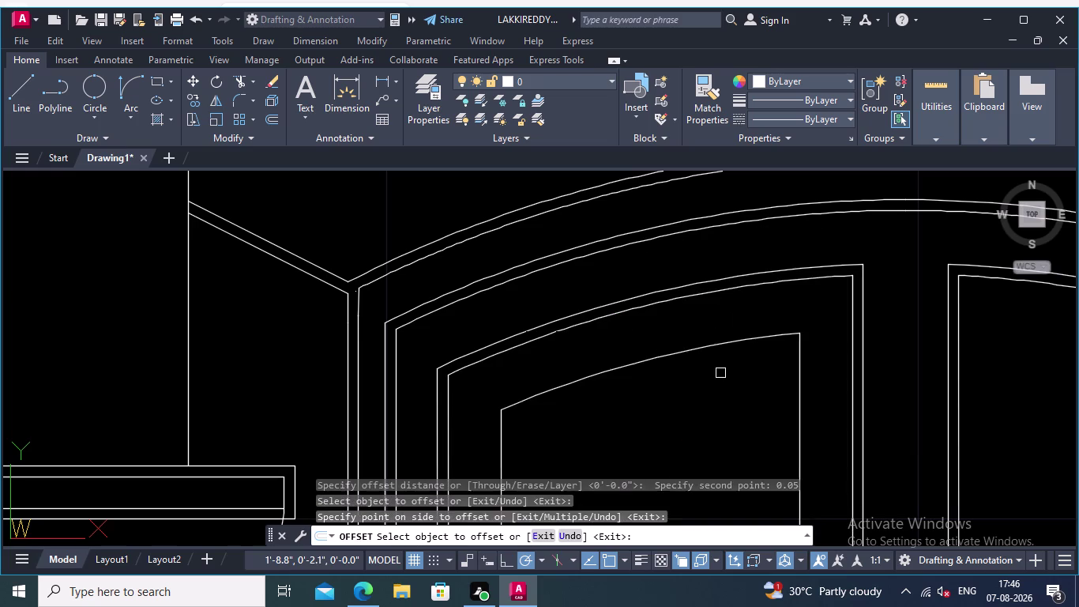
scroll(down, 3)
middle_drag(720, 382, 643, 313)
middle_drag(640, 349, 601, 301)
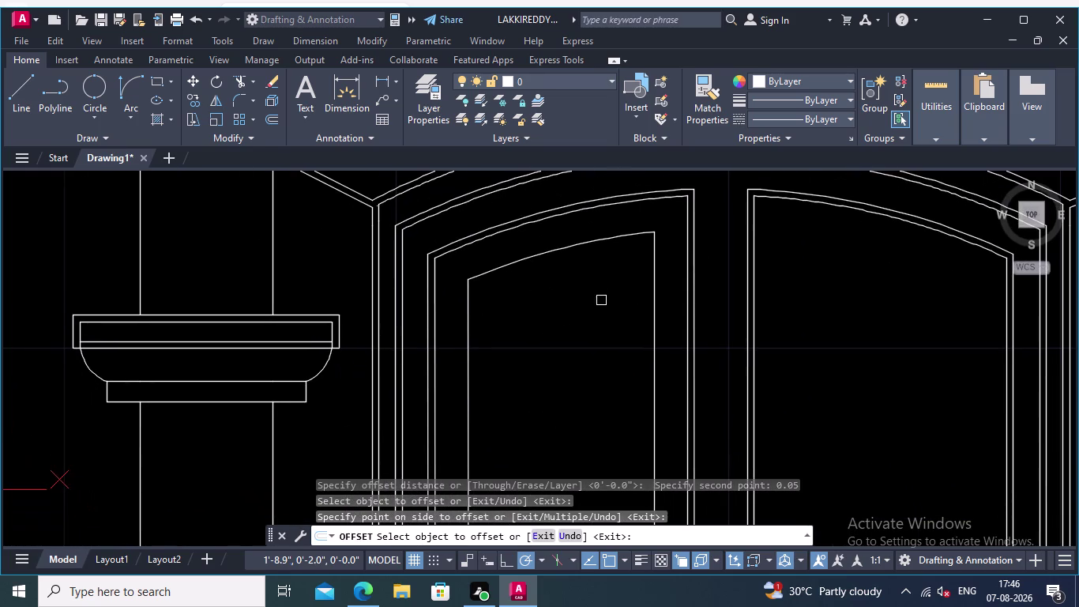
key(Return)
Offset the new inset arched outline a further 0.01 inward.
key(Return)
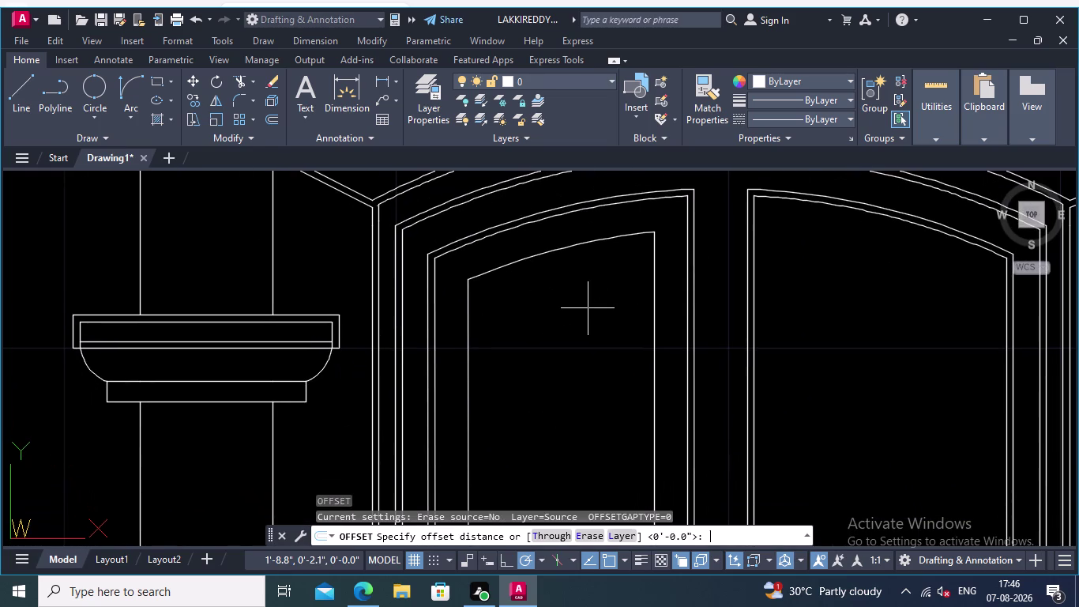
text(0.01)
key(Return)
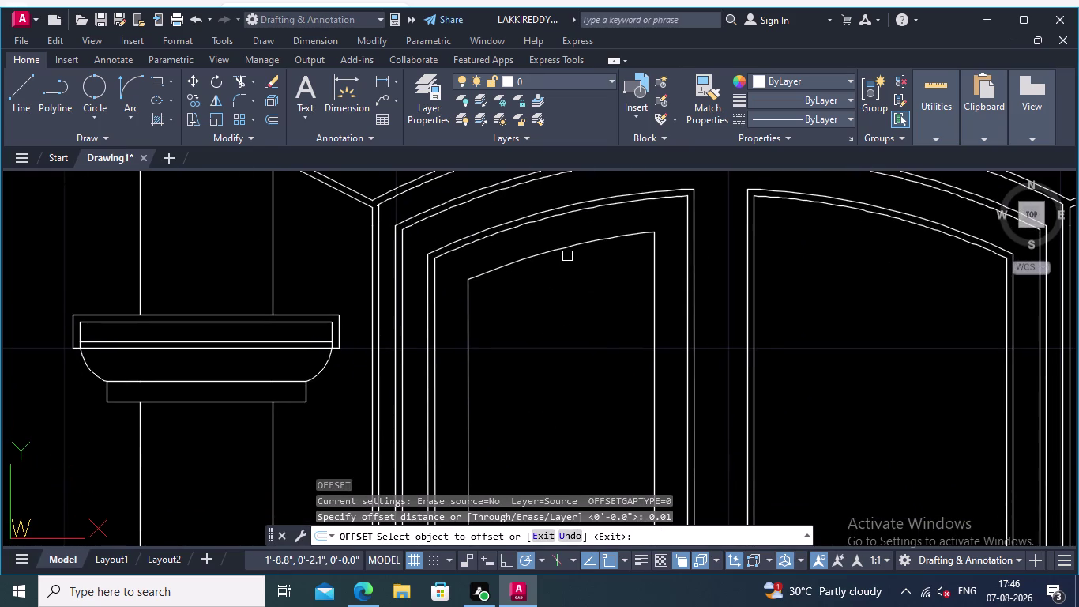
click(565, 251)
click(569, 282)
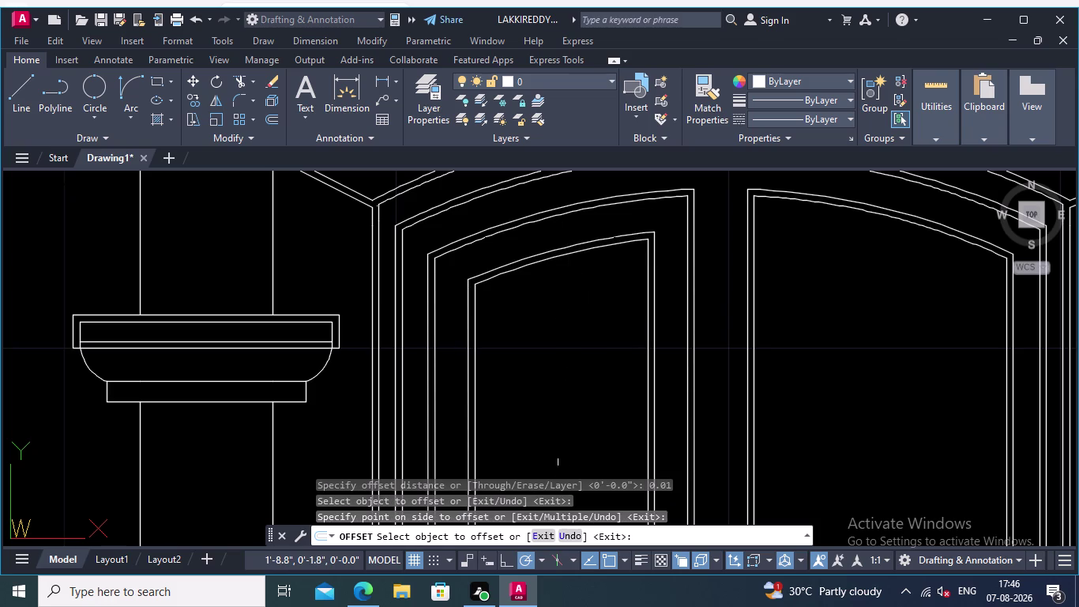
scroll(down, 3)
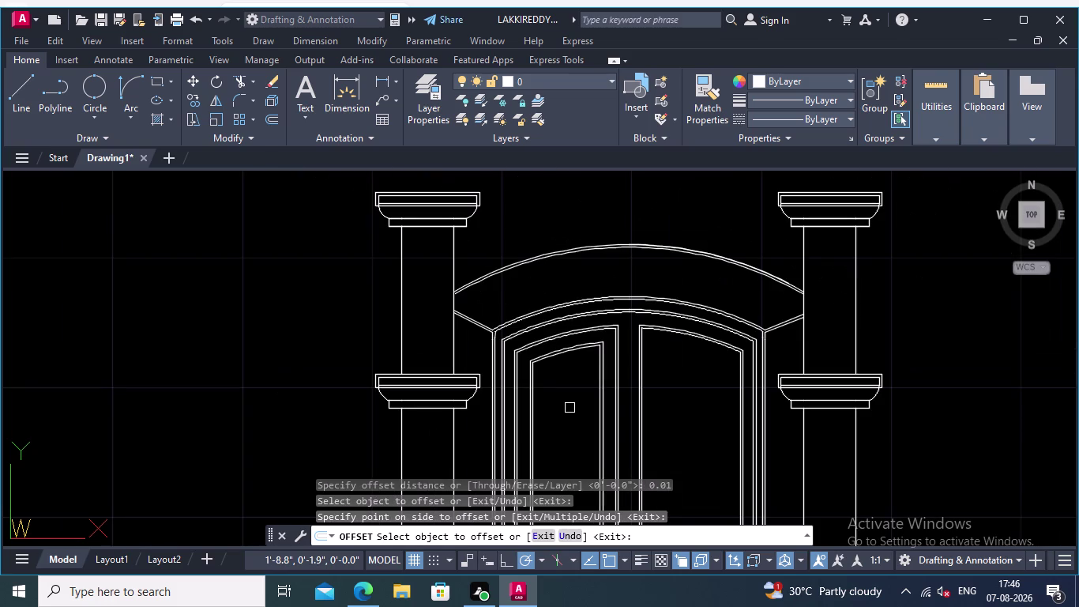